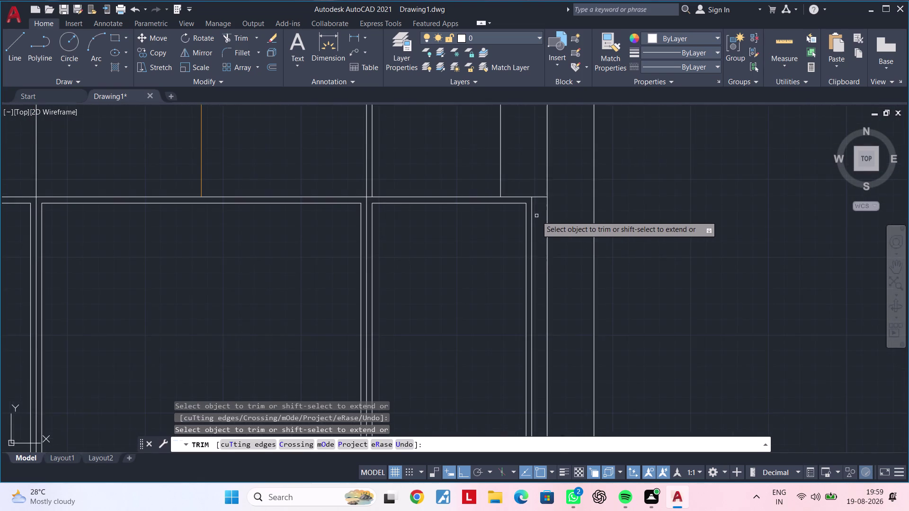
Trim the overhanging line ends at the first base corner.
middle_drag(536, 222, 541, 135)
scroll(down, 3)
middle_drag(524, 263, 527, 156)
middle_drag(518, 278, 521, 151)
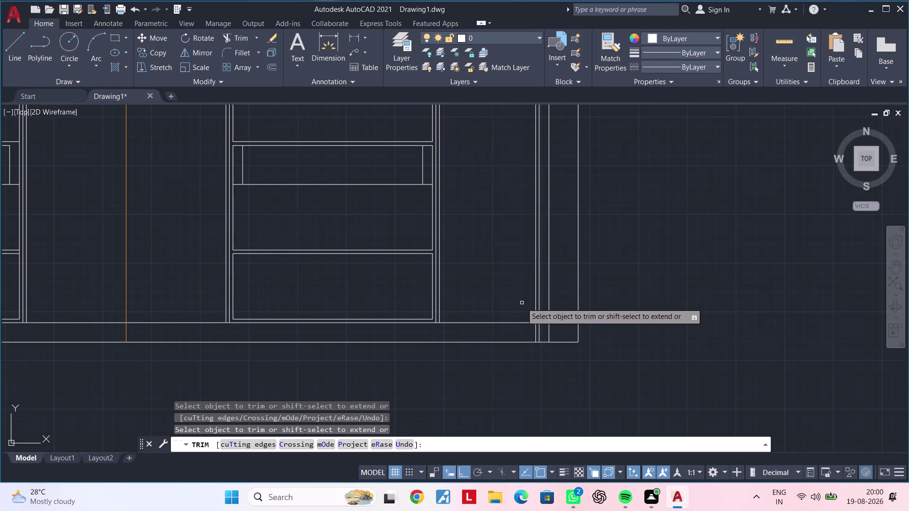
scroll(up, 3)
drag(525, 339, 559, 339)
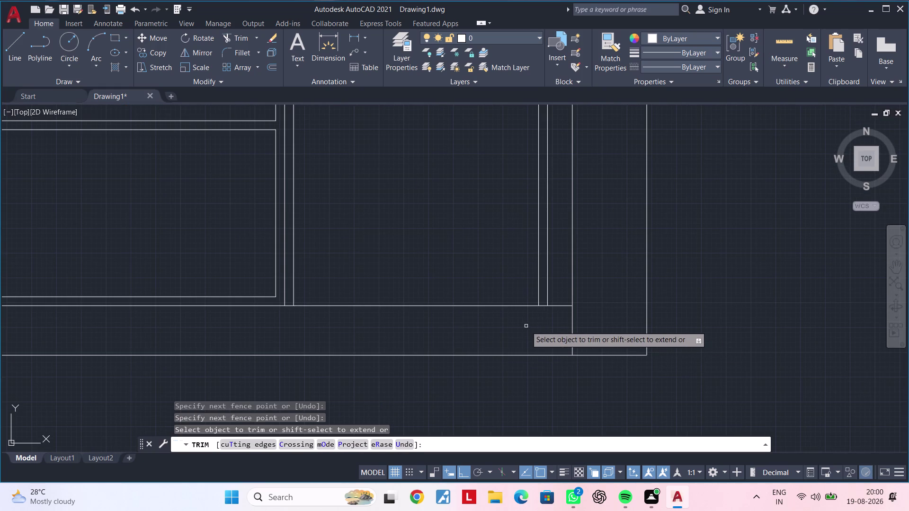
middle_drag(526, 327, 577, 350)
key(Escape)
key(Escape)
key(Escape)
key(Escape)
key(Escape)
key(Escape)
key(Escape)
key(Escape)
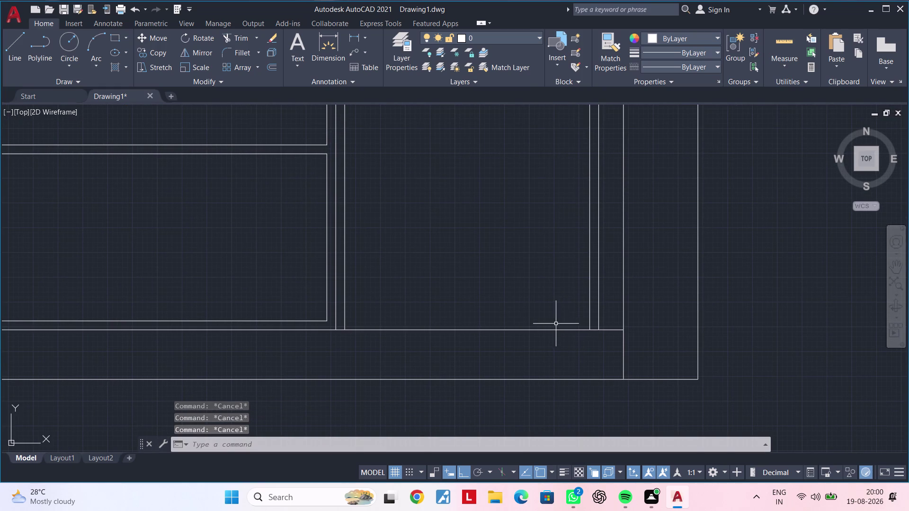
middle_drag(530, 314, 565, 293)
key(Escape)
key(Escape)
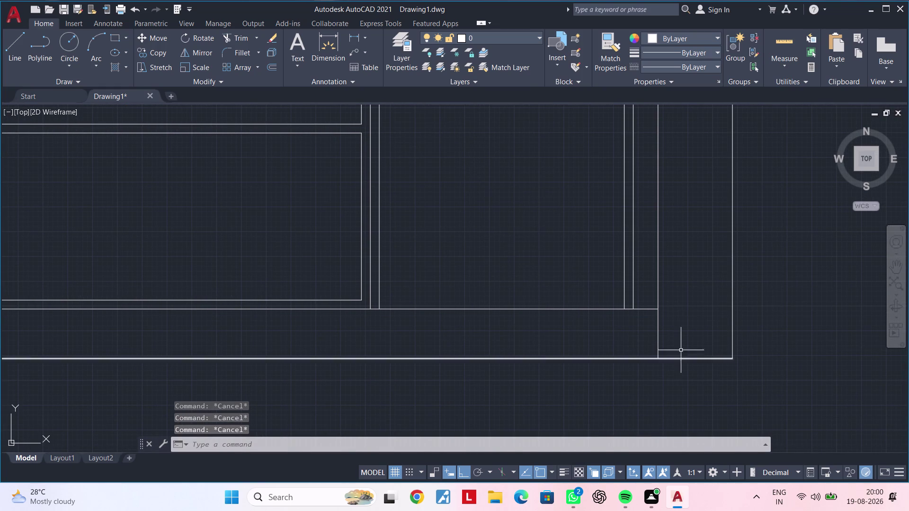
key(Escape)
key(Escape)
Extend the vertical inner panel line down to the base boundary.
text(ex)
key(space)
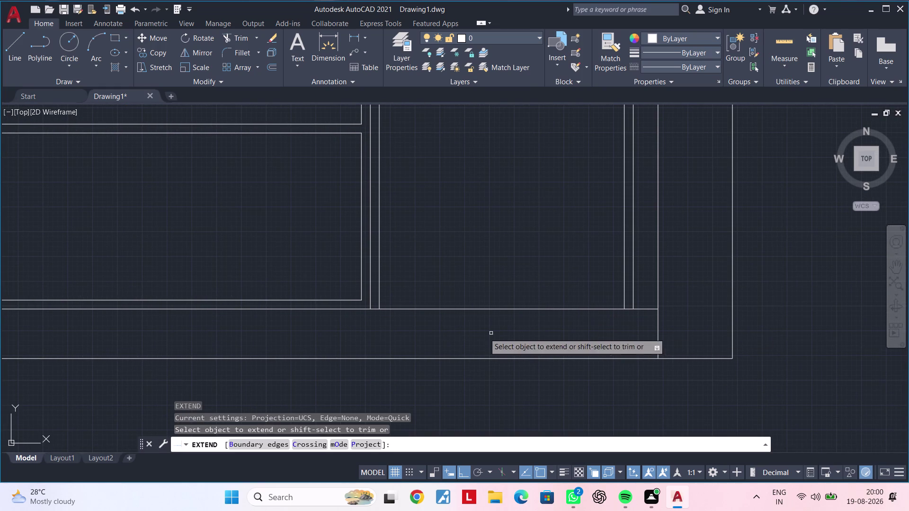
key(Escape)
key(Escape)
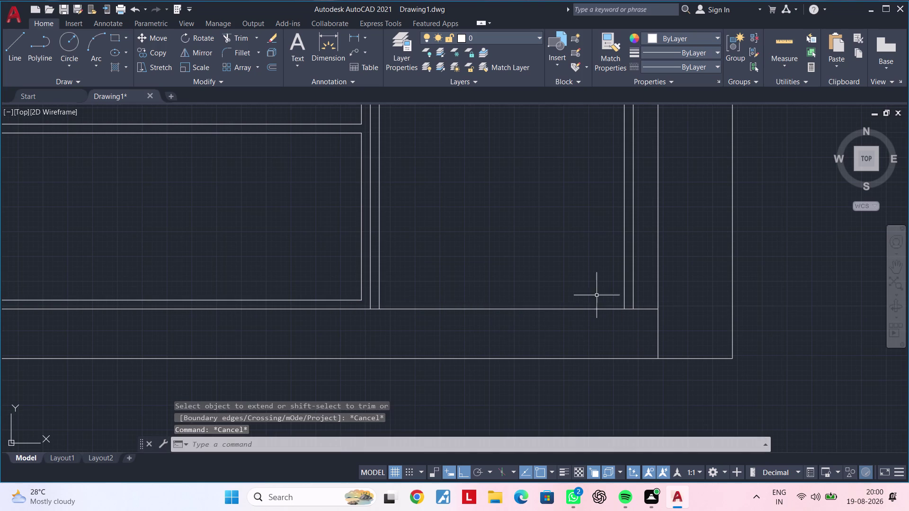
click(632, 294)
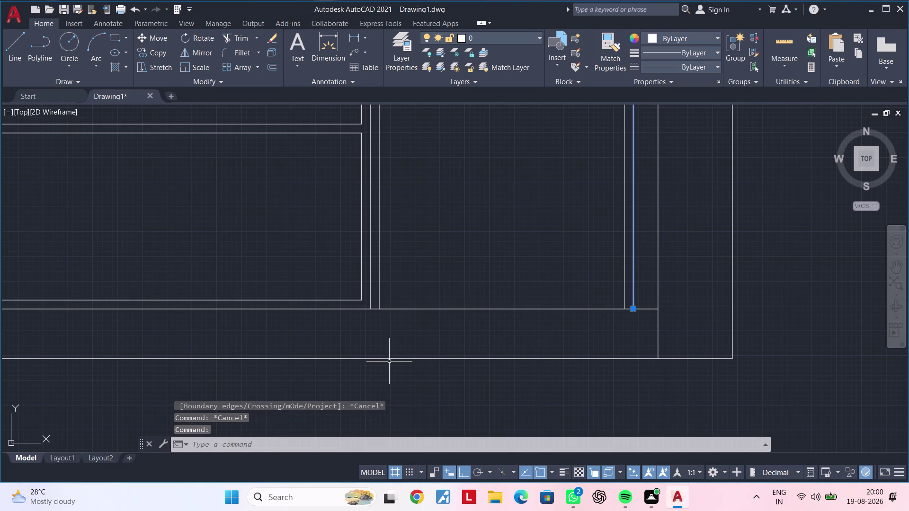
text(ex)
key(space)
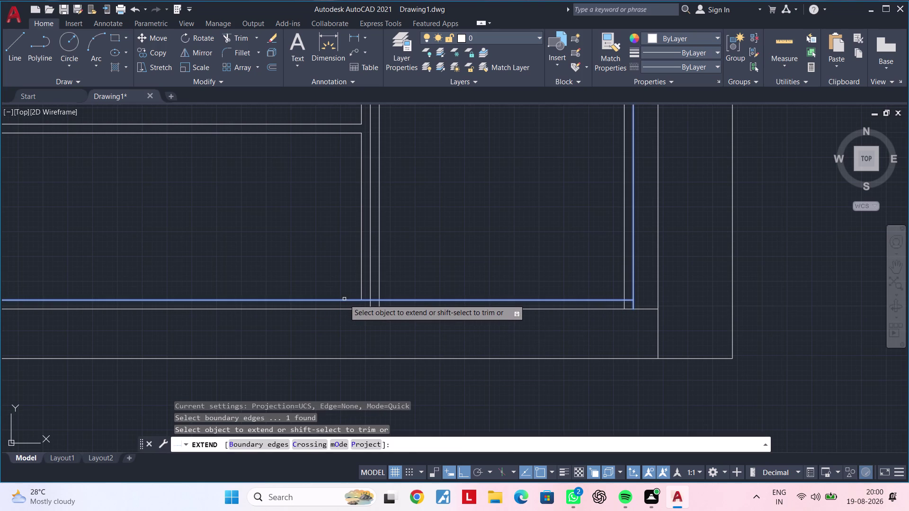
click(344, 299)
key(Escape)
key(Escape)
key(Escape)
Trim the leftover base segments and small overhangs at the bottom corners.
text(t)
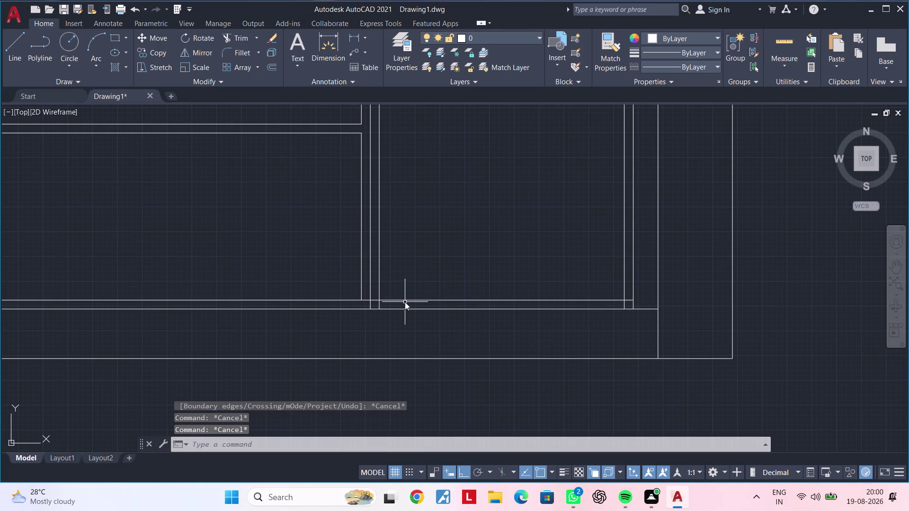
text(r)
key(space)
scroll(up, 3)
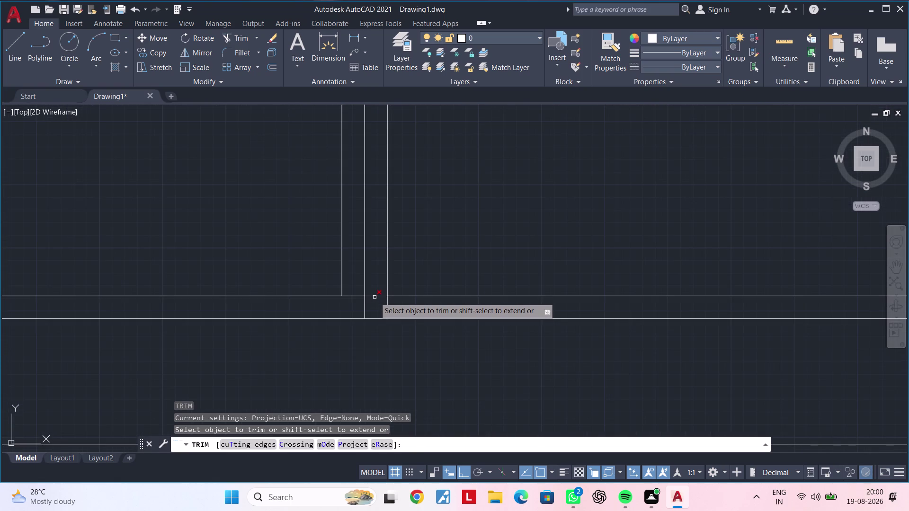
click(375, 297)
scroll(down, 3)
scroll(down, 3)
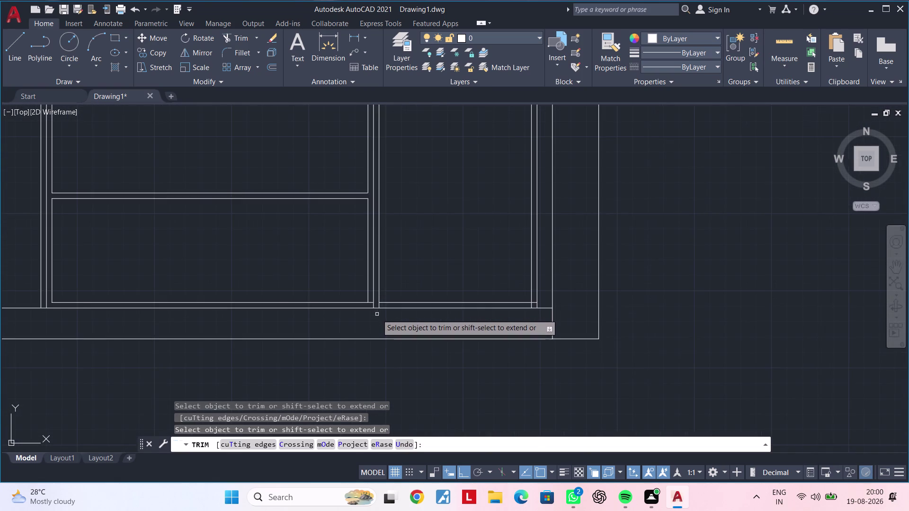
scroll(up, 3)
click(358, 286)
scroll(down, 3)
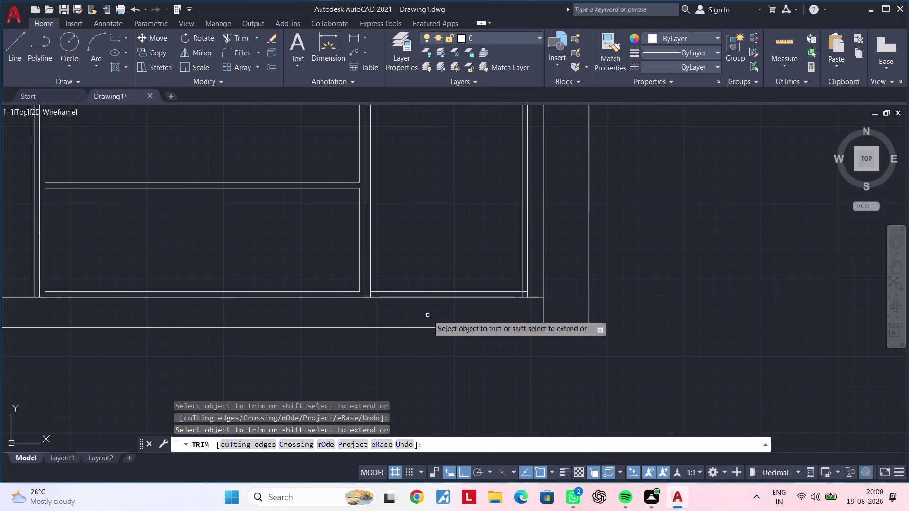
middle_drag(427, 316, 433, 356)
scroll(up, 3)
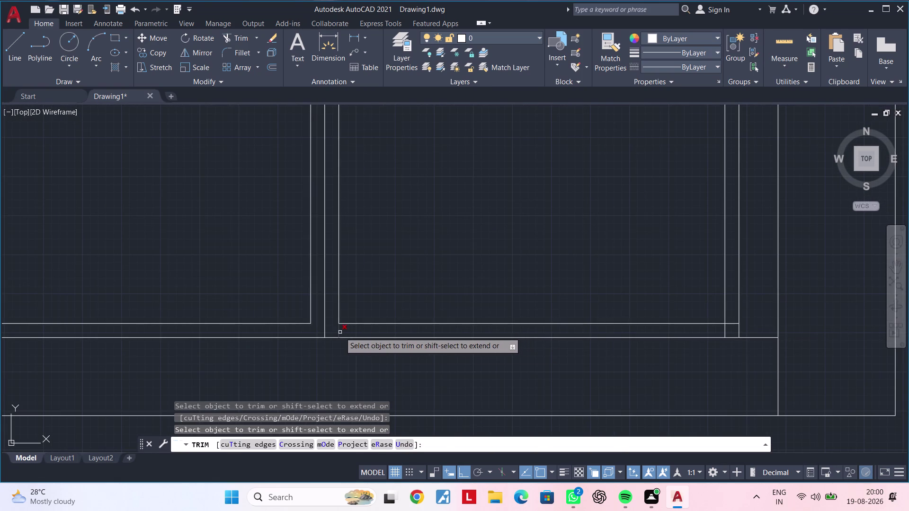
click(340, 332)
middle_drag(467, 329, 367, 330)
scroll(up, 3)
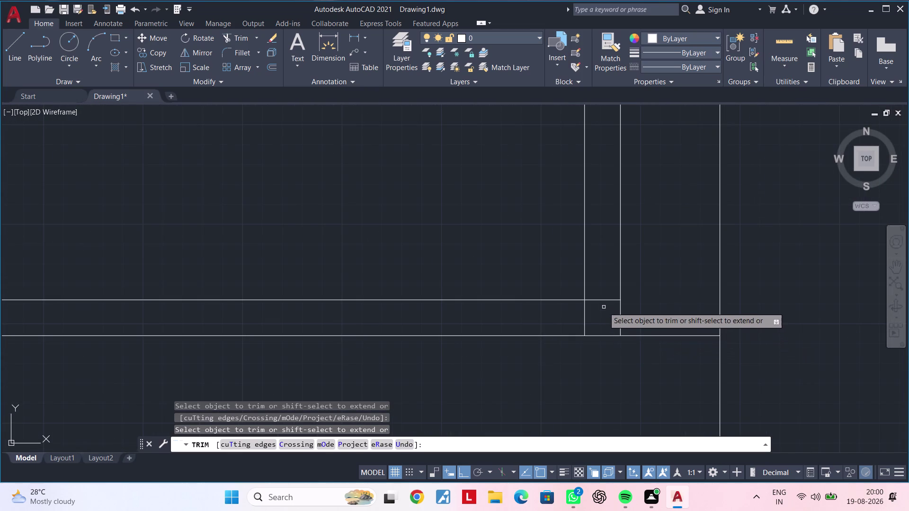
click(603, 301)
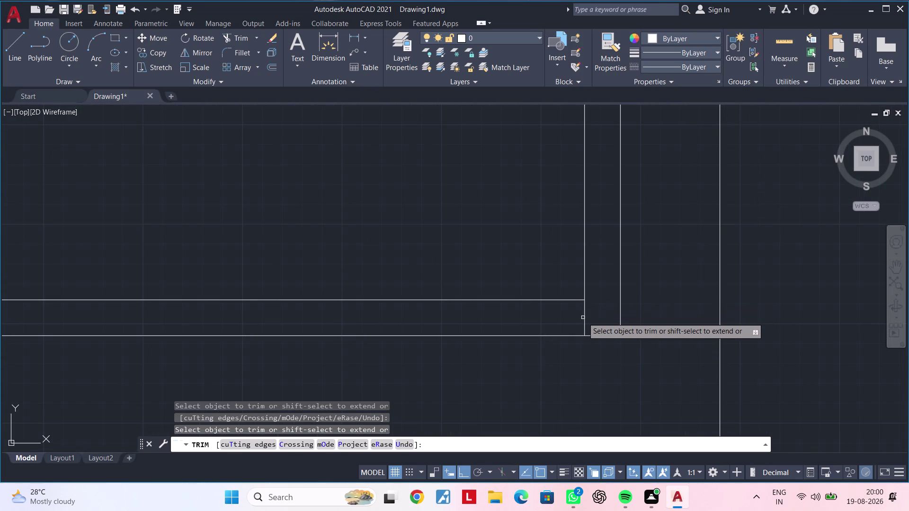
click(583, 318)
click(592, 317)
scroll(down, 3)
scroll(down, 3)
Pan along the cleaned wardrobe base and end the trim command.
middle_drag(475, 293, 551, 288)
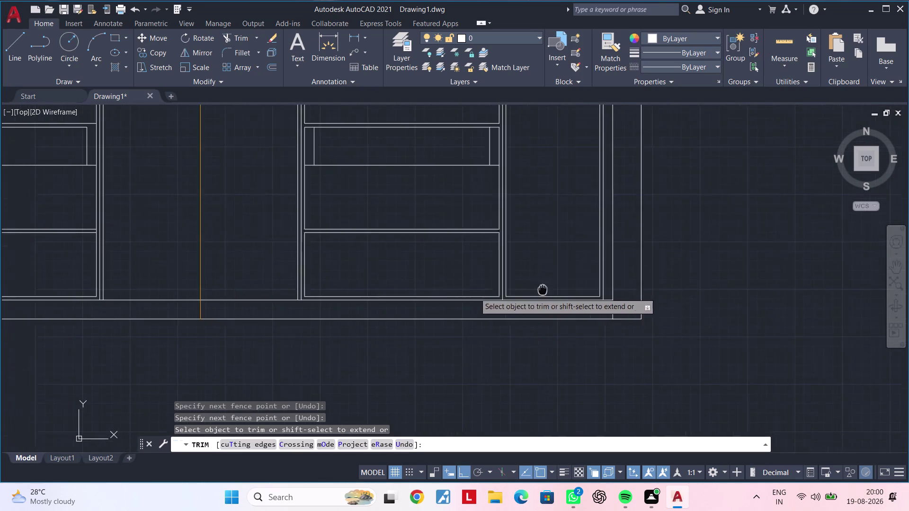
middle_drag(551, 289, 674, 283)
middle_drag(362, 311, 602, 300)
middle_drag(502, 307, 497, 310)
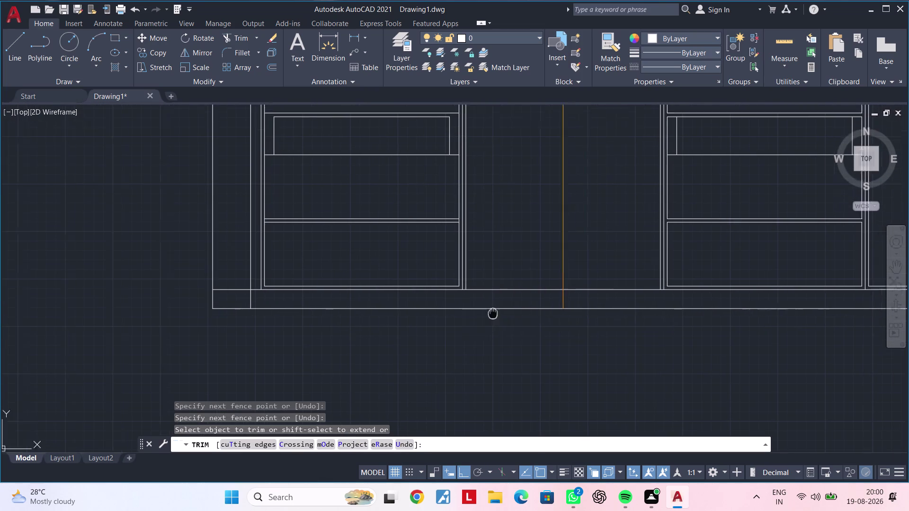
middle_drag(497, 310, 453, 341)
middle_drag(540, 340, 212, 345)
middle_drag(212, 345, 463, 346)
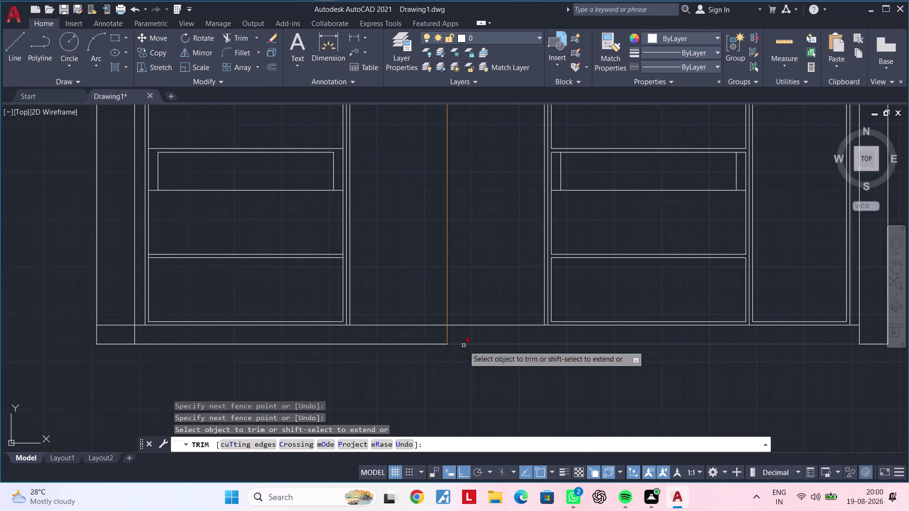
key(Escape)
key(Escape)
middle_drag(366, 334, 413, 337)
scroll(down, 3)
middle_drag(414, 337, 268, 381)
key(Escape)
middle_drag(271, 369, 285, 368)
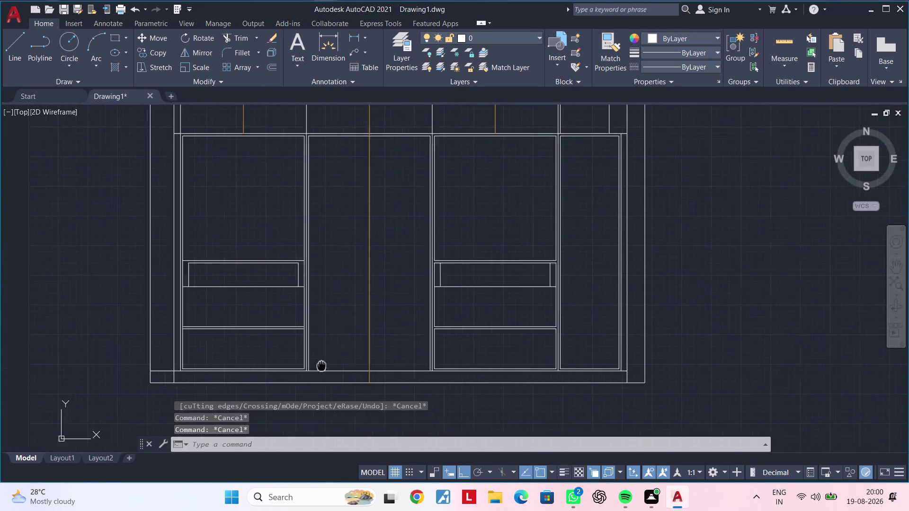
middle_drag(285, 367, 423, 359)
key(Escape)
Start a linear dimension and pick the top of the middle wardrobe section.
middle_drag(426, 347, 424, 370)
key(Escape)
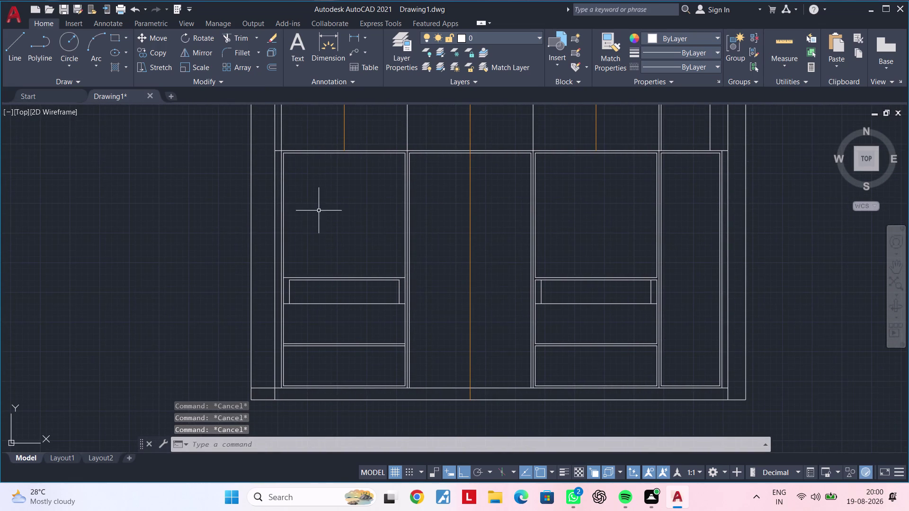
middle_drag(320, 212, 230, 274)
scroll(down, 3)
middle_drag(279, 236, 289, 229)
scroll(up, 3)
middle_drag(231, 239, 265, 227)
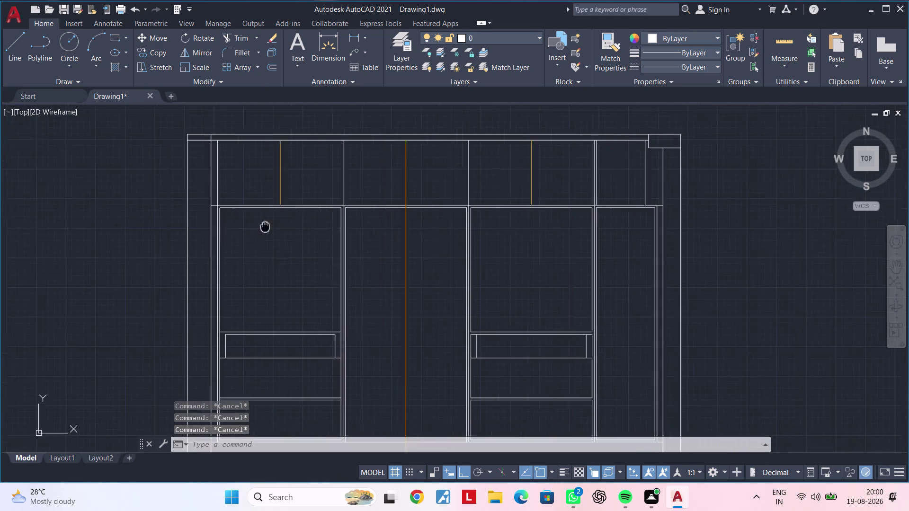
middle_drag(265, 227, 320, 208)
scroll(up, 3)
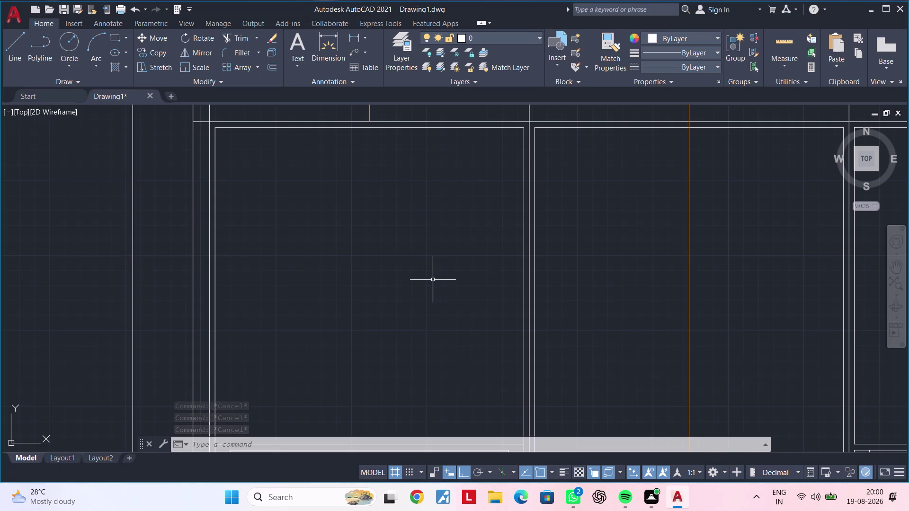
middle_drag(410, 287, 444, 222)
scroll(down, 3)
middle_drag(452, 238, 378, 281)
key(Escape)
key(Escape)
key(Escape)
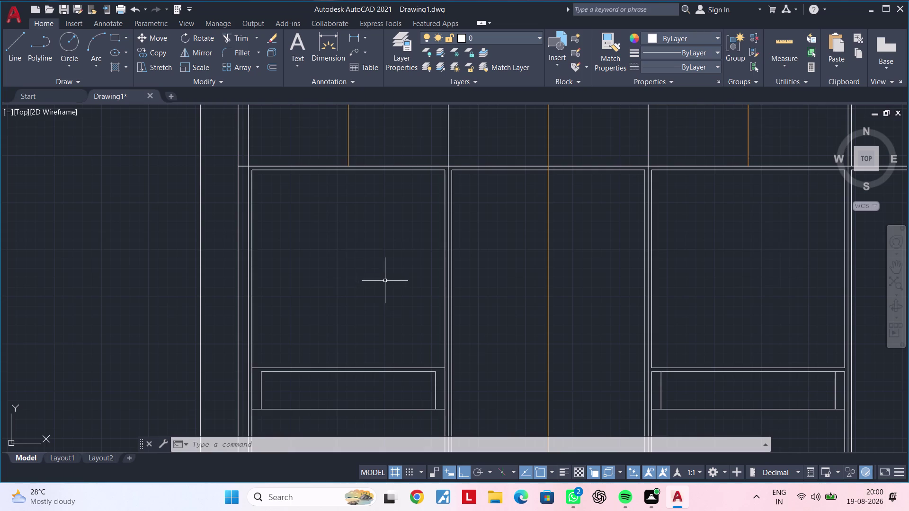
scroll(down, 3)
middle_drag(530, 323, 513, 314)
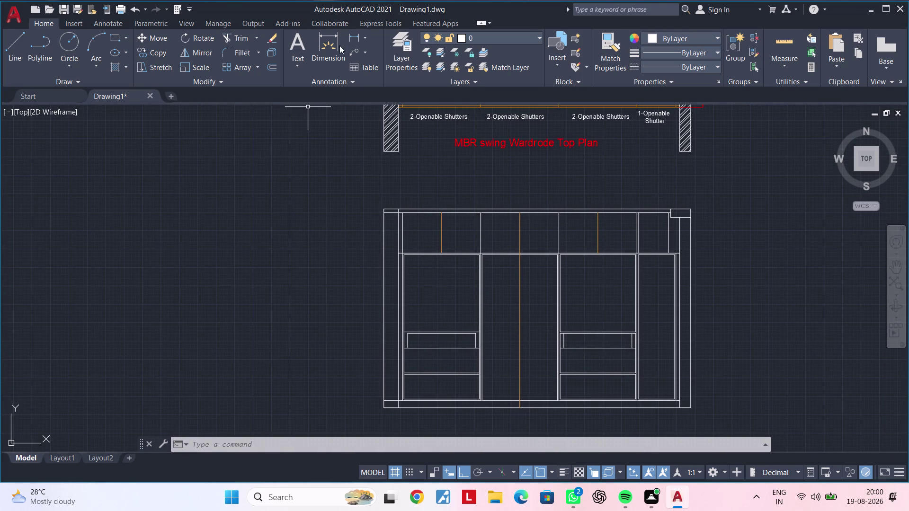
click(350, 38)
scroll(up, 3)
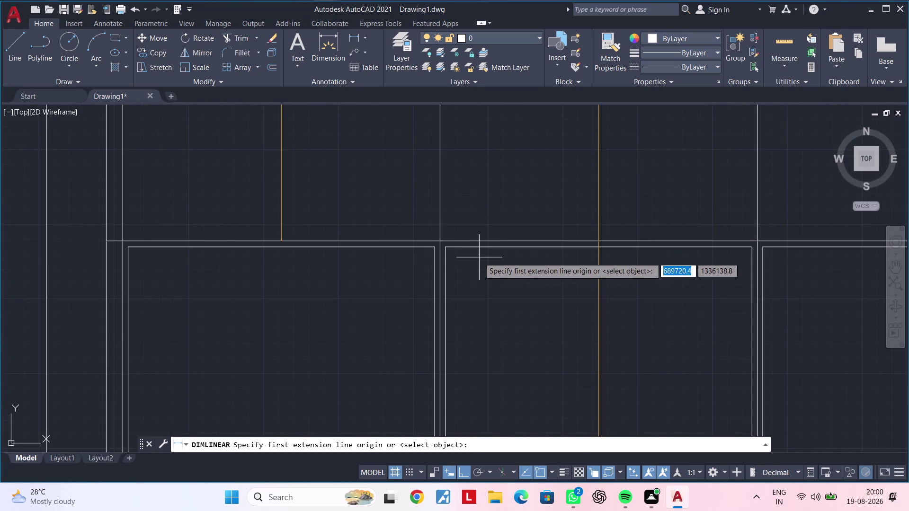
scroll(up, 3)
click(434, 241)
Pick the section's bottom and place the 1980 vertical dimension line.
scroll(down, 3)
middle_drag(462, 329, 466, 147)
scroll(down, 3)
middle_drag(510, 315, 502, 155)
scroll(up, 3)
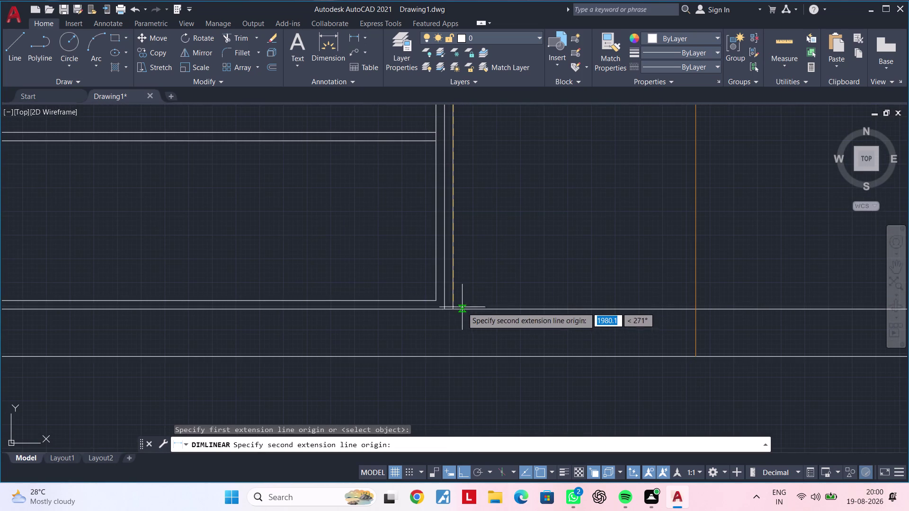
click(454, 310)
scroll(down, 3)
middle_drag(529, 282, 511, 361)
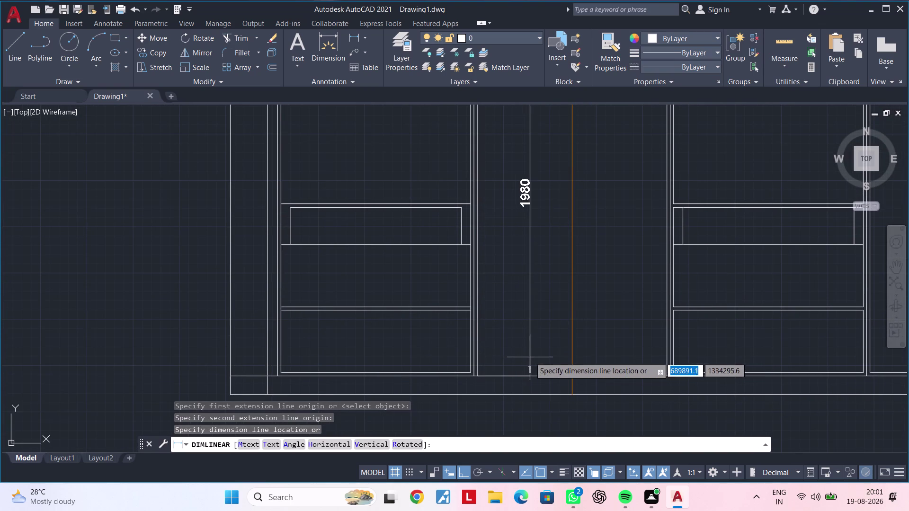
click(531, 357)
key(Escape)
key(Escape)
key(Escape)
key(Escape)
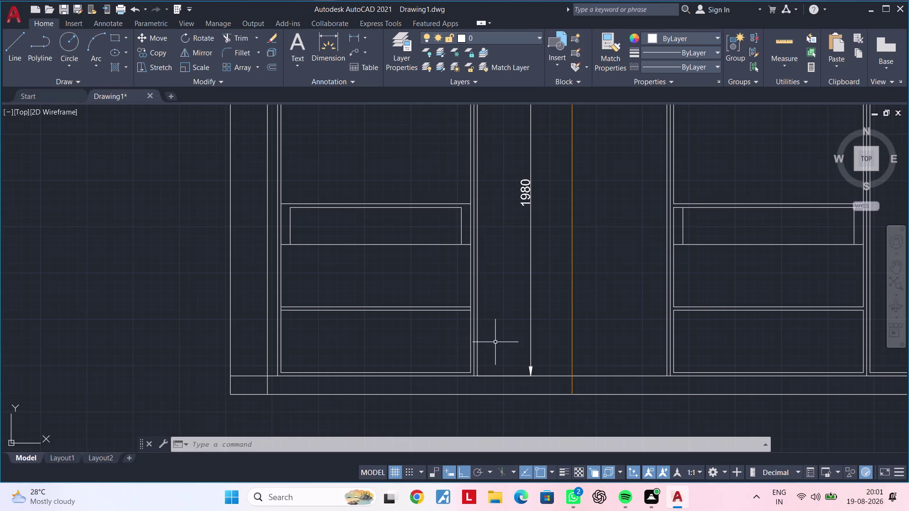
middle_drag(646, 243, 606, 413)
middle_drag(583, 345, 575, 372)
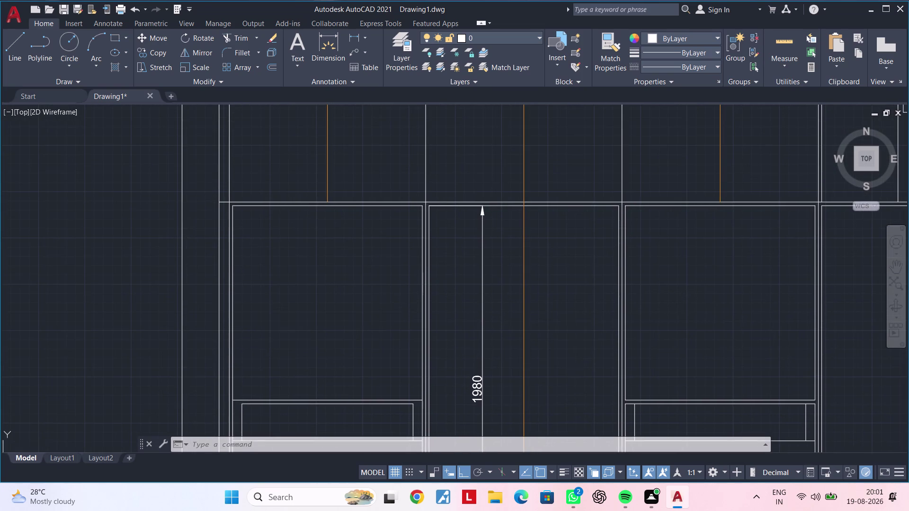
Offset the middle section's top line by 495 three times to create shelf lines.
key(Escape)
key(Escape)
key(Escape)
text(of)
key(space)
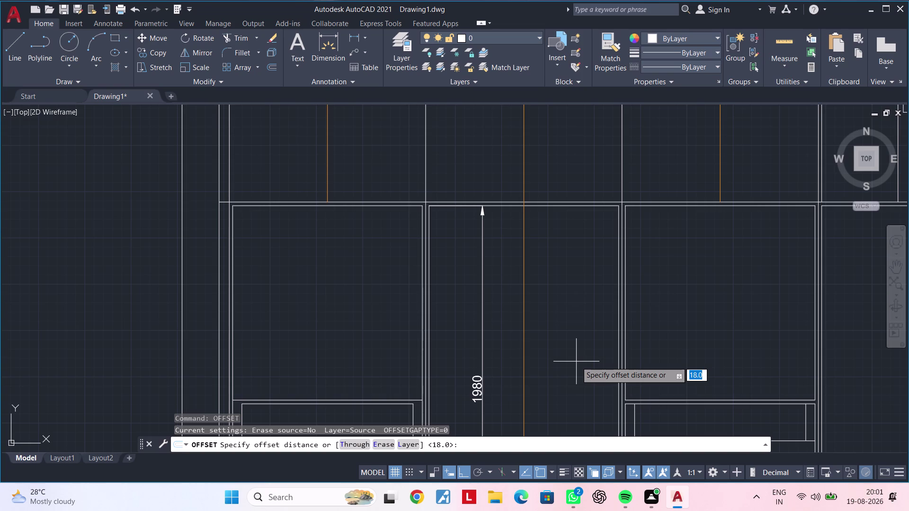
text(4)
text(95)
key(Return)
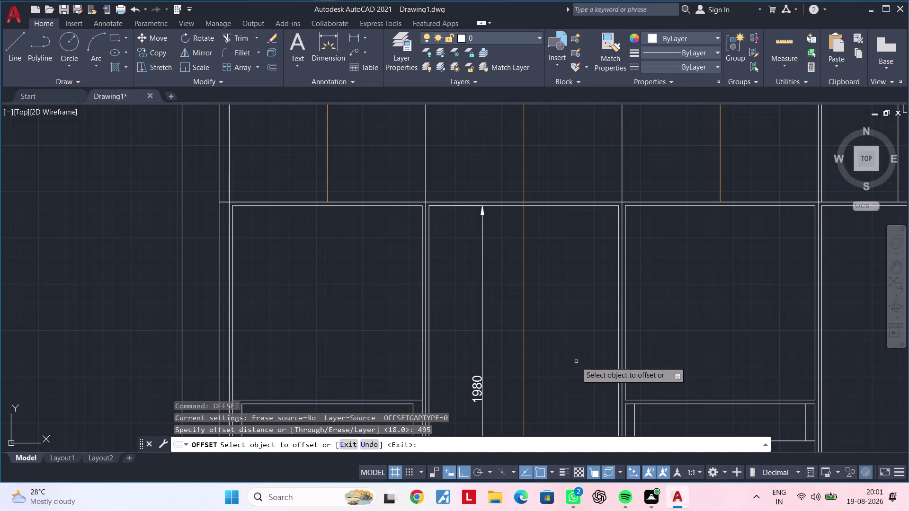
click(580, 206)
click(585, 284)
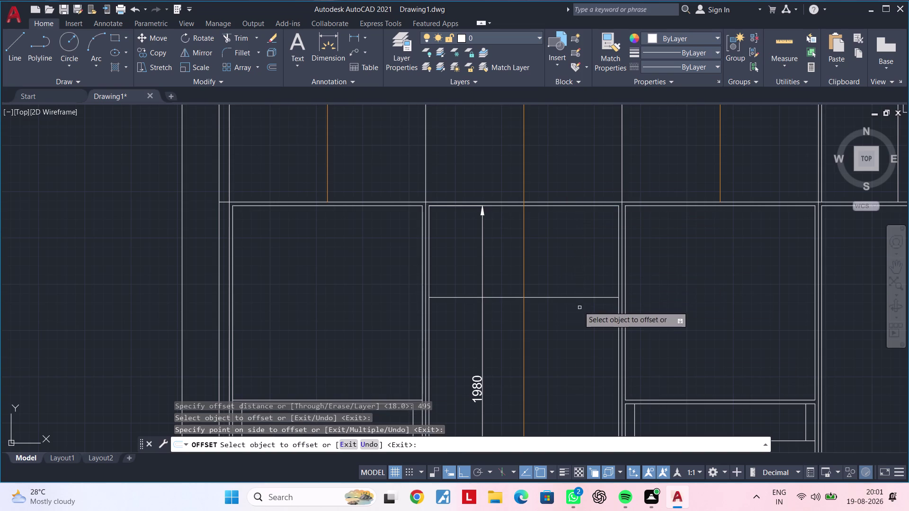
click(581, 295)
middle_drag(577, 370, 585, 278)
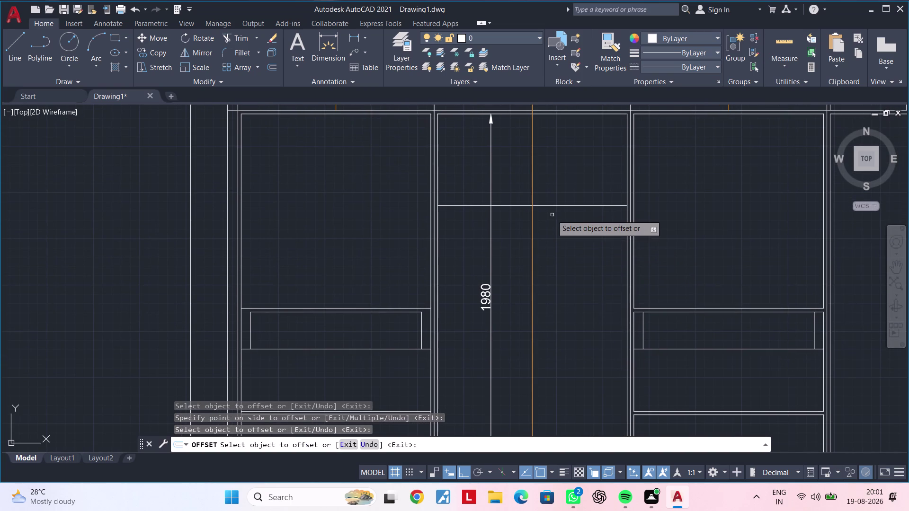
click(564, 206)
click(575, 408)
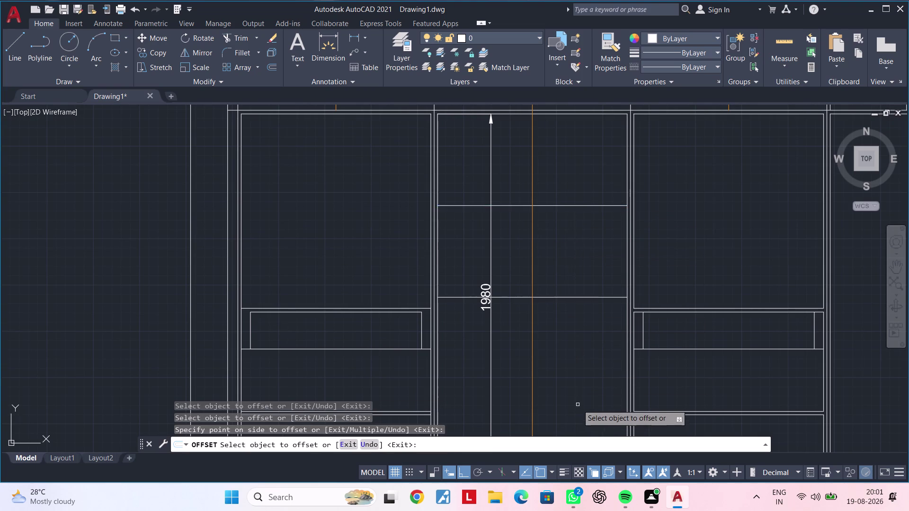
scroll(down, 3)
middle_drag(579, 389, 589, 304)
click(588, 245)
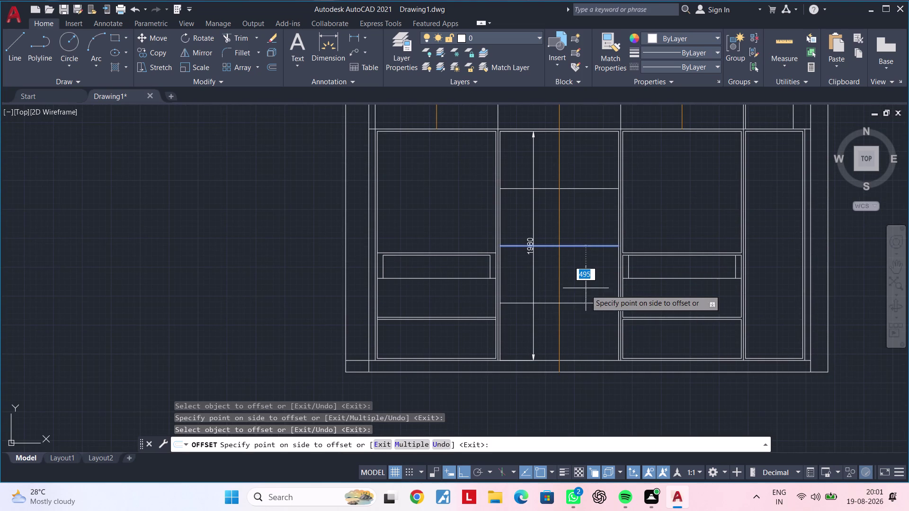
click(586, 303)
middle_drag(587, 336, 584, 364)
key(Escape)
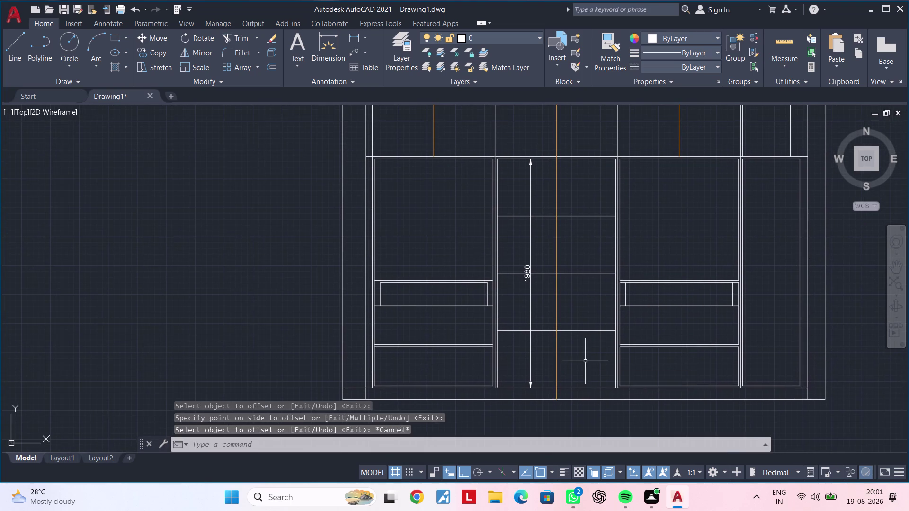
key(Escape)
Delete the 1980 height dimension from the elevation.
click(531, 312)
key(Delete)
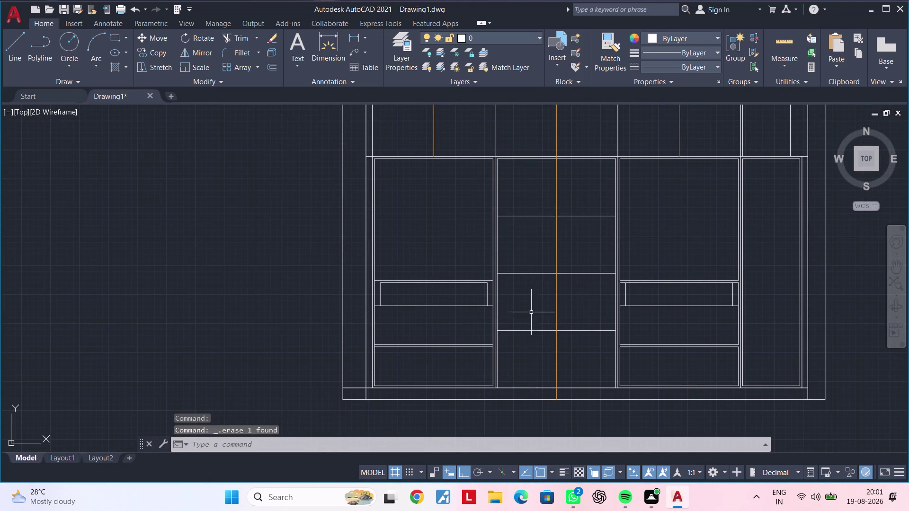
middle_drag(544, 321, 545, 383)
scroll(up, 3)
middle_drag(531, 301, 540, 346)
key(Escape)
key(Escape)
key(Escape)
key(Escape)
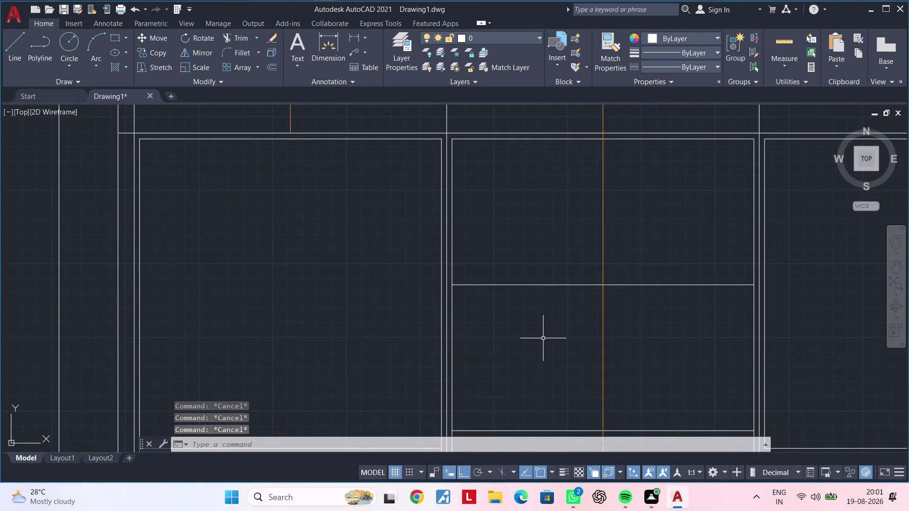
Offset the first two middle-section shelf lines by 9 to form double-line boards.
text(of)
key(space)
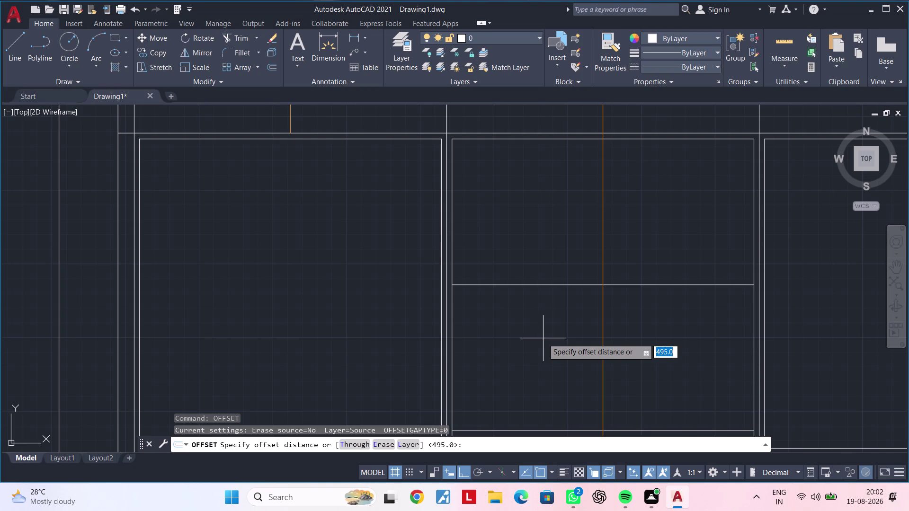
key(9)
key(Return)
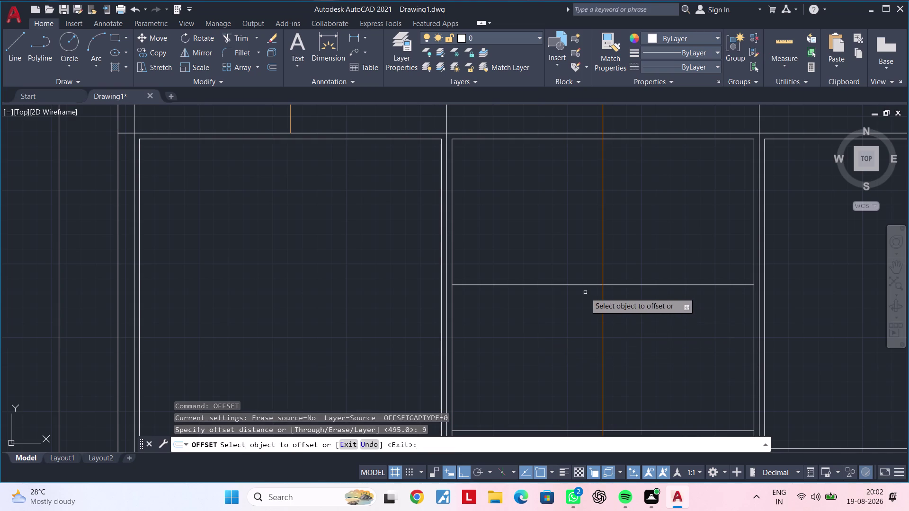
click(576, 285)
click(576, 264)
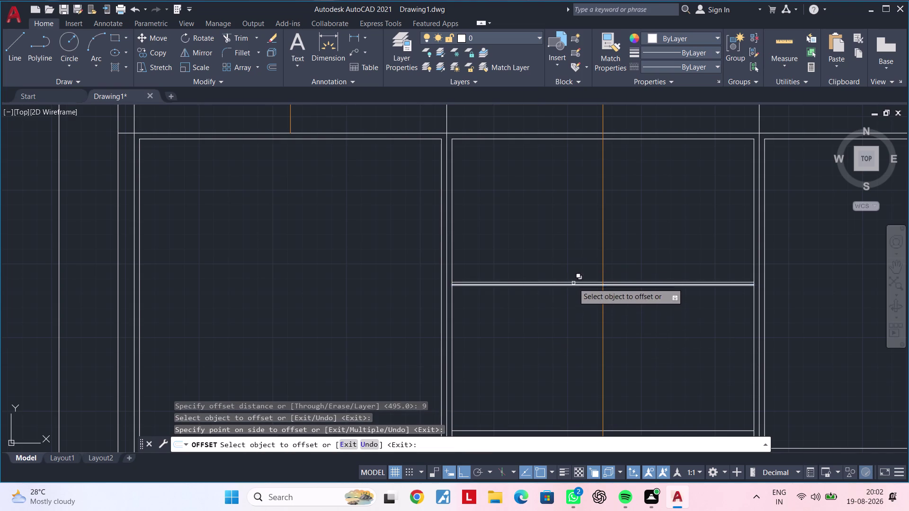
scroll(up, 3)
click(569, 296)
click(568, 328)
scroll(down, 3)
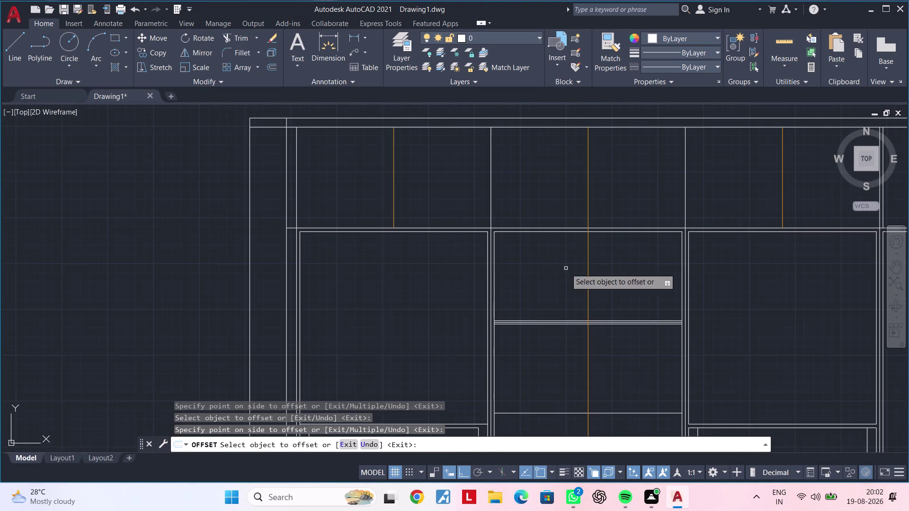
Offset the remaining lower shelf lines by 9 as well, then end the offset.
middle_drag(575, 400, 565, 288)
scroll(up, 3)
click(545, 304)
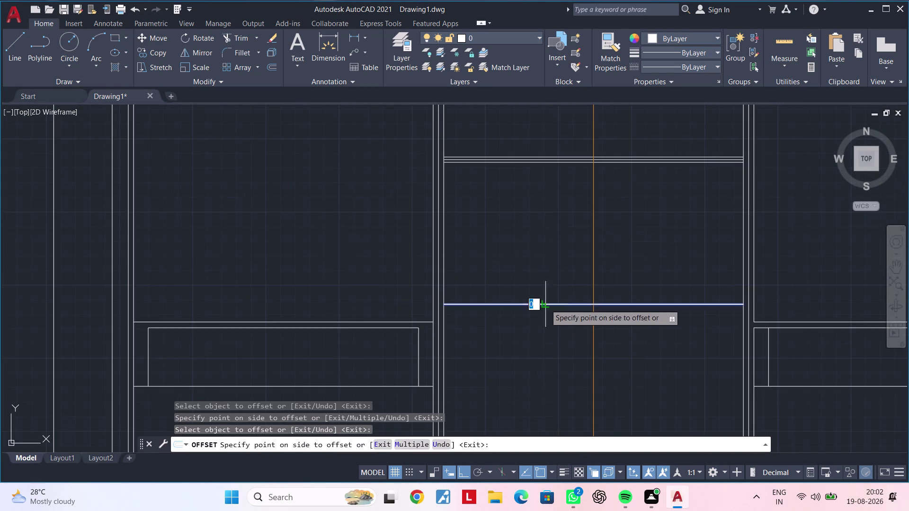
click(547, 267)
scroll(up, 3)
click(546, 304)
click(546, 325)
scroll(down, 3)
middle_drag(546, 334, 542, 233)
middle_drag(556, 331, 563, 264)
click(549, 295)
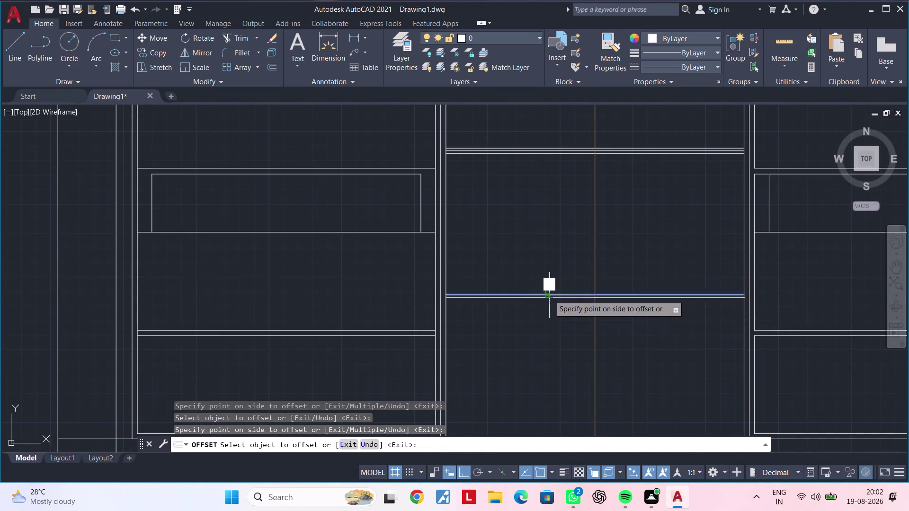
click(550, 255)
scroll(up, 3)
click(550, 293)
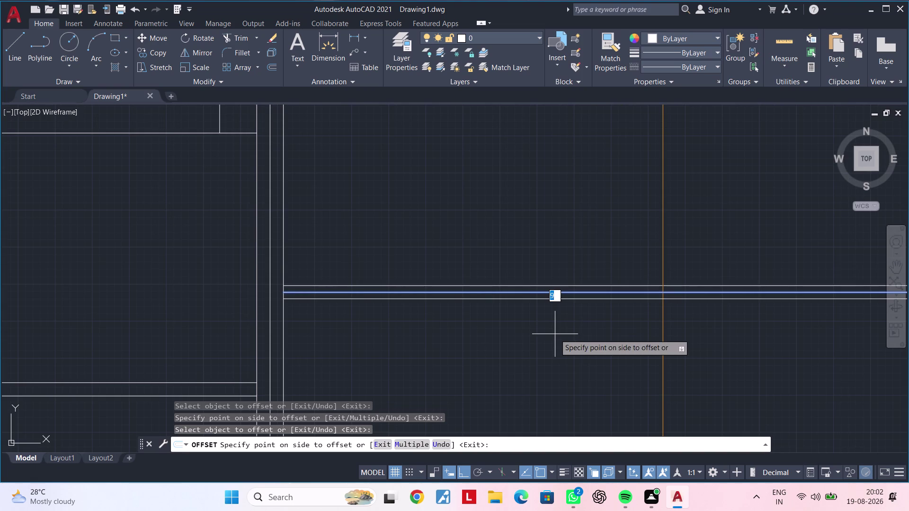
double_click(555, 334)
scroll(down, 3)
scroll(up, 3)
middle_drag(540, 332, 528, 366)
key(Escape)
key(Escape)
Erase the three leftover duplicate shelf lines and recentre the wardrobe front view.
scroll(up, 3)
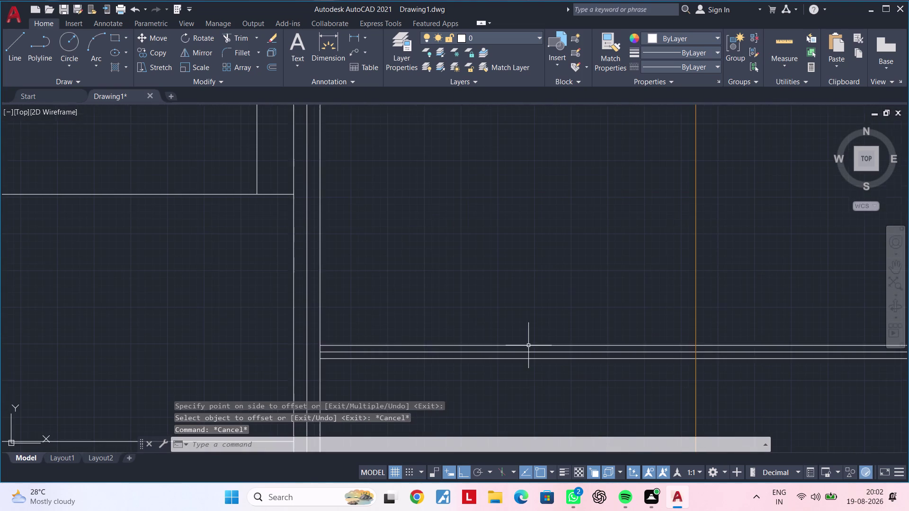
scroll(up, 3)
click(529, 352)
key(Delete)
scroll(down, 3)
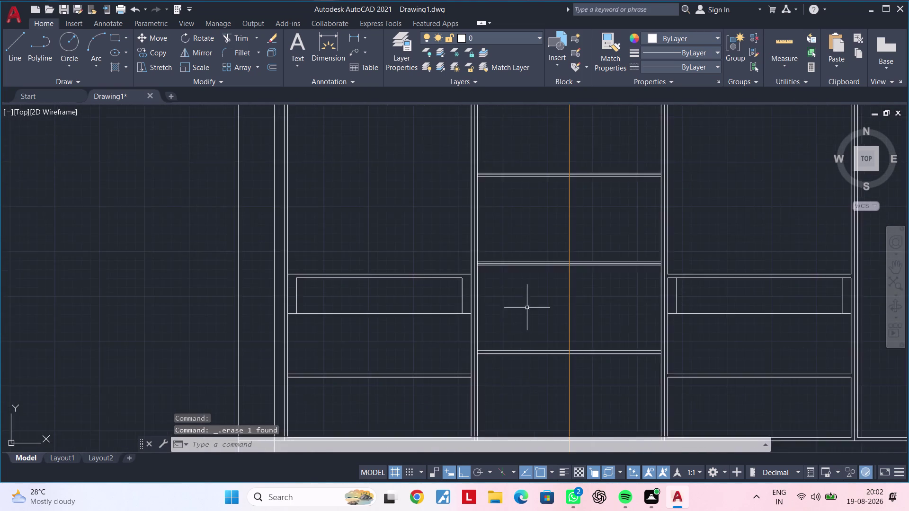
middle_drag(529, 302, 516, 403)
scroll(up, 3)
click(524, 320)
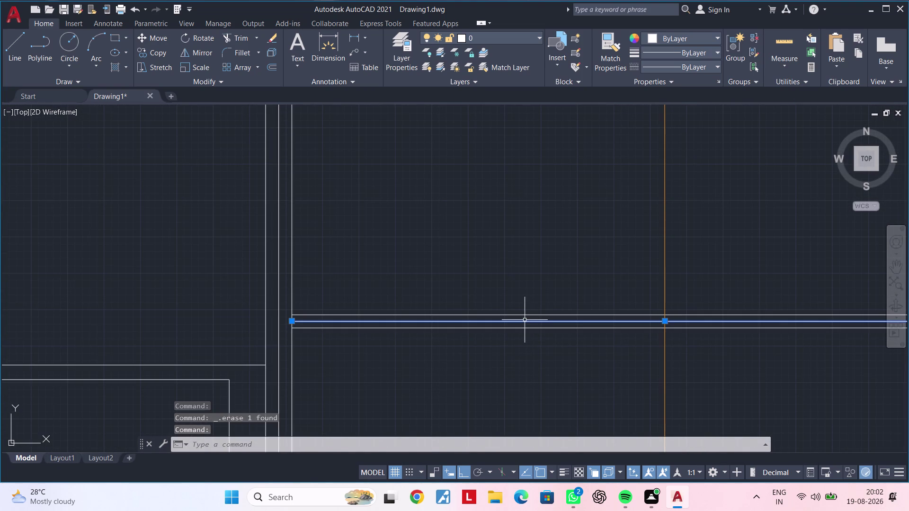
key(Delete)
scroll(down, 3)
middle_drag(522, 299, 511, 409)
scroll(up, 3)
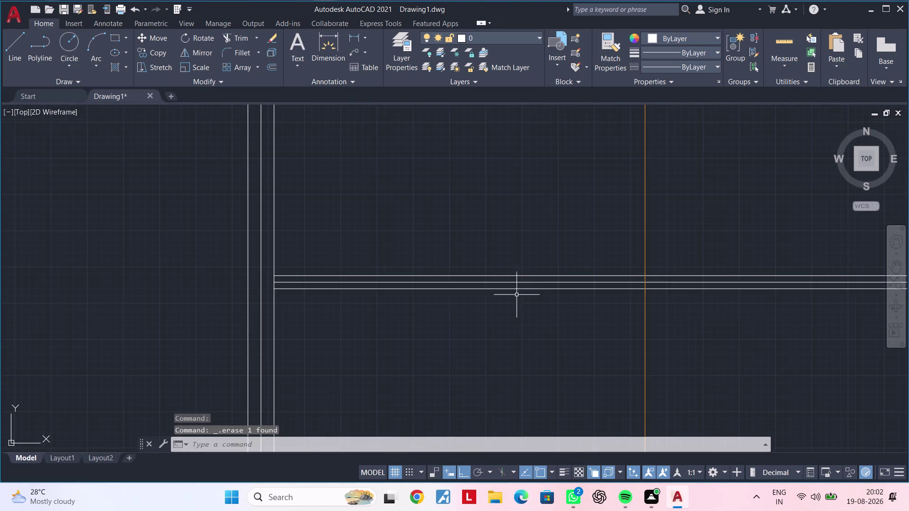
click(516, 283)
key(Delete)
scroll(down, 3)
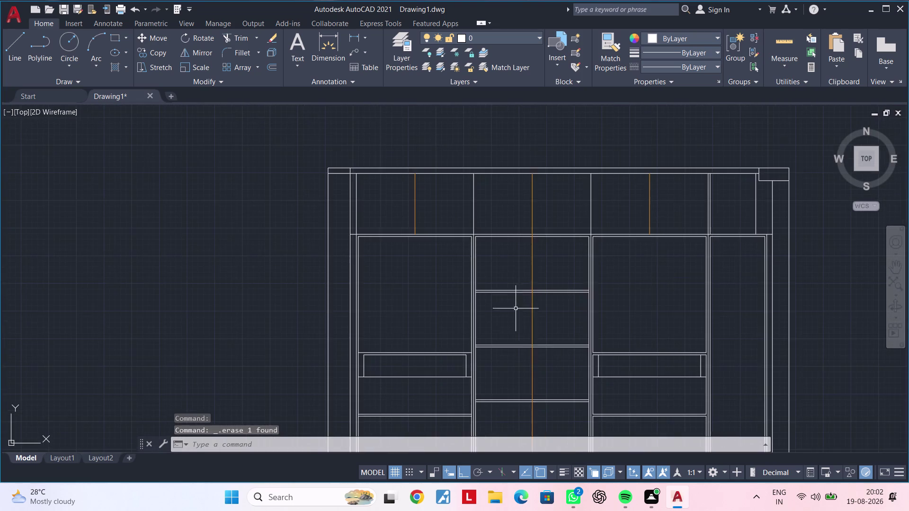
middle_drag(535, 353, 492, 317)
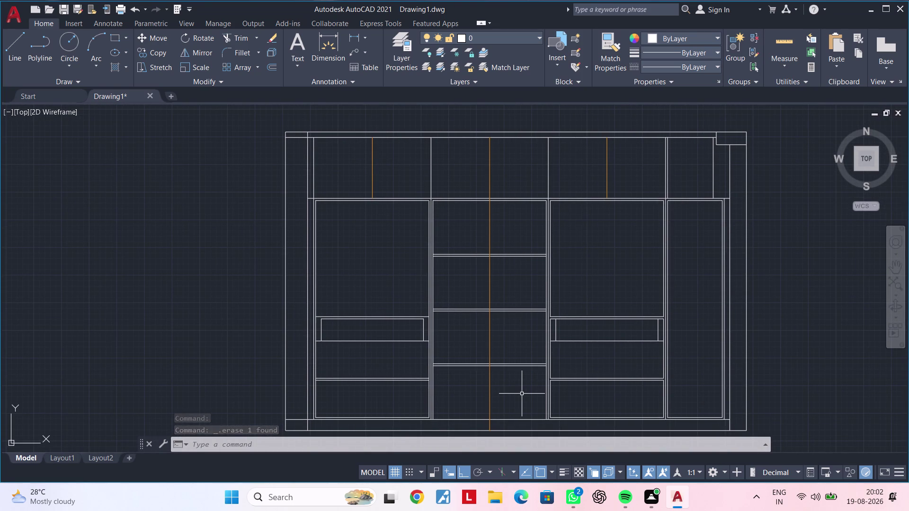
middle_drag(521, 402, 521, 326)
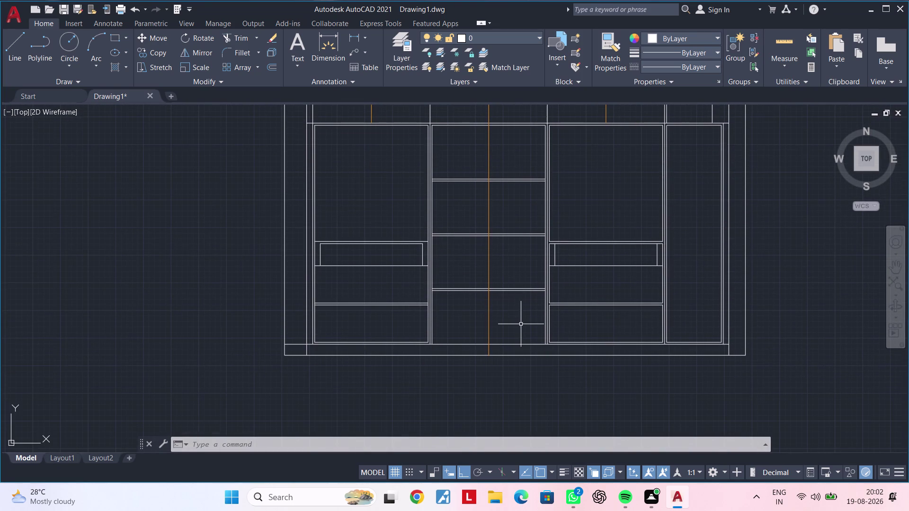
middle_drag(531, 256, 518, 276)
scroll(down, 3)
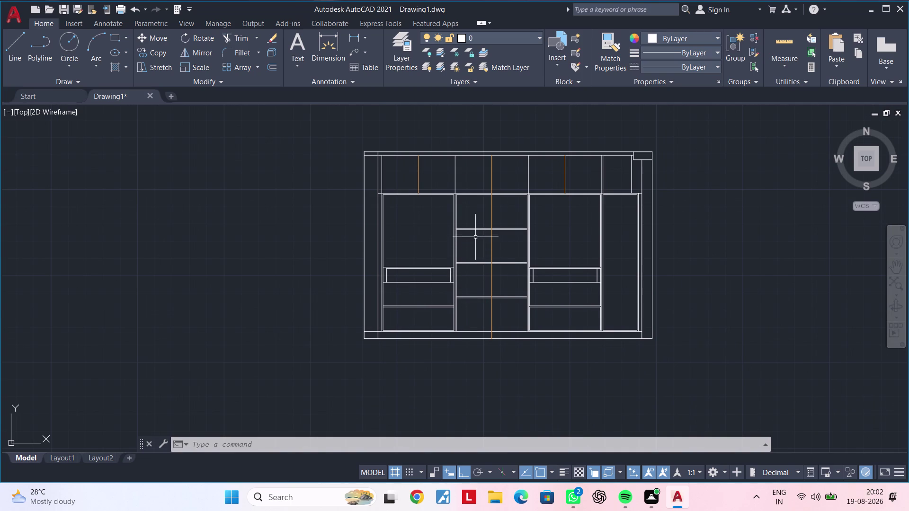
scroll(up, 3)
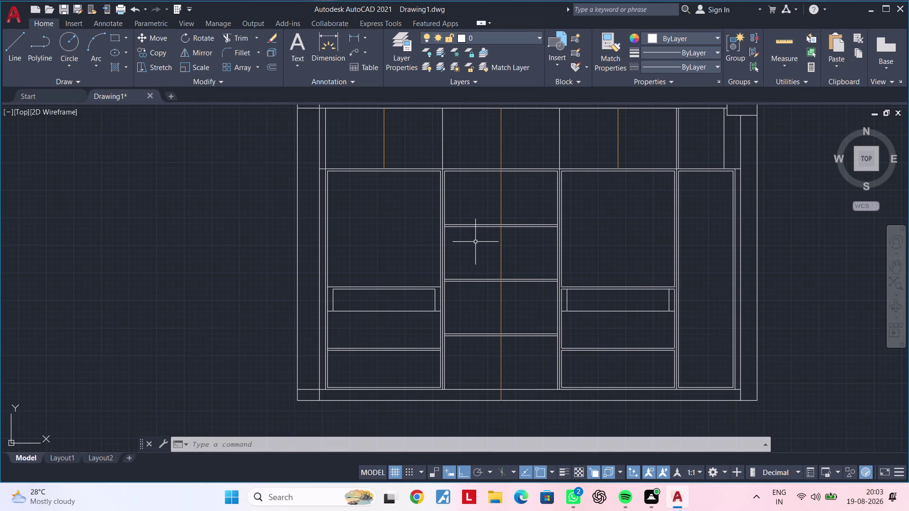
scroll(up, 3)
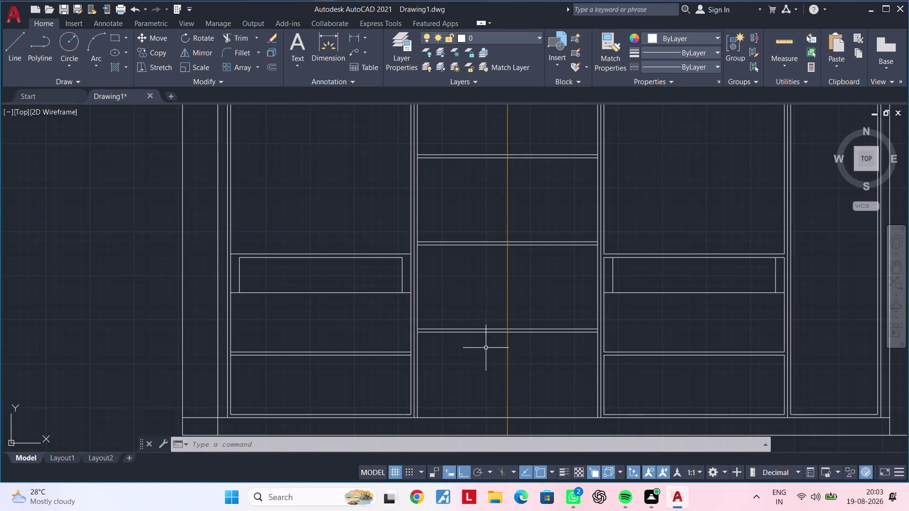
click(484, 350)
middle_drag(460, 221, 448, 336)
scroll(down, 3)
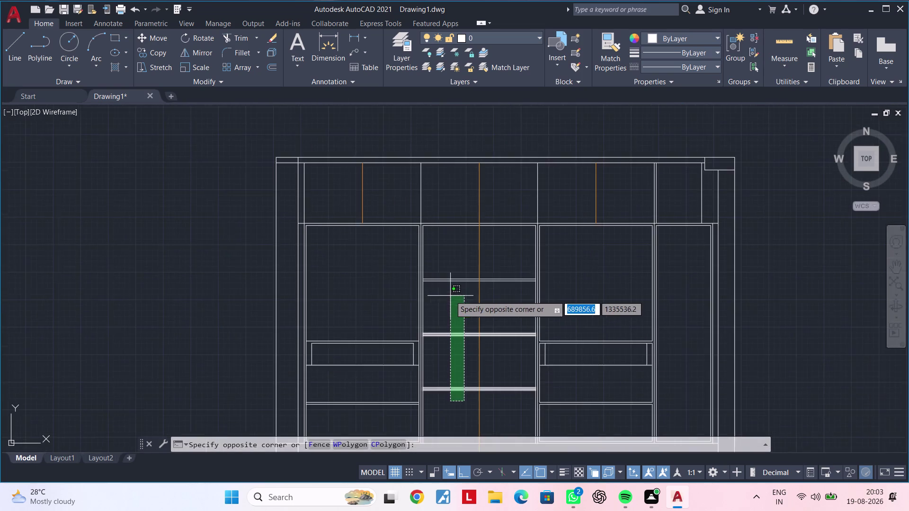
middle_drag(450, 296, 451, 259)
click(451, 237)
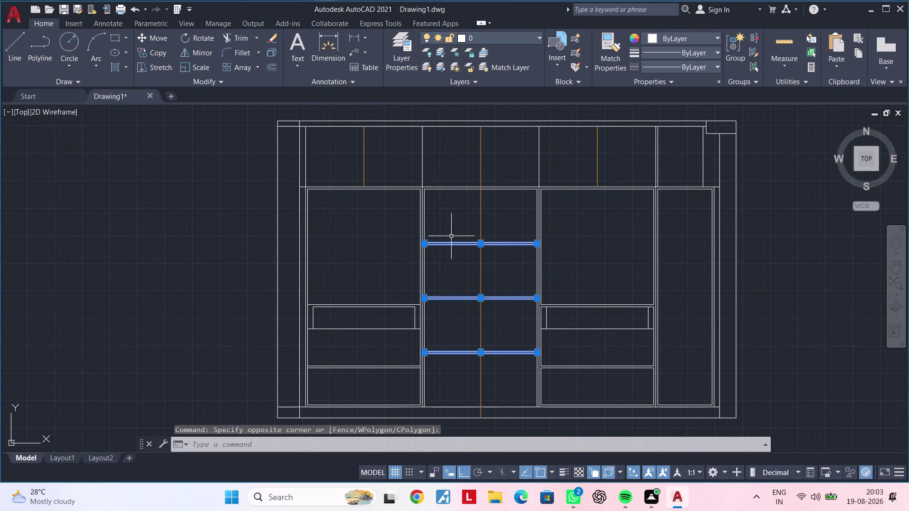
key(Delete)
middle_drag(450, 243, 479, 249)
scroll(down, 3)
scroll(up, 3)
middle_drag(473, 235, 470, 260)
key(Escape)
key(Escape)
key(Escape)
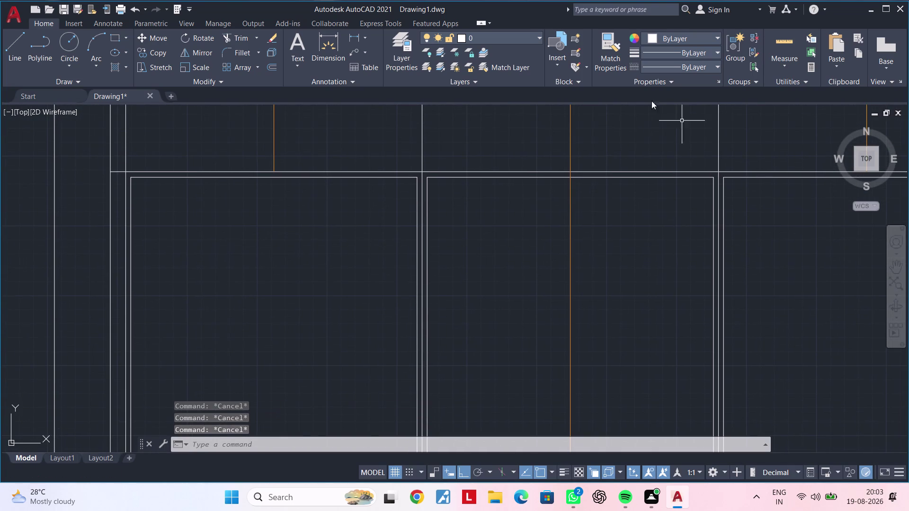
click(354, 38)
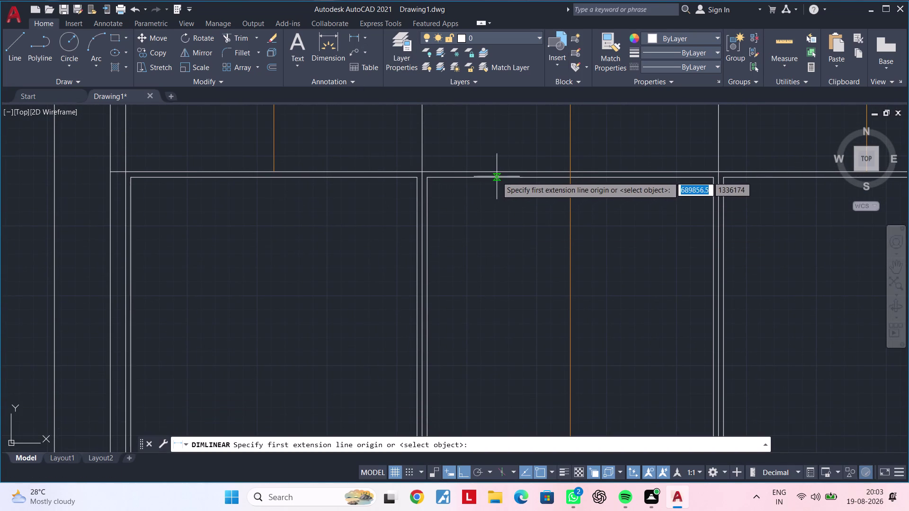
click(496, 177)
scroll(down, 3)
middle_drag(514, 291, 517, 152)
middle_drag(517, 297, 520, 197)
scroll(up, 3)
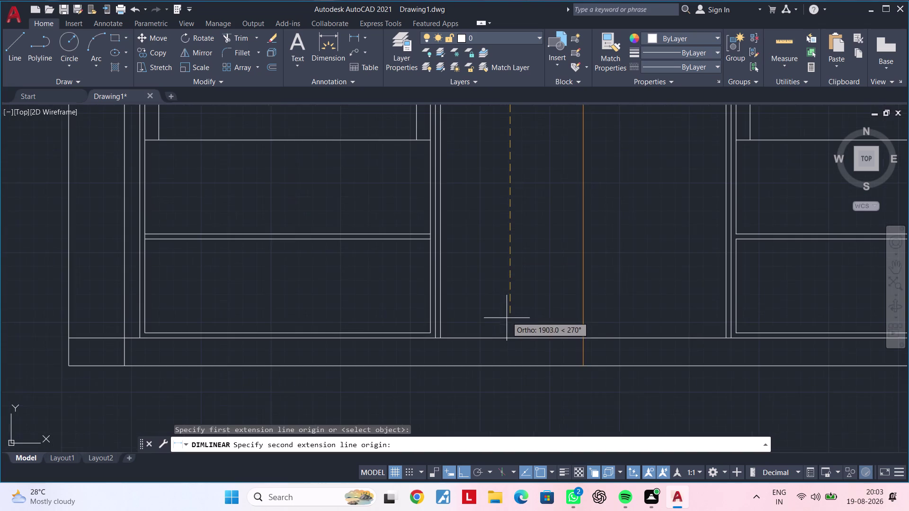
click(509, 336)
scroll(down, 3)
middle_drag(482, 331, 484, 366)
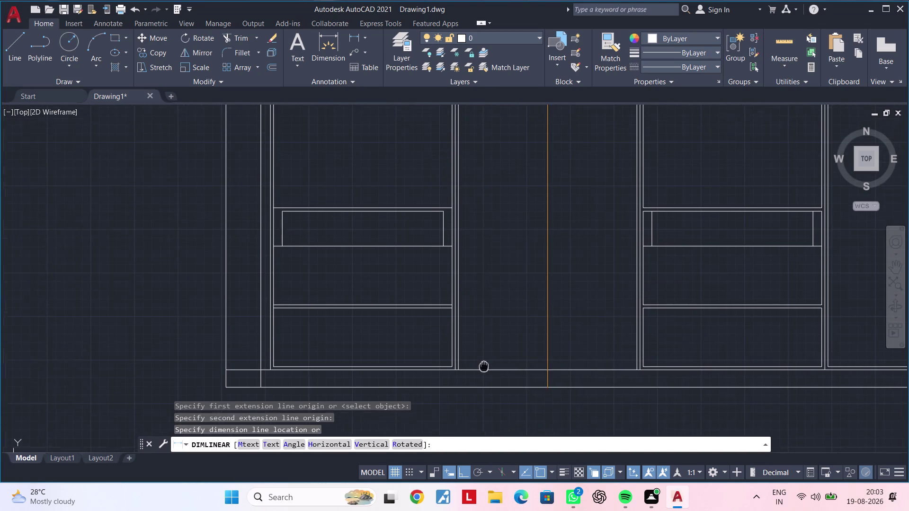
middle_drag(484, 366, 484, 367)
double_click(491, 354)
key(Escape)
key(Escape)
key(Escape)
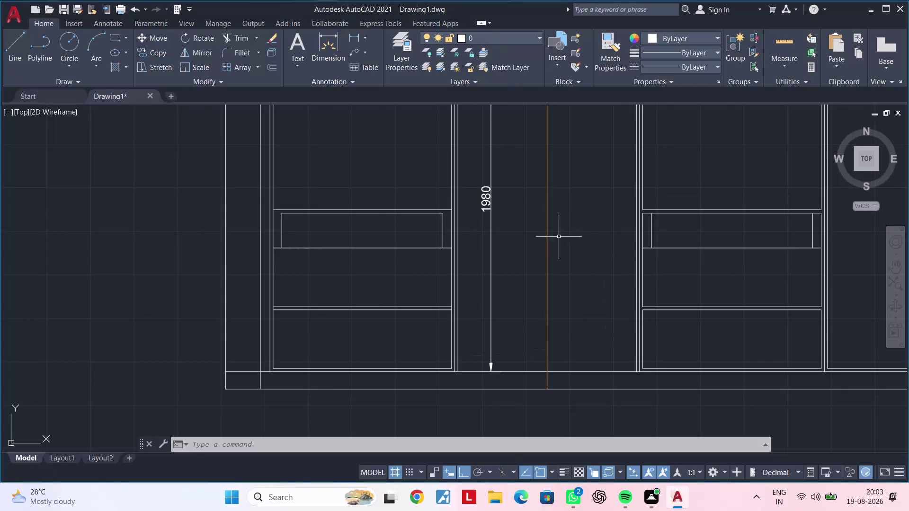
scroll(down, 3)
middle_drag(563, 232, 503, 348)
key(Escape)
Offset the central compartment's top edge 396 downward to make the first shelf line.
key(Escape)
text(o)
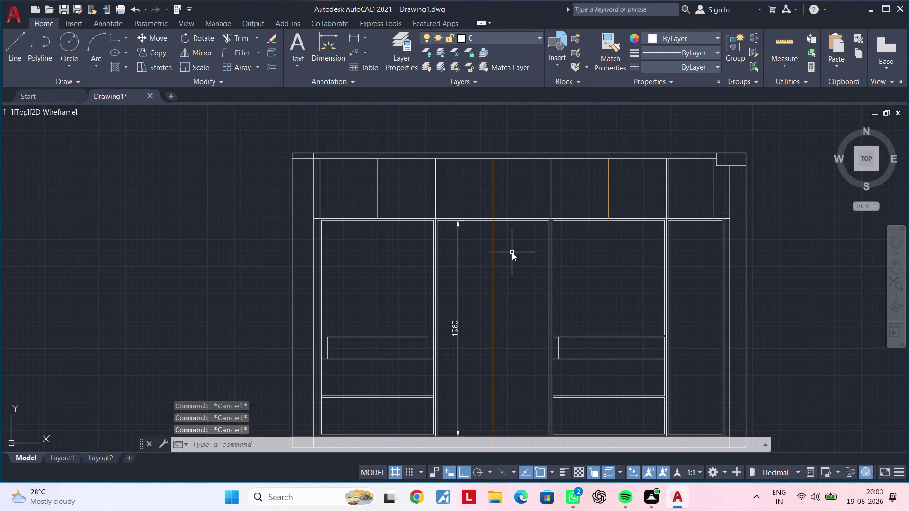
text(f)
key(space)
text(3)
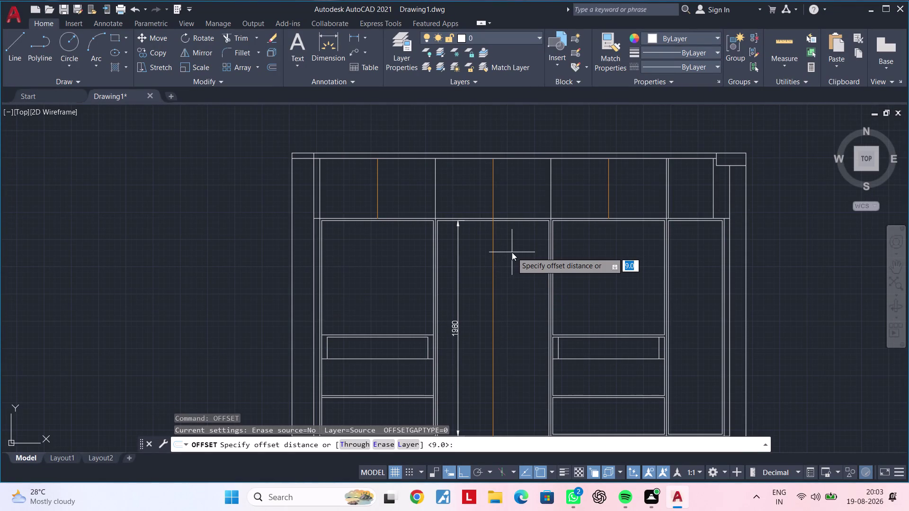
text(96)
key(space)
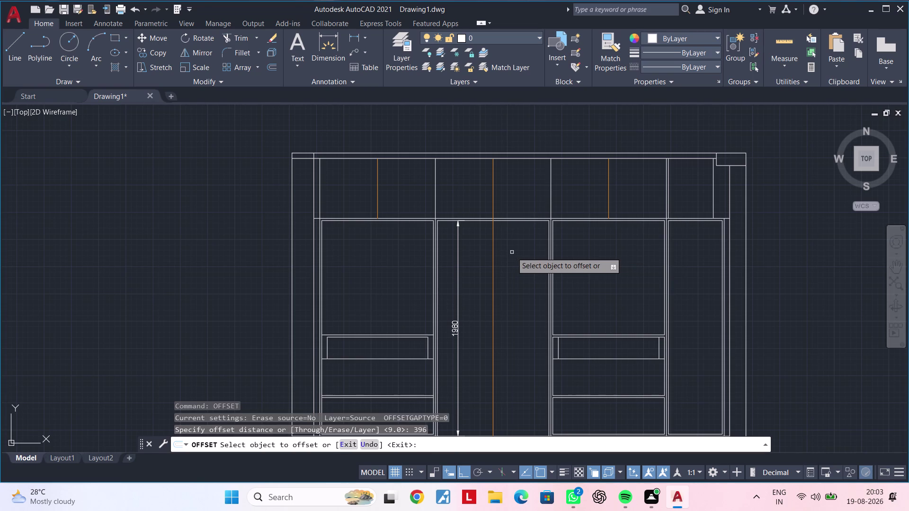
scroll(up, 3)
click(521, 216)
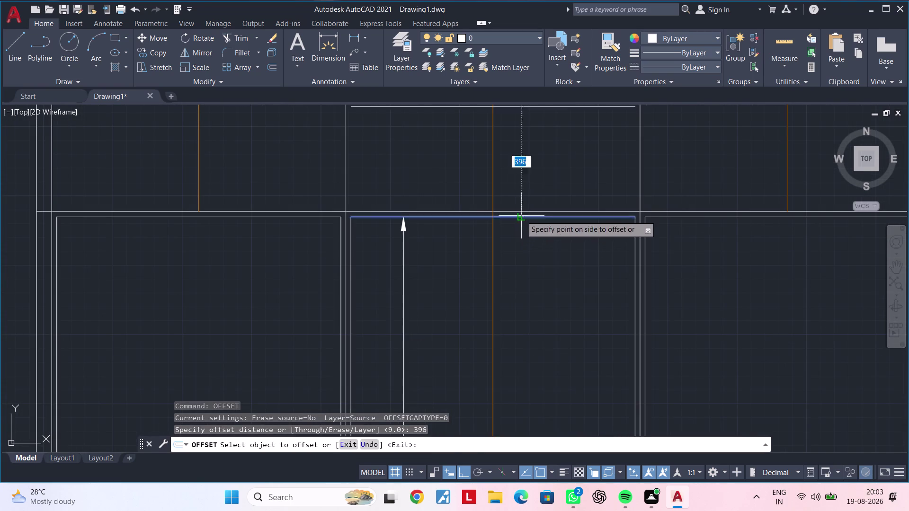
click(545, 363)
scroll(down, 3)
middle_drag(544, 364, 544, 307)
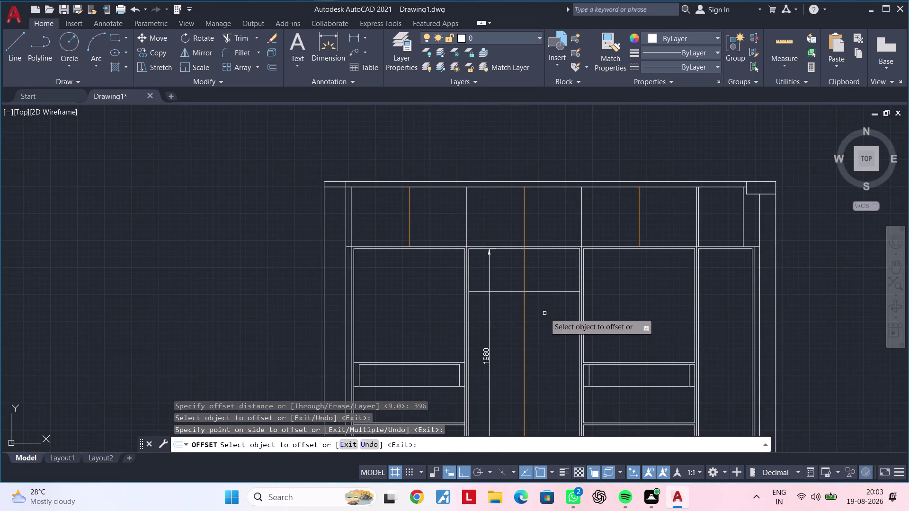
middle_drag(545, 313, 532, 255)
Offset each newest shelf line another 396 down to add three more shelves.
double_click(534, 233)
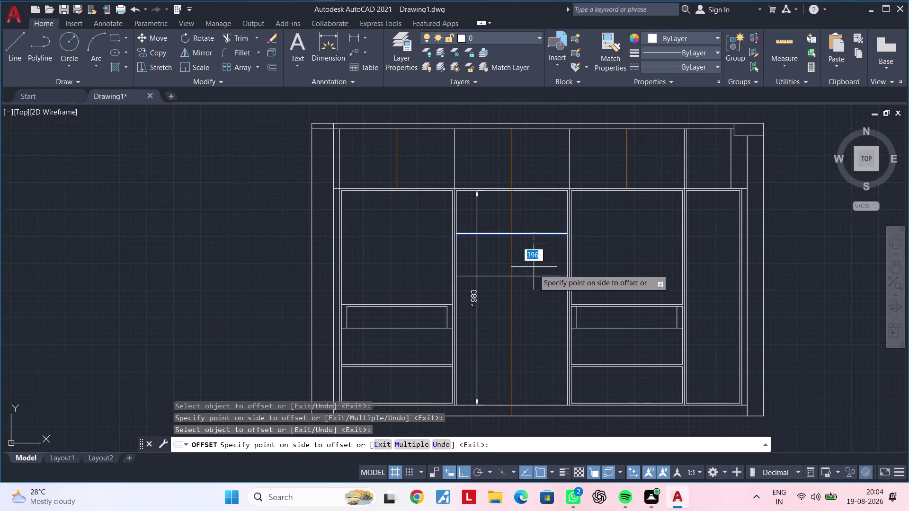
click(536, 307)
click(535, 275)
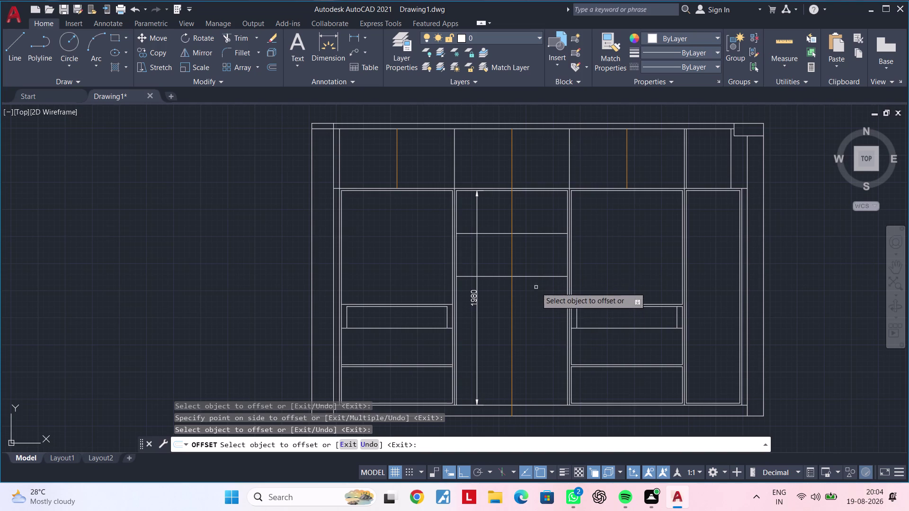
click(536, 275)
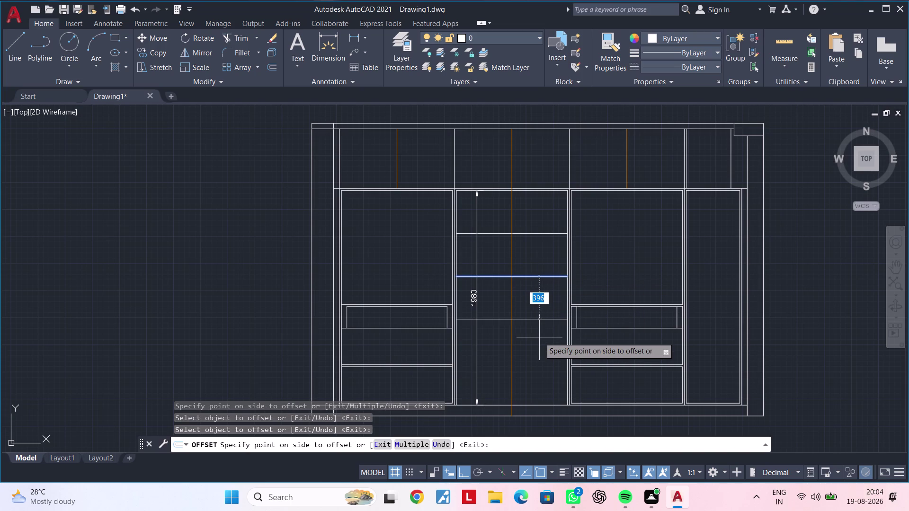
click(539, 337)
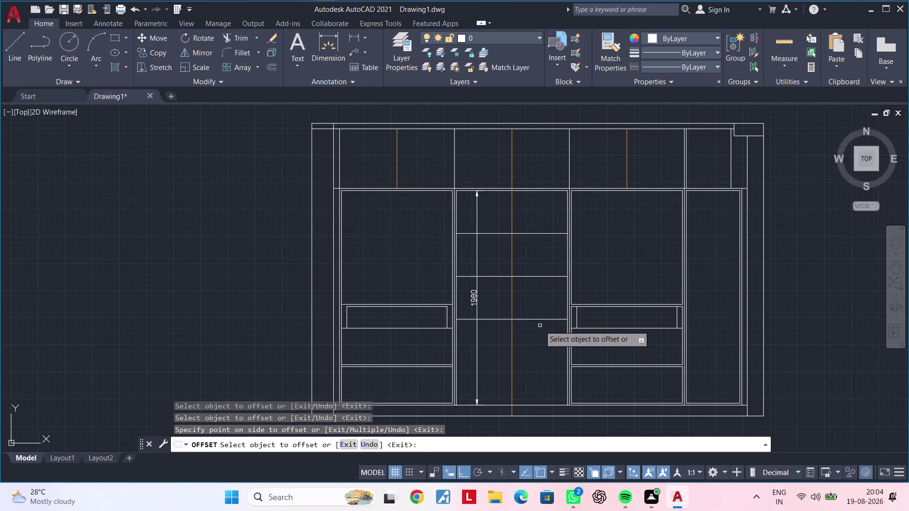
click(540, 321)
click(543, 371)
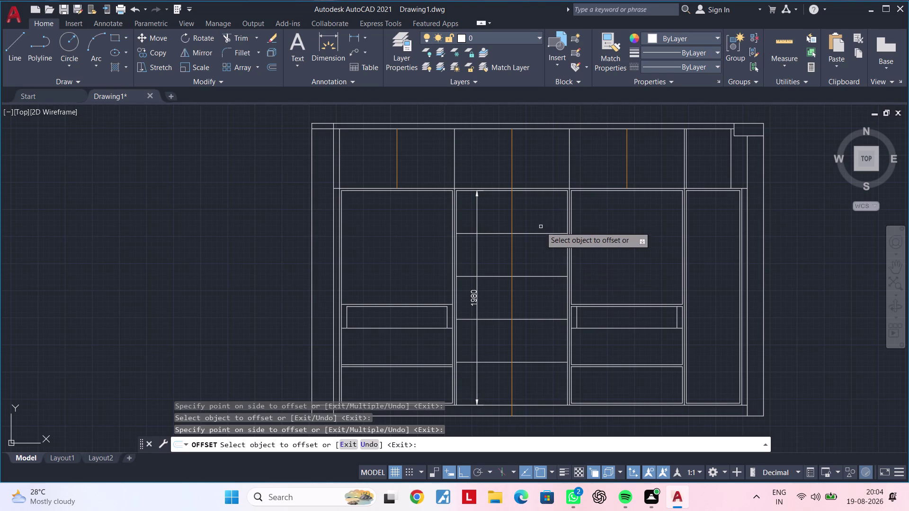
key(Escape)
key(Escape)
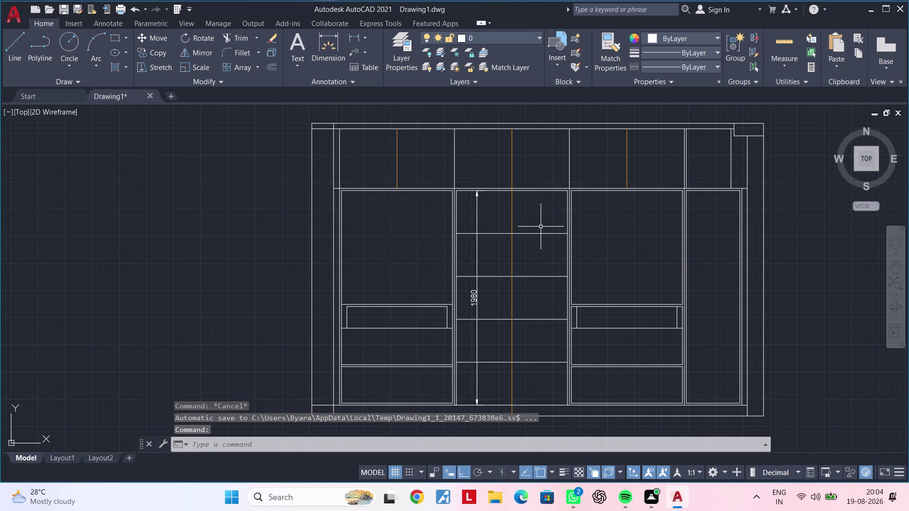
key(Escape)
key(Escape)
scroll(up, 3)
middle_drag(546, 236, 507, 278)
Offset the upper central shelf line by 9 to give it thickness.
key(Escape)
key(Escape)
text(of)
key(space)
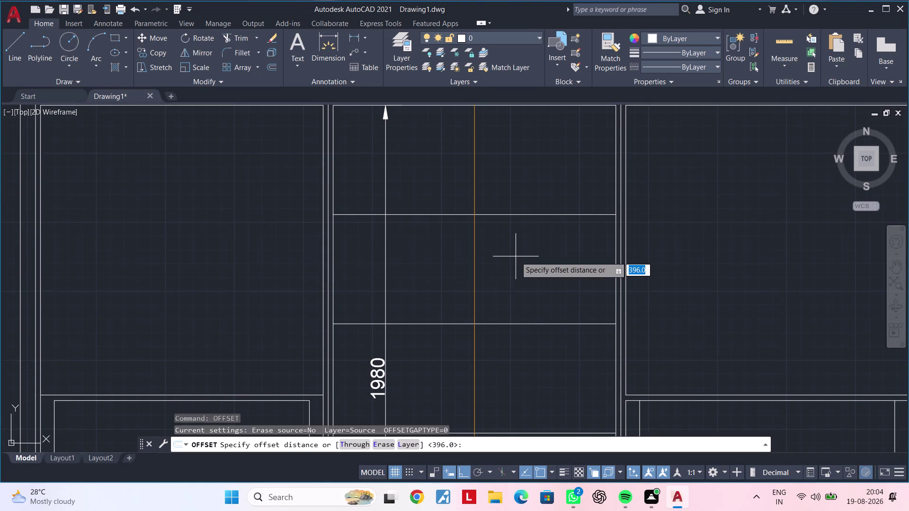
key(9)
key(Return)
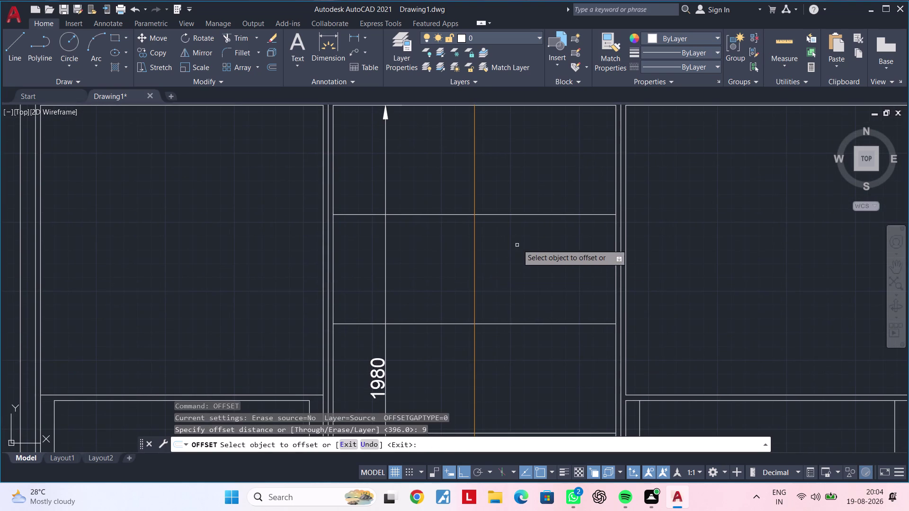
click(520, 214)
click(523, 182)
click(527, 215)
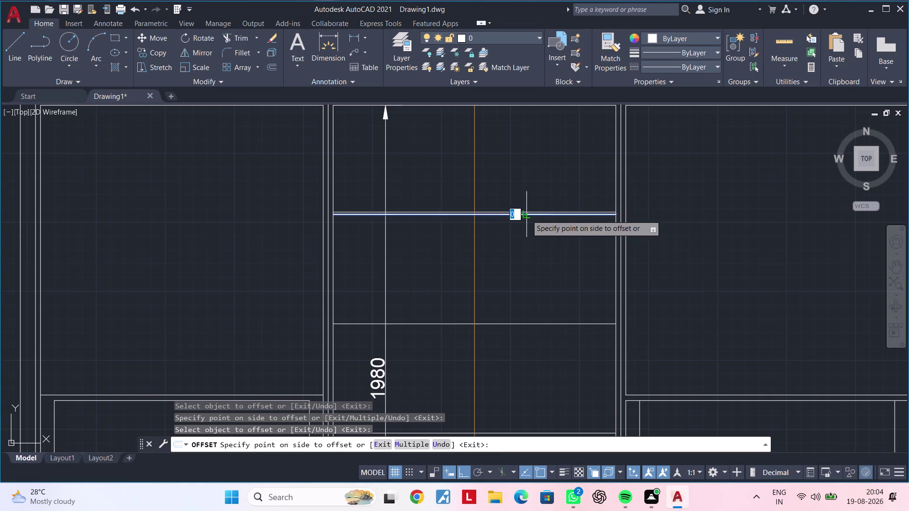
click(526, 231)
click(526, 324)
double_click(527, 299)
scroll(up, 3)
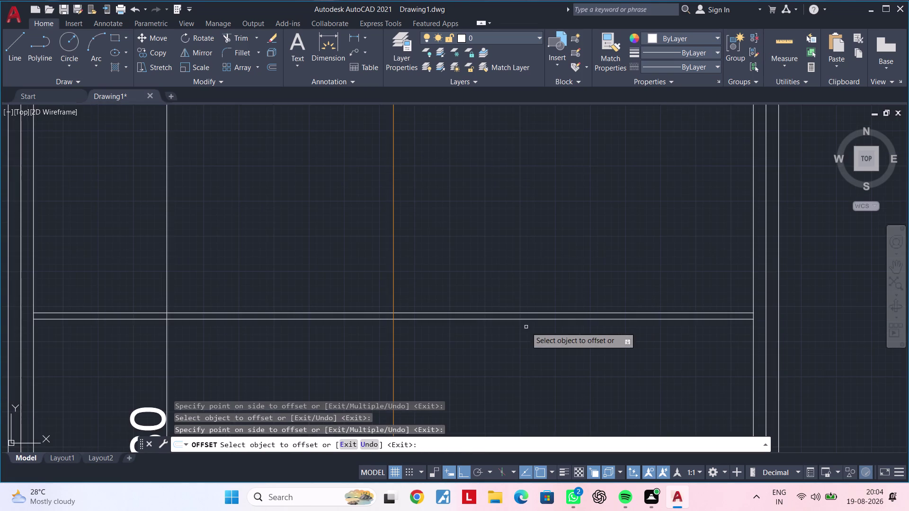
click(531, 318)
click(532, 349)
scroll(down, 3)
middle_drag(535, 360, 537, 207)
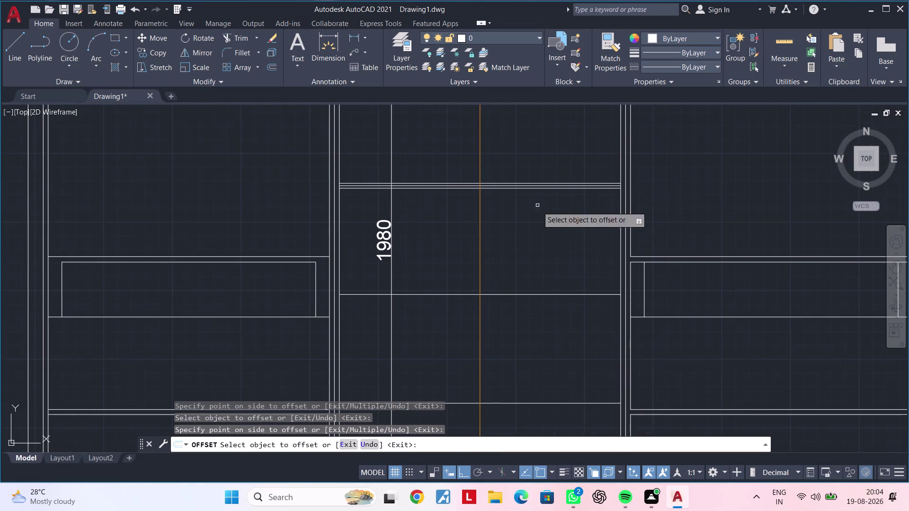
Offset the next three shelf lines by 9 each to form double-line boards.
click(550, 292)
click(550, 295)
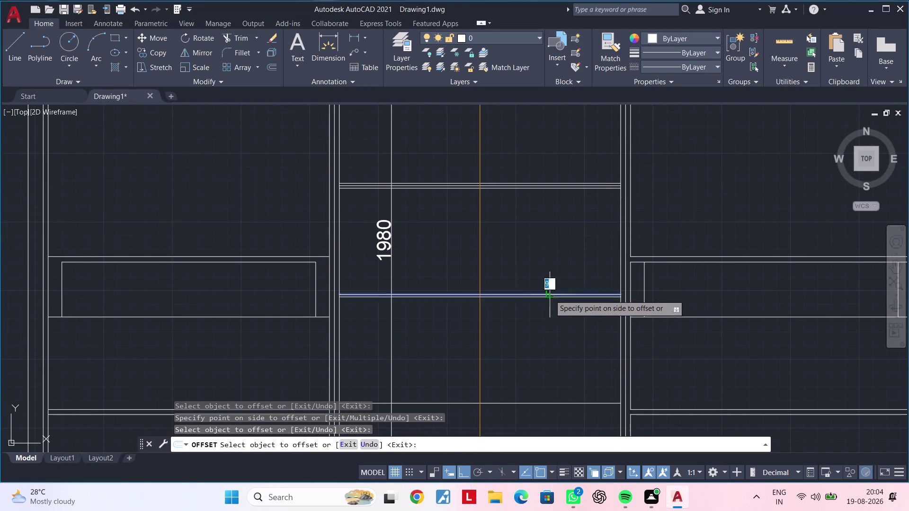
click(551, 271)
scroll(up, 3)
drag(553, 295, 553, 303)
click(554, 321)
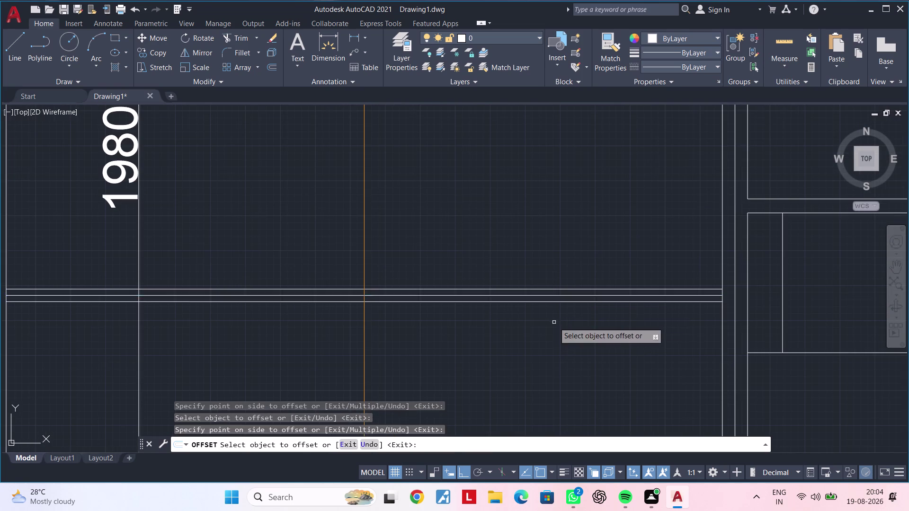
scroll(down, 3)
middle_drag(554, 317, 554, 203)
click(550, 310)
click(550, 285)
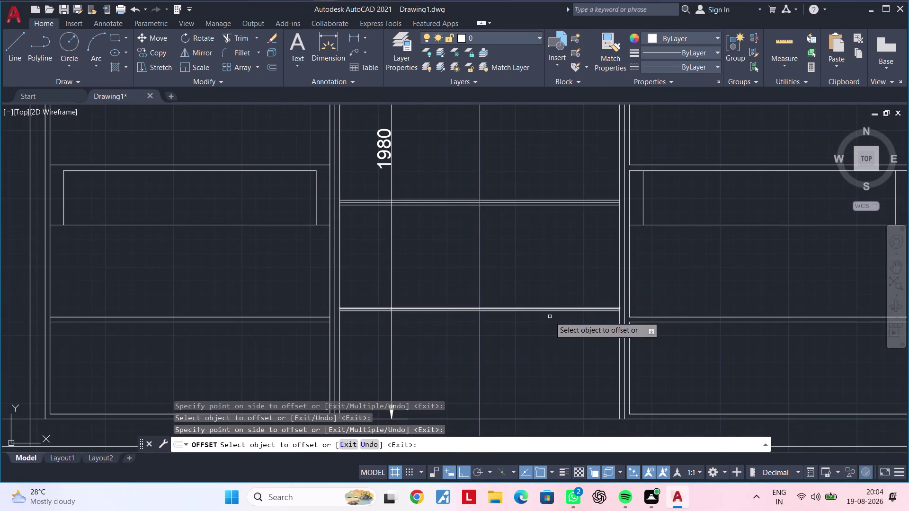
scroll(up, 3)
click(555, 299)
click(556, 327)
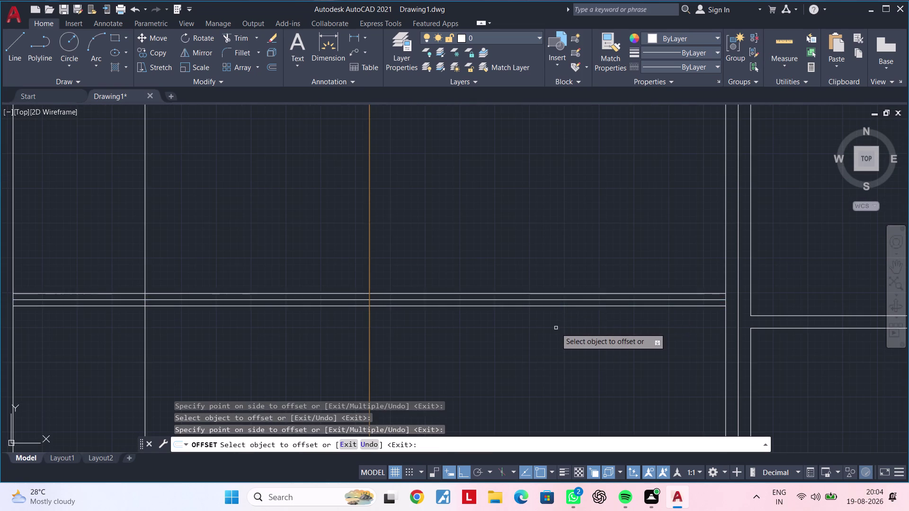
scroll(down, 3)
middle_drag(558, 339, 554, 370)
End the offset and erase the extra duplicate shelf line.
key(Escape)
key(Escape)
key(Escape)
key(Escape)
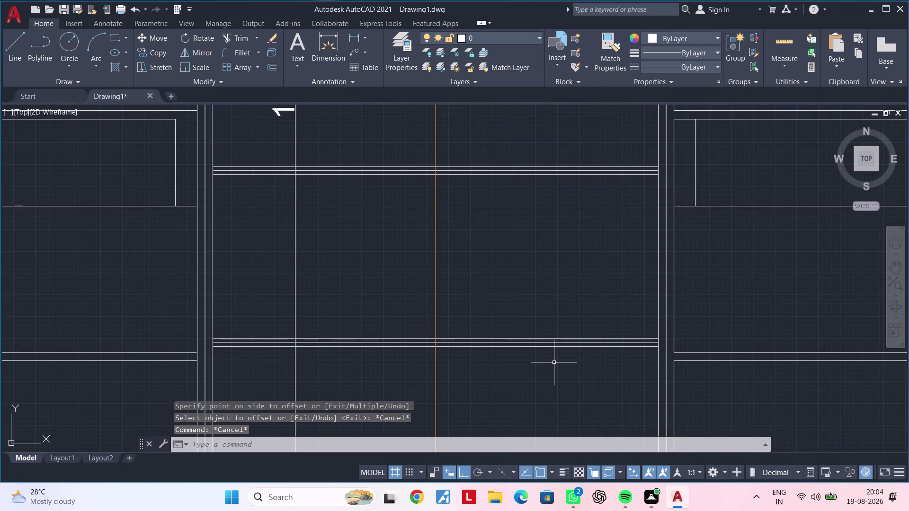
middle_drag(547, 367, 534, 375)
scroll(up, 3)
click(549, 322)
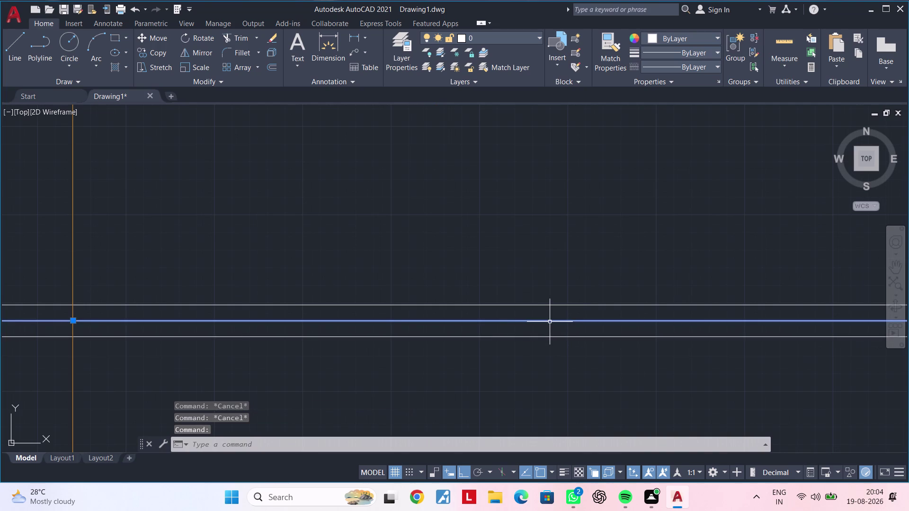
key(Delete)
Erase two more stray lines along the shelves.
scroll(down, 3)
middle_drag(528, 249, 533, 418)
scroll(up, 3)
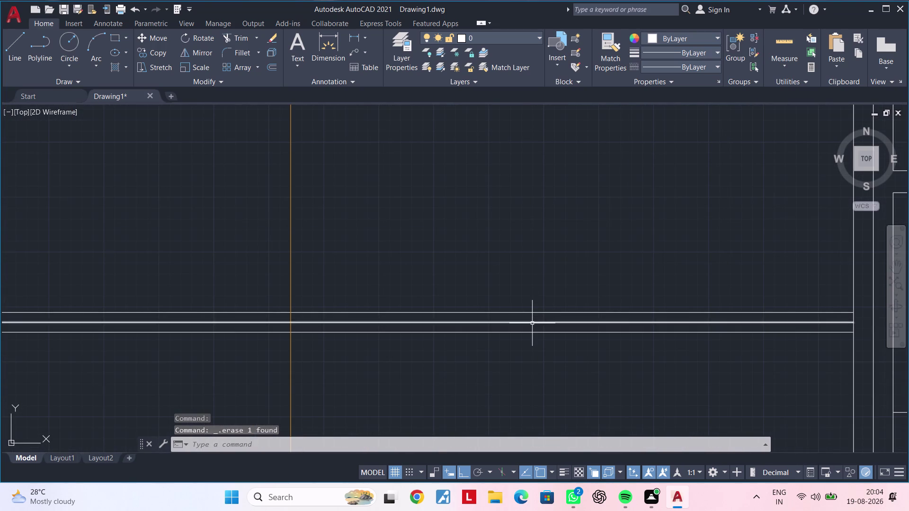
click(532, 324)
key(Delete)
scroll(down, 3)
middle_drag(521, 267, 532, 385)
scroll(up, 3)
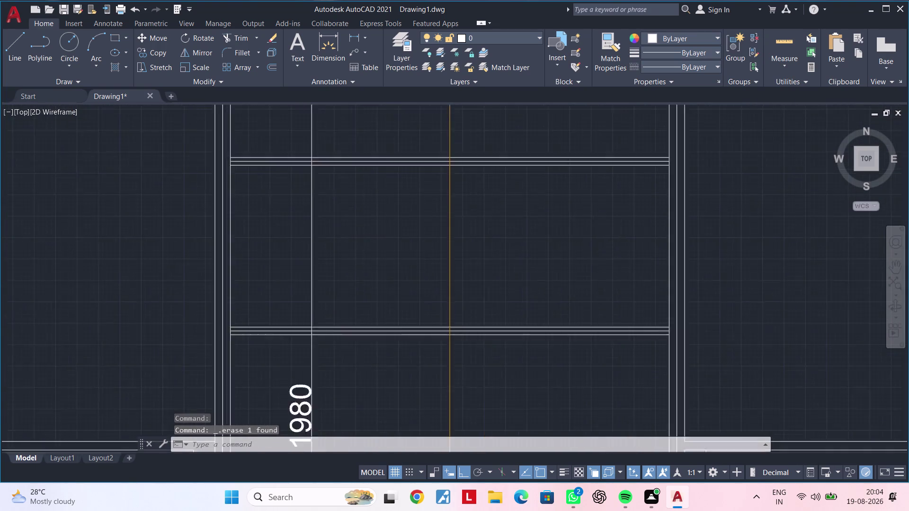
click(545, 325)
key(Delete)
scroll(down, 3)
Delete another unwanted line on a shelf.
middle_drag(529, 276, 536, 366)
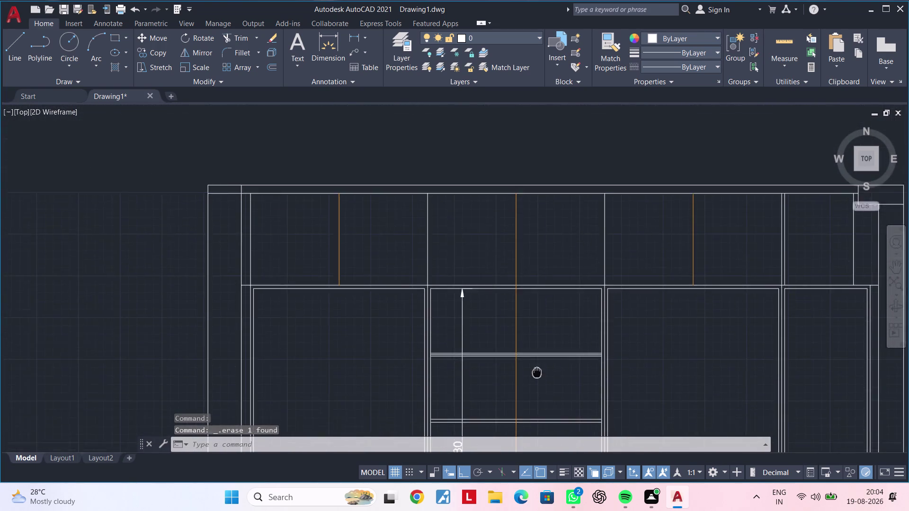
middle_drag(536, 365, 537, 375)
scroll(up, 3)
click(559, 302)
click(559, 299)
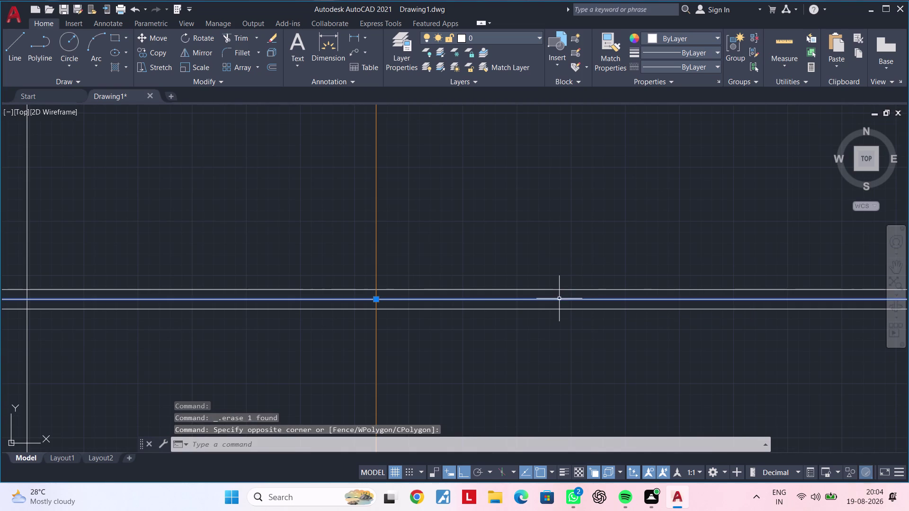
key(Delete)
scroll(down, 3)
middle_drag(591, 346, 474, 279)
Clear leftover commands and return the view to the central compartment.
key(Escape)
key(Escape)
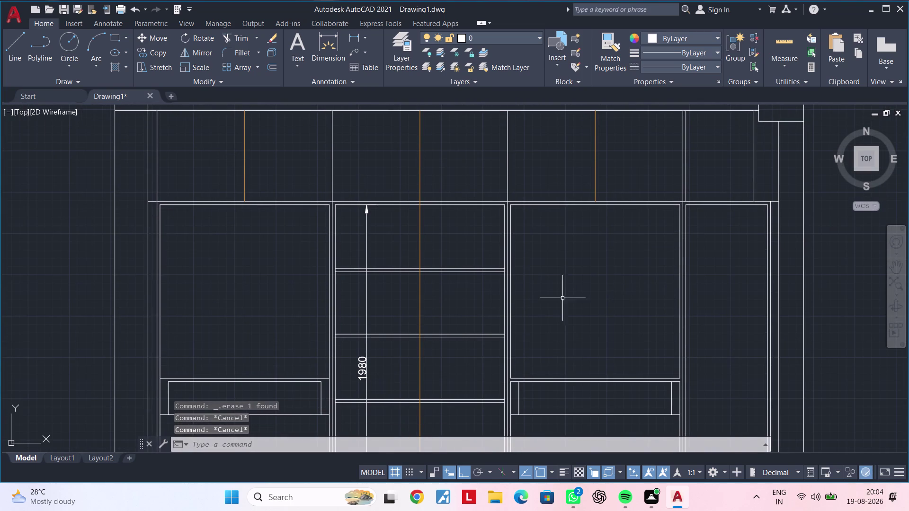
key(Escape)
key(Escape)
middle_drag(719, 279, 643, 271)
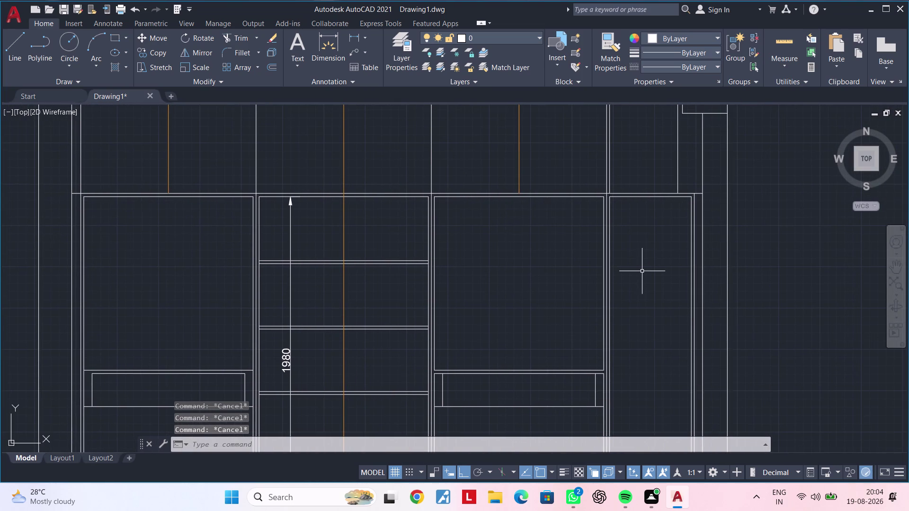
key(Escape)
key(Escape)
scroll(up, 3)
click(691, 251)
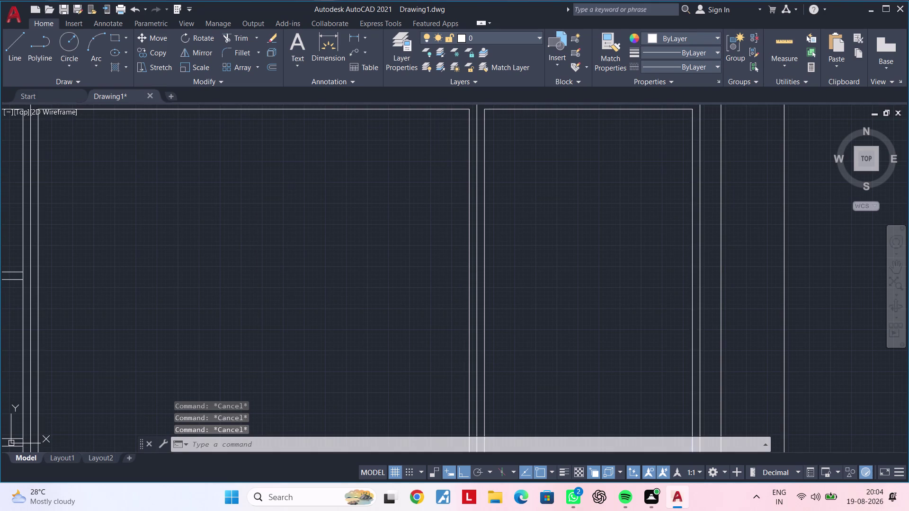
scroll(down, 3)
middle_drag(643, 266, 697, 252)
Start EXTEND (ex) and select shelf edges in the central bay.
scroll(up, 3)
middle_drag(514, 268, 704, 252)
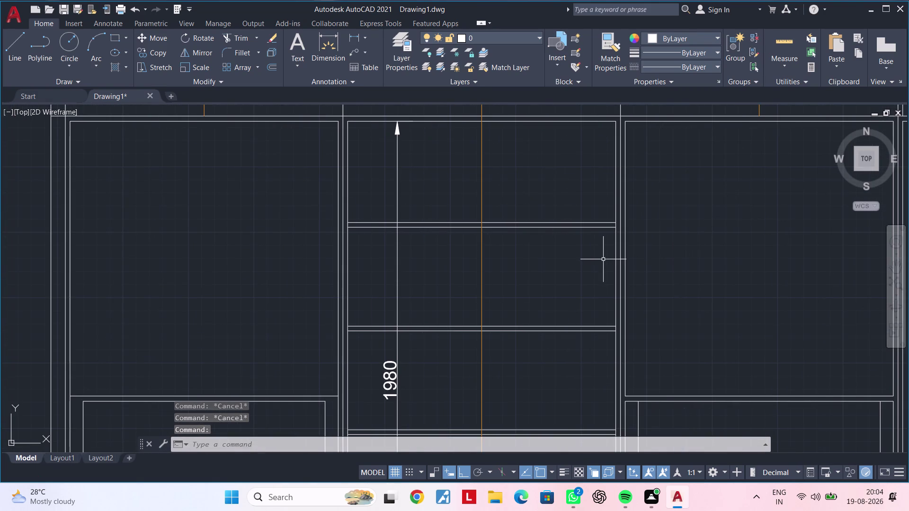
key(e)
key(x)
key(space)
drag(553, 203, 552, 225)
drag(550, 247, 549, 260)
click(550, 260)
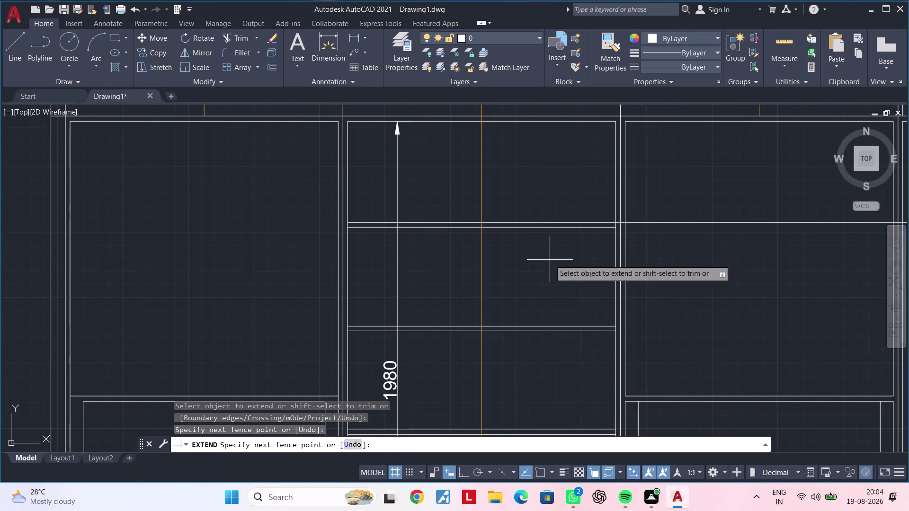
drag(560, 238, 575, 203)
drag(566, 241, 578, 206)
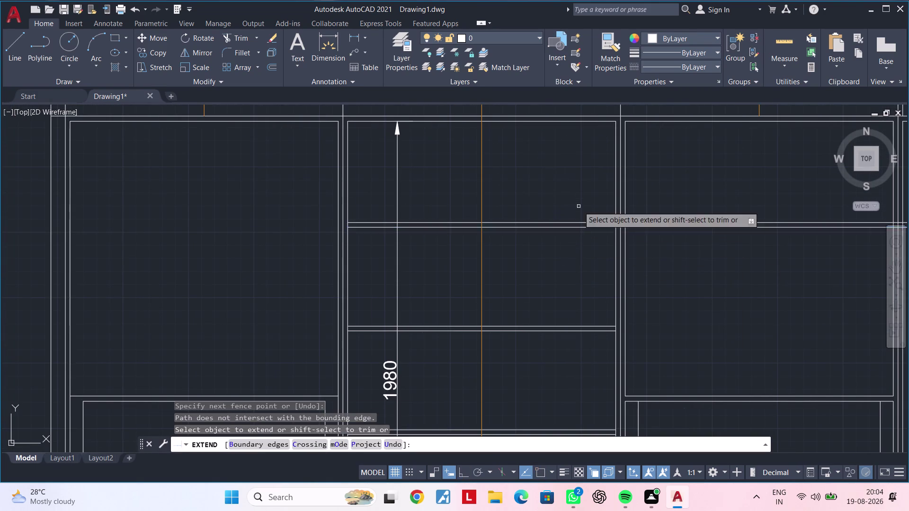
Pick further shelf lines while panning down toward the lower shelves.
scroll(down, 3)
middle_drag(572, 288, 553, 218)
drag(547, 260, 547, 223)
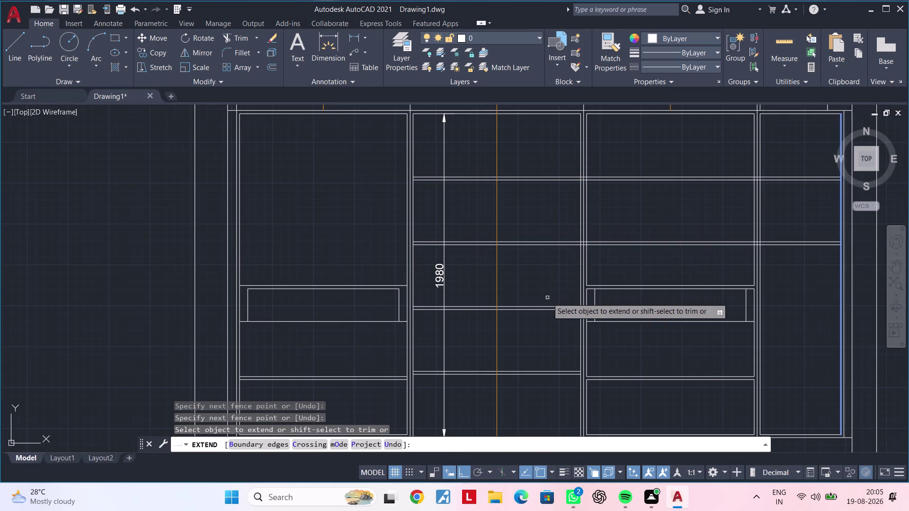
middle_drag(546, 292, 544, 250)
click(539, 285)
click(543, 251)
middle_drag(543, 308, 543, 258)
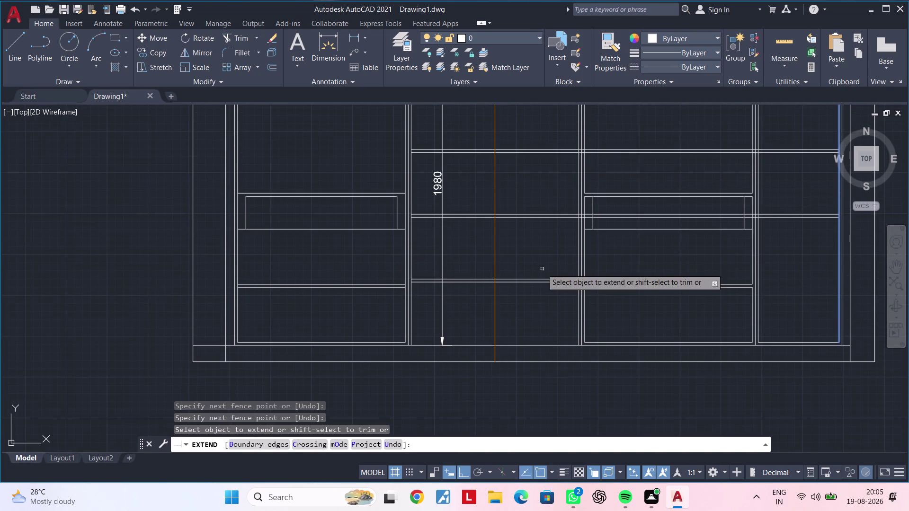
drag(538, 299, 541, 282)
Draw a fence across the shelf line to extend it, then end Extend.
click(542, 249)
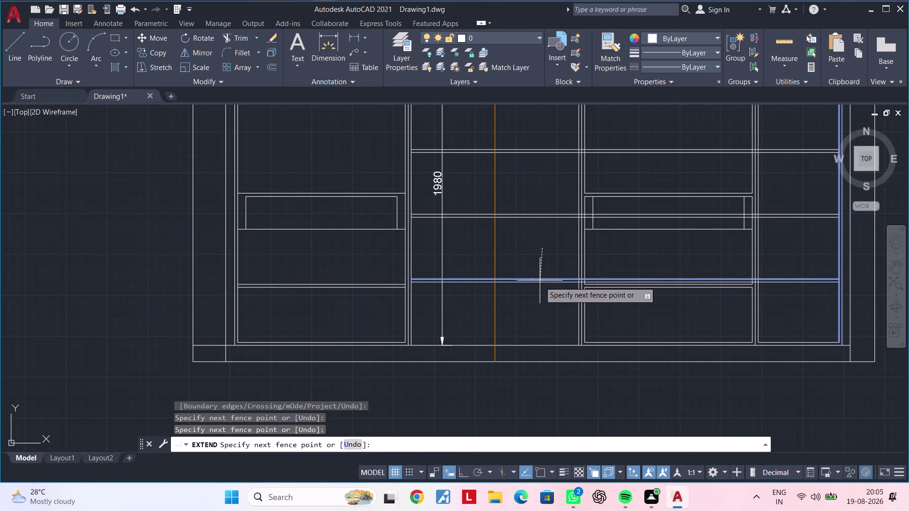
scroll(up, 3)
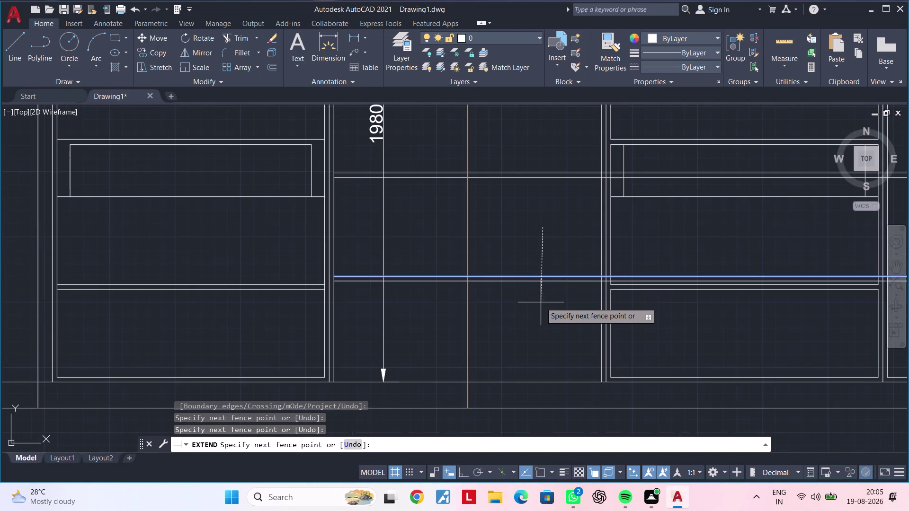
click(541, 303)
scroll(down, 3)
middle_drag(553, 310, 464, 310)
key(Escape)
key(Escape)
Zoom in on a partition junction and cancel leftover commands.
middle_drag(625, 318, 586, 327)
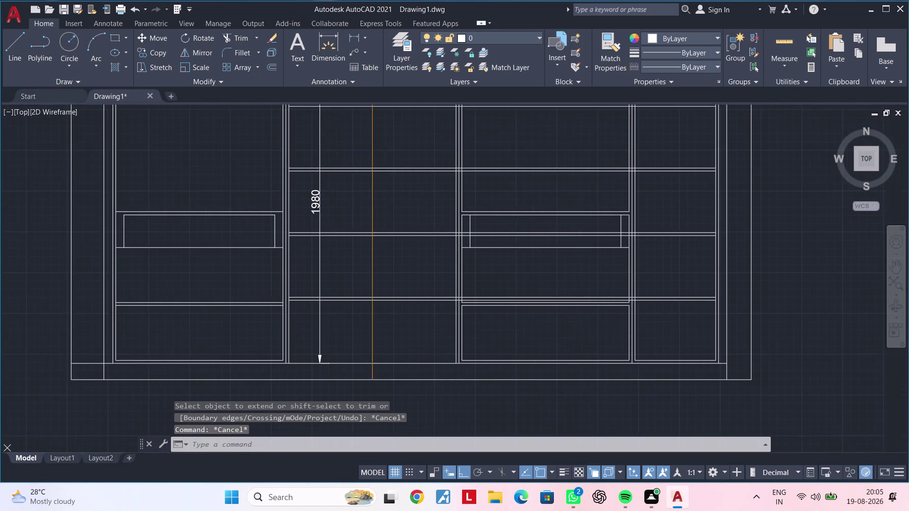
scroll(up, 3)
scroll(up, 3)
middle_drag(618, 311, 643, 298)
scroll(up, 3)
middle_drag(639, 315, 644, 299)
key(Escape)
key(Escape)
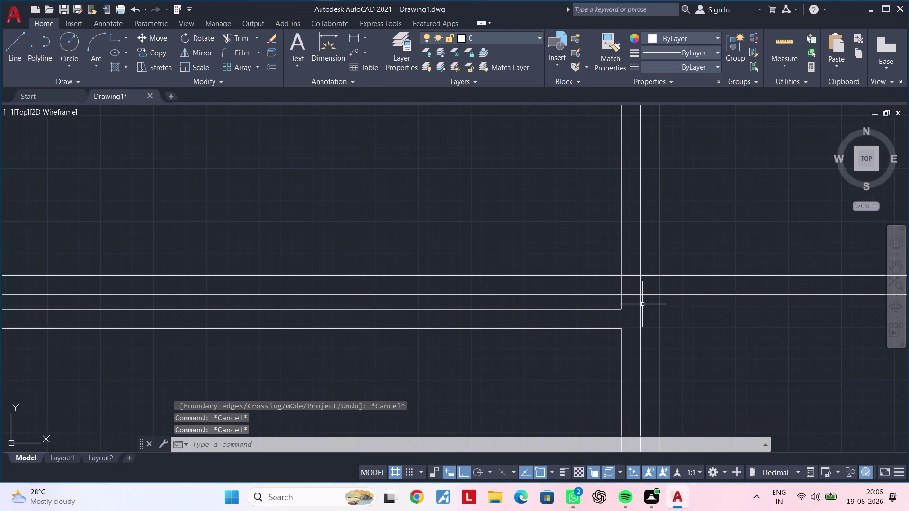
Start TRIM and cut the shelf lines crossing the first partition junction.
text(tr)
key(space)
scroll(up, 3)
drag(652, 304, 653, 297)
click(647, 216)
scroll(down, 3)
scroll(down, 3)
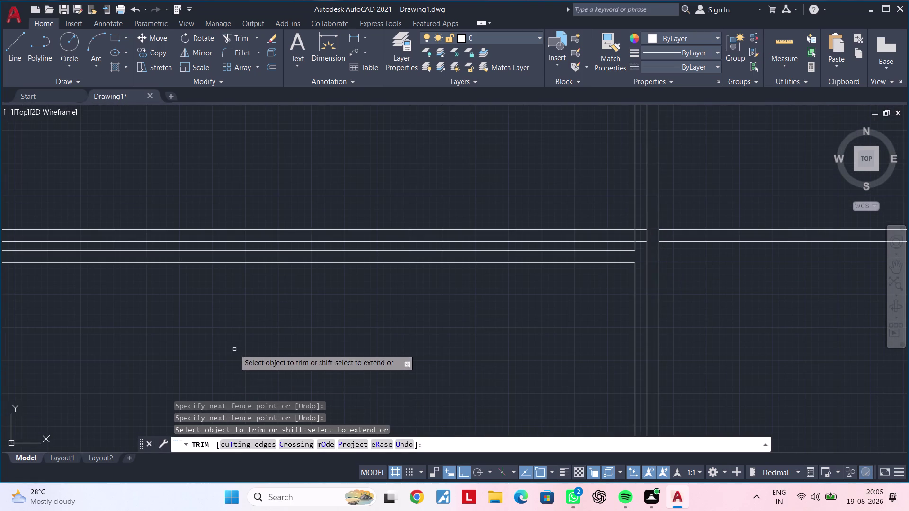
middle_drag(218, 347, 543, 340)
middle_drag(423, 341, 493, 354)
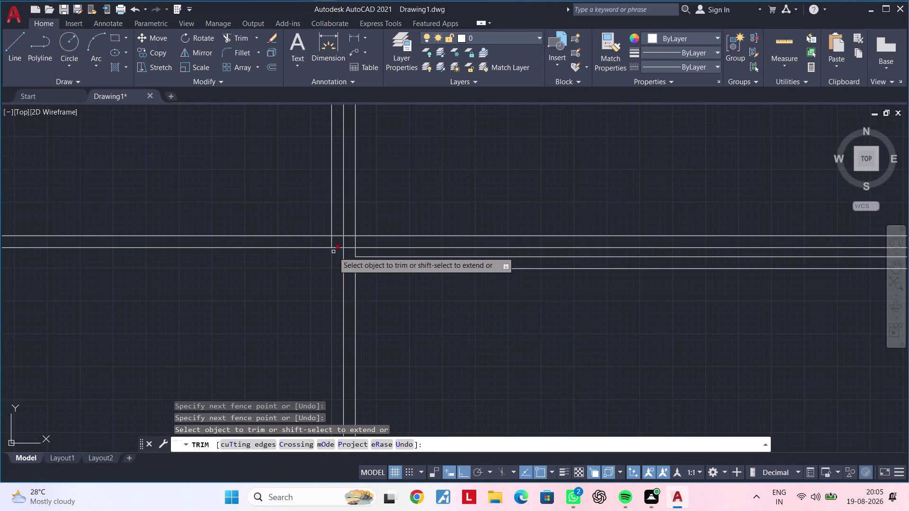
scroll(up, 3)
click(339, 259)
click(343, 201)
Trim away the shelf segment lying inside the next partition.
scroll(down, 3)
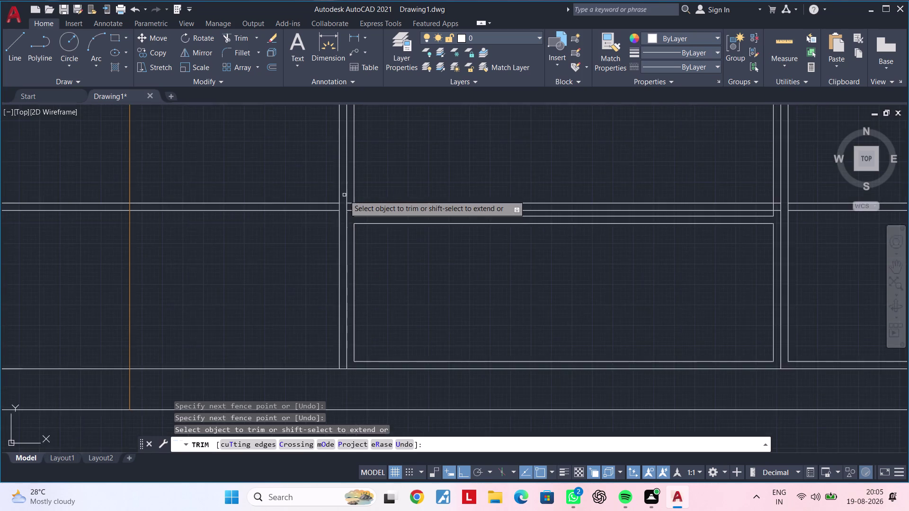
middle_drag(345, 195, 339, 361)
middle_drag(325, 255, 333, 337)
scroll(up, 3)
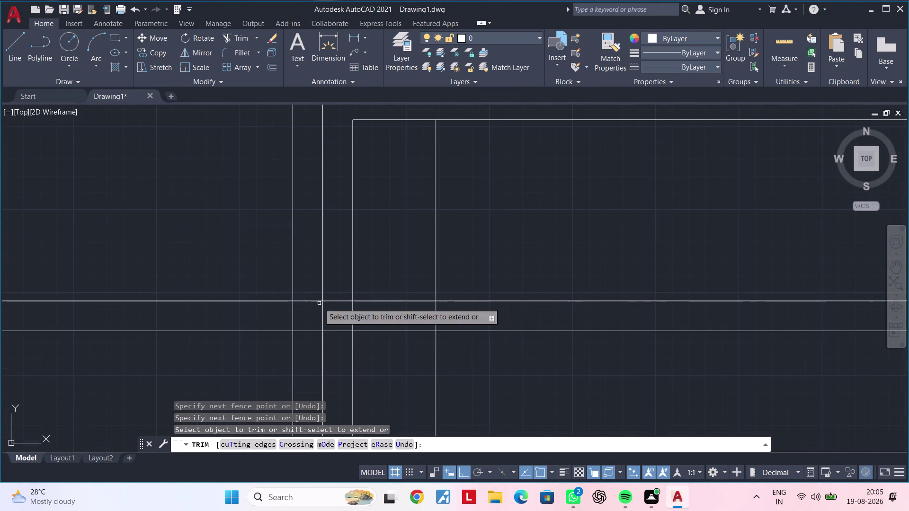
drag(310, 347, 309, 334)
click(304, 273)
drag(303, 303, 301, 312)
drag(301, 322, 302, 329)
double_click(302, 331)
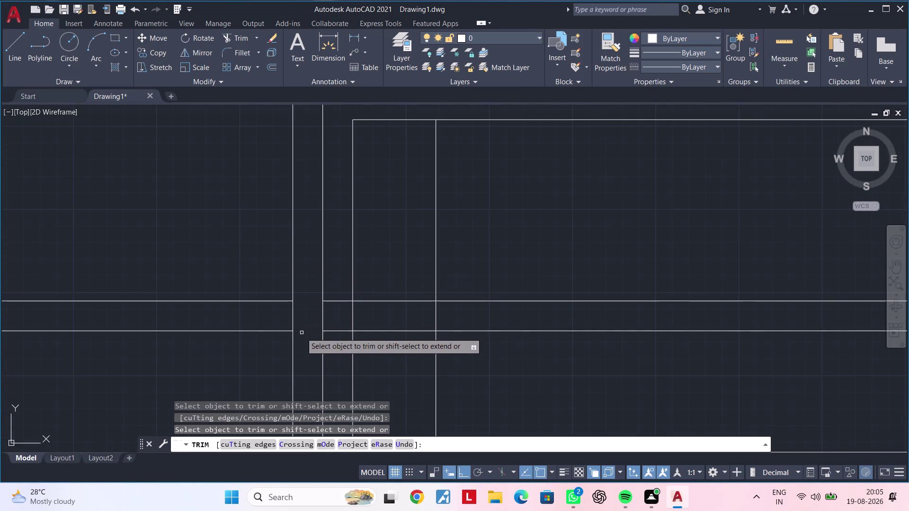
Fence-trim the group of lines crossing the following partition.
scroll(down, 3)
middle_drag(322, 282, 314, 438)
scroll(up, 3)
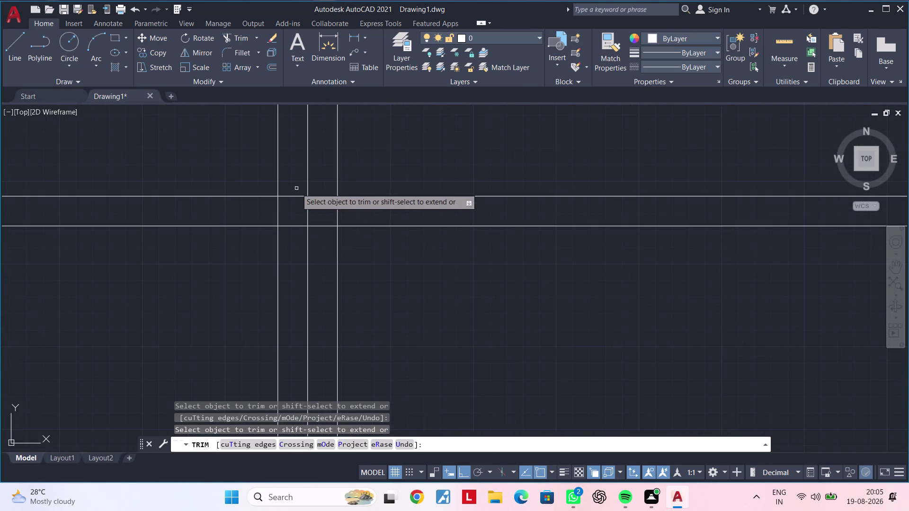
drag(296, 188, 295, 211)
drag(294, 219, 293, 232)
click(294, 232)
scroll(down, 3)
middle_drag(300, 212, 300, 372)
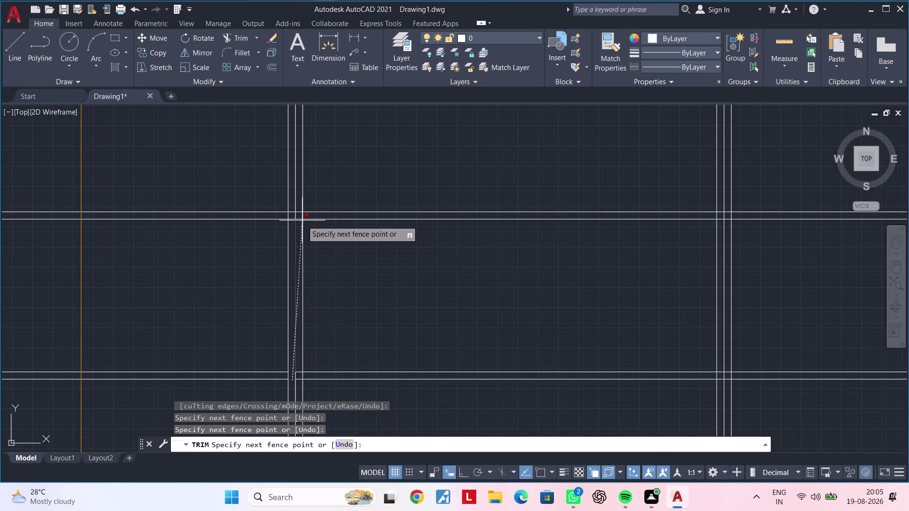
scroll(up, 3)
click(291, 181)
scroll(down, 3)
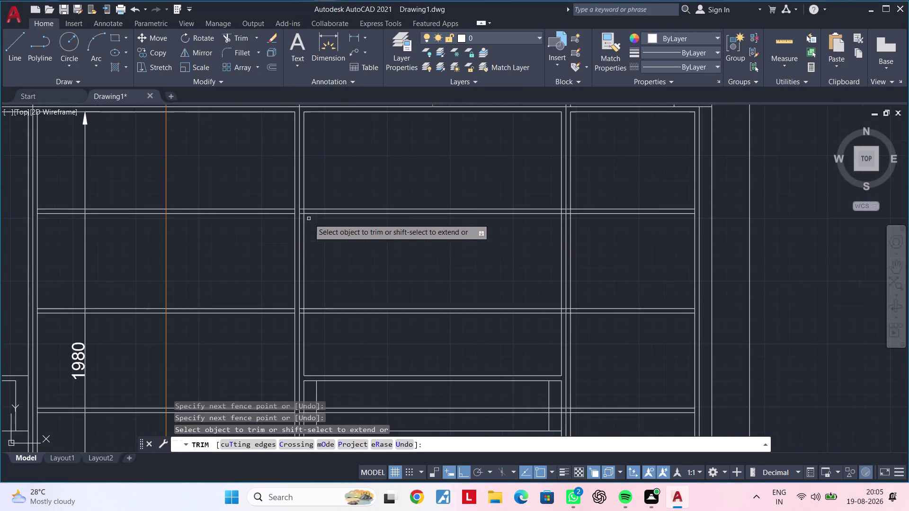
scroll(down, 3)
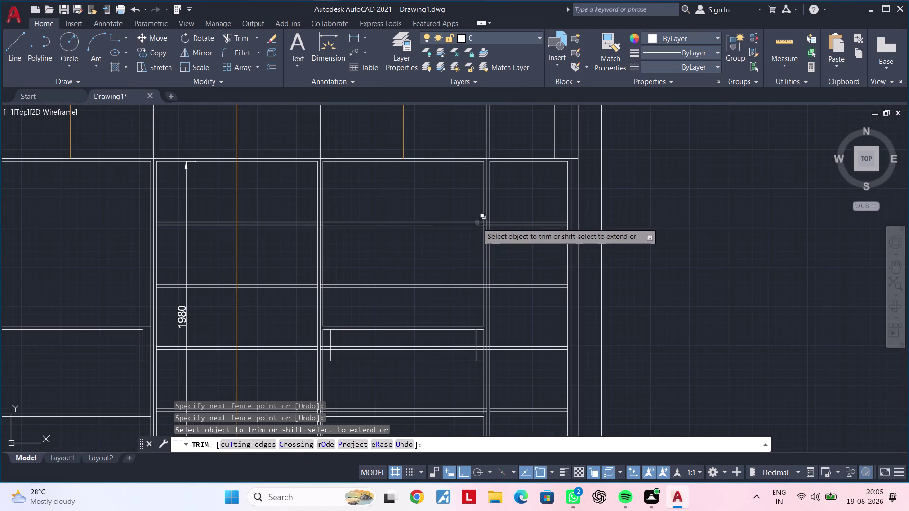
scroll(up, 3)
scroll(up, 3)
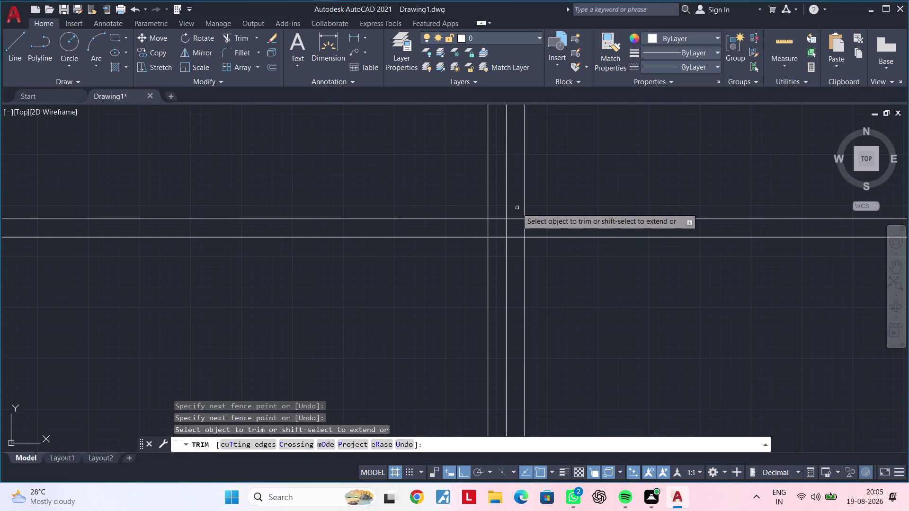
Trim the shelf lines crossing the partitions on the right side.
click(517, 208)
click(514, 247)
scroll(down, 3)
middle_drag(529, 304, 509, 134)
scroll(up, 3)
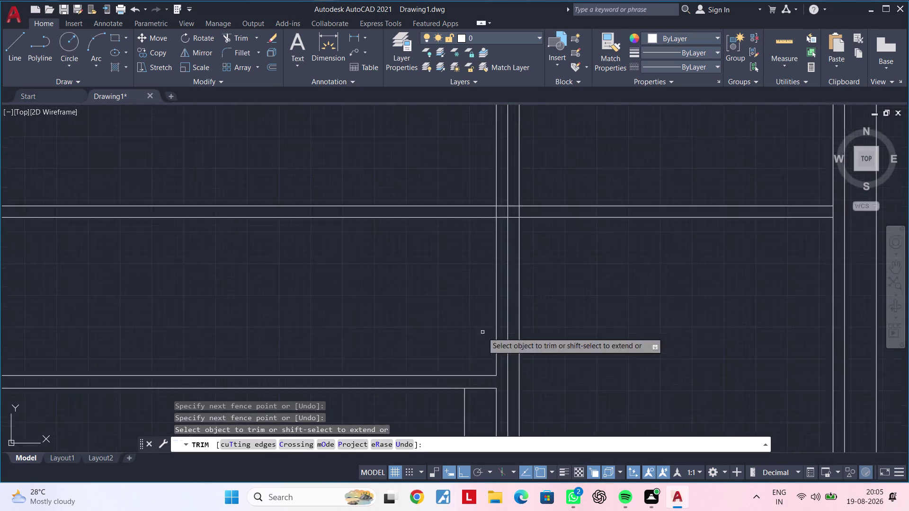
scroll(up, 3)
middle_drag(572, 199, 542, 358)
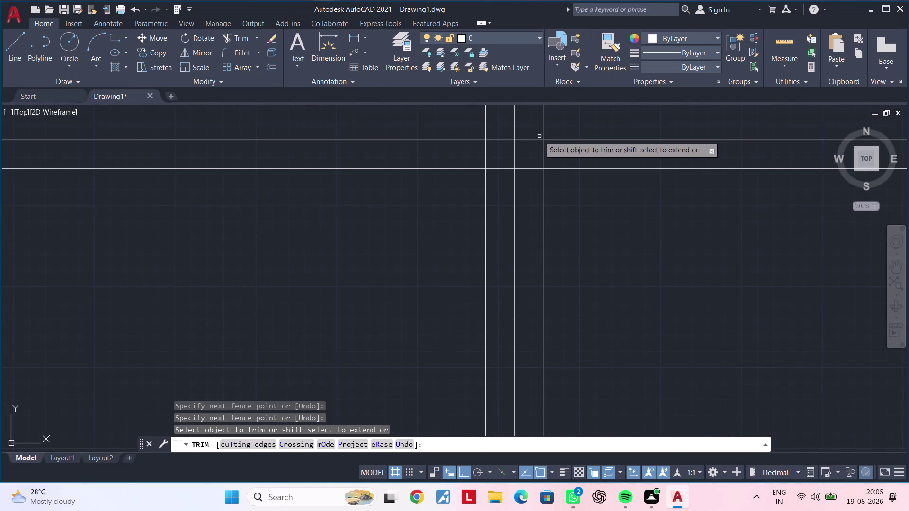
click(534, 131)
click(532, 178)
Trim the last remaining crossing segment and exit the trim command.
scroll(down, 3)
middle_drag(553, 250, 527, 101)
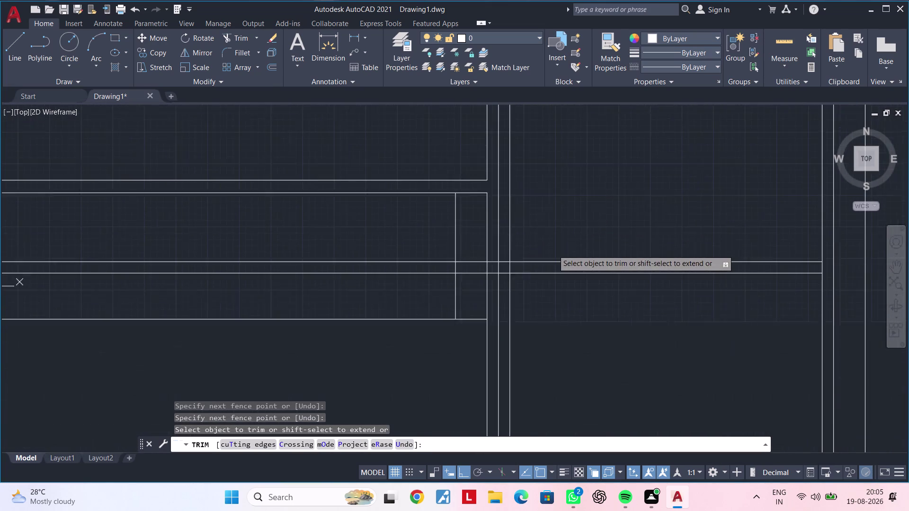
middle_drag(526, 100, 527, 58)
scroll(up, 3)
scroll(up, 3)
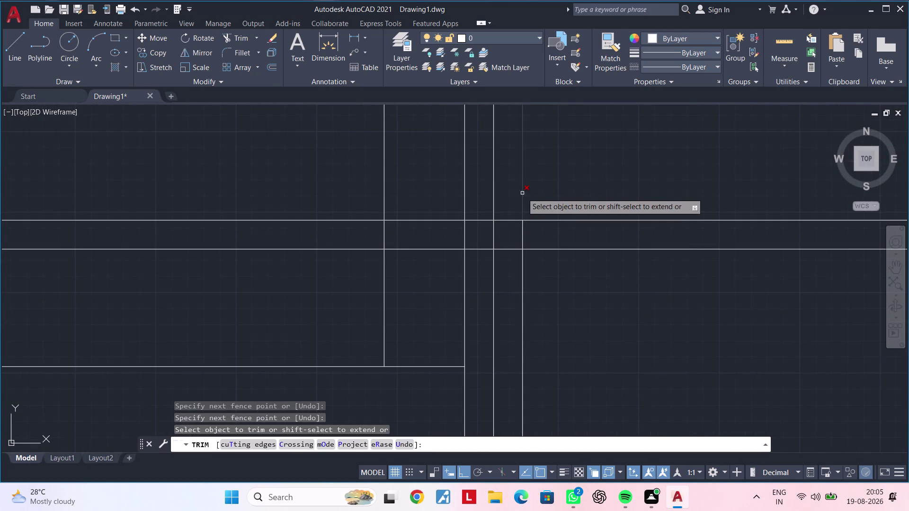
drag(512, 202, 513, 206)
click(511, 259)
key(Escape)
scroll(down, 3)
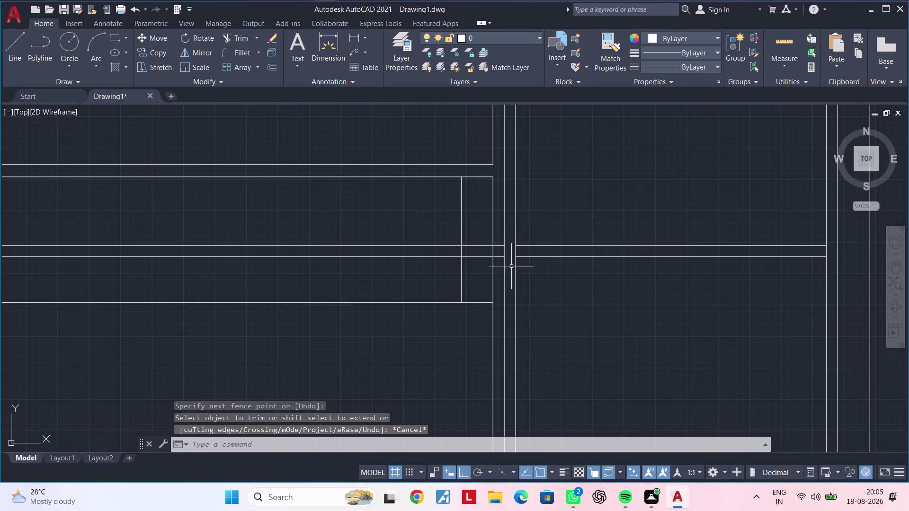
click(348, 276)
Delete the two leftover shelf lines and the next stray lines in the left bays.
click(311, 227)
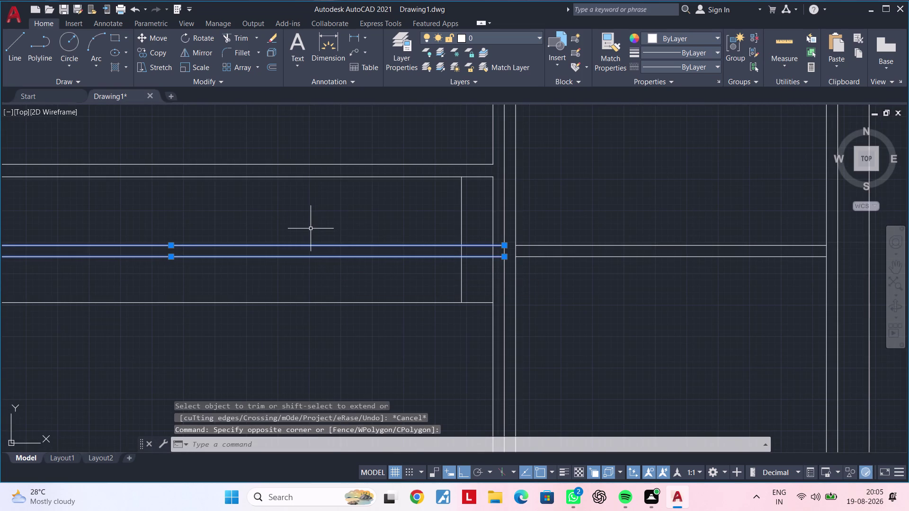
key(Delete)
scroll(down, 3)
middle_drag(316, 255, 410, 207)
scroll(up, 3)
middle_drag(188, 251, 199, 252)
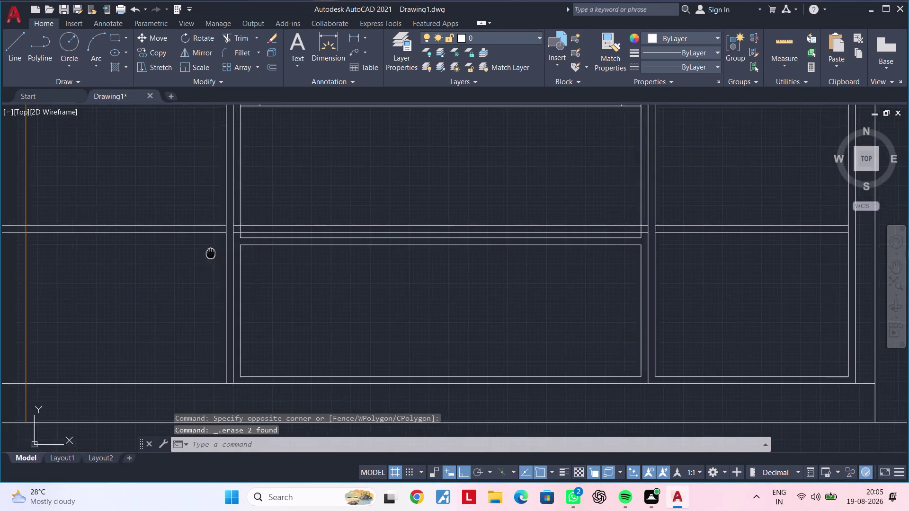
middle_drag(199, 252, 297, 263)
click(270, 277)
click(246, 224)
key(Delete)
Erase the extra shelf lines in the middle bays.
scroll(down, 3)
middle_drag(247, 224, 251, 234)
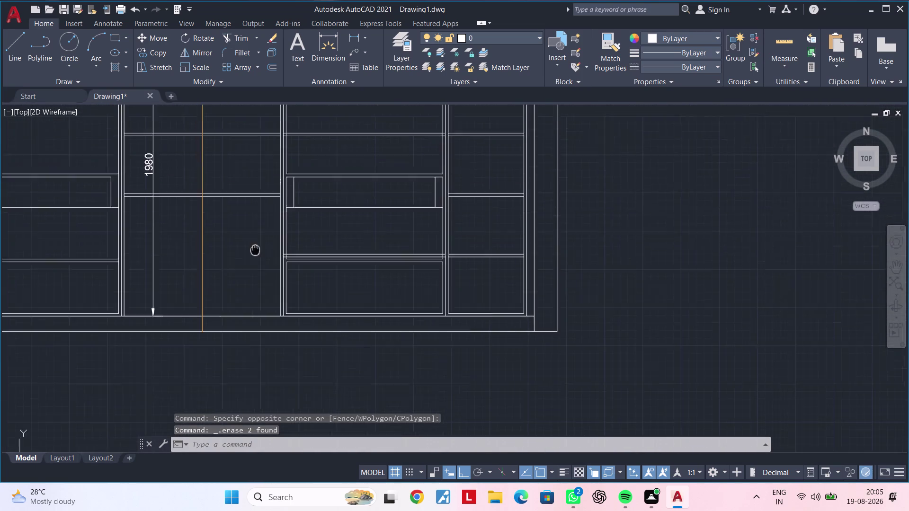
middle_drag(251, 234, 273, 309)
click(268, 275)
drag(268, 276, 265, 269)
click(242, 235)
key(Delete)
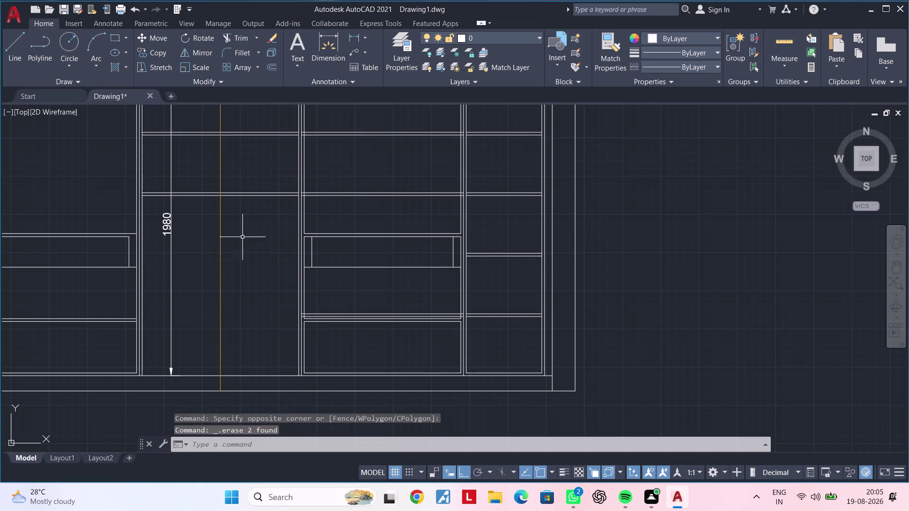
middle_drag(247, 244, 262, 305)
click(268, 296)
double_click(260, 240)
key(Delete)
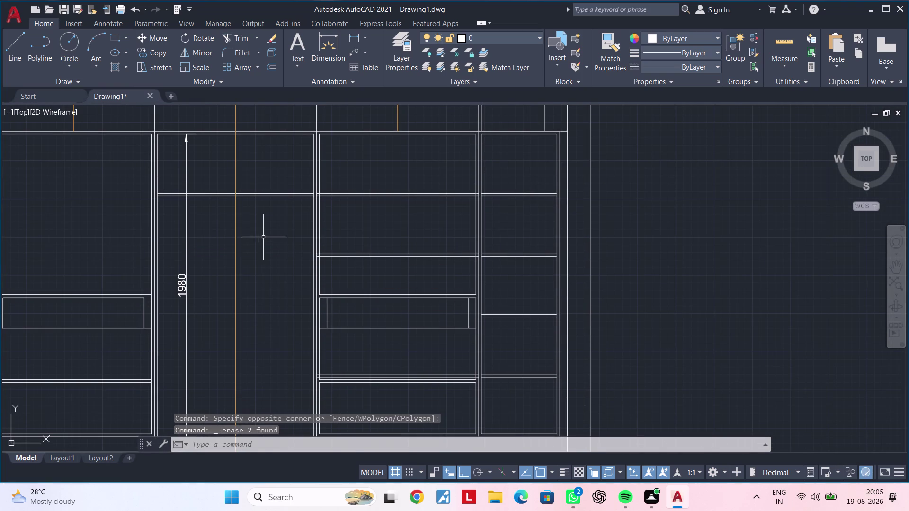
double_click(264, 231)
click(262, 186)
key(Delete)
Delete the upper shelf lines in the right-centre bay.
scroll(down, 3)
middle_drag(276, 231, 283, 228)
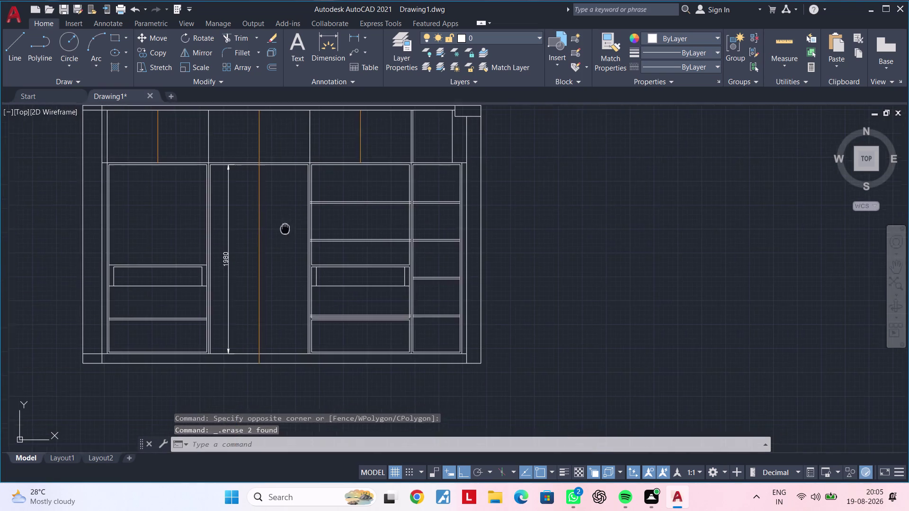
middle_drag(283, 229, 338, 232)
middle_drag(300, 246, 326, 239)
scroll(up, 3)
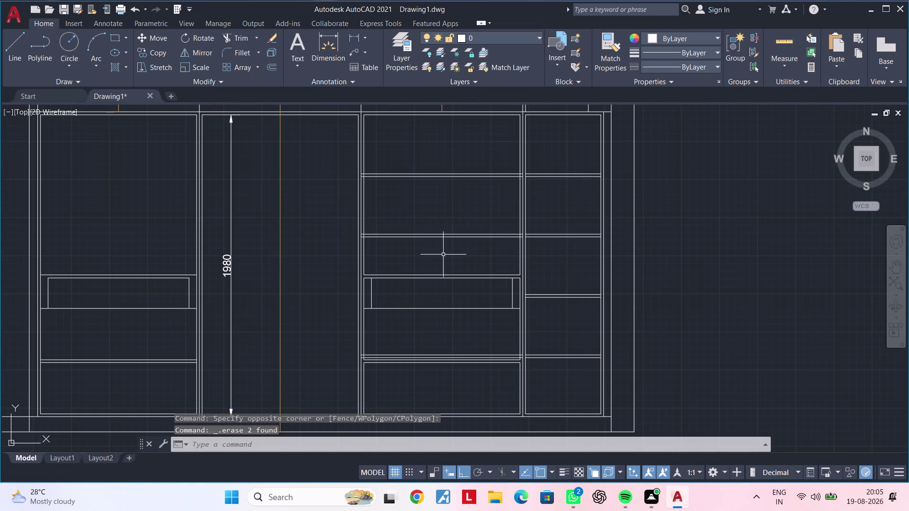
click(443, 254)
click(426, 166)
key(Delete)
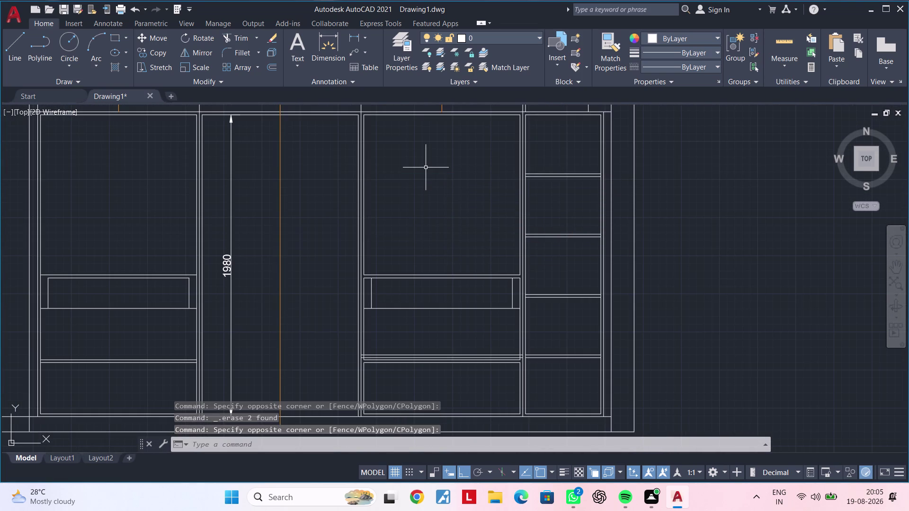
Window-select and delete the nearby stray lines.
middle_drag(449, 217, 459, 164)
scroll(up, 3)
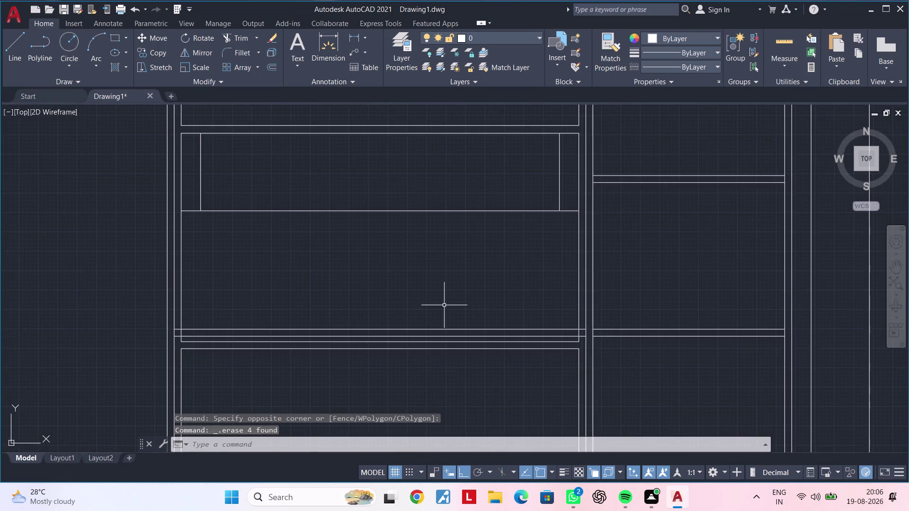
middle_drag(444, 306, 541, 256)
scroll(up, 3)
click(305, 290)
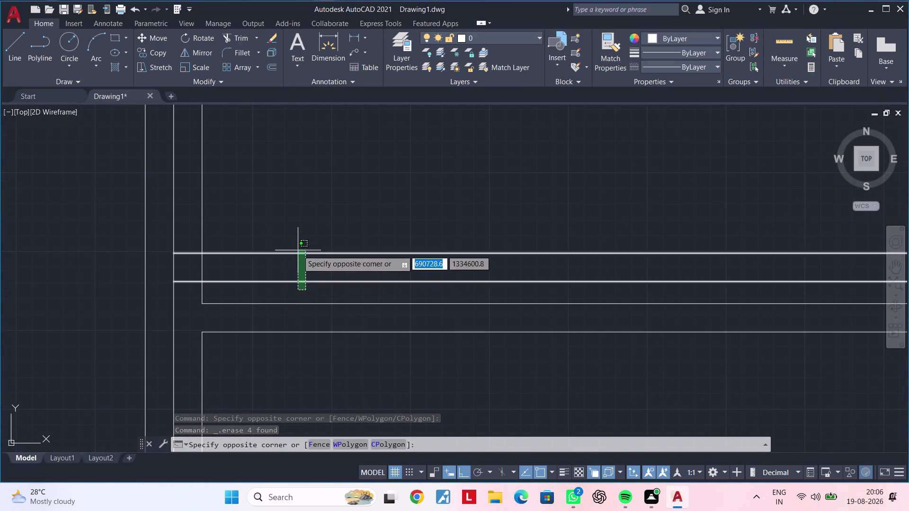
click(297, 248)
key(Delete)
Delete the leftover line in the middle compartment and clear the selection.
scroll(down, 3)
scroll(down, 3)
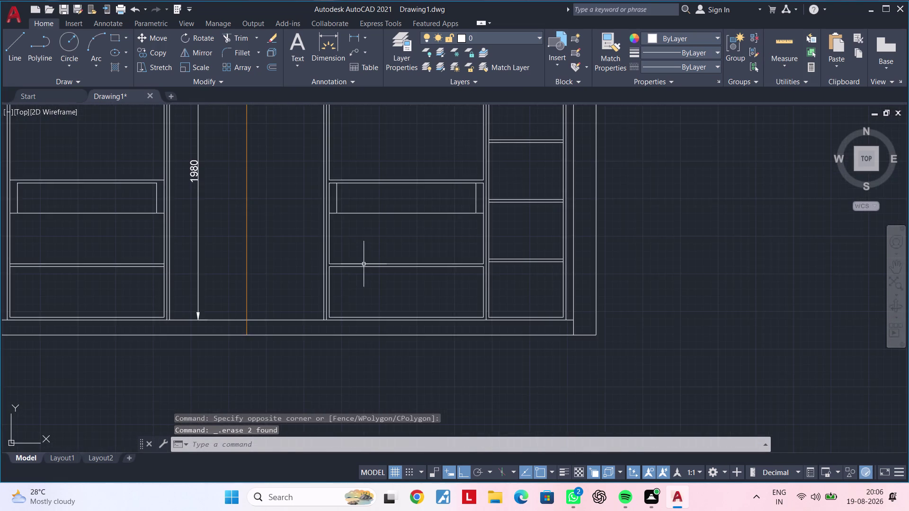
middle_drag(364, 264, 466, 316)
scroll(up, 3)
middle_drag(456, 296, 543, 294)
middle_drag(377, 295, 469, 292)
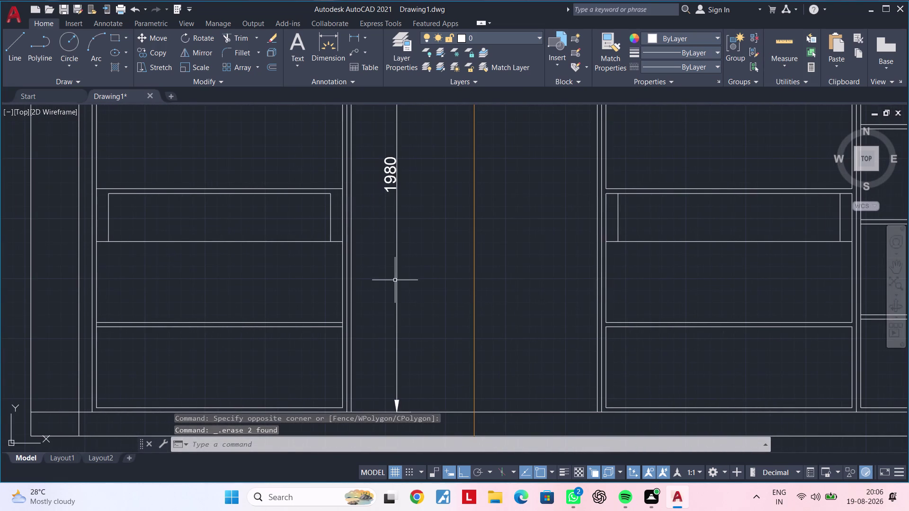
click(396, 278)
key(Delete)
scroll(down, 3)
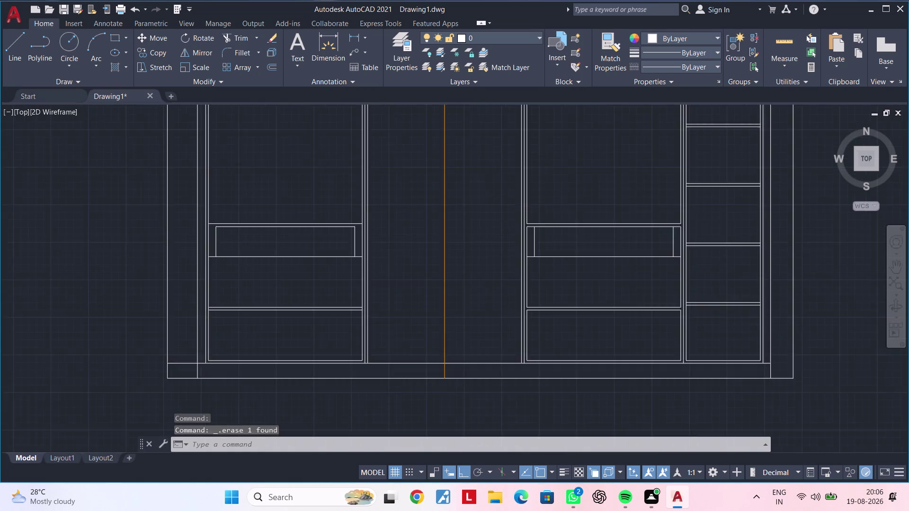
middle_drag(394, 286, 385, 360)
key(Escape)
key(Escape)
key(Escape)
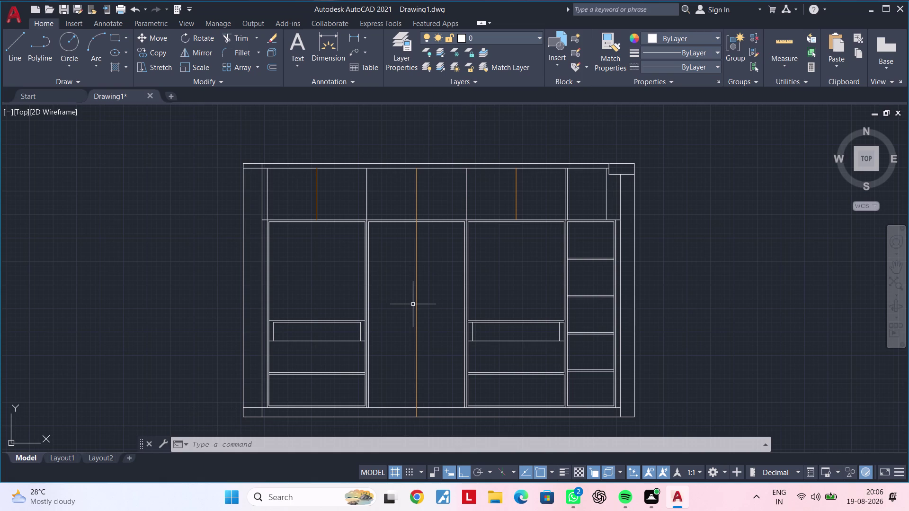
Undo the recent erases to restore the middle compartment's shelf lines.
key(ctrl+z)
key(ctrl+z)
key(ctrl+z)
key(ctrl+z)
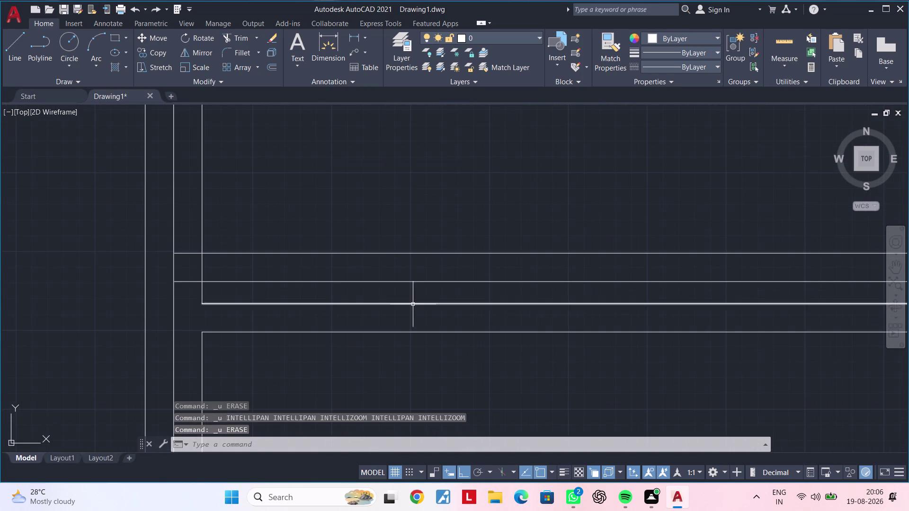
key(ctrl+z)
key(ctrl+z)
key(ctrl+z)
key(ctrl+z)
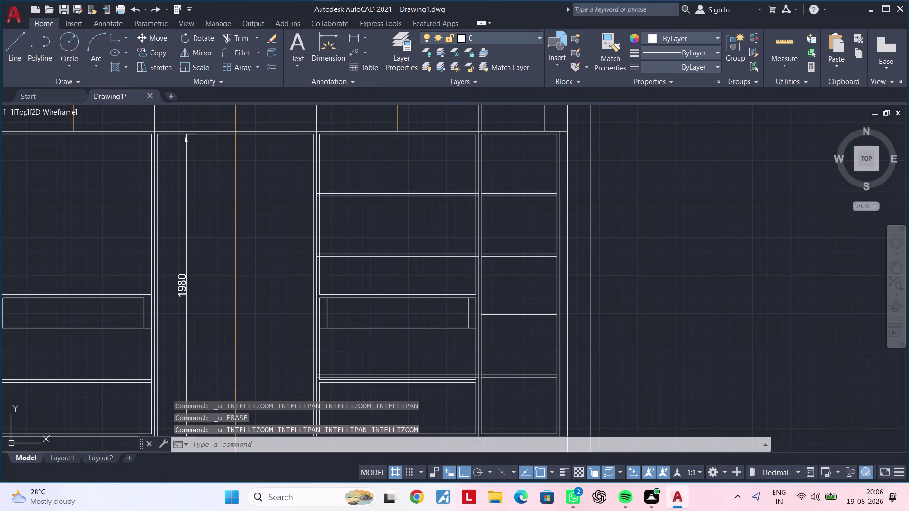
key(ctrl+z)
key(ctrl+z)
key(ctrl+z)
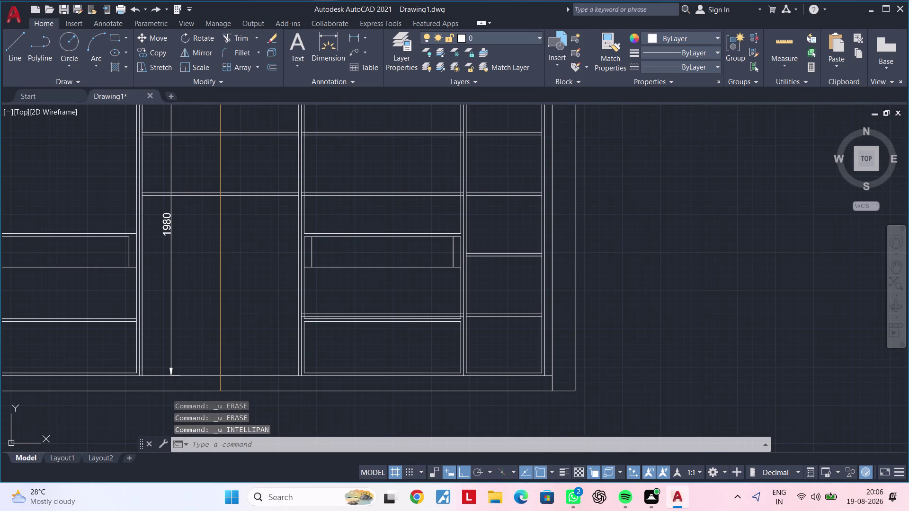
key(ctrl+z)
key(ctrl+z)
Window-select and delete the leftover lines.
scroll(down, 3)
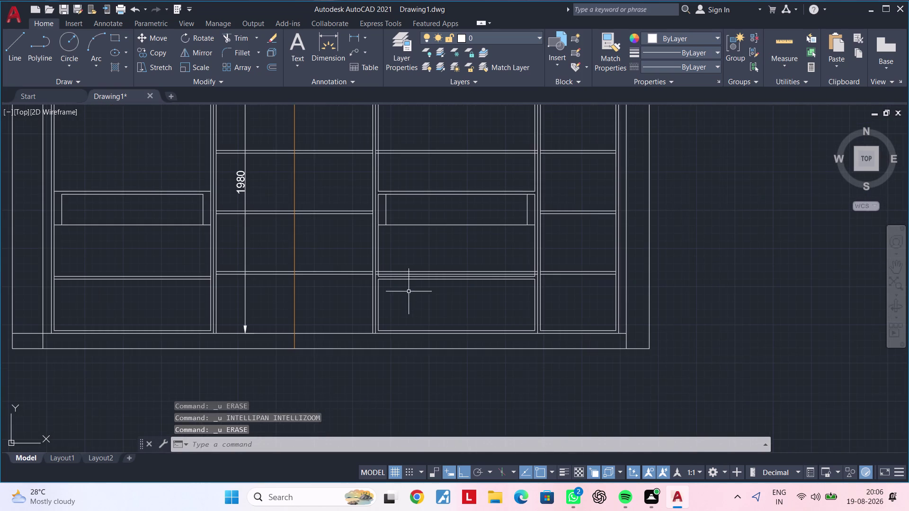
middle_drag(425, 316, 391, 339)
key(Escape)
key(Escape)
scroll(up, 3)
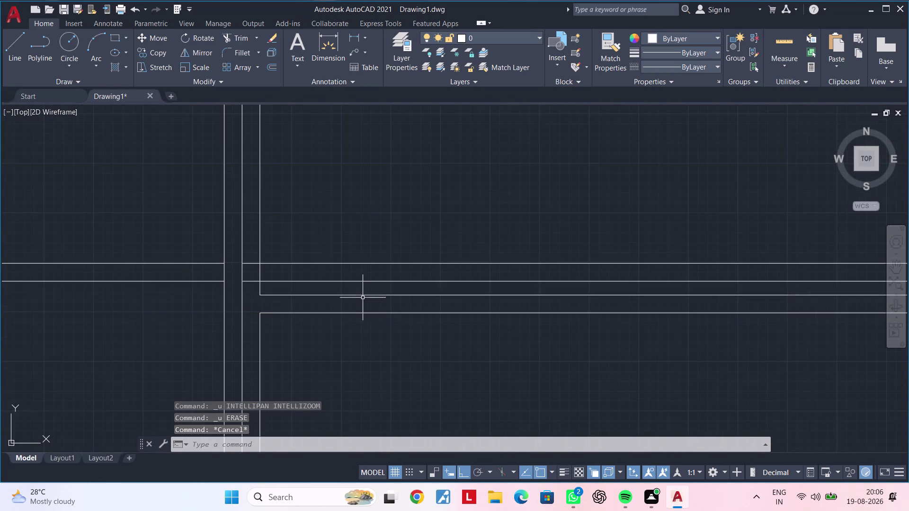
click(364, 290)
click(357, 252)
key(Delete)
Remove the doubled line in the middle compartment's shelves.
scroll(down, 3)
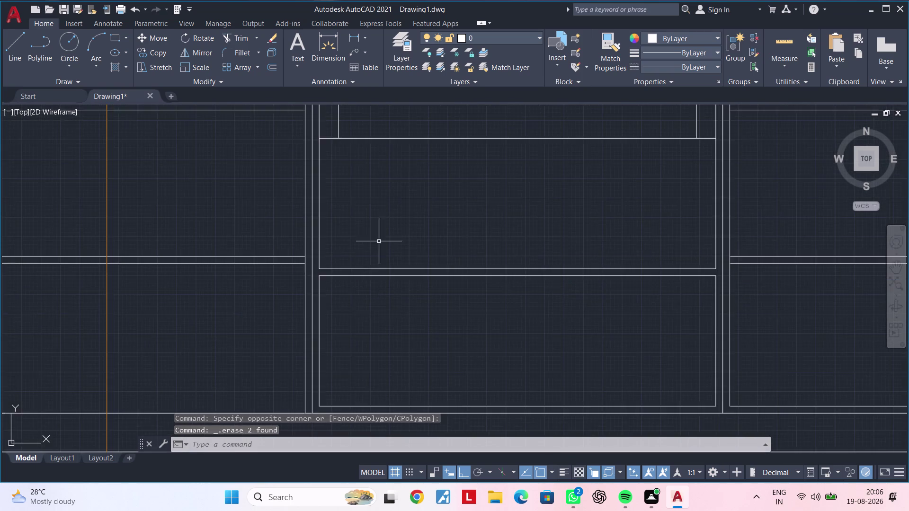
middle_drag(402, 212, 418, 442)
middle_drag(434, 268, 416, 380)
click(450, 342)
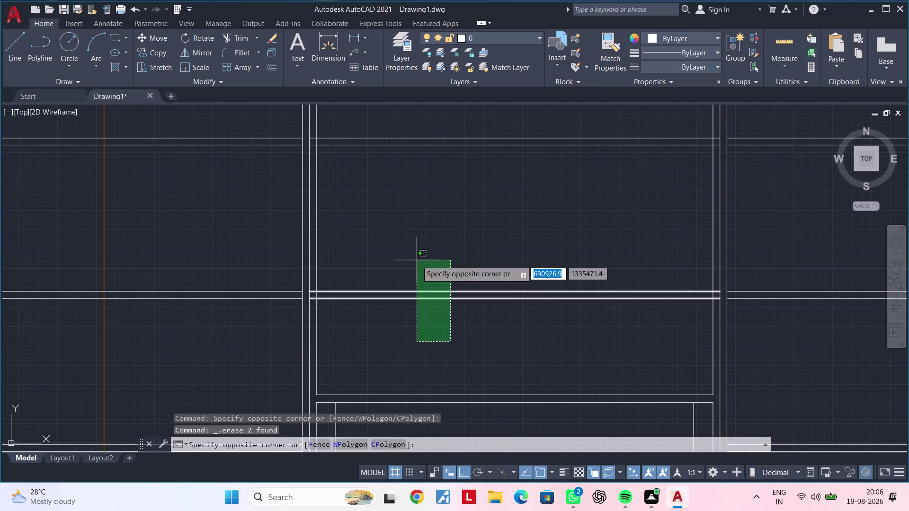
click(417, 261)
key(Delete)
Select the horizontal shelf line in the middle compartment and delete it.
scroll(down, 3)
middle_drag(417, 262, 422, 422)
scroll(up, 3)
click(463, 374)
drag(463, 374, 464, 364)
double_click(451, 261)
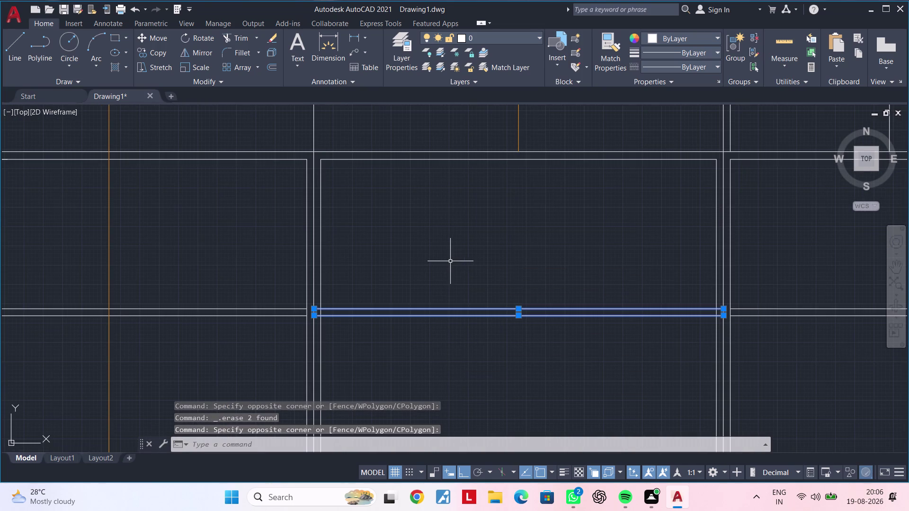
key(Delete)
Erase the 1980 dimension from the middle compartment again.
scroll(down, 3)
middle_drag(463, 247, 481, 193)
middle_drag(479, 210, 571, 181)
middle_drag(564, 208, 625, 183)
key(Escape)
key(Escape)
middle_drag(621, 214, 617, 217)
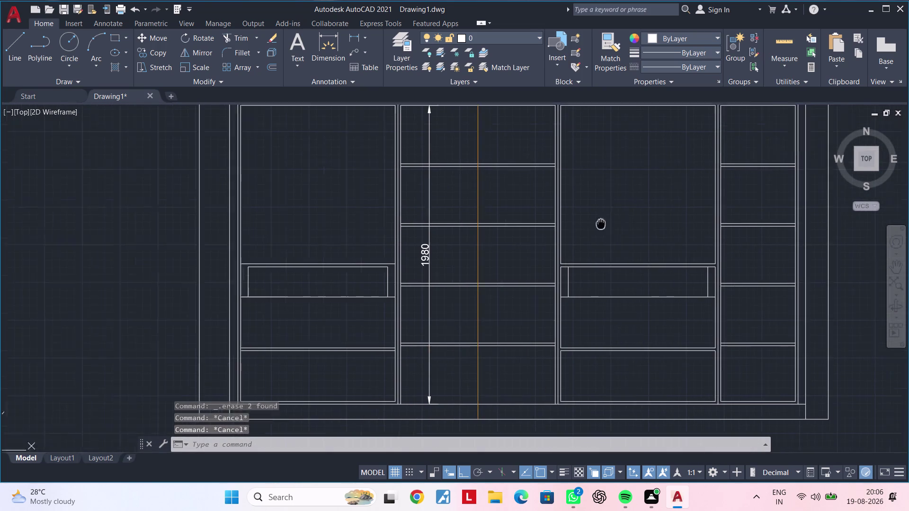
middle_drag(618, 216, 558, 233)
key(Escape)
key(Escape)
key(Escape)
key(Escape)
middle_drag(558, 239, 535, 278)
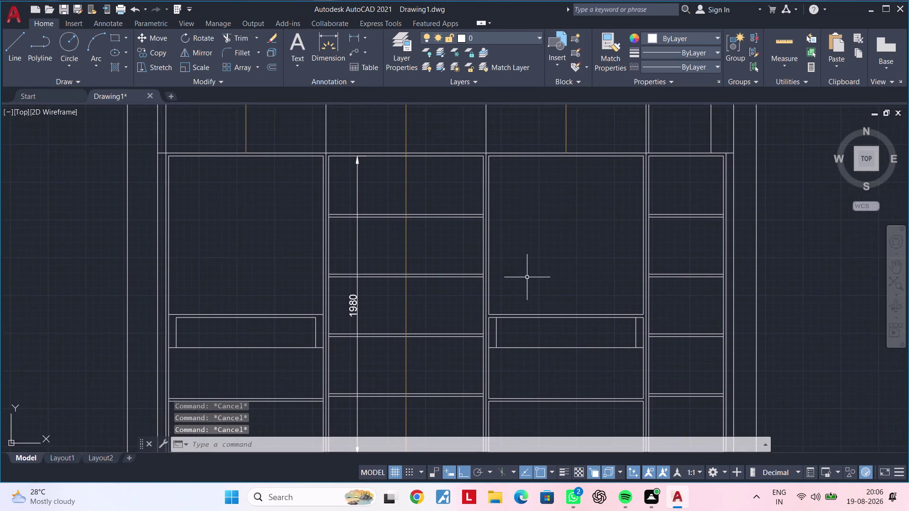
middle_drag(540, 269, 591, 253)
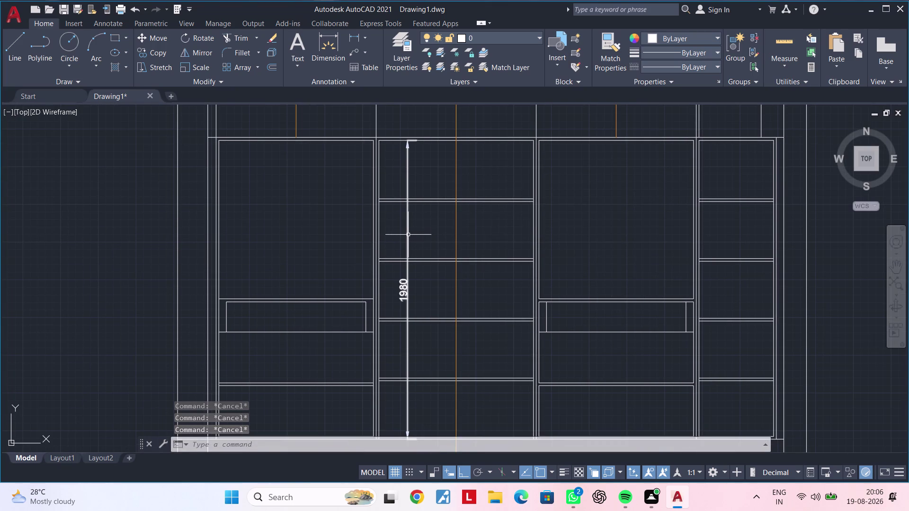
click(408, 234)
key(Delete)
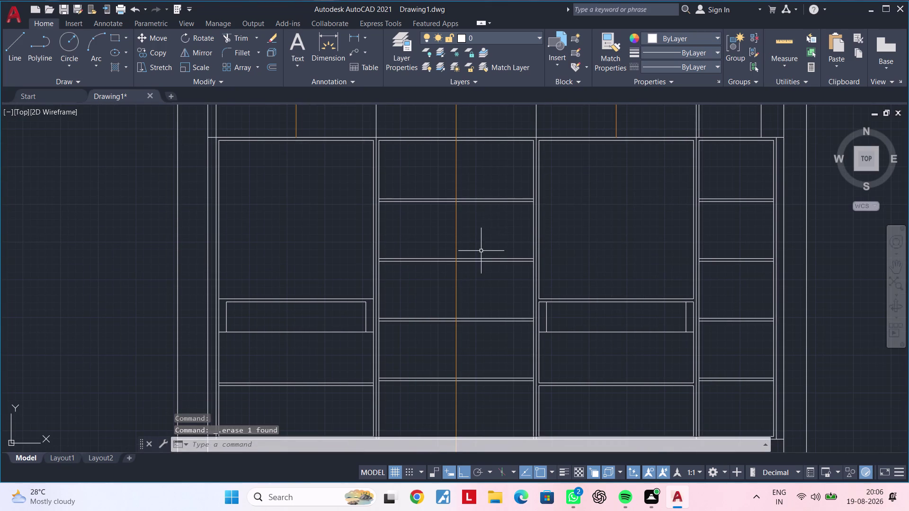
Pan the view toward the middle compartment's central vertical line.
scroll(down, 3)
middle_drag(484, 358, 488, 293)
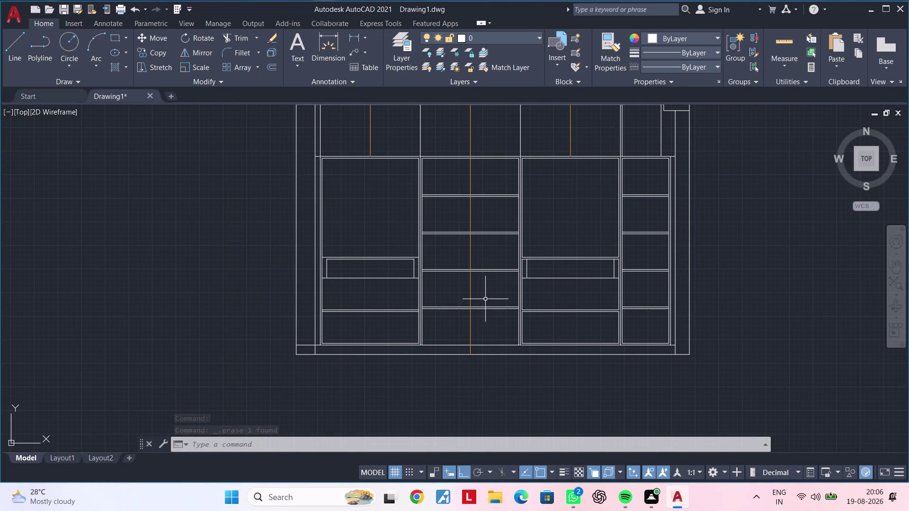
scroll(up, 3)
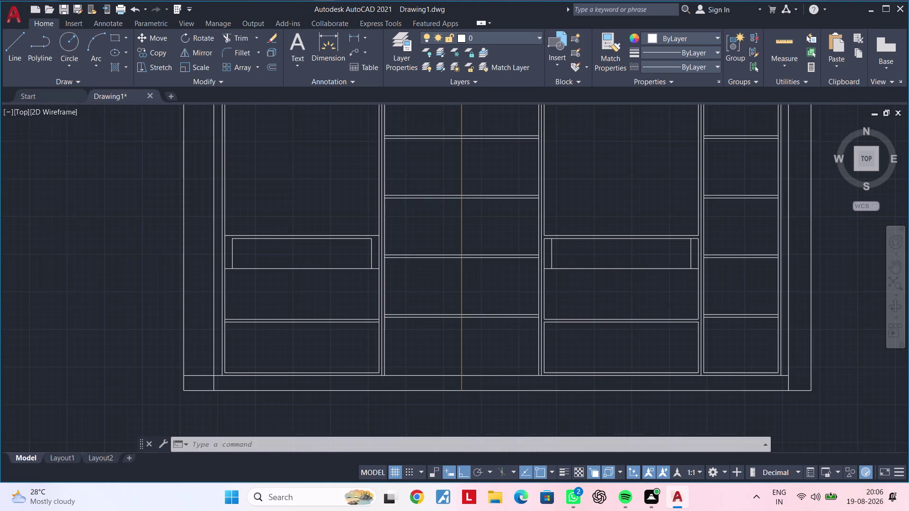
middle_drag(484, 294, 492, 319)
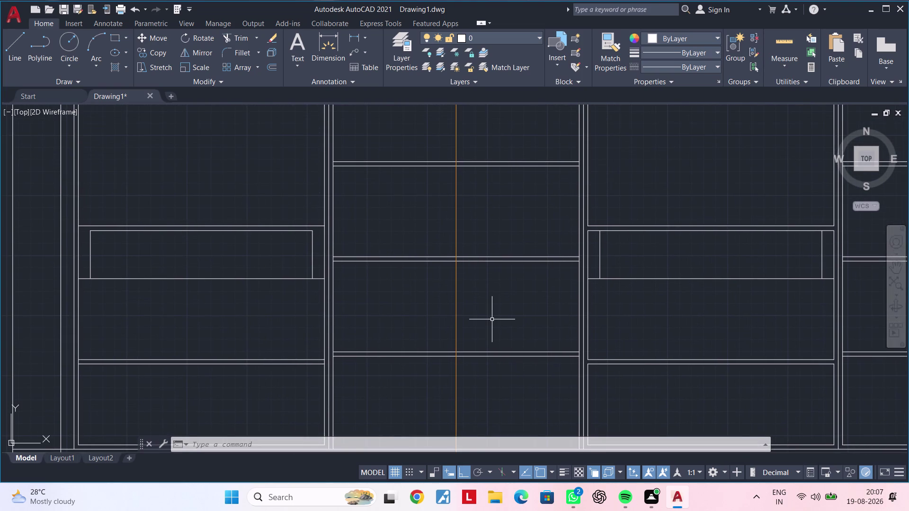
key(Escape)
key(Escape)
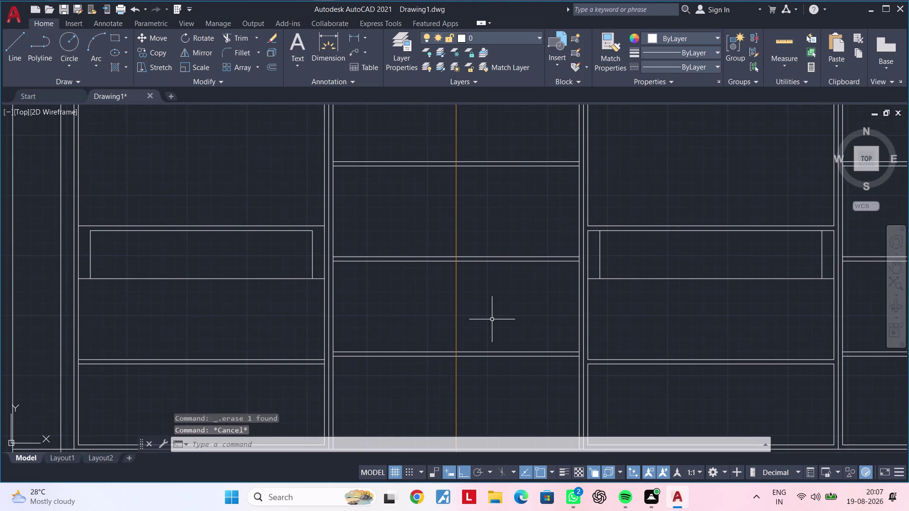
middle_drag(438, 328, 446, 412)
middle_drag(453, 308, 448, 430)
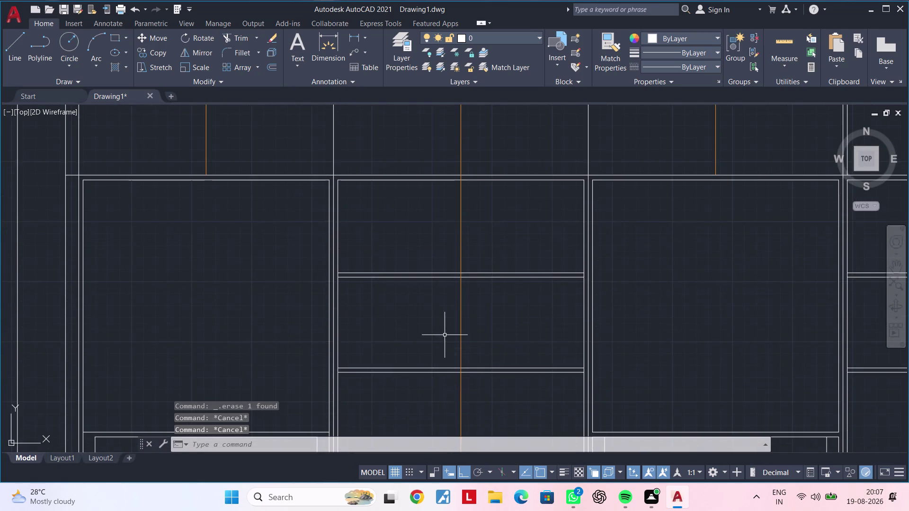
middle_drag(443, 342, 443, 394)
key(Escape)
key(Escape)
Offset the central vertical line 9 units to the left.
text(of)
key(space)
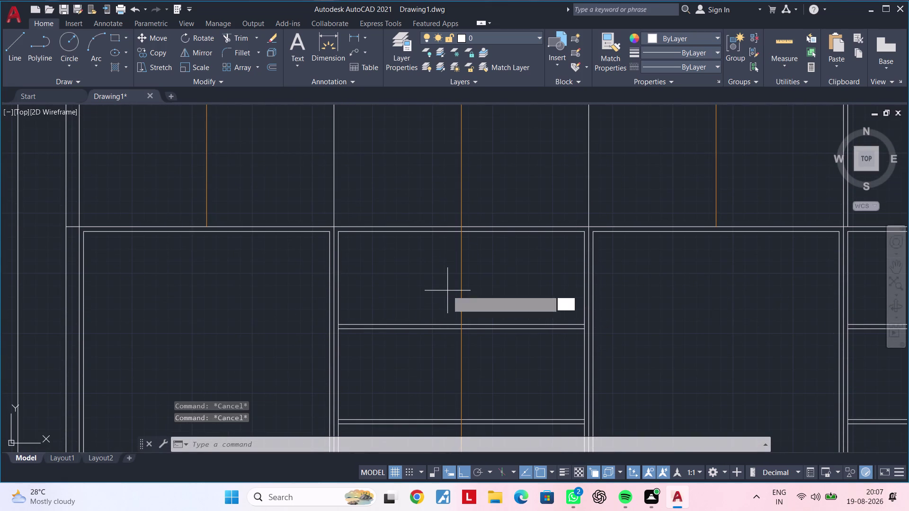
key(6)
key(Escape)
key(Escape)
key(Escape)
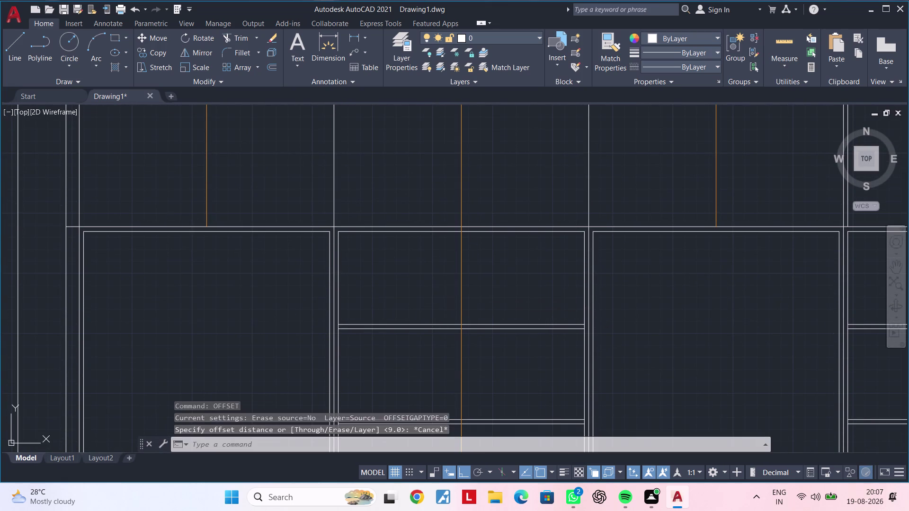
key(Escape)
text(of 9)
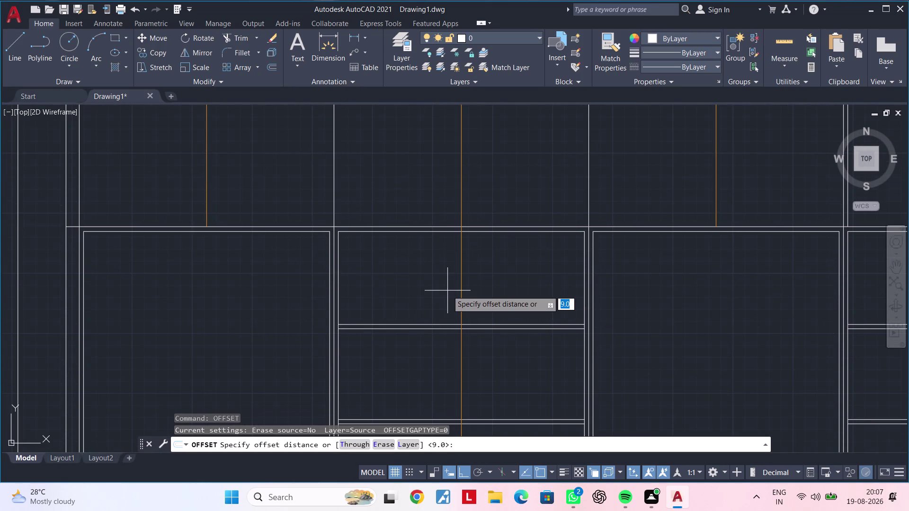
key(Return)
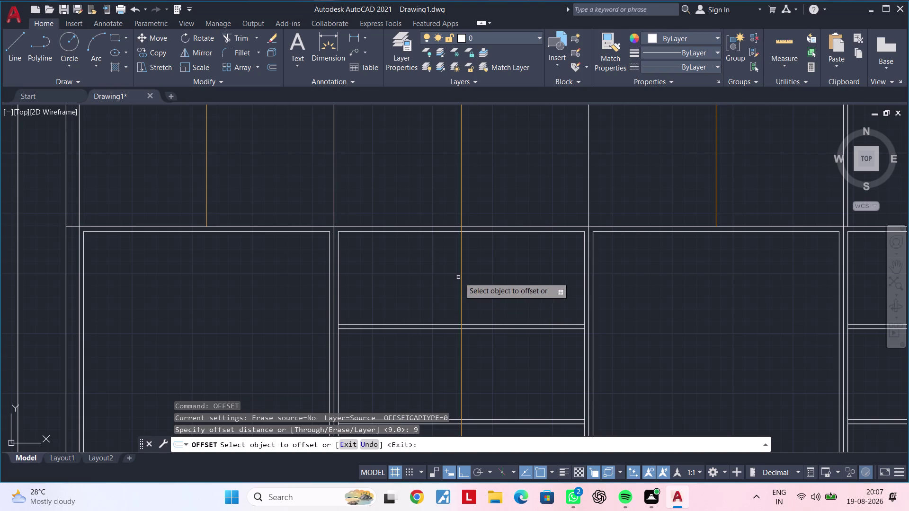
click(461, 271)
click(443, 274)
Make a second 9-unit parallel copy of a vertical line on the right.
scroll(up, 3)
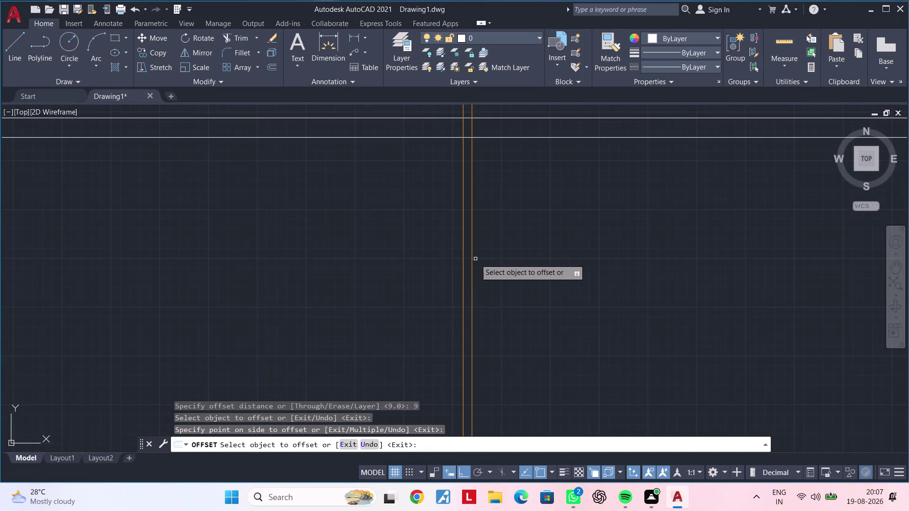
click(471, 261)
click(514, 258)
key(Escape)
key(Escape)
key(Escape)
key(Escape)
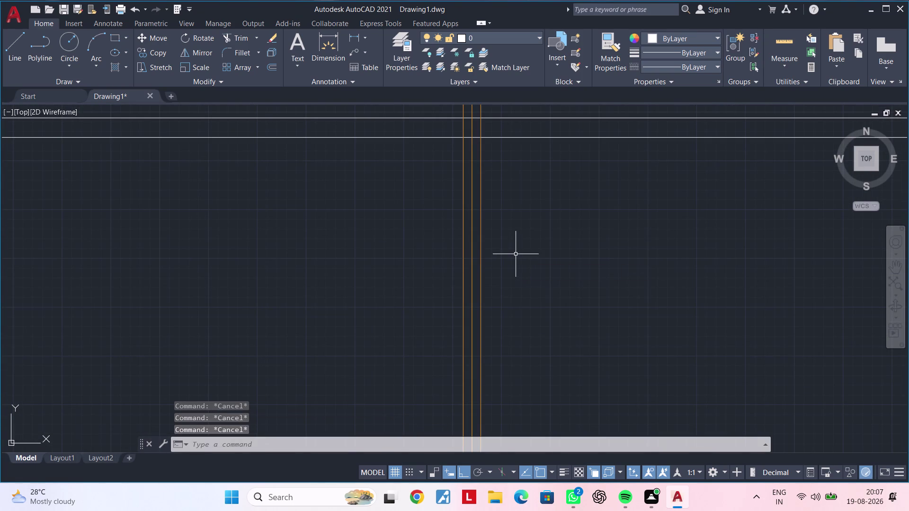
key(Escape)
middle_drag(516, 234, 514, 364)
key(Escape)
key(Escape)
Trim two rail segments at the first orange-line intersection with TR.
key(t)
key(r)
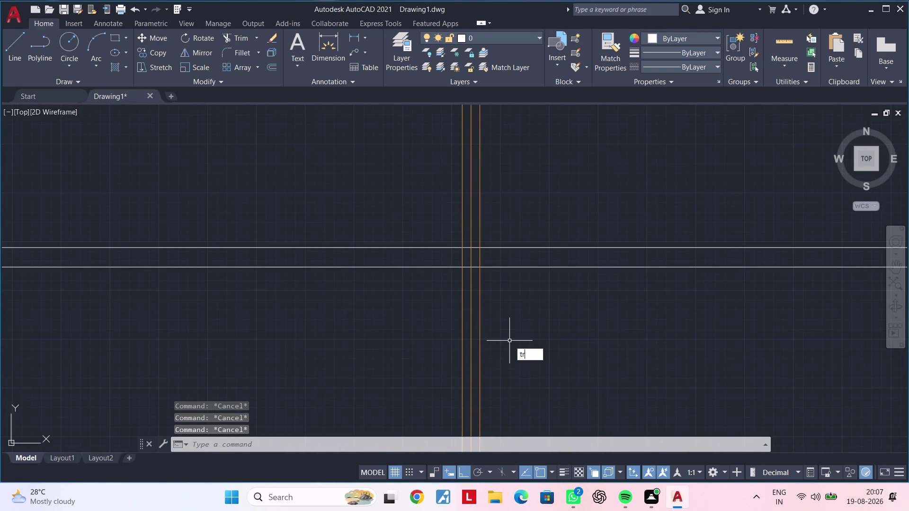
key(space)
scroll(up, 3)
click(460, 257)
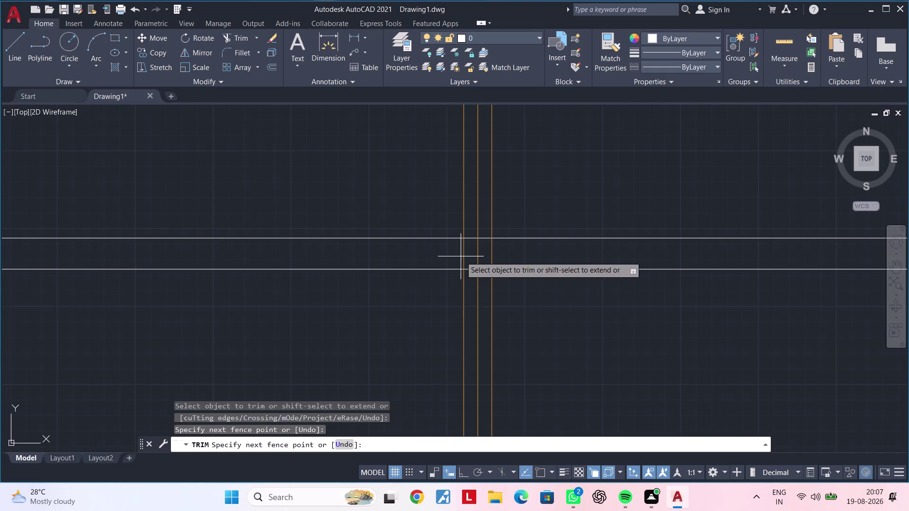
click(466, 256)
click(491, 255)
key(Escape)
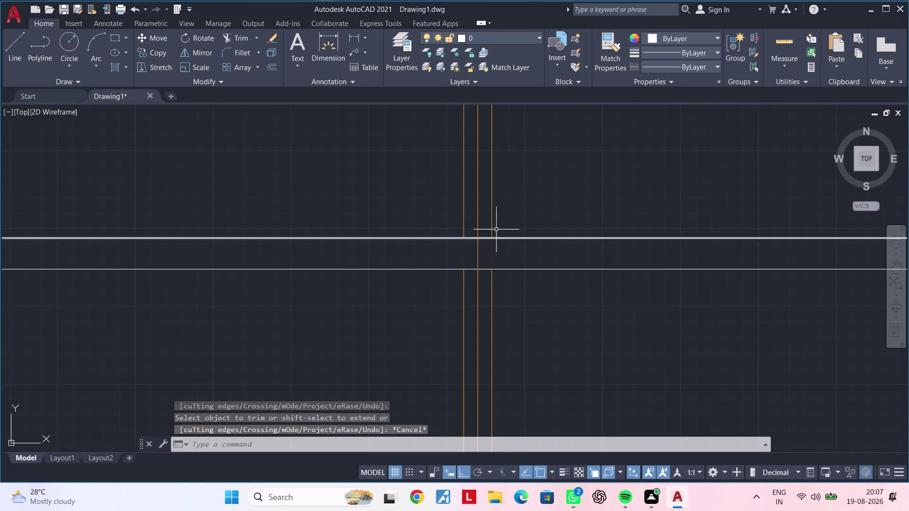
Delete the stray orange line segments near the intersection.
click(492, 215)
key(Delete)
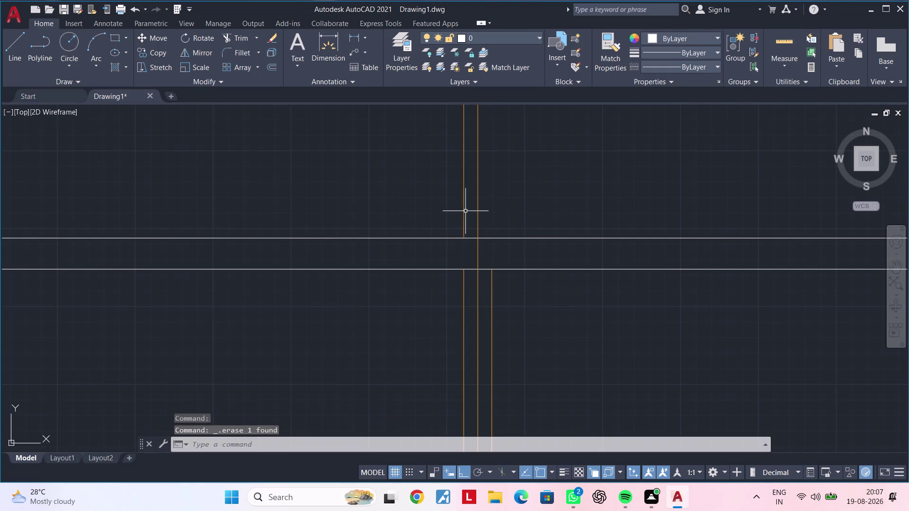
click(465, 211)
key(Delete)
Restart TRIM and cut the upper and lower rails in the first two gaps.
scroll(down, 3)
middle_drag(501, 295, 511, 168)
middle_drag(504, 283, 512, 264)
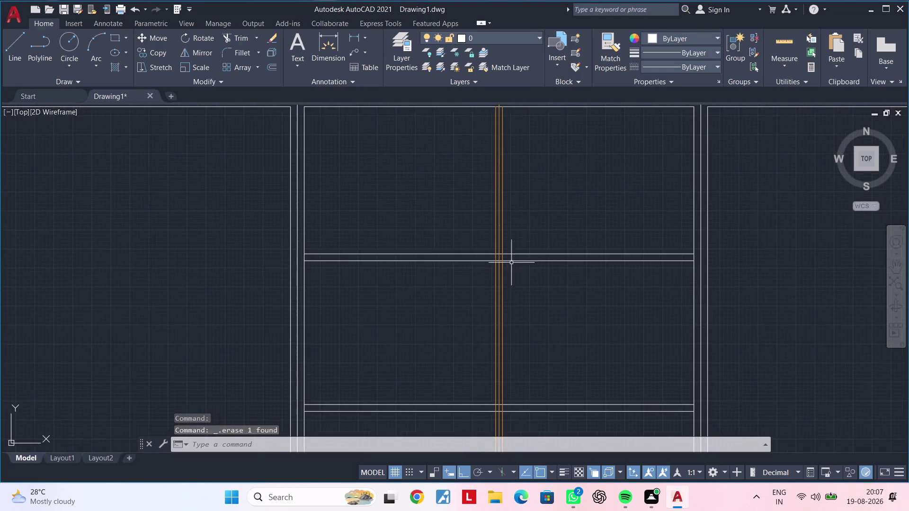
scroll(up, 3)
middle_drag(511, 271, 460, 284)
key(Escape)
key(Escape)
key(t)
key(r)
key(space)
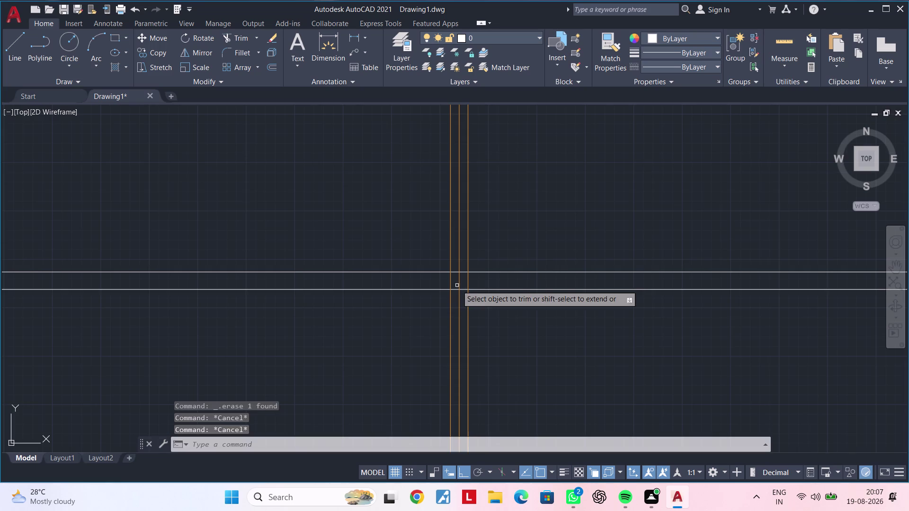
scroll(up, 3)
drag(472, 227, 465, 268)
drag(466, 269, 430, 271)
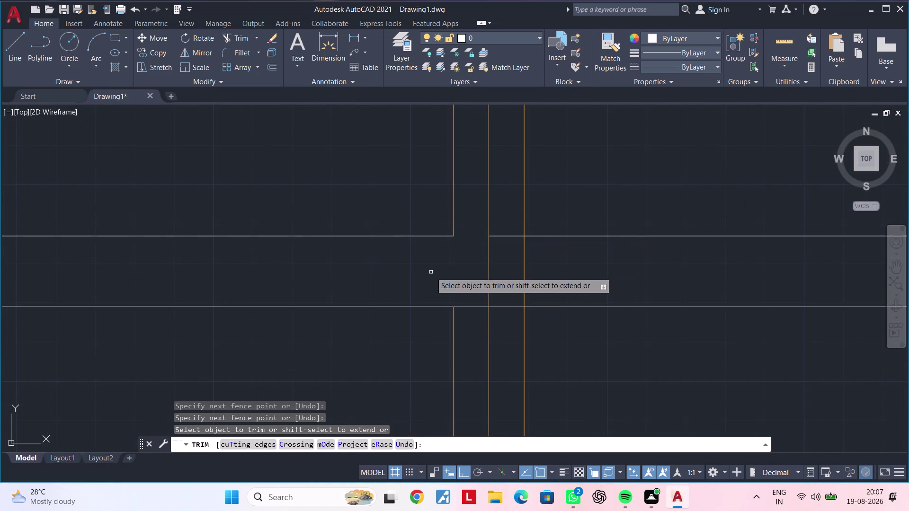
drag(509, 227, 511, 252)
drag(511, 260, 547, 271)
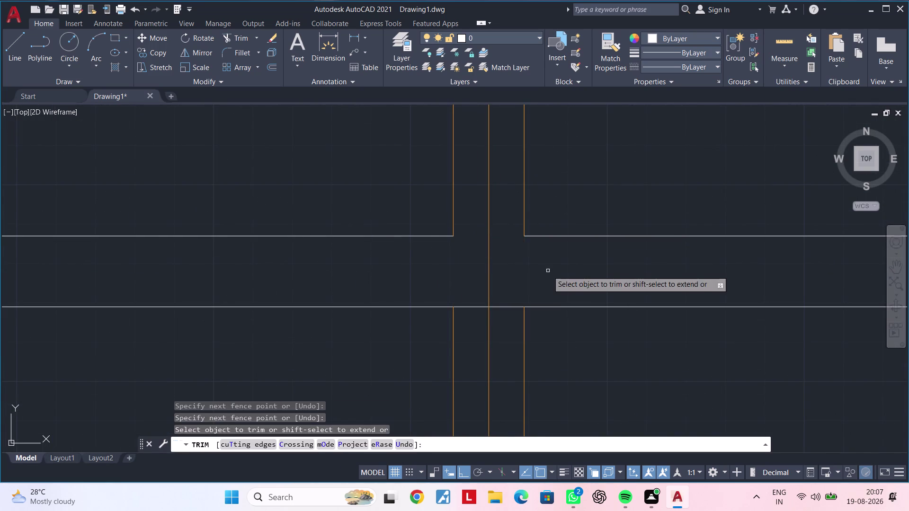
Trim leftover rail pieces and the upper and lower rails at the next intersection.
scroll(down, 3)
middle_drag(545, 284, 543, 248)
click(492, 263)
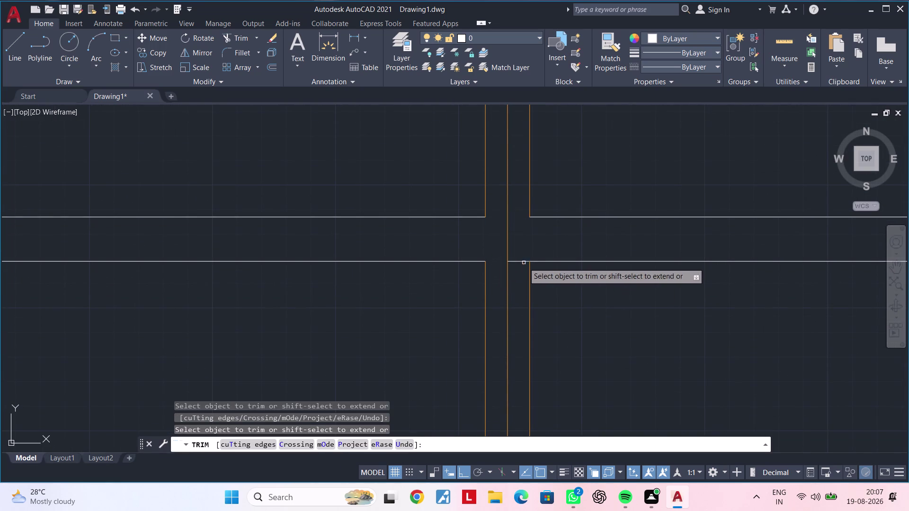
click(517, 262)
scroll(down, 3)
middle_drag(523, 313, 515, 228)
middle_drag(508, 300, 513, 232)
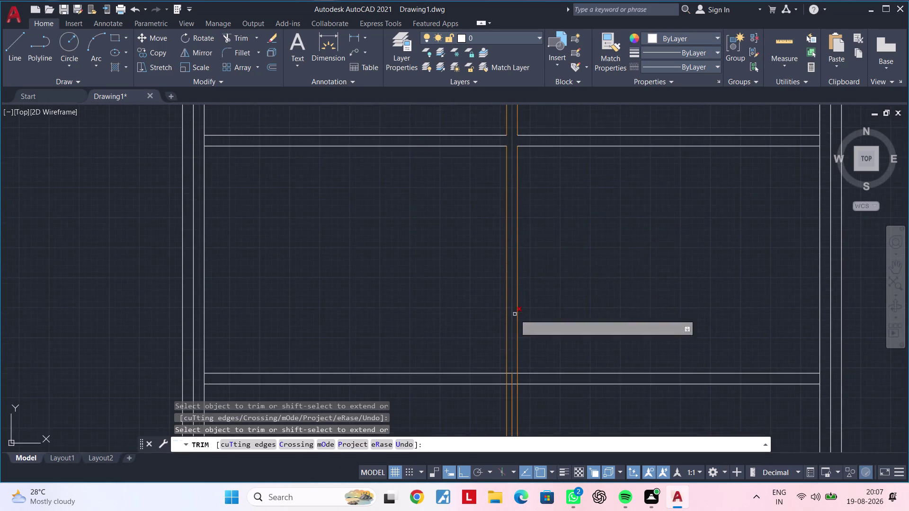
middle_drag(515, 314, 517, 248)
scroll(up, 3)
drag(507, 277, 509, 284)
scroll(up, 3)
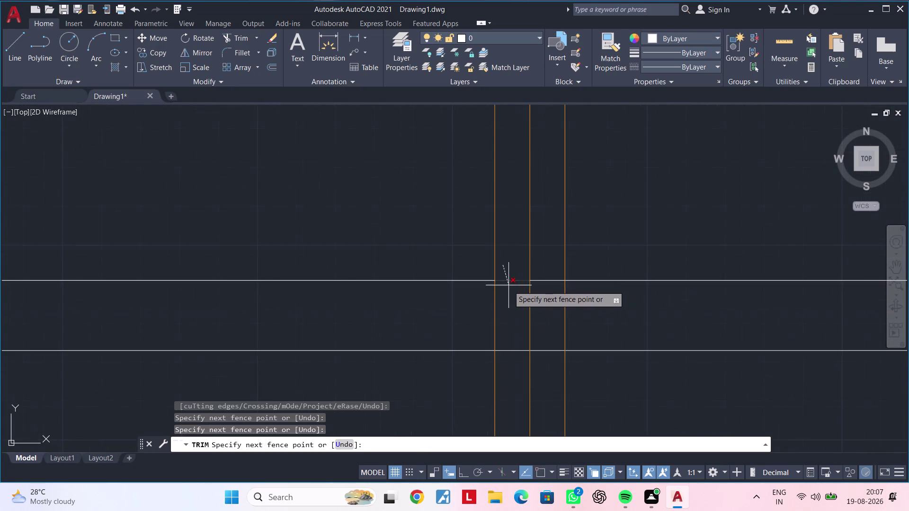
click(511, 365)
click(504, 314)
click(426, 315)
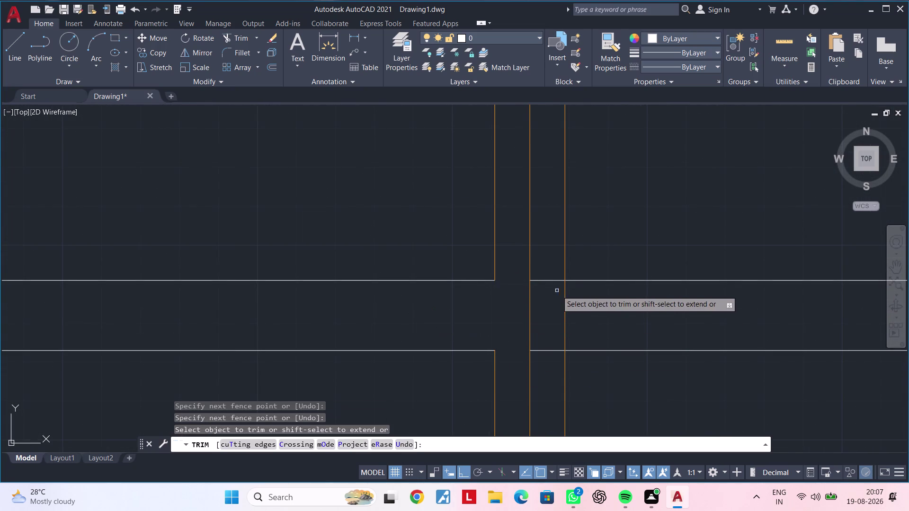
drag(551, 271, 548, 304)
click(550, 357)
click(546, 308)
drag(556, 309, 572, 309)
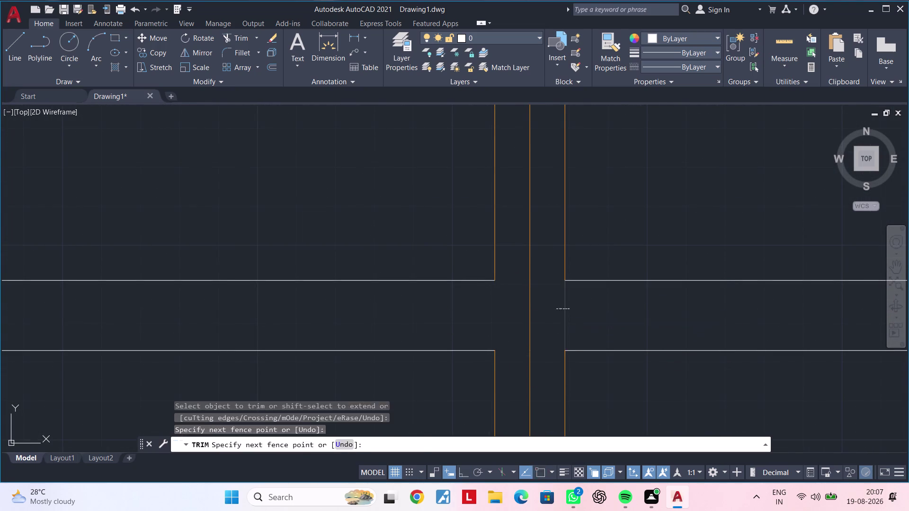
Cut the rails between the orange lines at the following intersection.
scroll(down, 3)
middle_drag(639, 390, 595, 226)
middle_drag(571, 338, 581, 194)
middle_drag(589, 287, 602, 189)
scroll(up, 3)
drag(542, 243, 541, 248)
click(540, 298)
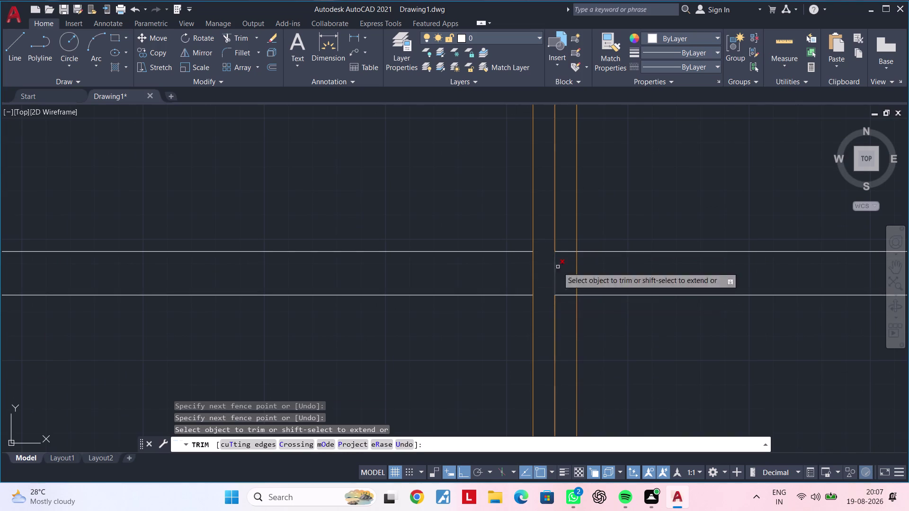
click(568, 239)
click(568, 304)
drag(572, 276, 578, 275)
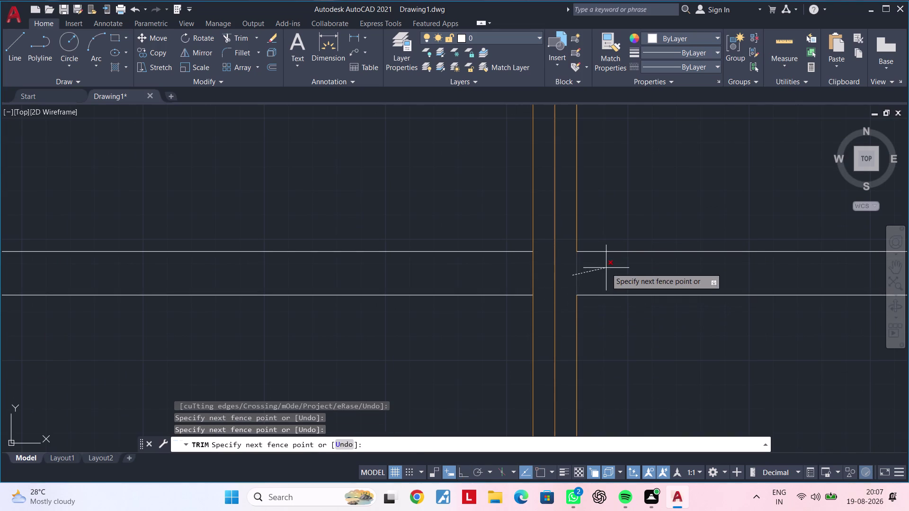
click(606, 268)
click(536, 274)
click(498, 275)
Trim the upper and lower rails in the gaps at another intersection.
scroll(down, 3)
middle_drag(504, 280, 533, 188)
scroll(down, 3)
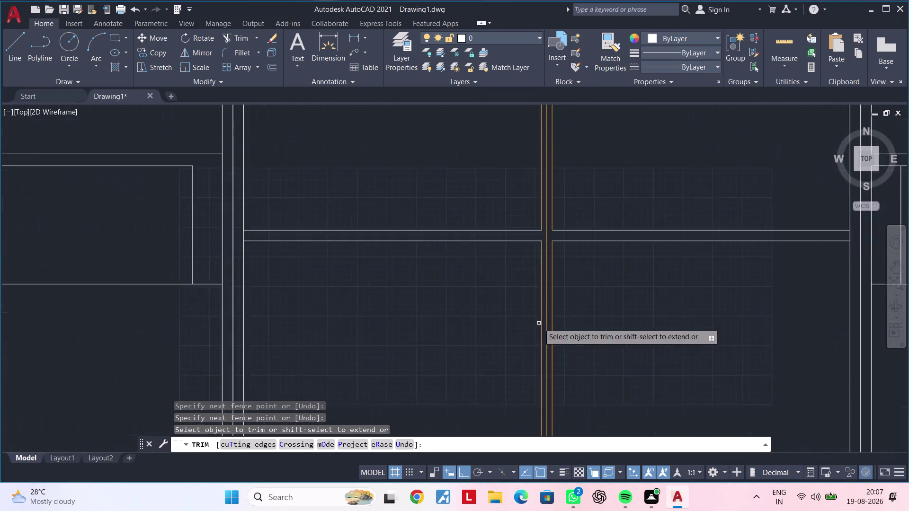
scroll(down, 3)
middle_drag(536, 264, 535, 223)
middle_drag(532, 370, 540, 273)
scroll(up, 3)
scroll(up, 3)
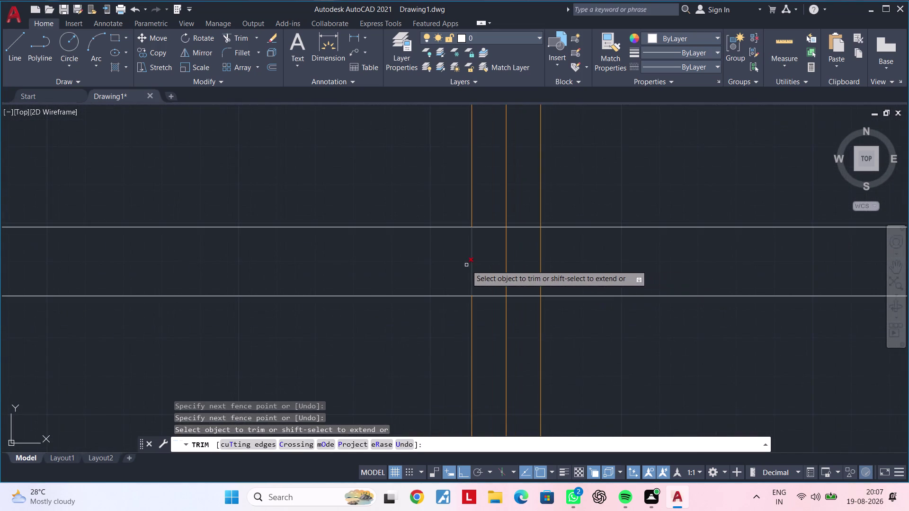
drag(465, 265, 481, 265)
drag(530, 262, 570, 261)
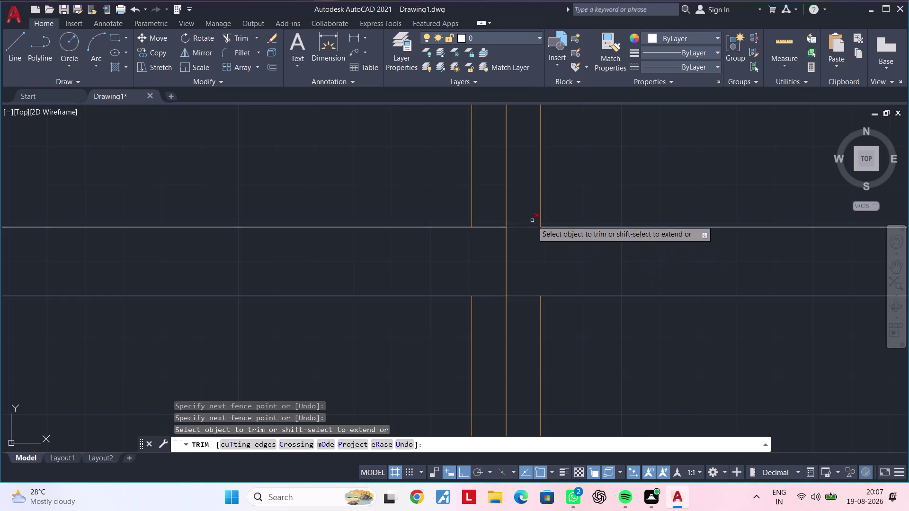
drag(528, 214, 528, 224)
drag(526, 306, 525, 220)
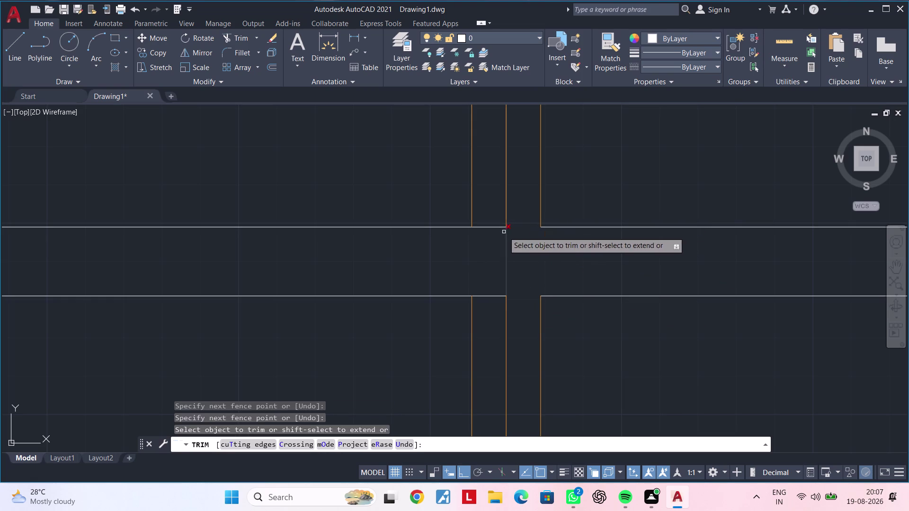
drag(487, 218, 487, 244)
drag(485, 297, 486, 306)
Trim the remaining rails crossing the orange lines, then view the whole wardrobe front.
scroll(down, 3)
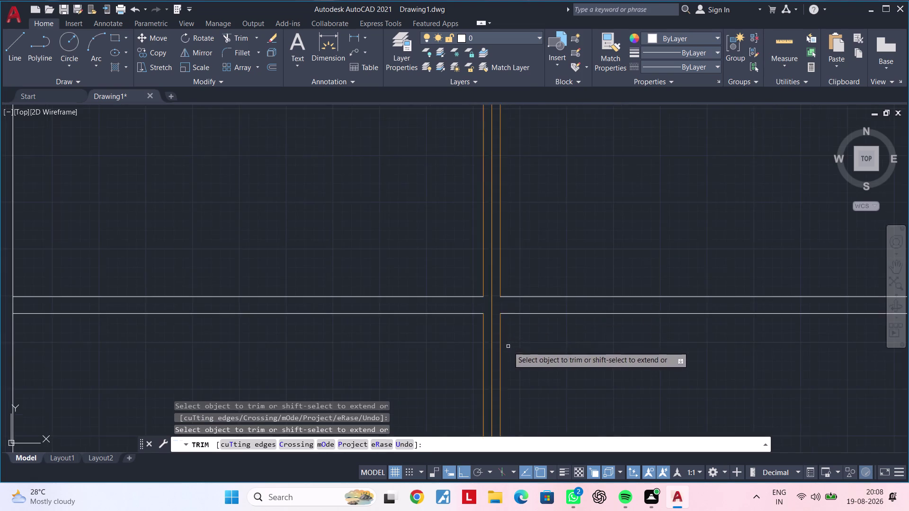
scroll(down, 3)
middle_drag(540, 363, 537, 151)
scroll(up, 3)
middle_drag(525, 233, 529, 268)
drag(558, 252, 532, 256)
drag(470, 259, 487, 254)
click(520, 250)
drag(526, 250, 531, 250)
drag(494, 254, 480, 252)
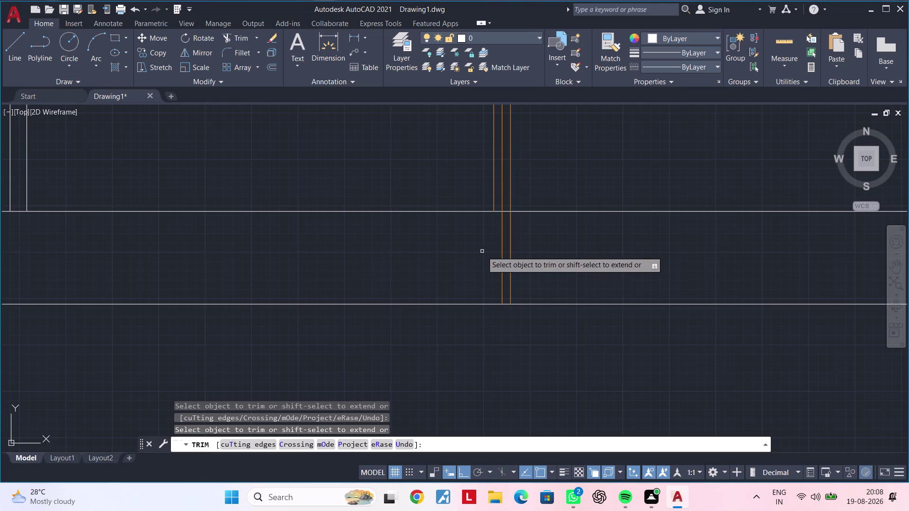
drag(481, 252, 484, 251)
drag(499, 246, 525, 244)
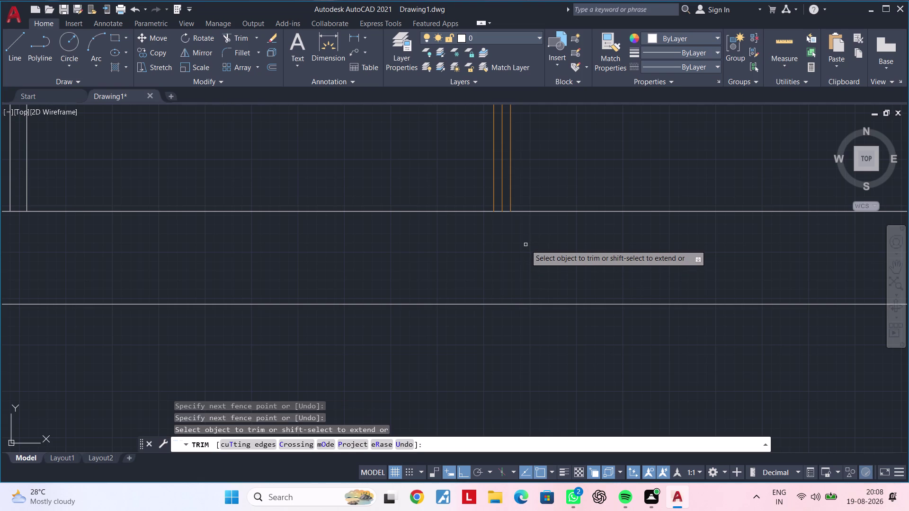
scroll(down, 3)
middle_drag(475, 248, 443, 270)
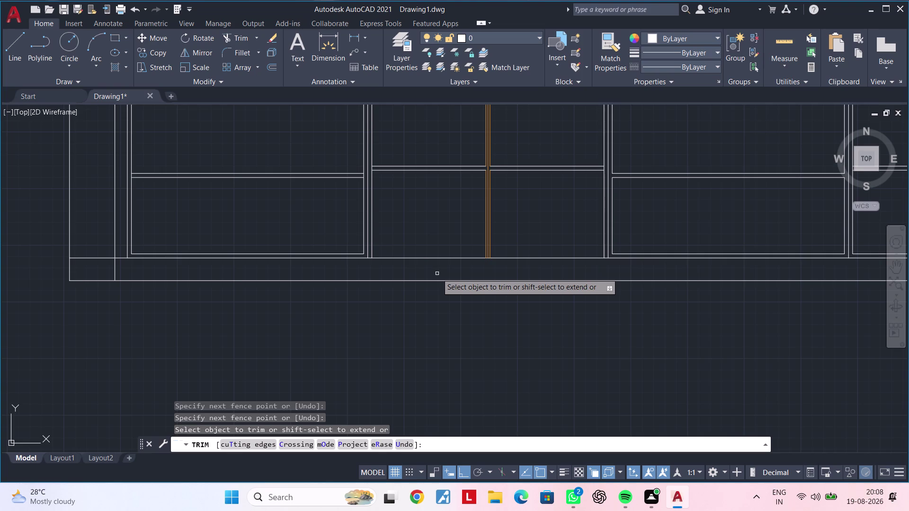
middle_drag(392, 266, 364, 274)
Cancel the previous trim and select a vertical panel edge line.
key(Escape)
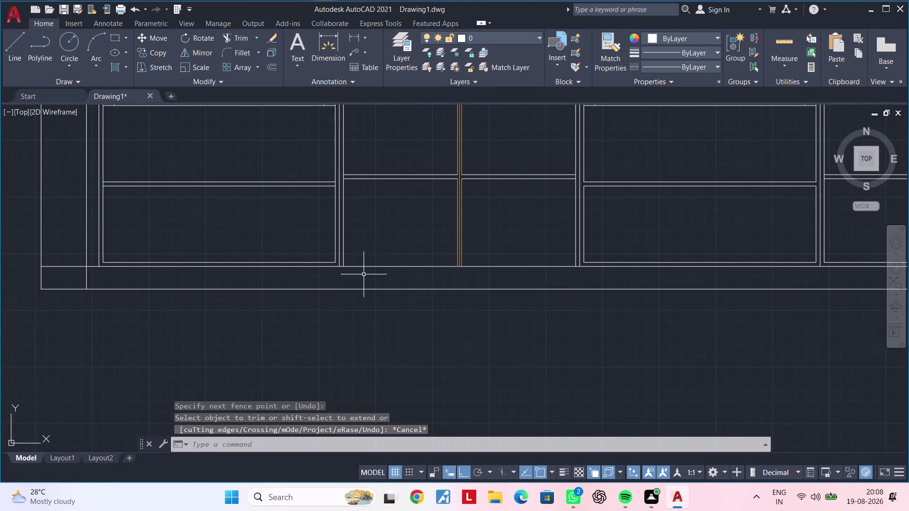
key(Escape)
key(Escape)
middle_drag(353, 273, 390, 254)
key(Escape)
key(Escape)
scroll(up, 3)
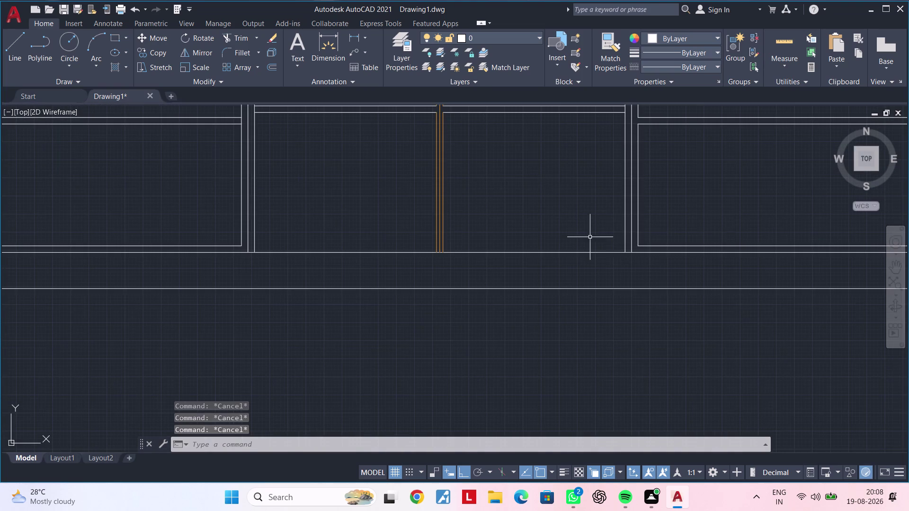
click(624, 240)
middle_drag(490, 244, 495, 242)
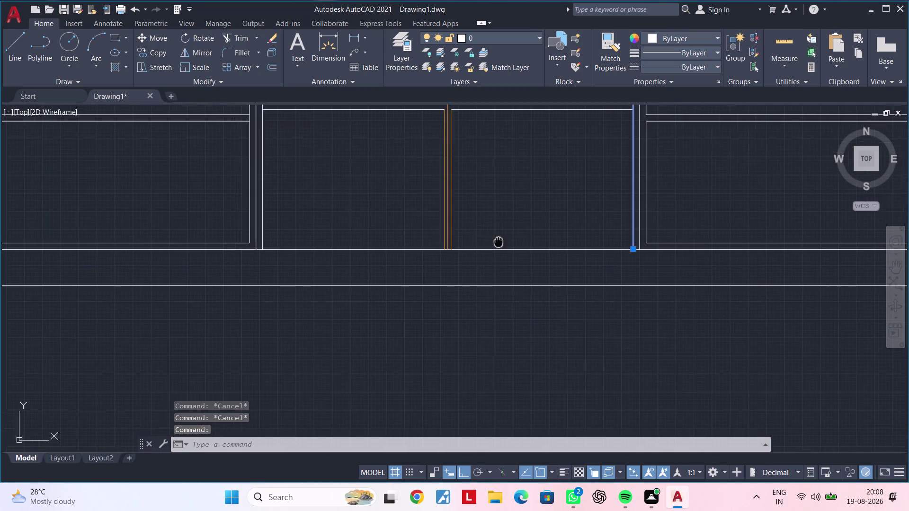
middle_drag(495, 242, 527, 234)
Attempt to extend a line with EX, then cancel the command.
text(ex)
key(space)
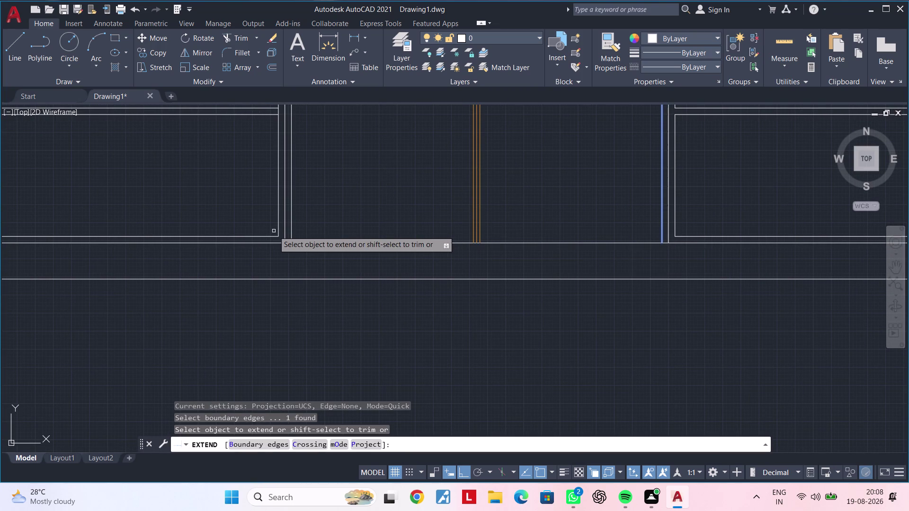
click(272, 235)
key(Escape)
key(Escape)
key(Escape)
key(Escape)
key(Escape)
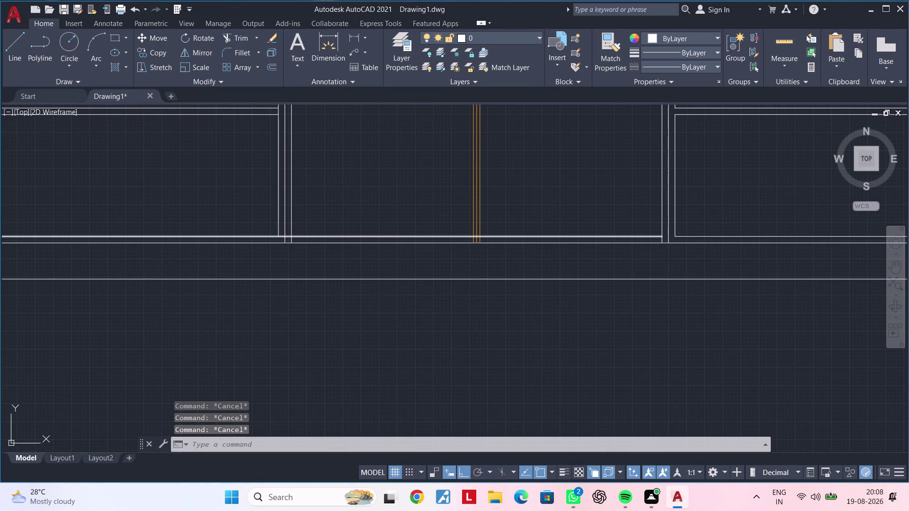
key(Escape)
Trim the rail ends at the panel corner and the adjacent joint.
text(tr)
key(space)
scroll(up, 3)
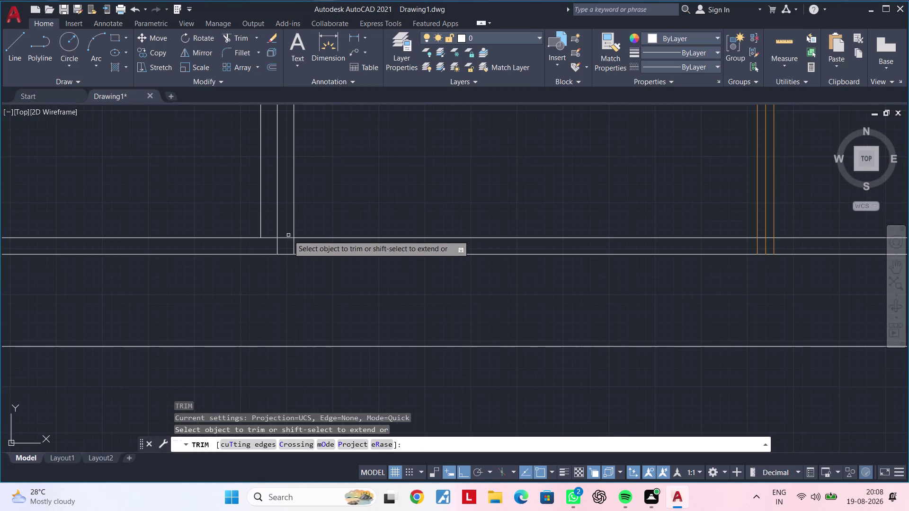
click(287, 237)
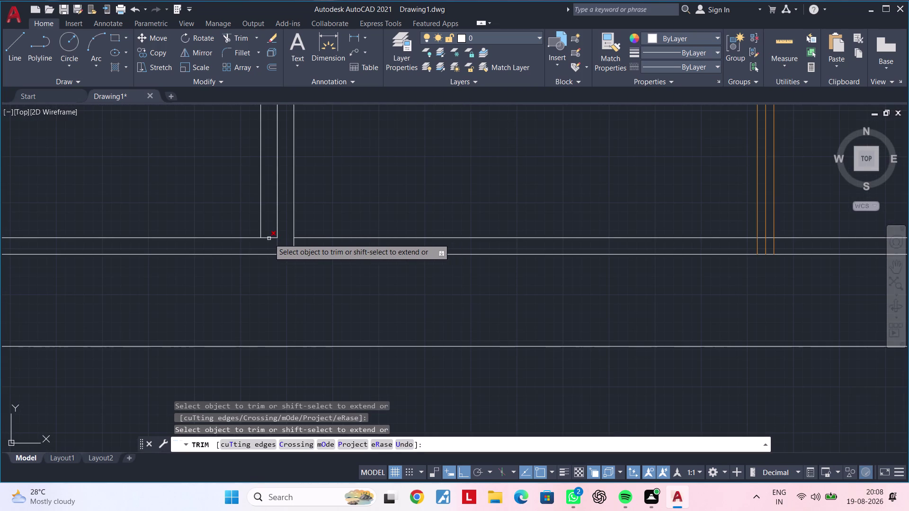
click(269, 239)
scroll(down, 3)
middle_drag(363, 246, 336, 251)
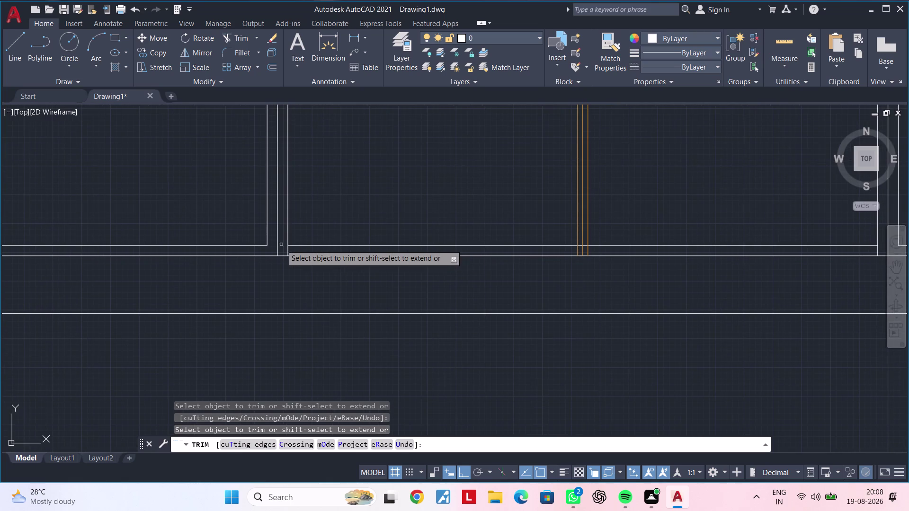
scroll(up, 3)
click(287, 249)
Trim the overhanging line ends near the orange lines along the top junctions.
middle_drag(457, 257, 251, 260)
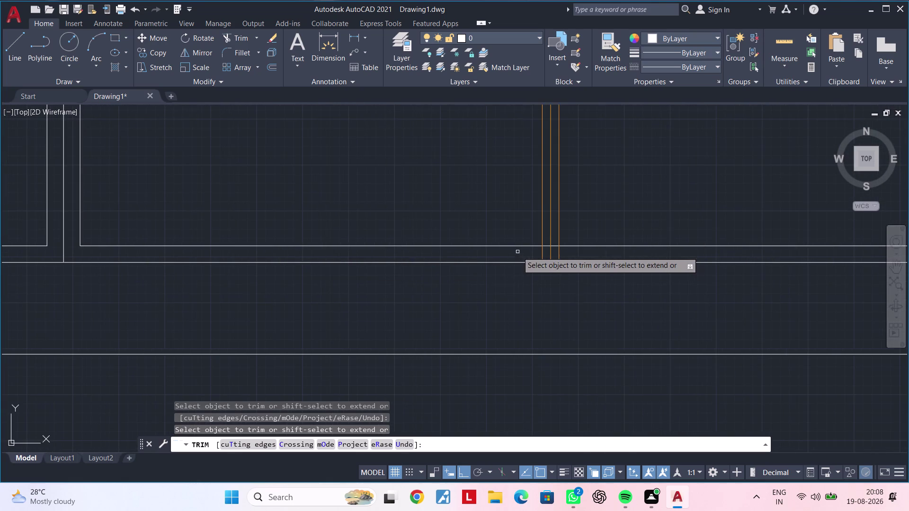
scroll(up, 3)
click(559, 253)
click(572, 234)
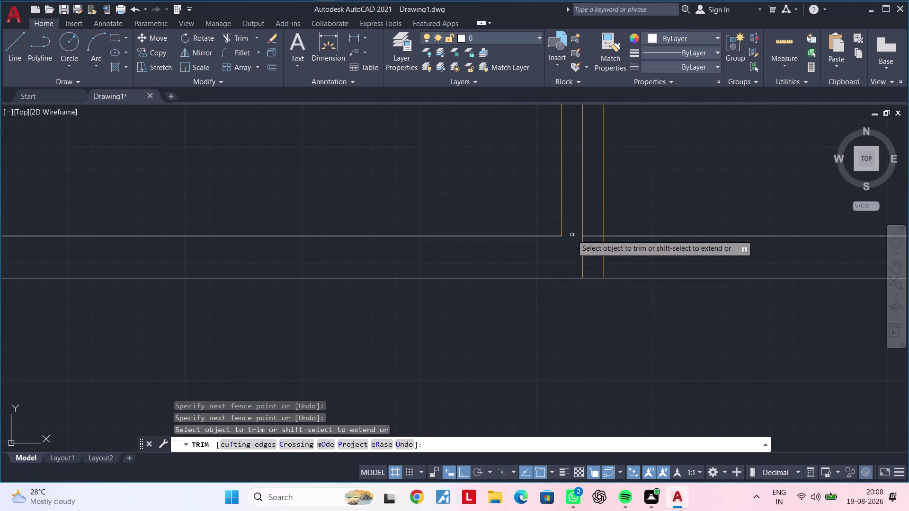
click(591, 234)
drag(605, 255, 614, 254)
scroll(down, 3)
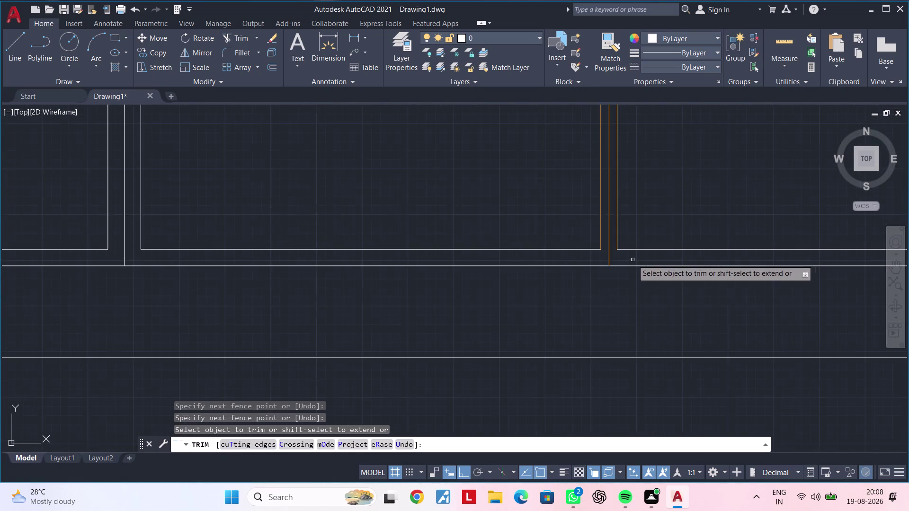
middle_drag(638, 261, 459, 267)
scroll(down, 3)
middle_drag(551, 272, 440, 276)
scroll(up, 3)
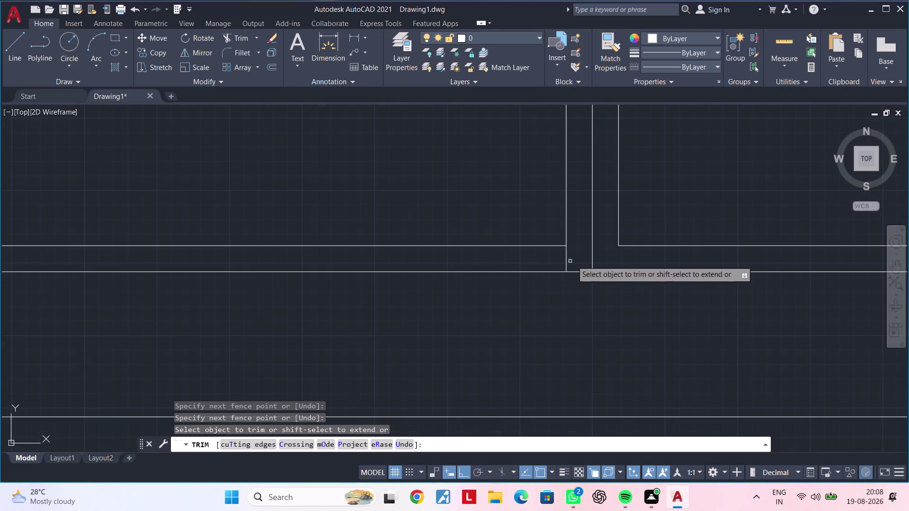
click(566, 260)
Pan the internal elevation back into view and exit TRIM.
scroll(down, 3)
scroll(down, 3)
middle_drag(497, 238, 507, 263)
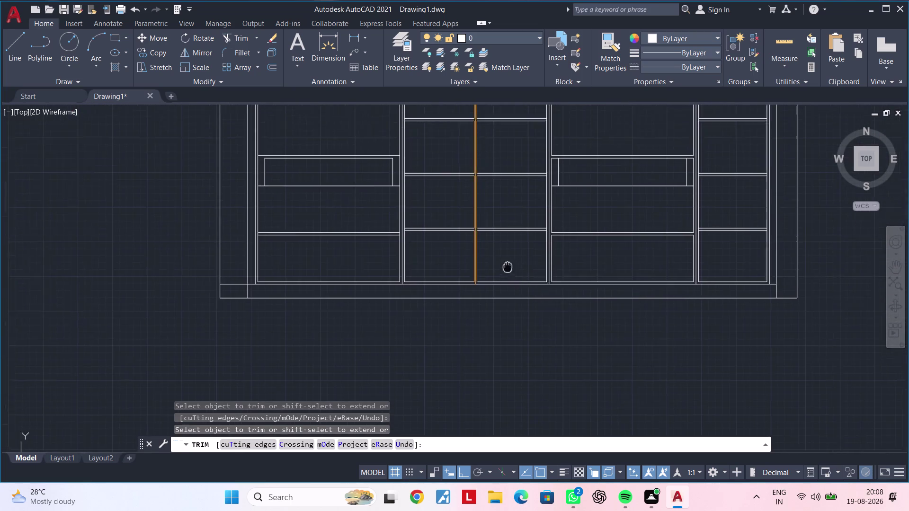
middle_drag(507, 263, 512, 302)
key(Escape)
key(Escape)
middle_drag(478, 291, 547, 291)
key(Escape)
middle_drag(510, 284, 494, 307)
key(Escape)
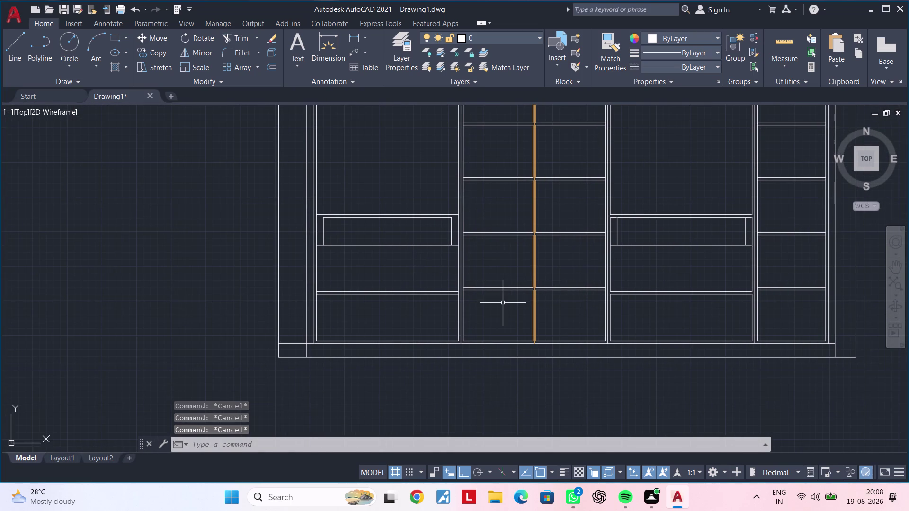
key(Escape)
key(Escape)
key(Escape)
key(Escape)
key(Escape)
scroll(down, 3)
middle_drag(497, 366, 496, 375)
scroll(up, 3)
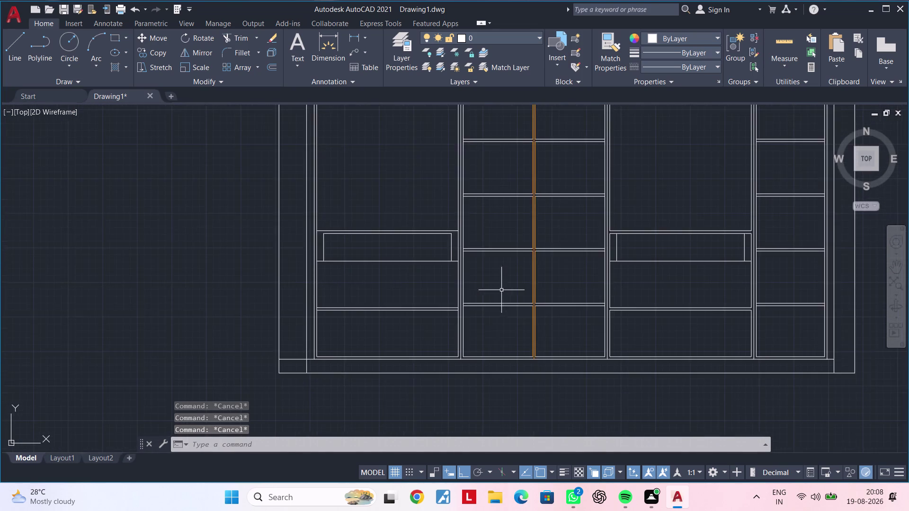
middle_drag(499, 296, 545, 330)
key(Escape)
key(Escape)
key(Escape)
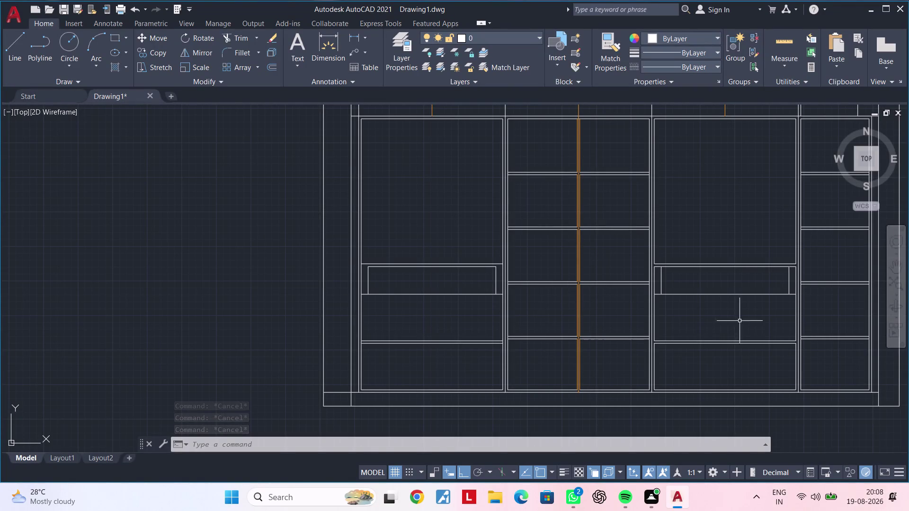
scroll(down, 3)
middle_drag(723, 233, 552, 321)
middle_drag(543, 311, 588, 302)
scroll(up, 3)
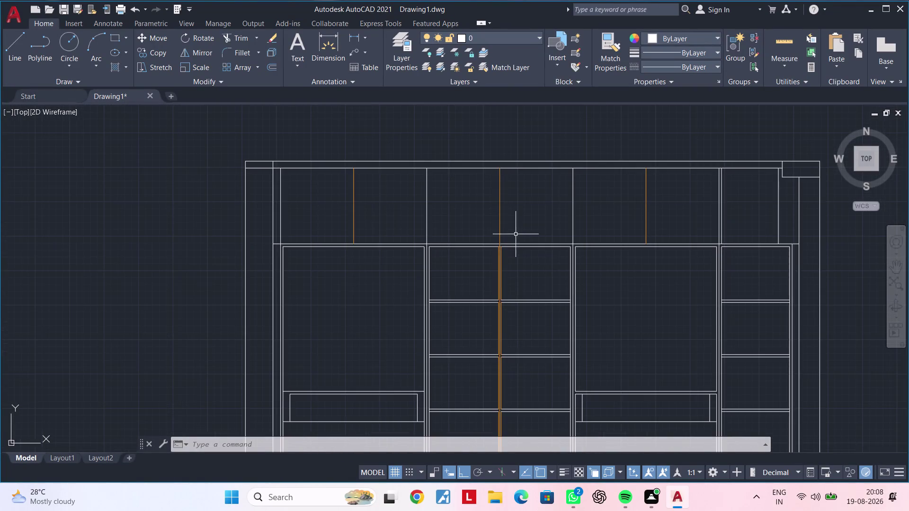
scroll(up, 3)
middle_drag(527, 233, 561, 227)
key(Escape)
key(Escape)
key(Escape)
key(Escape)
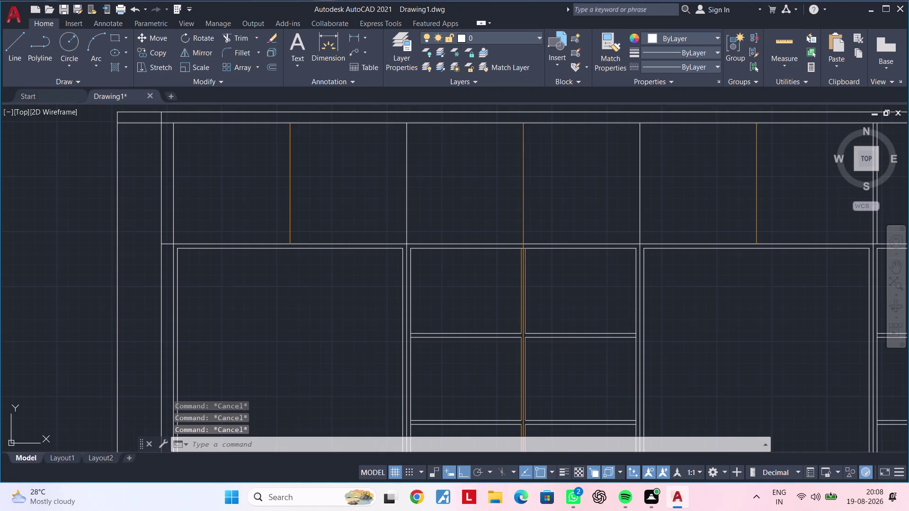
key(Escape)
key(Escape)
scroll(down, 3)
middle_drag(562, 231, 506, 424)
middle_drag(516, 354, 517, 482)
middle_drag(510, 282, 511, 455)
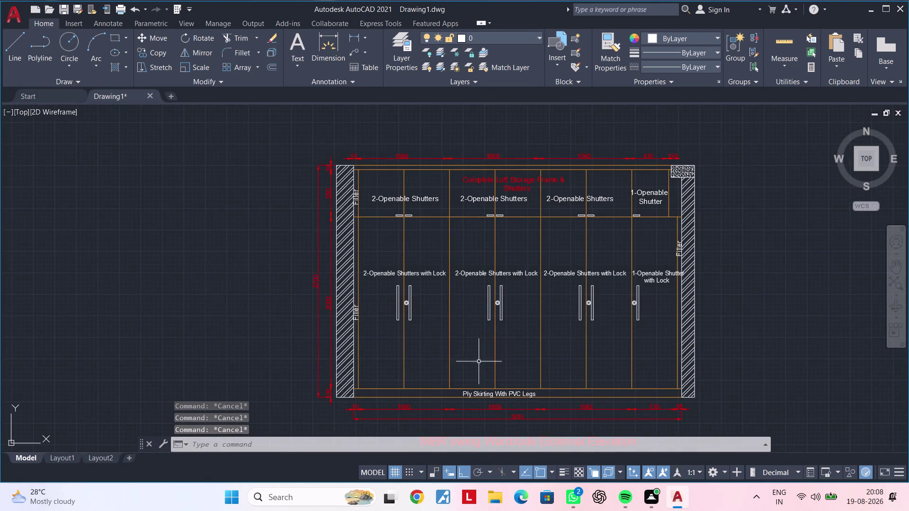
middle_drag(438, 206, 442, 267)
scroll(up, 3)
Select the two small rectangle markers and start copying them (CO) from a base point.
click(359, 258)
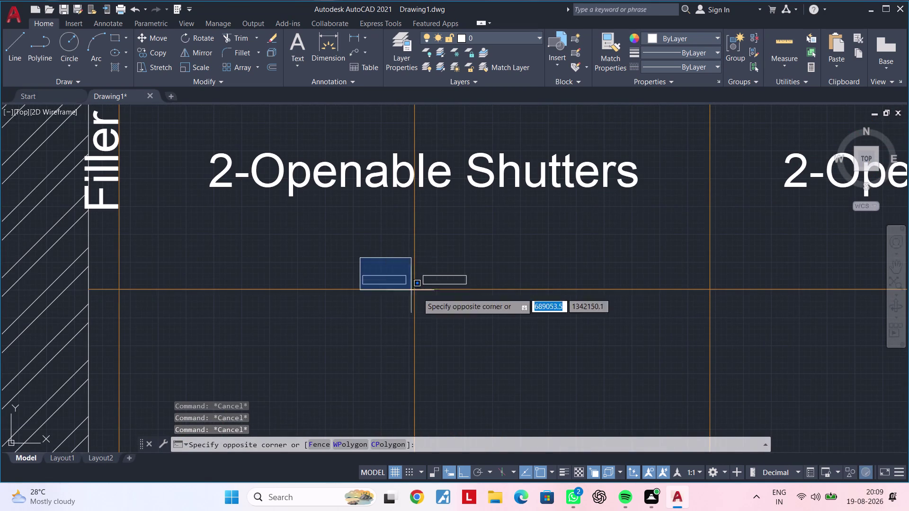
click(482, 307)
key(c)
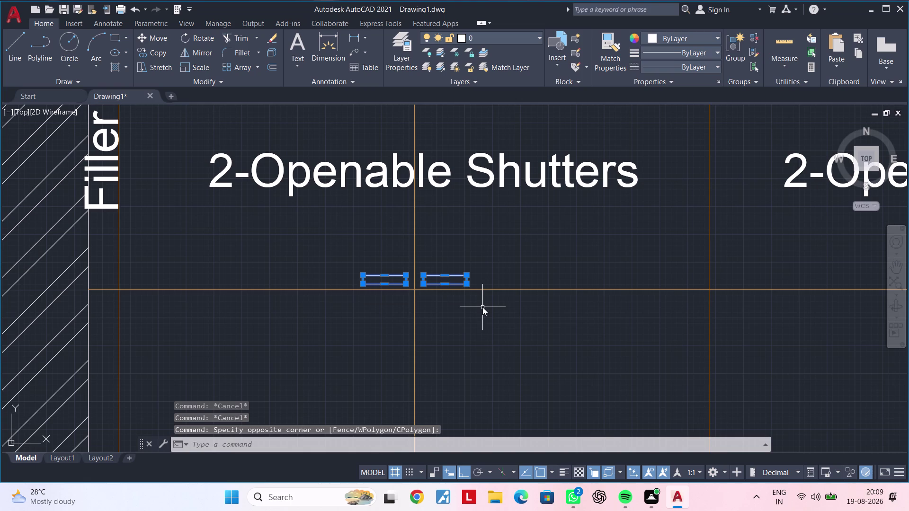
key(o)
key(space)
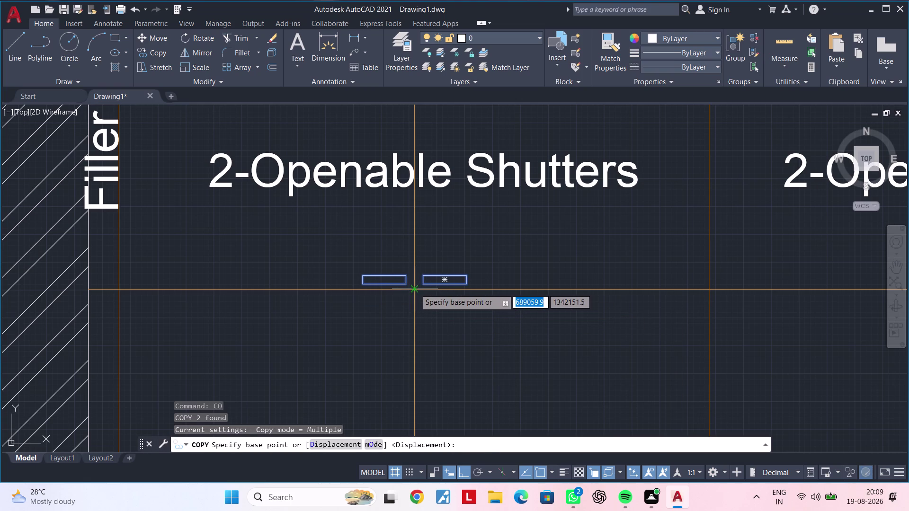
click(415, 289)
Place marker copies at the first three shutter joints along the internal elevation's top edge.
scroll(down, 3)
middle_drag(425, 308, 448, 172)
scroll(down, 3)
middle_drag(458, 364, 464, 139)
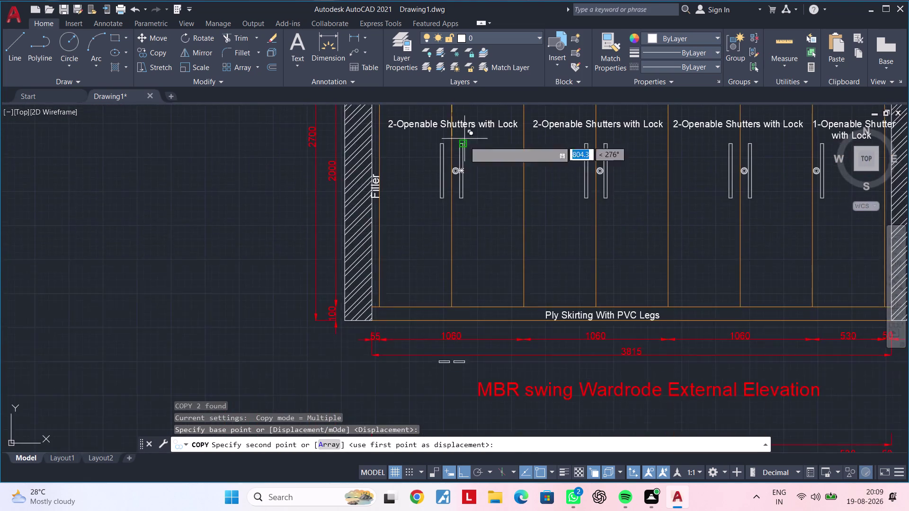
scroll(down, 3)
middle_drag(465, 312, 474, 112)
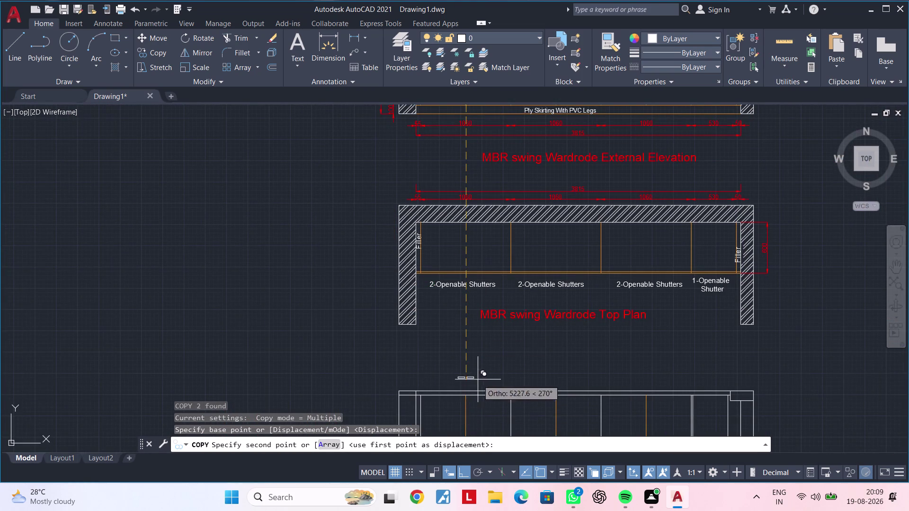
middle_drag(477, 344, 475, 196)
scroll(up, 3)
scroll(up, 3)
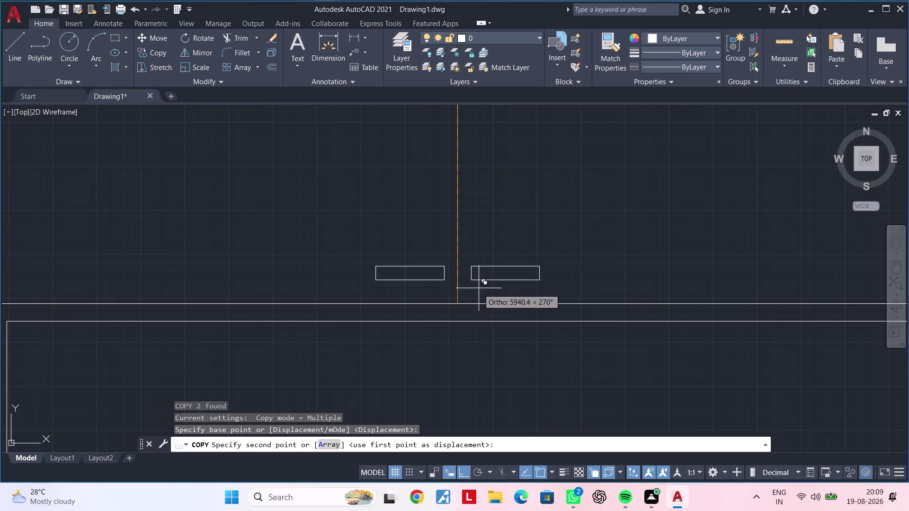
click(459, 307)
scroll(down, 3)
middle_drag(645, 305, 401, 286)
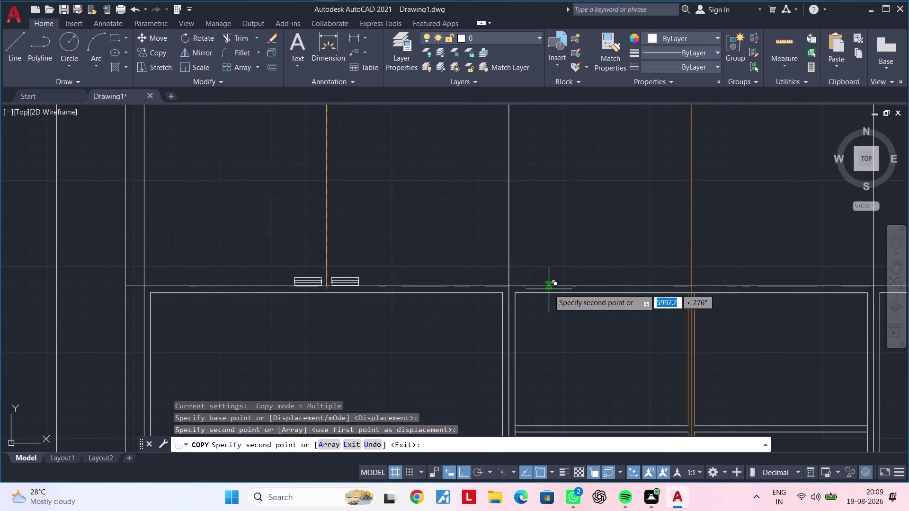
middle_drag(667, 289, 496, 285)
scroll(up, 3)
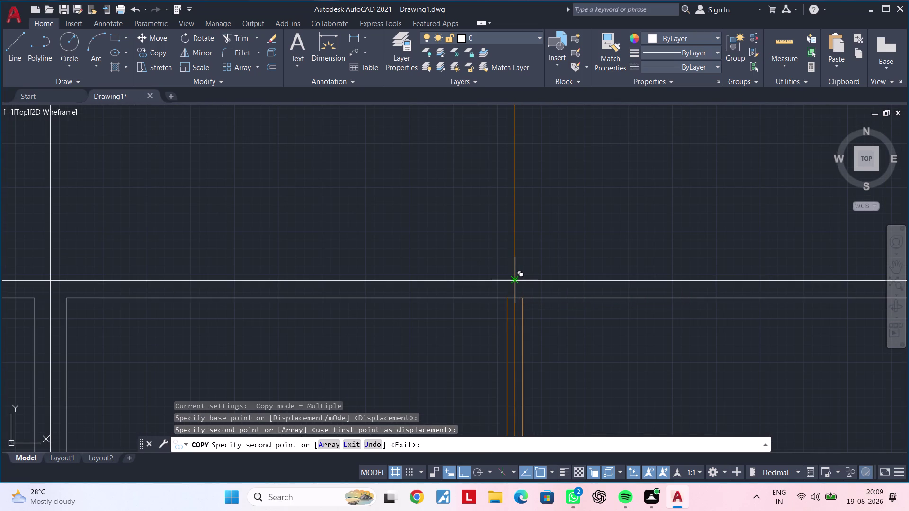
click(517, 279)
middle_drag(694, 283, 280, 283)
click(567, 280)
Place marker copies at the remaining shutter joints and end the copy command.
middle_drag(683, 280, 170, 284)
scroll(down, 3)
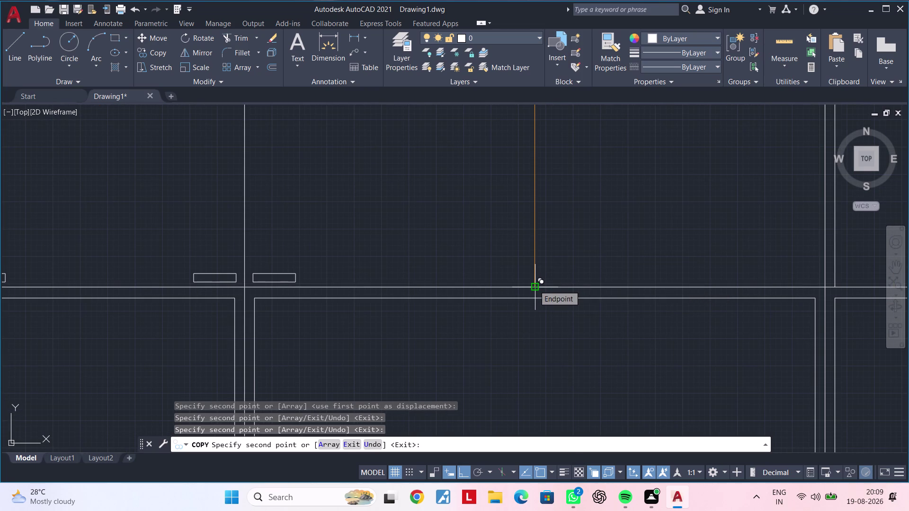
scroll(down, 3)
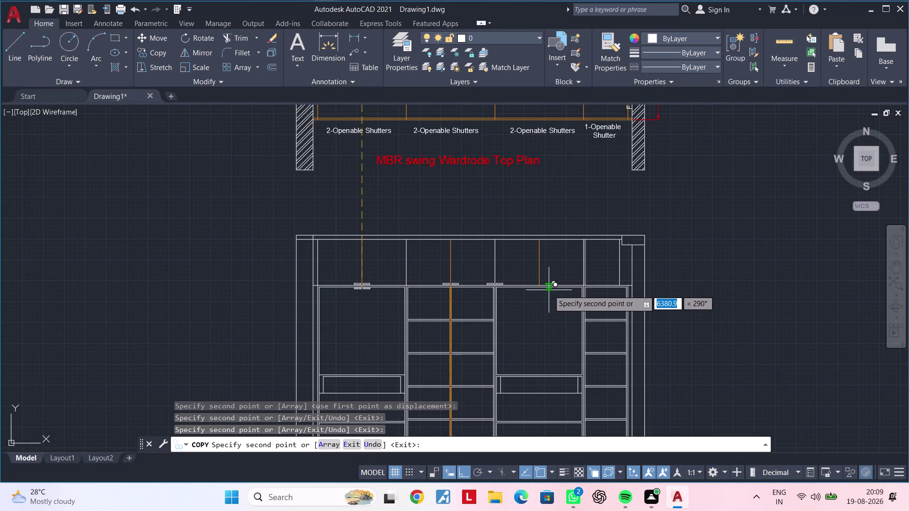
scroll(up, 3)
click(506, 273)
middle_drag(611, 271, 367, 282)
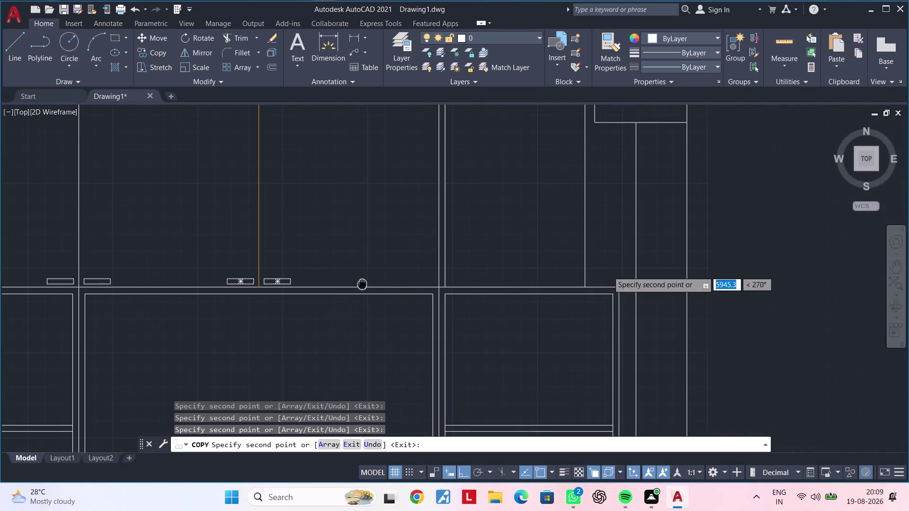
middle_drag(366, 282, 362, 283)
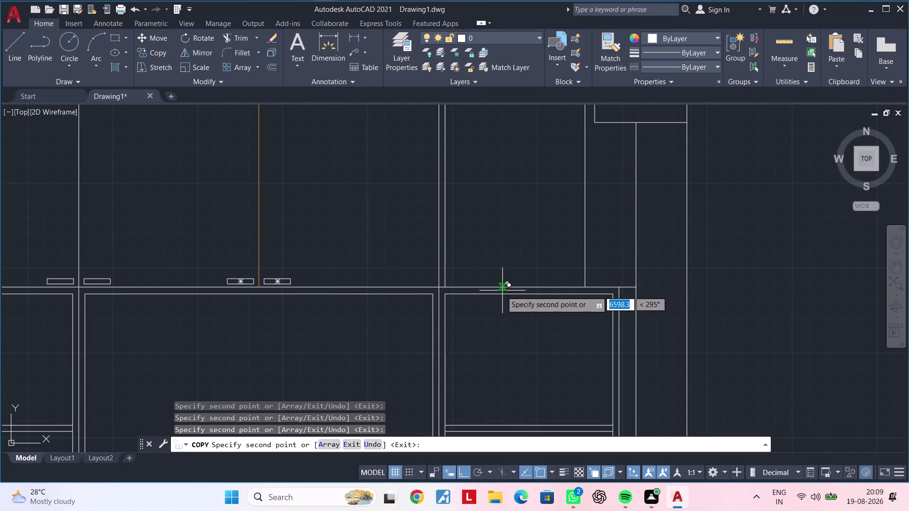
scroll(up, 3)
scroll(up, 3)
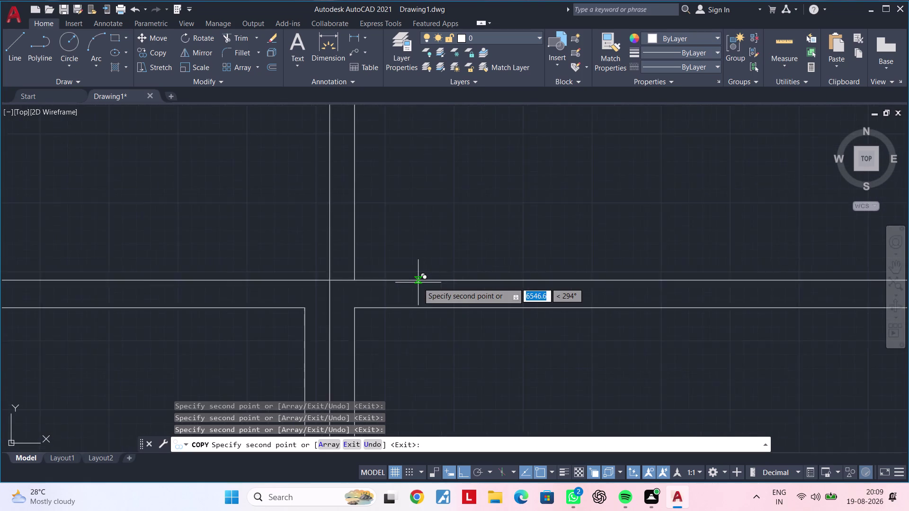
scroll(up, 3)
click(279, 280)
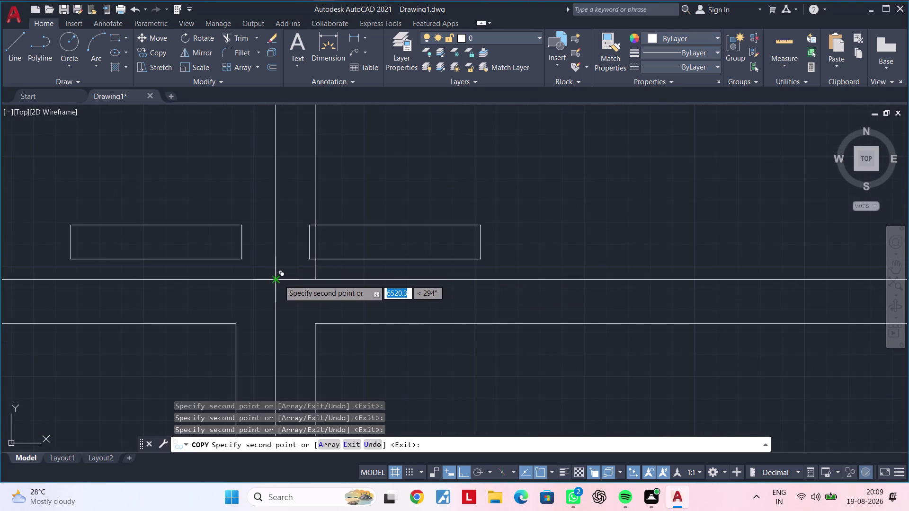
key(grave)
key(grave)
key(grave)
key(Escape)
key(Escape)
key(Escape)
middle_drag(292, 270, 357, 268)
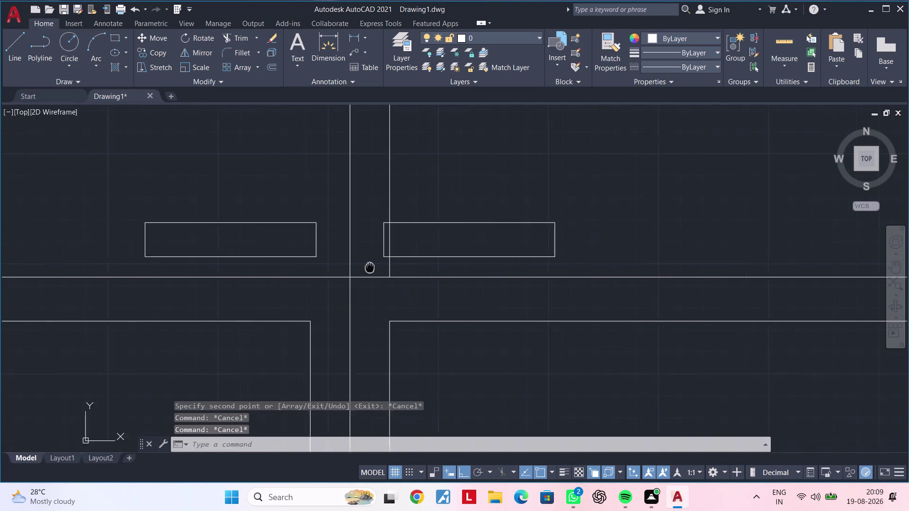
Erase the surplus left rectangle copy and the stray vertical line.
middle_drag(357, 268, 374, 268)
key(Escape)
click(343, 262)
click(254, 229)
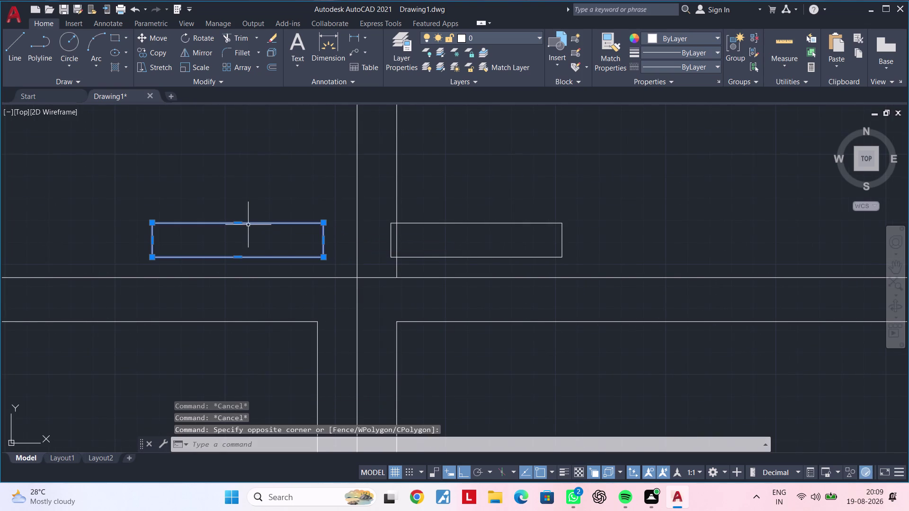
key(Delete)
click(396, 176)
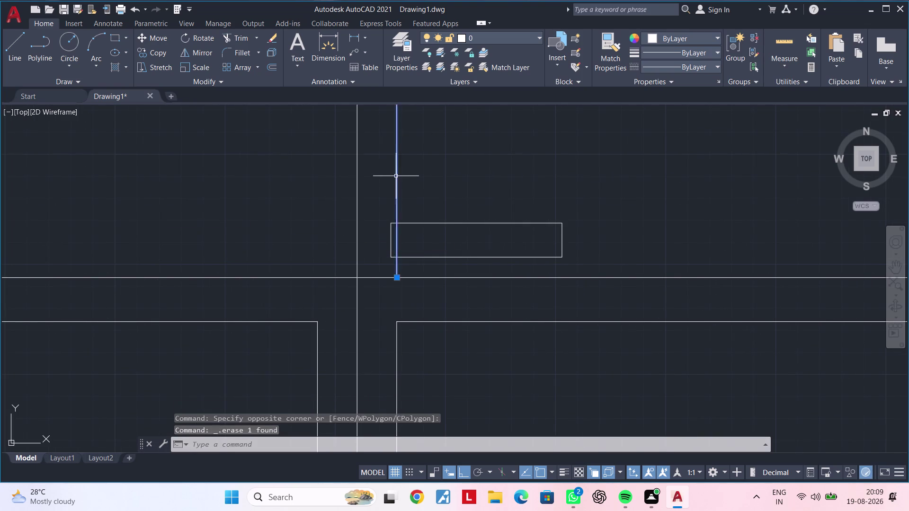
key(Delete)
Window-select and delete the duplicate rectangles along the top edge, then review the internal elevation.
scroll(down, 3)
middle_drag(351, 209, 605, 246)
middle_drag(430, 260, 581, 261)
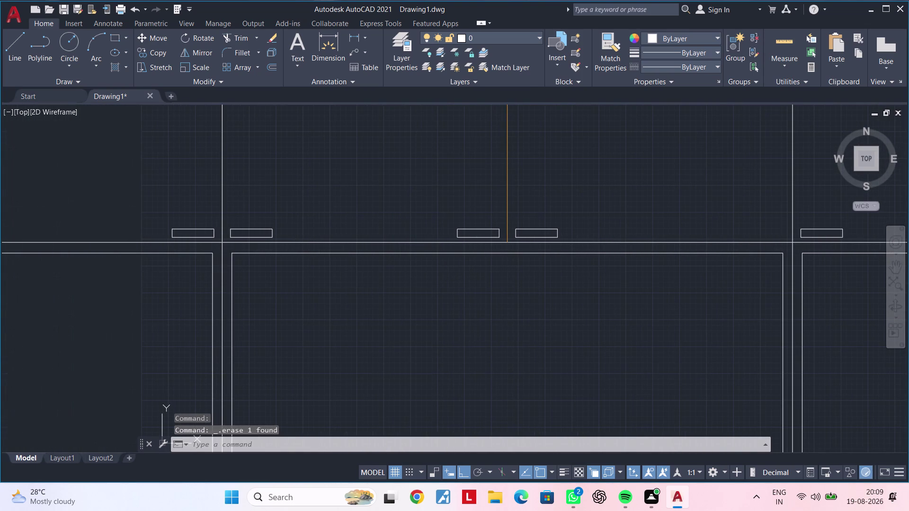
middle_drag(521, 261, 670, 261)
middle_drag(489, 264, 566, 263)
click(394, 217)
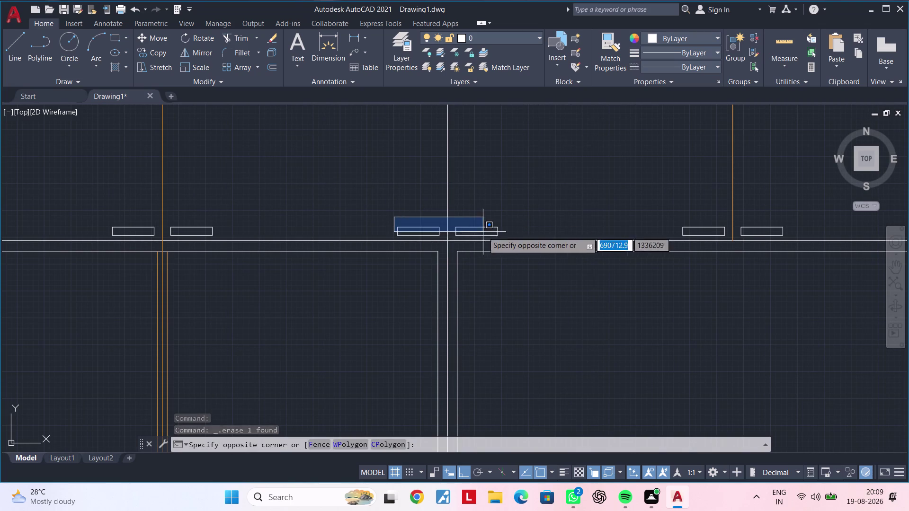
click(508, 240)
key(Delete)
scroll(down, 3)
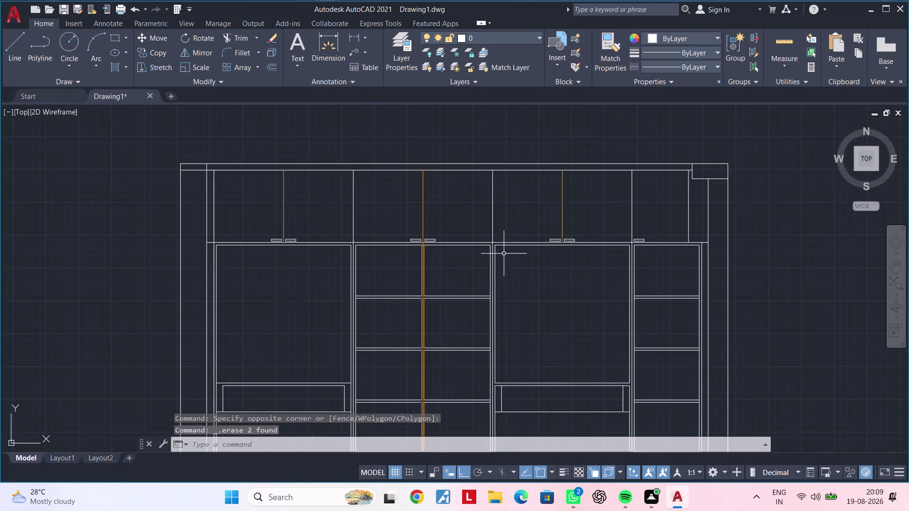
middle_drag(500, 259, 460, 261)
key(Escape)
key(Escape)
middle_drag(511, 293, 557, 244)
key(Escape)
key(Escape)
key(Escape)
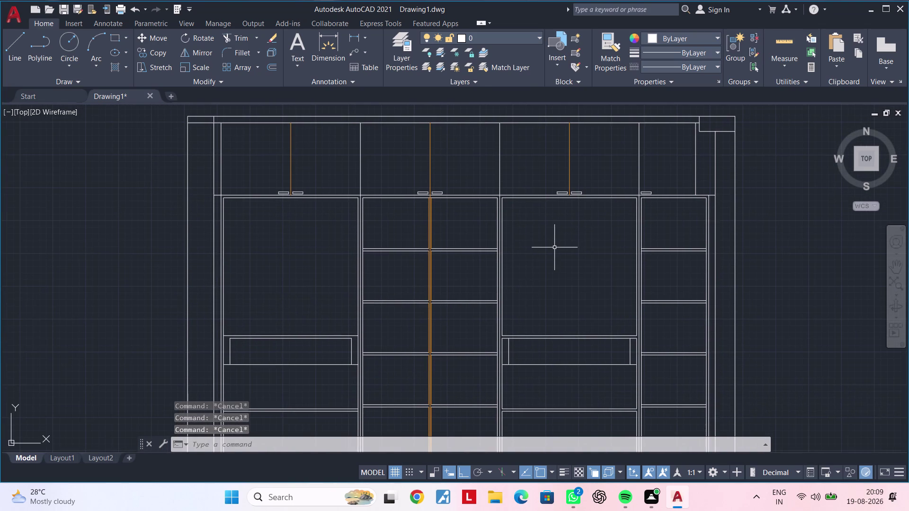
scroll(down, 3)
middle_drag(525, 267, 553, 247)
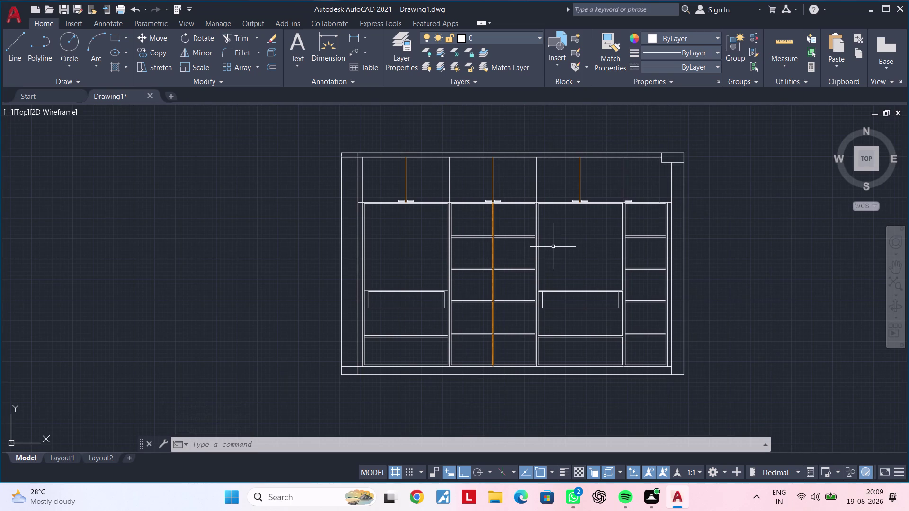
Pan and zoom over the lower wardrobe drawing to the frame's top left corner.
key(Escape)
key(Escape)
key(Escape)
key(Escape)
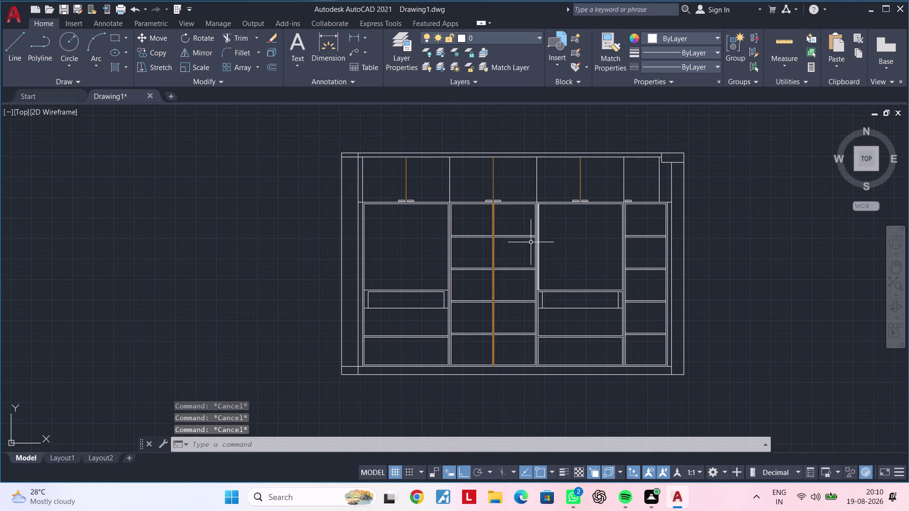
key(Escape)
key(Escape)
key(Escape)
middle_drag(407, 227, 433, 227)
middle_drag(432, 246, 433, 195)
key(Escape)
key(Escape)
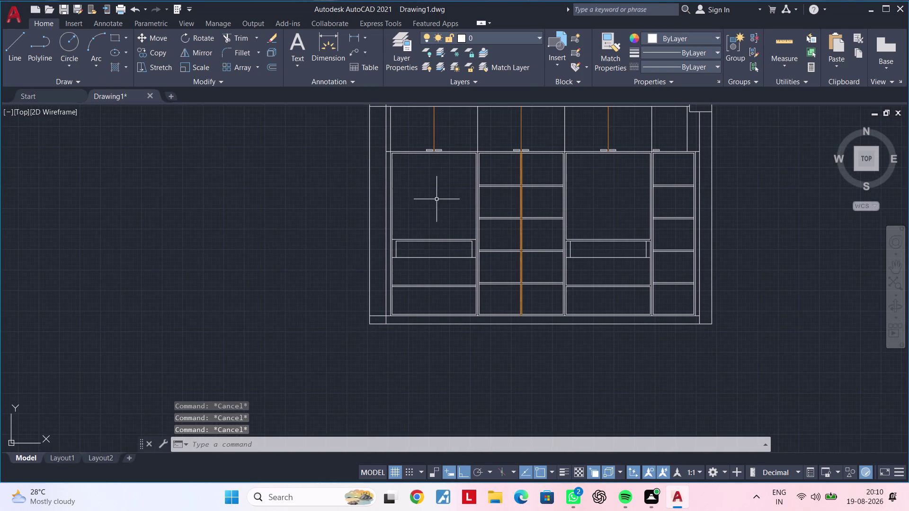
middle_drag(436, 224, 429, 299)
scroll(down, 3)
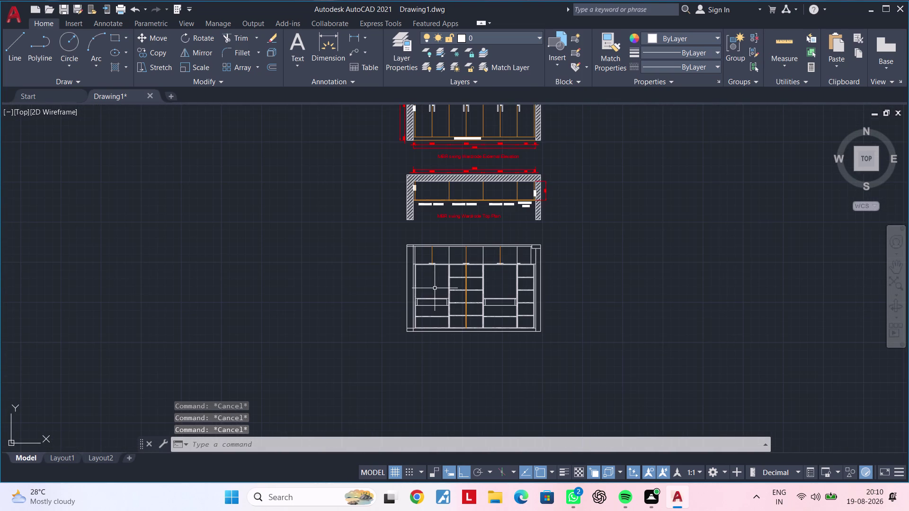
scroll(up, 3)
middle_drag(434, 291, 422, 329)
scroll(up, 3)
middle_drag(426, 315, 419, 354)
scroll(up, 3)
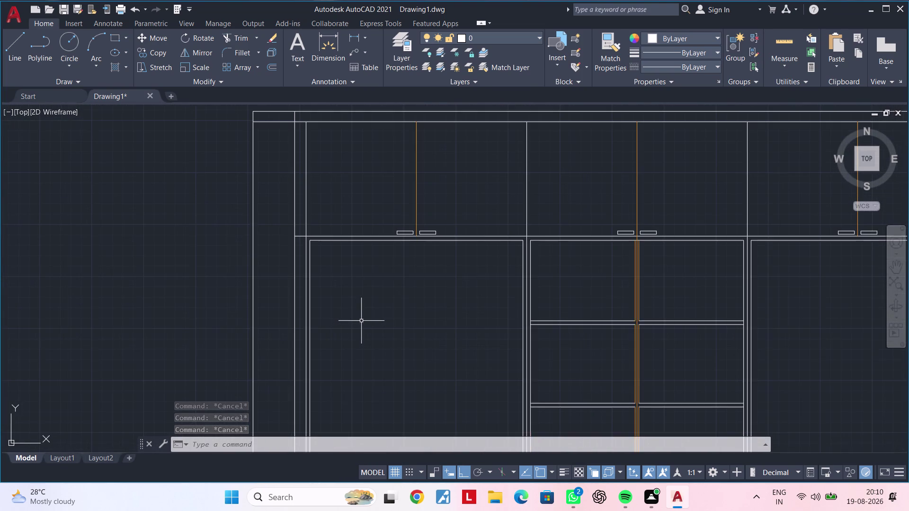
middle_drag(366, 315, 359, 357)
key(Escape)
key(Escape)
key(Escape)
key(Escape)
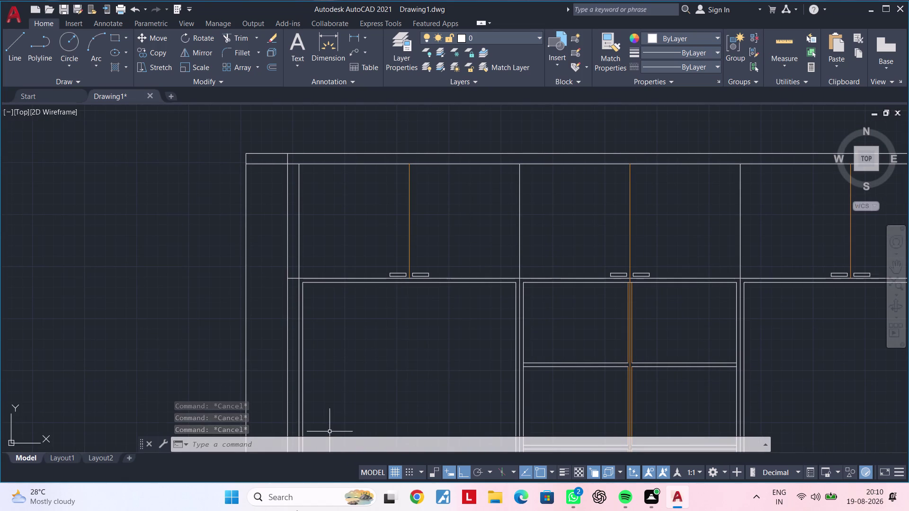
key(Escape)
key(Escape)
key(Escape)
key(Escape)
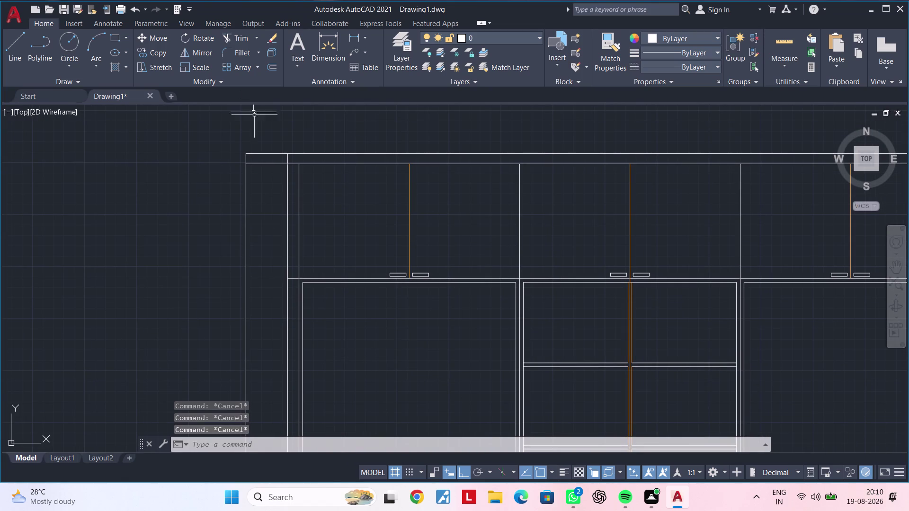
scroll(up, 3)
middle_drag(266, 178, 243, 241)
Cancel pending commands and start the Trim command with TR.
key(Escape)
key(Escape)
key(t)
key(r)
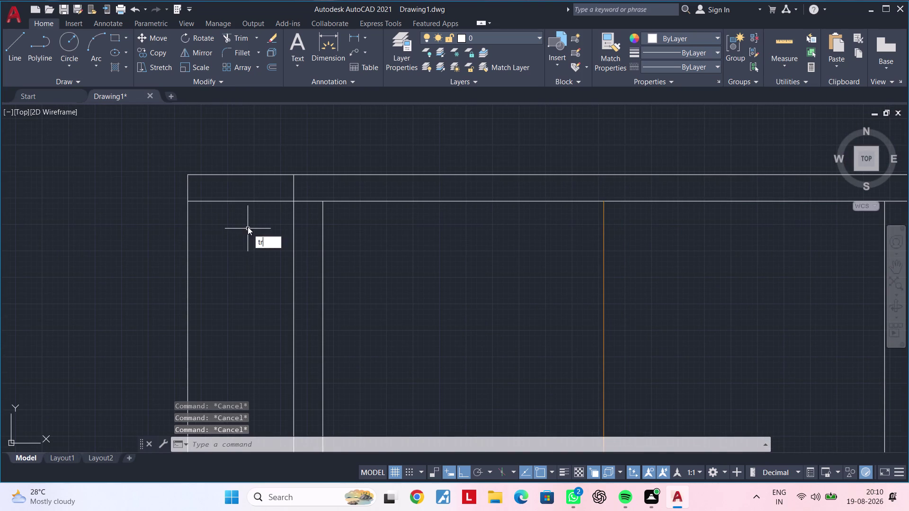
key(space)
click(247, 202)
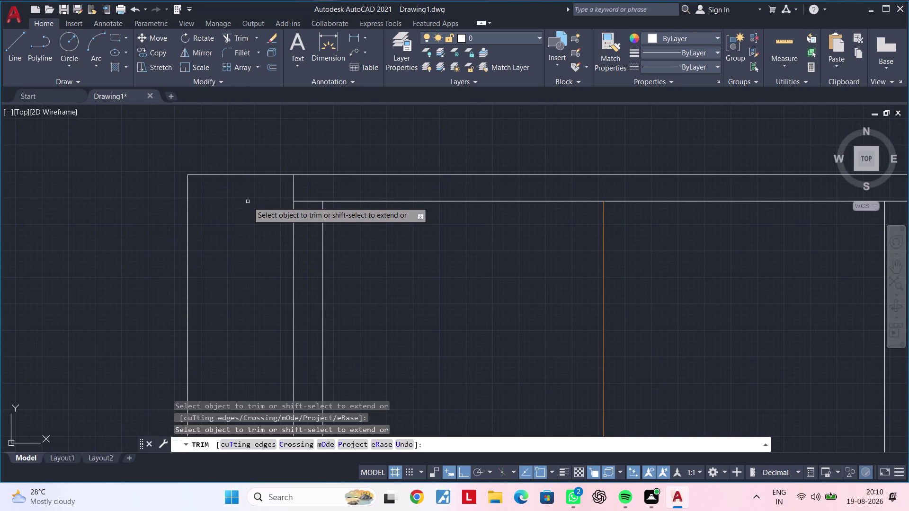
scroll(down, 3)
middle_drag(250, 215, 237, 185)
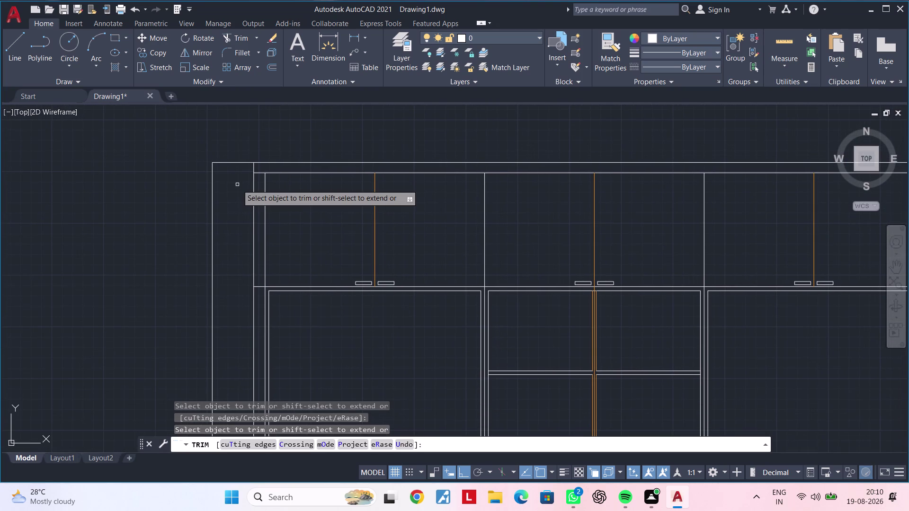
scroll(down, 3)
middle_drag(237, 187, 249, 134)
scroll(up, 3)
middle_drag(255, 328, 282, 246)
scroll(up, 3)
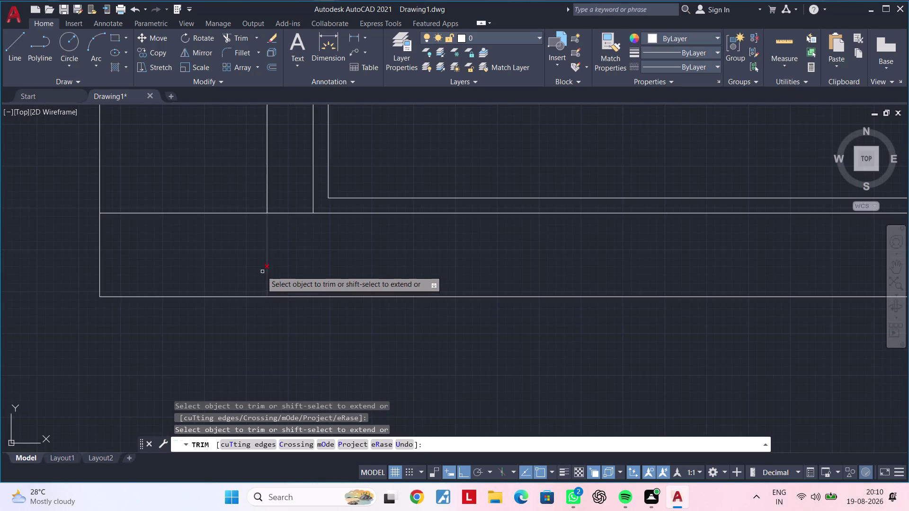
click(228, 212)
scroll(down, 3)
scroll(down, 3)
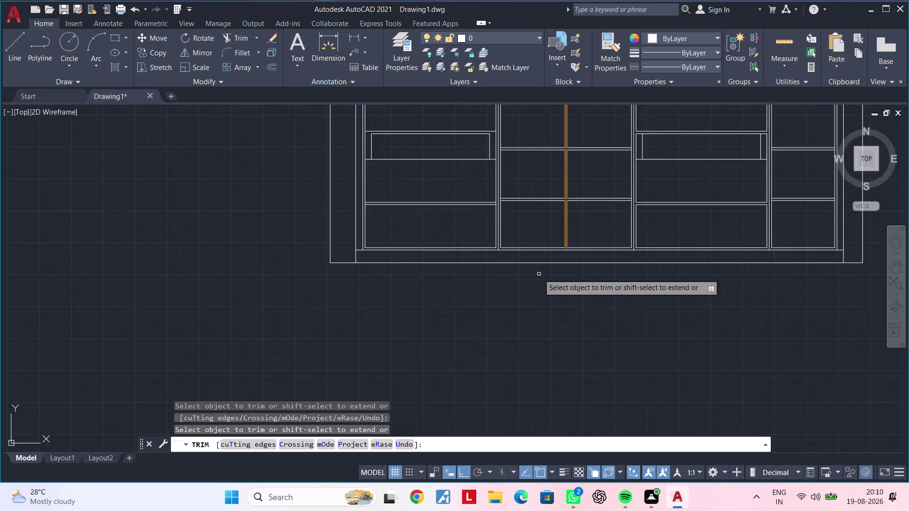
scroll(down, 3)
middle_drag(629, 289, 277, 290)
scroll(up, 3)
scroll(down, 3)
middle_drag(419, 269, 417, 352)
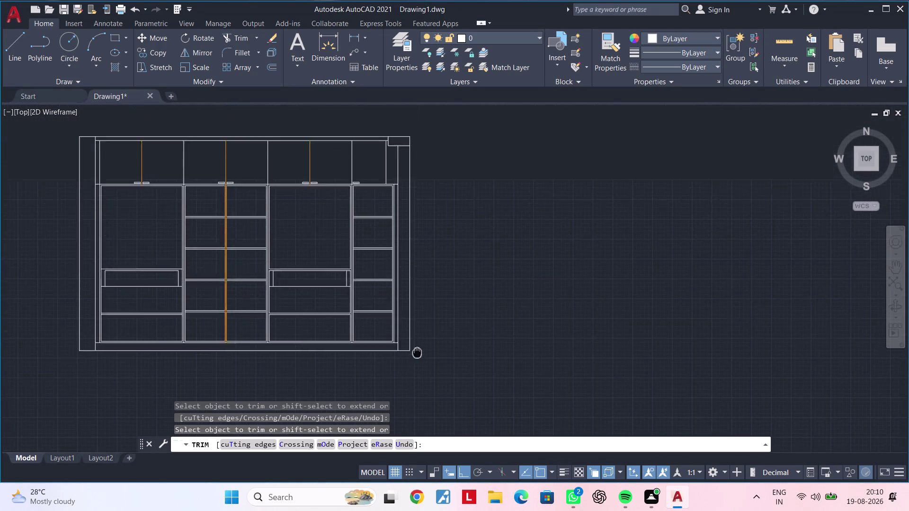
middle_drag(417, 352, 417, 371)
scroll(up, 3)
middle_drag(401, 172, 529, 176)
key(Escape)
key(Escape)
middle_click(471, 193)
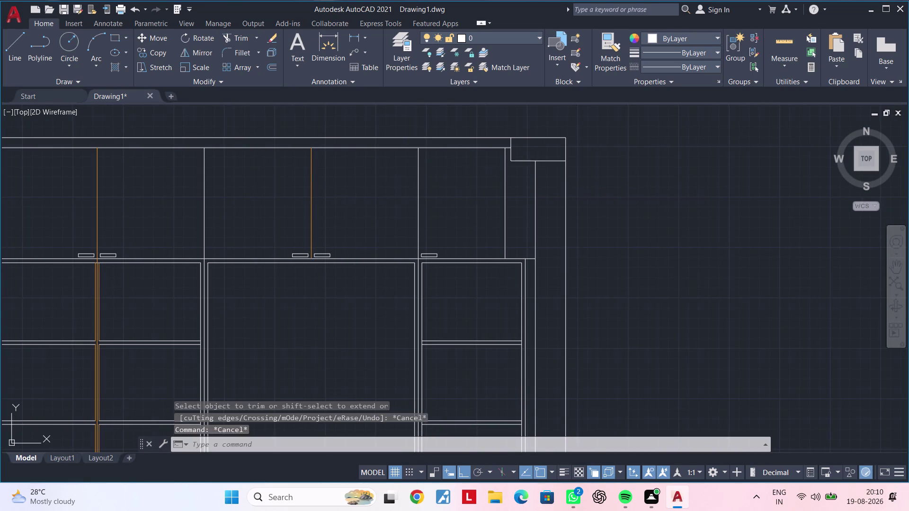
key(Escape)
key(Escape)
scroll(down, 3)
middle_drag(352, 201, 442, 184)
middle_drag(409, 231, 478, 214)
scroll(up, 3)
middle_drag(519, 213, 385, 242)
scroll(up, 3)
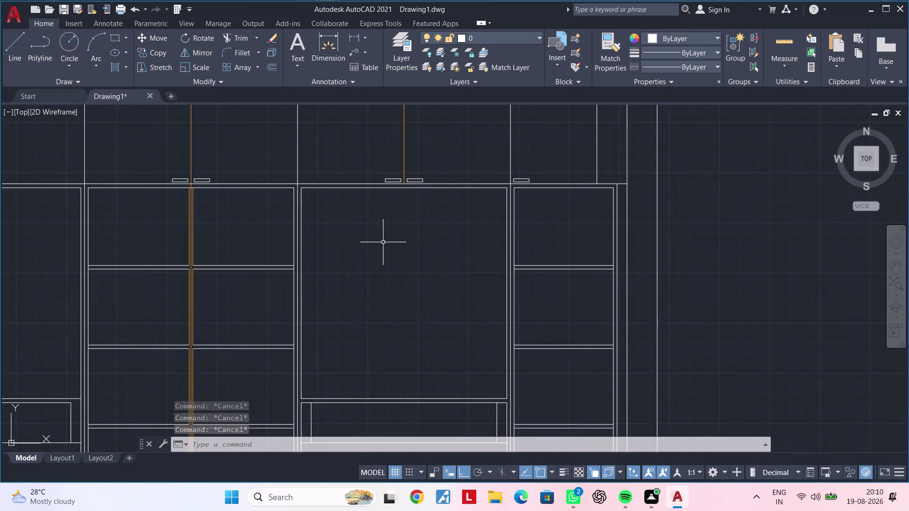
scroll(down, 3)
middle_drag(394, 240, 501, 229)
middle_drag(465, 229, 525, 221)
middle_drag(474, 226, 552, 202)
key(Escape)
key(Escape)
key(Escape)
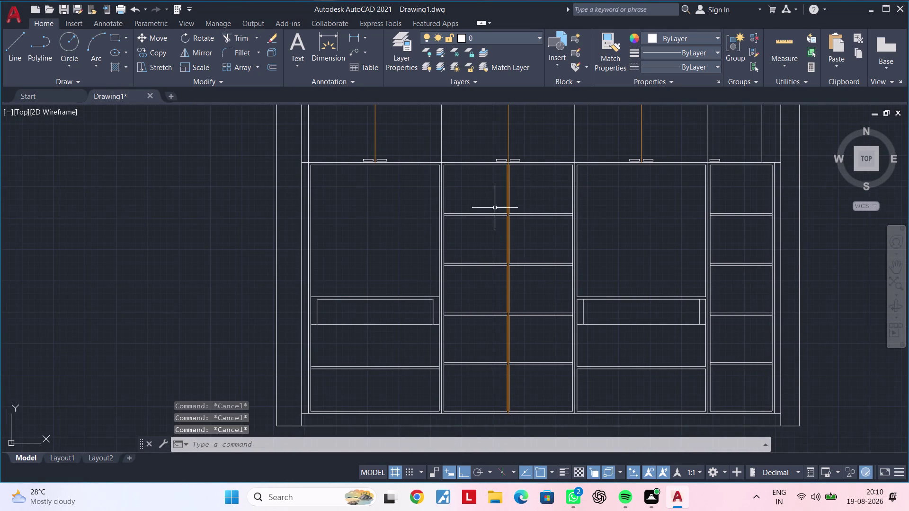
middle_drag(384, 213, 416, 209)
key(Escape)
key(Escape)
key(Escape)
key(Escape)
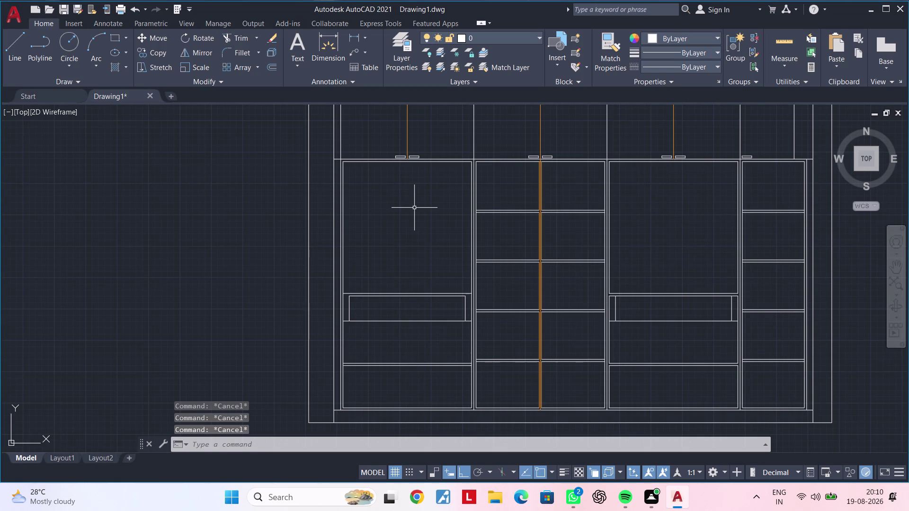
scroll(down, 3)
middle_drag(419, 214, 420, 387)
middle_drag(416, 309, 403, 417)
scroll(up, 3)
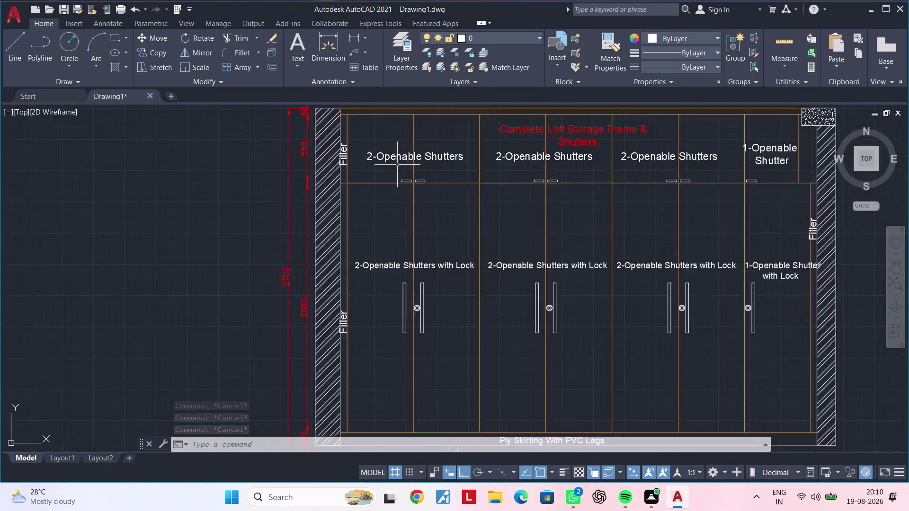
Select the '2-Openable Shutters' label and start copying it (CO) from a base point.
scroll(up, 3)
click(398, 154)
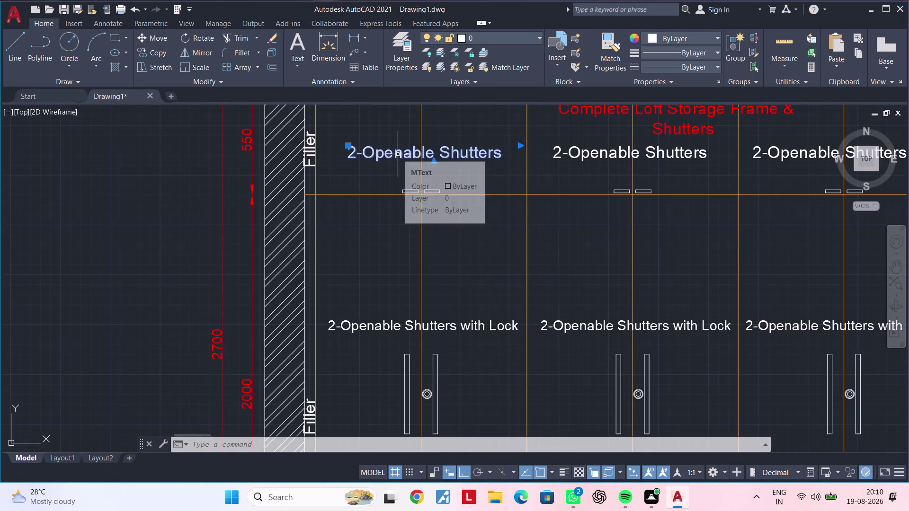
key(c)
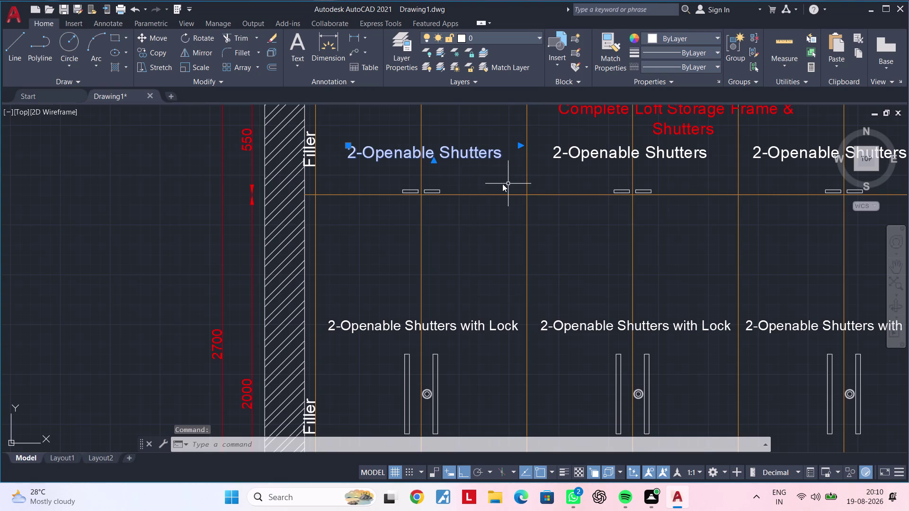
key(o)
key(space)
click(419, 151)
Place label copies in the first and second loft compartments, then end copying.
scroll(down, 3)
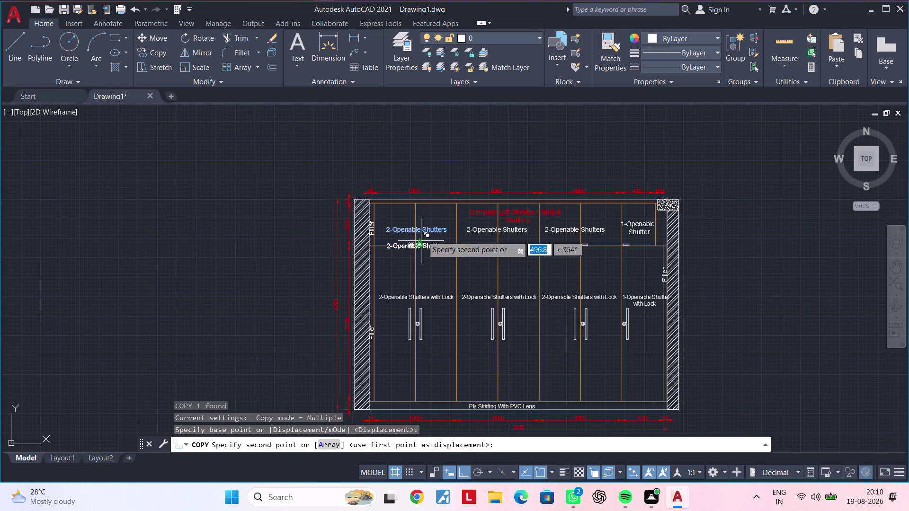
middle_drag(413, 285, 409, 143)
scroll(down, 3)
middle_drag(411, 303, 411, 204)
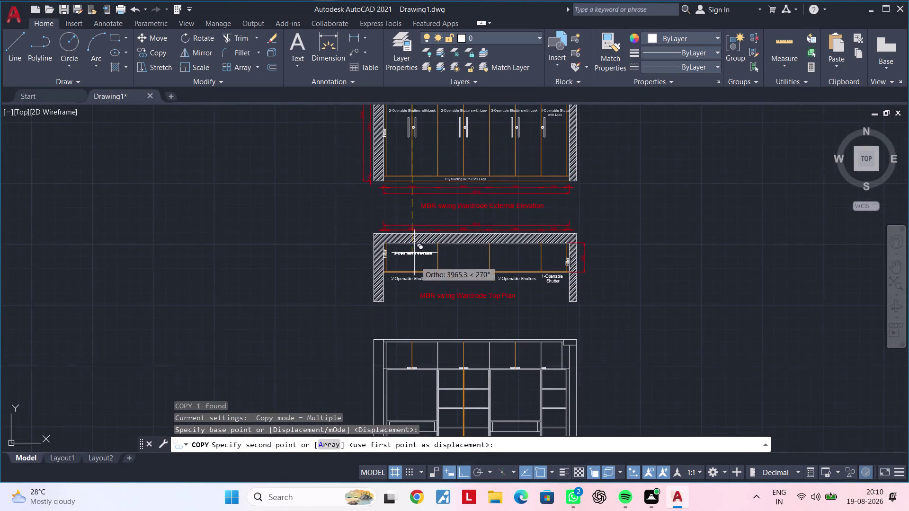
middle_drag(415, 279, 414, 145)
scroll(up, 3)
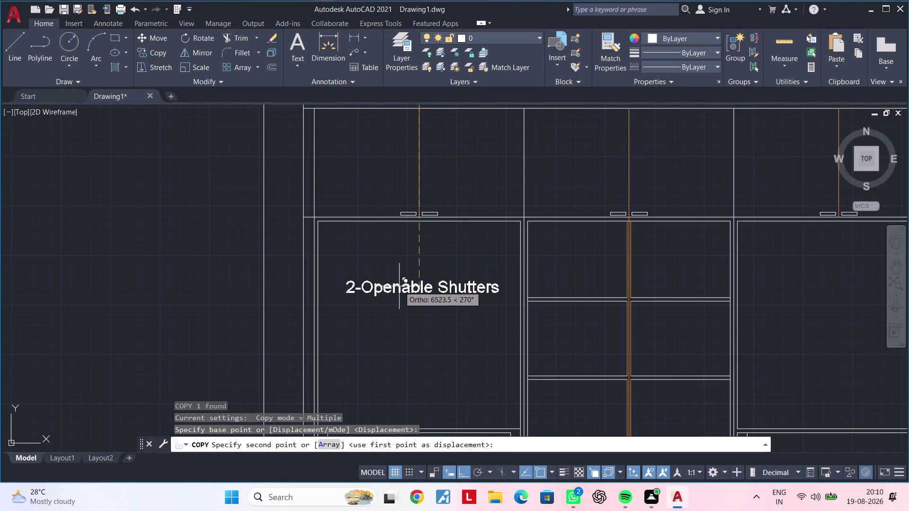
click(422, 165)
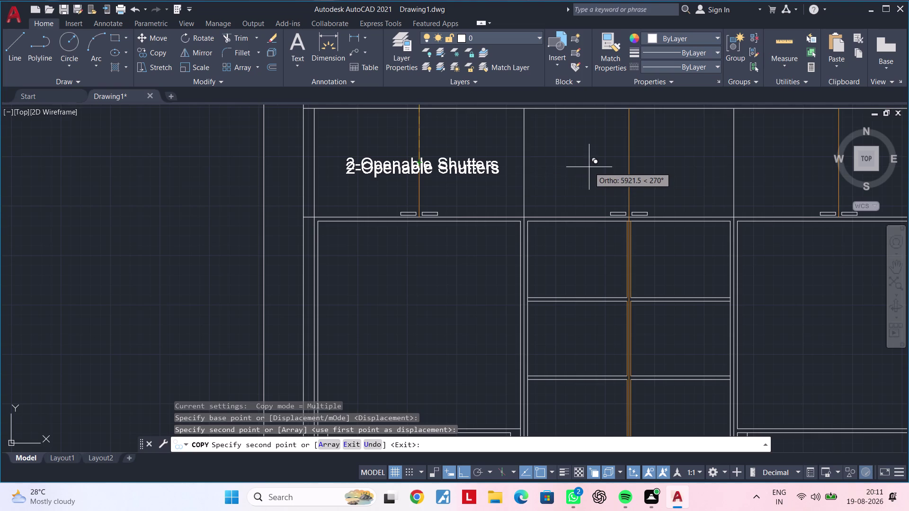
middle_drag(637, 178, 525, 199)
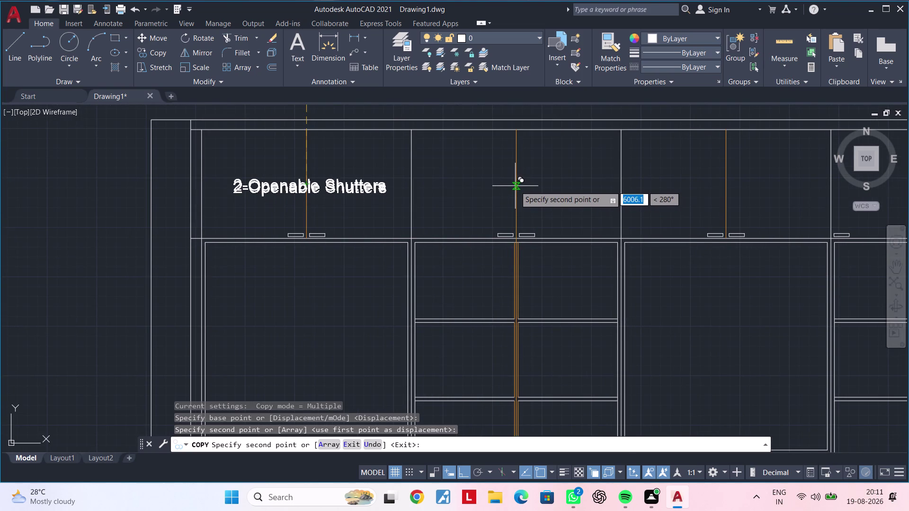
click(463, 467)
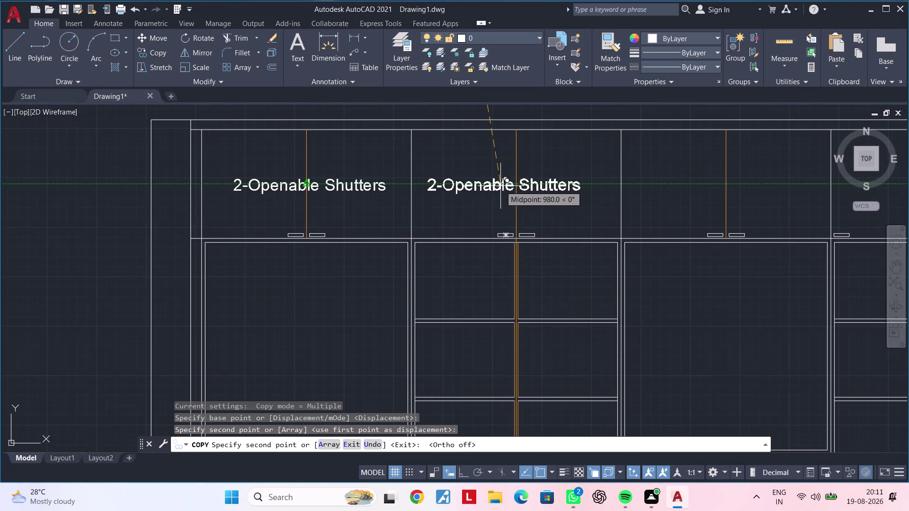
click(501, 186)
middle_drag(599, 193, 433, 198)
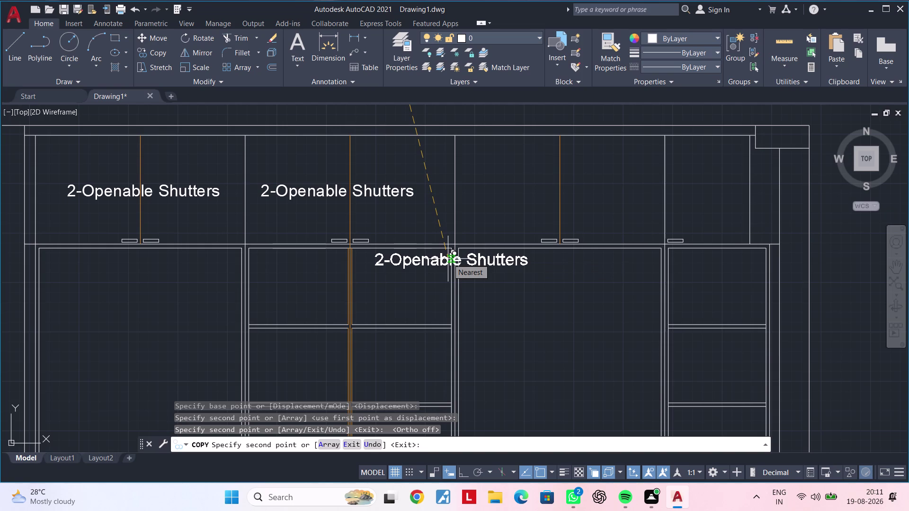
key(Escape)
scroll(down, 3)
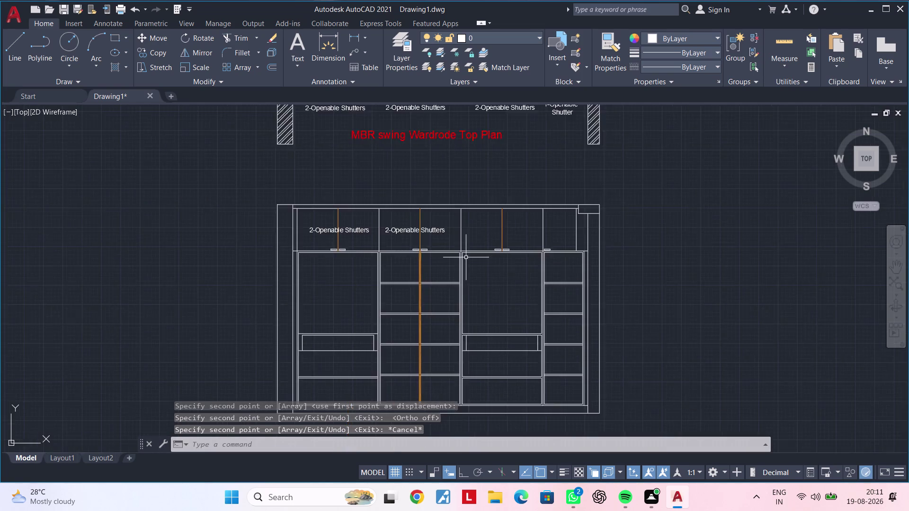
Start copying the 1-Openable Shutter label from the upper plan's loft bay with CO.
scroll(down, 3)
middle_drag(477, 239, 452, 364)
middle_drag(476, 180, 443, 311)
scroll(up, 3)
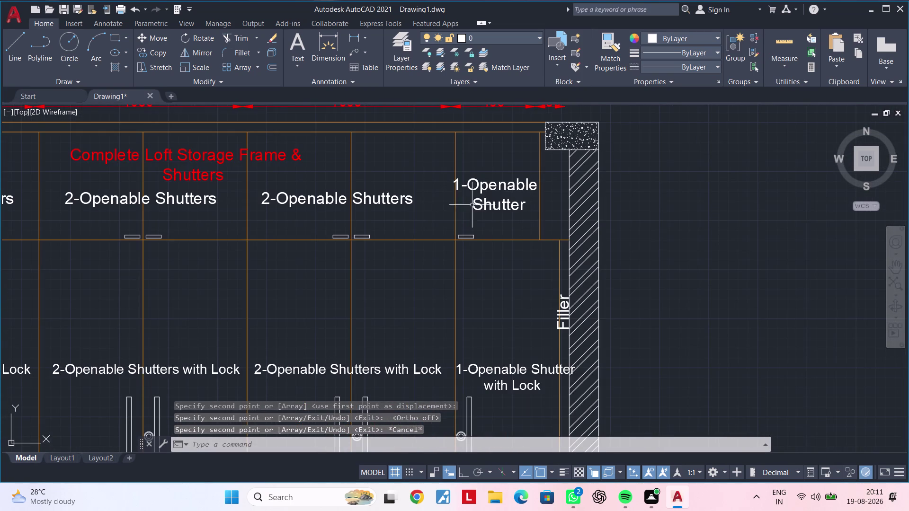
click(491, 184)
key(c)
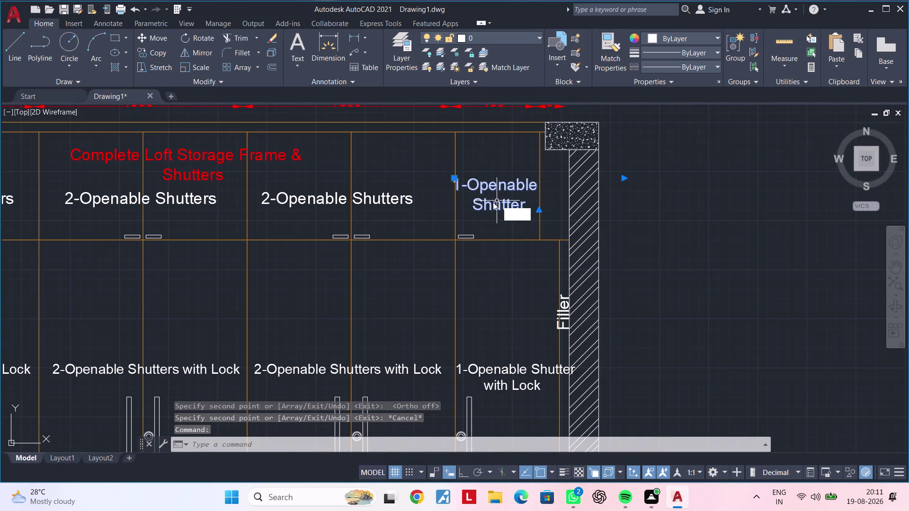
key(o)
key(space)
drag(488, 190, 491, 198)
Place the copied label in the narrow last bay of the new top plan.
scroll(down, 3)
middle_drag(475, 321, 484, 159)
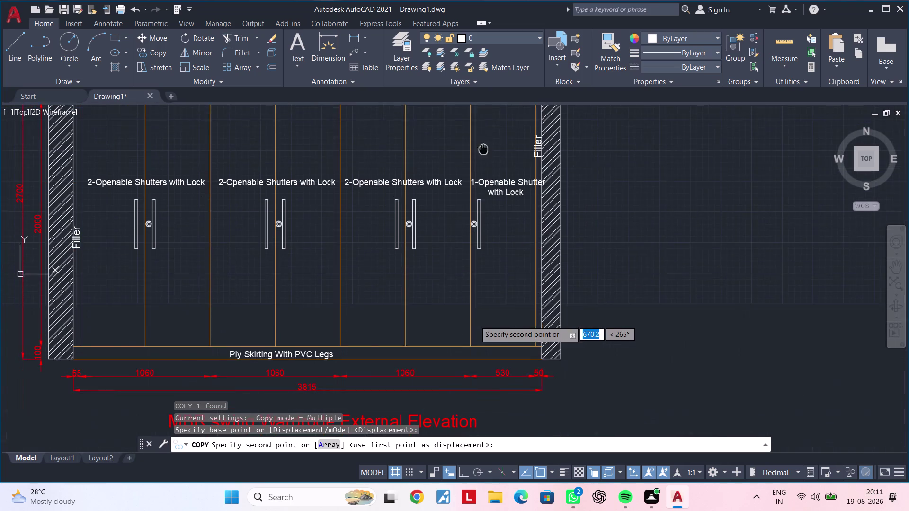
middle_drag(484, 159, 483, 149)
scroll(down, 3)
middle_drag(485, 329, 494, 103)
middle_drag(509, 318, 515, 189)
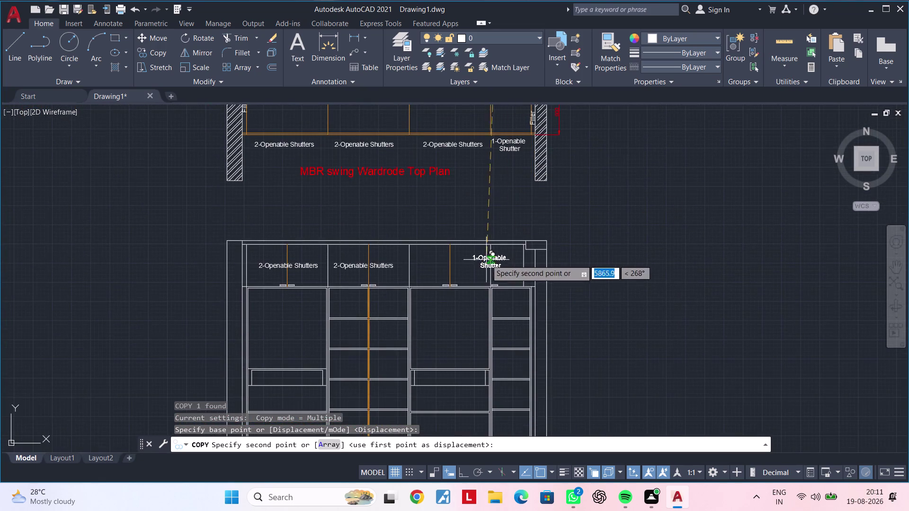
scroll(up, 3)
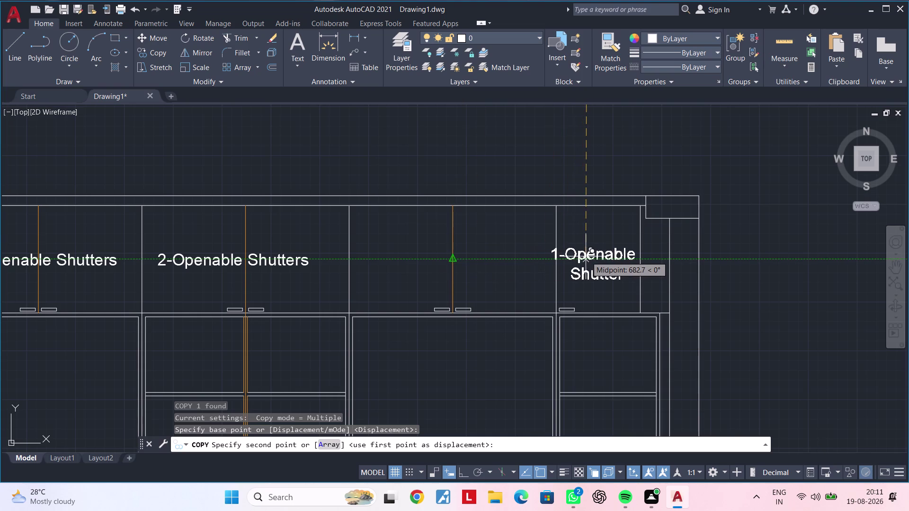
scroll(up, 3)
click(593, 256)
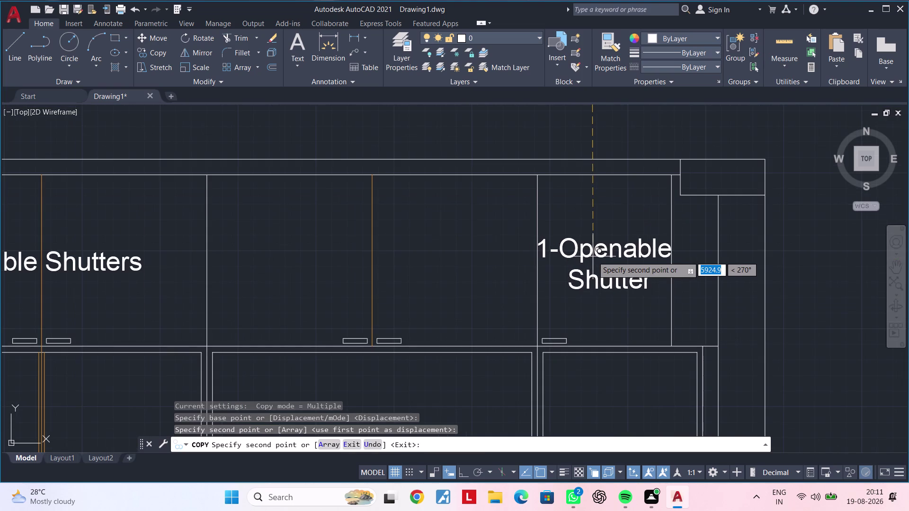
middle_drag(570, 258, 680, 247)
key(Escape)
middle_drag(508, 250, 644, 243)
key(Escape)
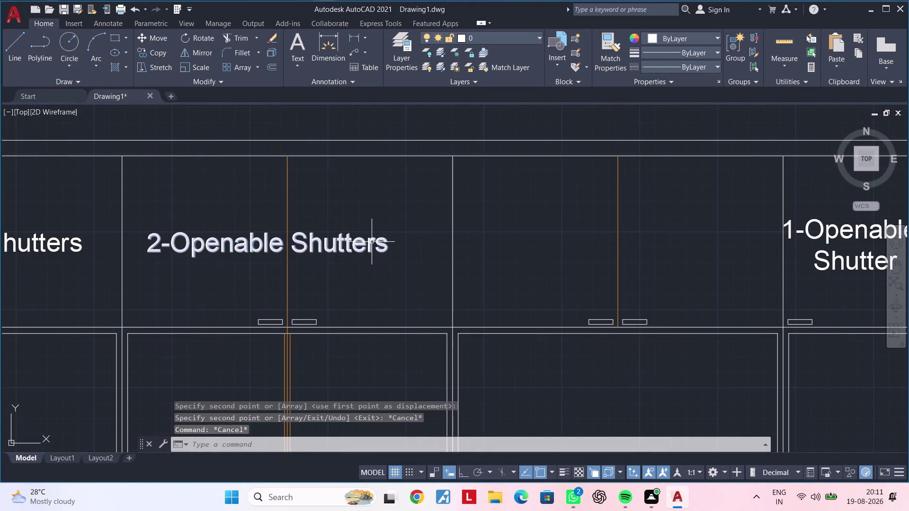
Copy the 2-Openable Shutters label into the next wide bay.
click(371, 242)
key(c)
key(o)
key(space)
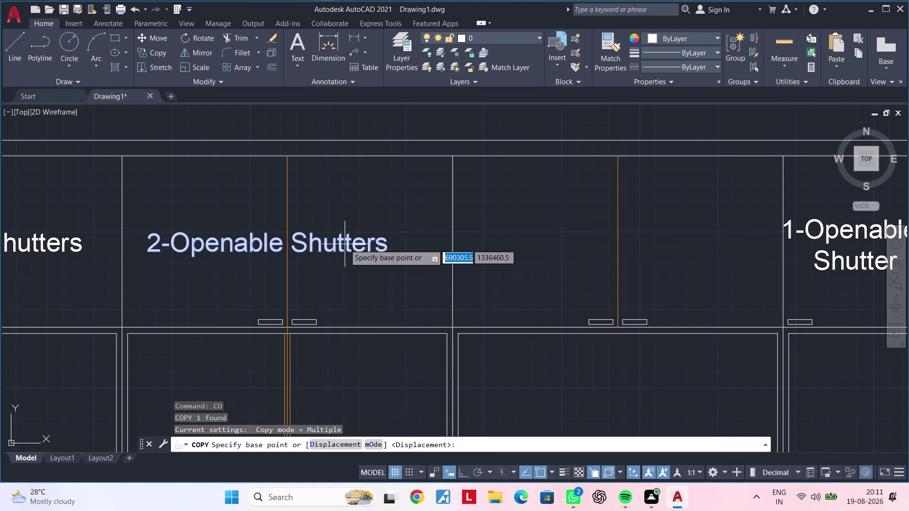
drag(345, 244, 353, 246)
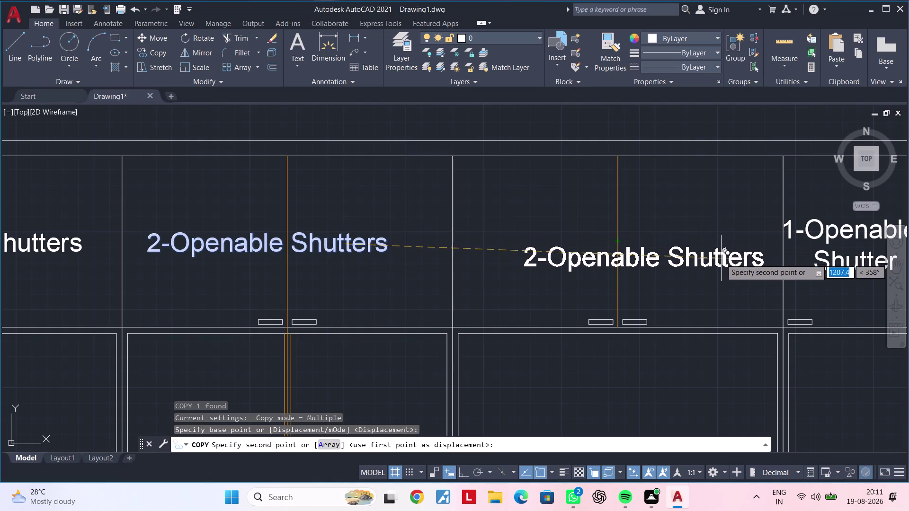
click(721, 273)
scroll(down, 3)
middle_drag(622, 269, 624, 268)
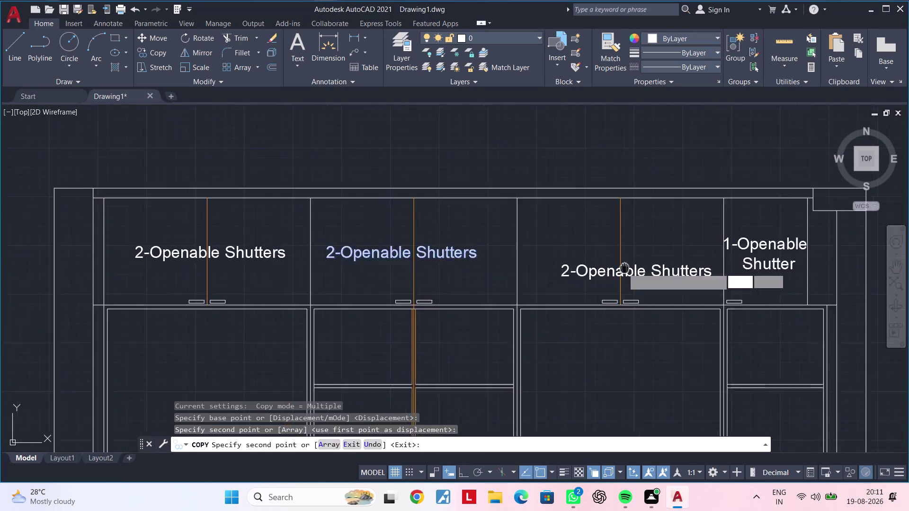
middle_drag(624, 268, 807, 245)
key(Escape)
key(Escape)
Move the middle 2-Openable Shutters label lower, level with its neighbours.
click(616, 229)
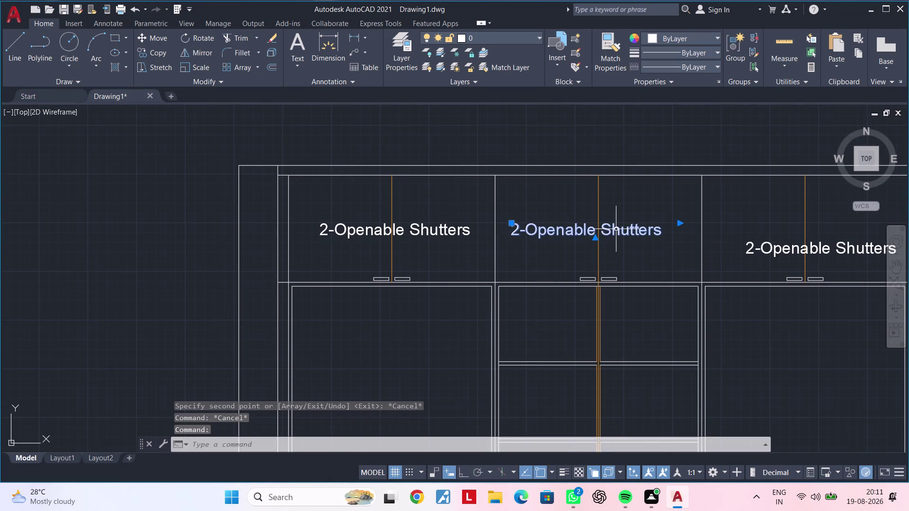
key(m)
key(space)
click(596, 226)
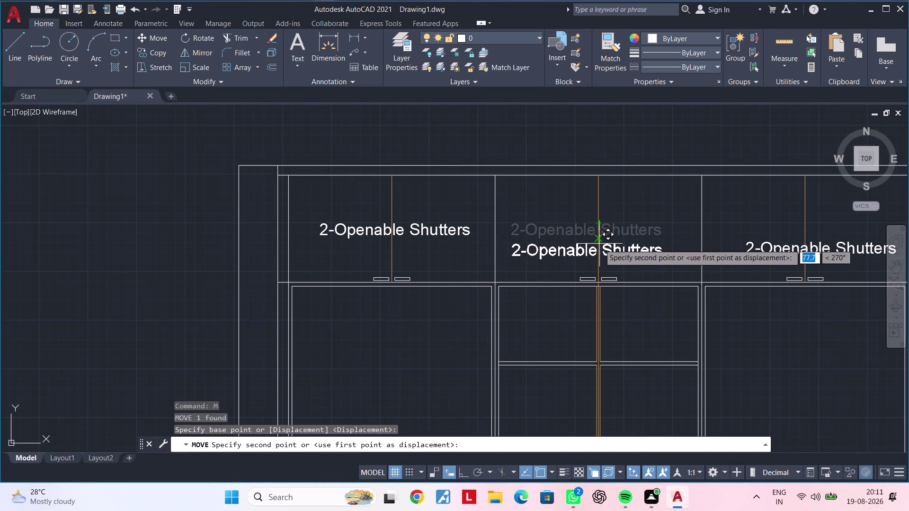
click(600, 245)
Lower the leftmost 2-Openable Shutters label to line up with the others.
middle_drag(579, 242, 675, 241)
click(524, 228)
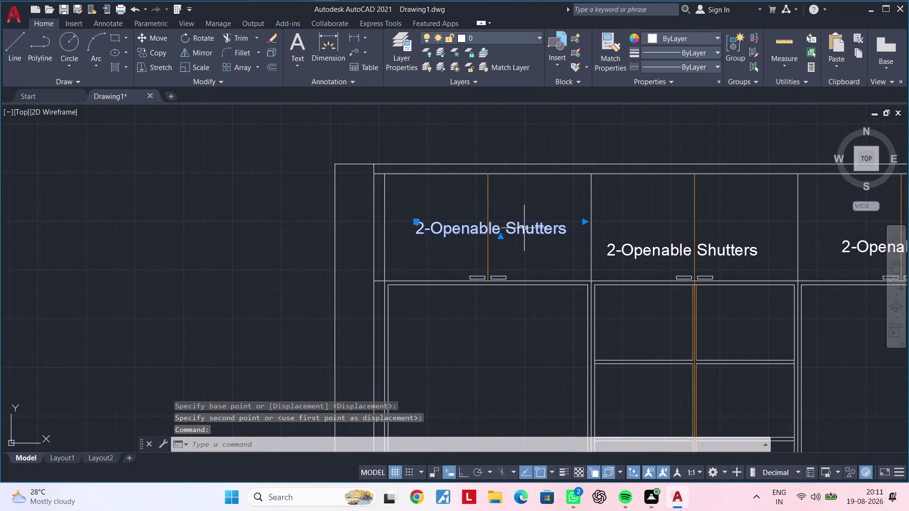
text(m)
key(space)
click(491, 228)
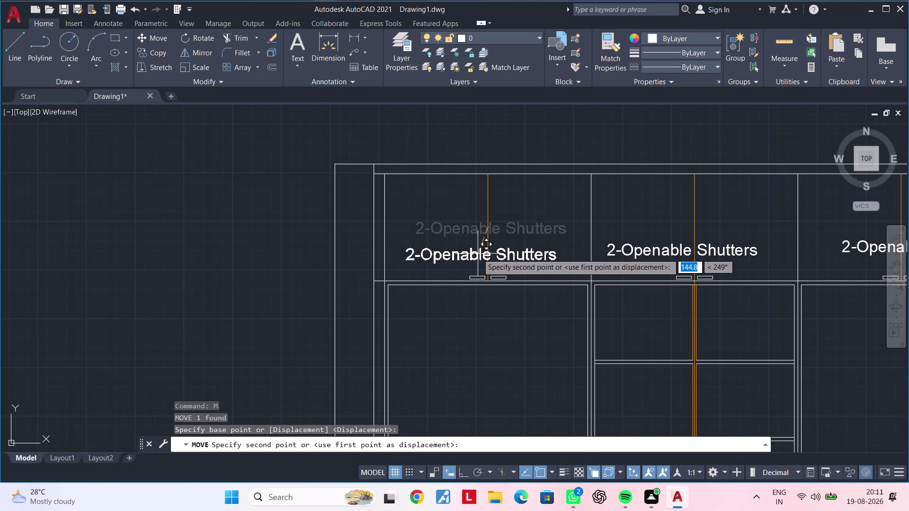
click(471, 254)
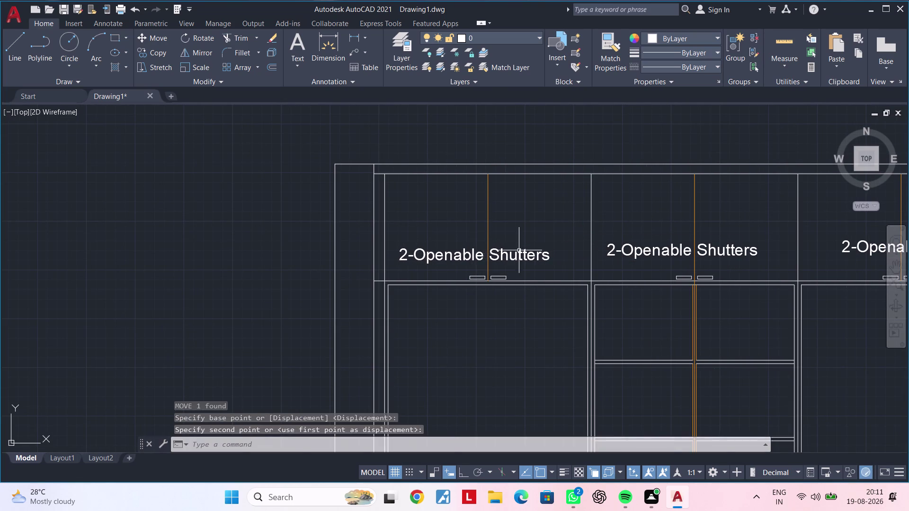
scroll(down, 3)
middle_drag(556, 247, 514, 260)
key(Escape)
key(Escape)
key(Escape)
key(Escape)
key(Escape)
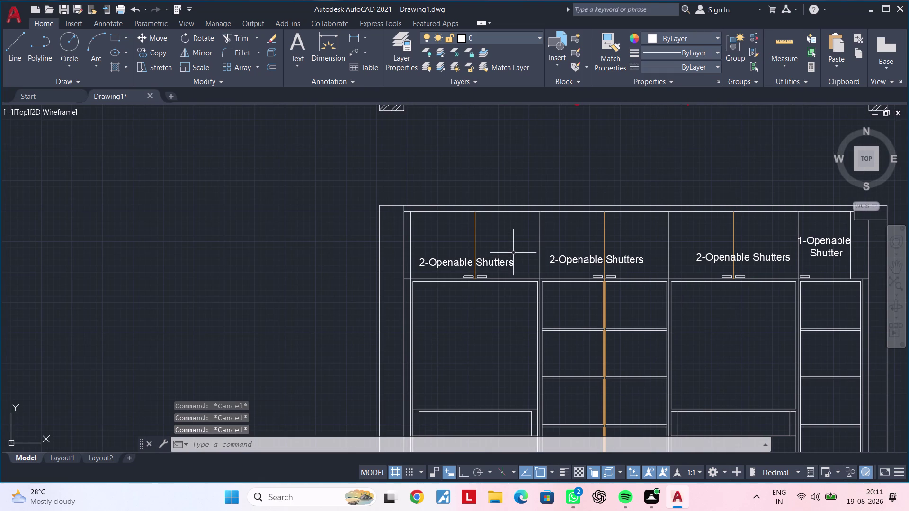
scroll(down, 3)
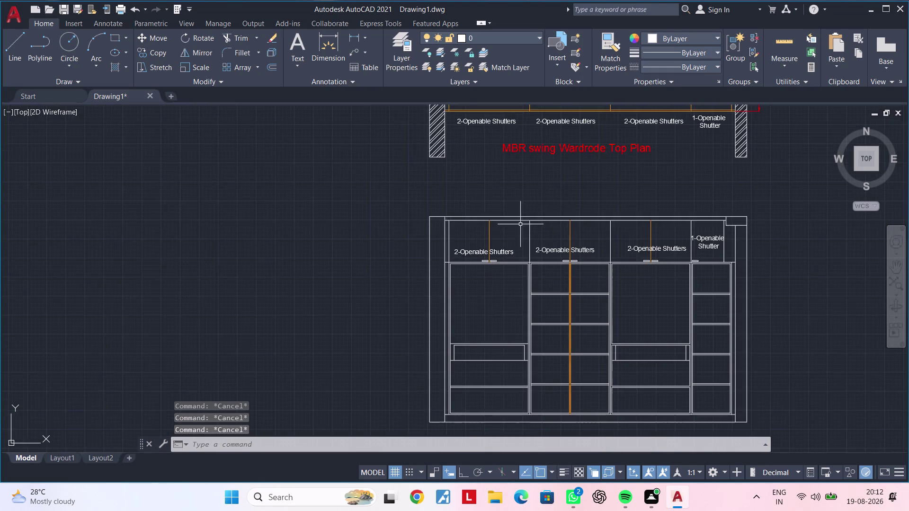
Start copying the Complete Loft Storage Frame & Shutters note from the front elevation.
middle_drag(553, 220, 493, 429)
middle_drag(514, 327, 510, 443)
middle_drag(529, 189, 519, 301)
scroll(up, 3)
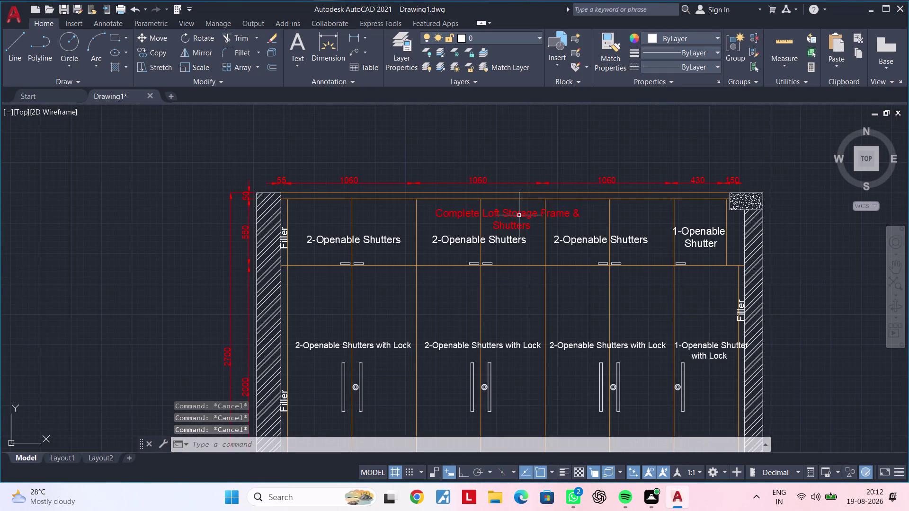
click(519, 215)
key(c)
key(o)
key(space)
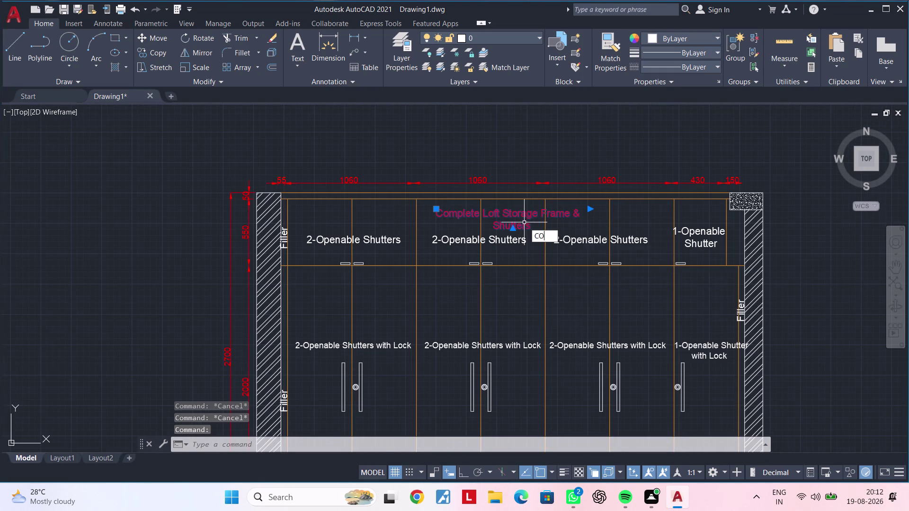
click(506, 211)
Place the note copy straight down above the top plan's middle bays.
scroll(down, 3)
middle_drag(509, 288, 491, 152)
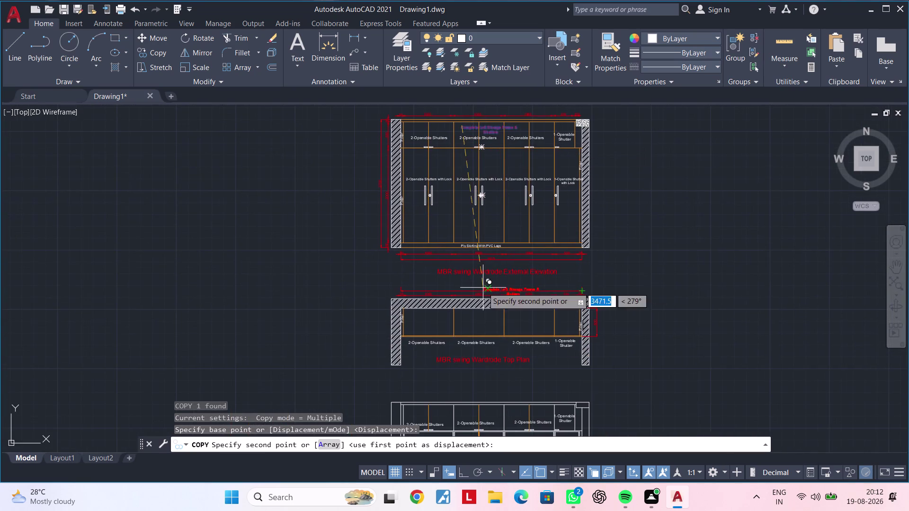
middle_drag(483, 287, 494, 211)
click(462, 468)
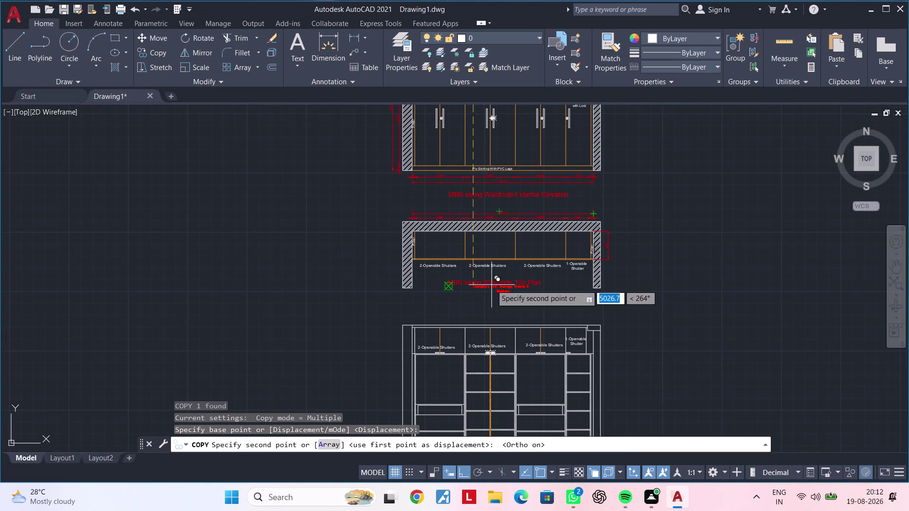
middle_drag(492, 285, 496, 195)
scroll(up, 3)
click(494, 245)
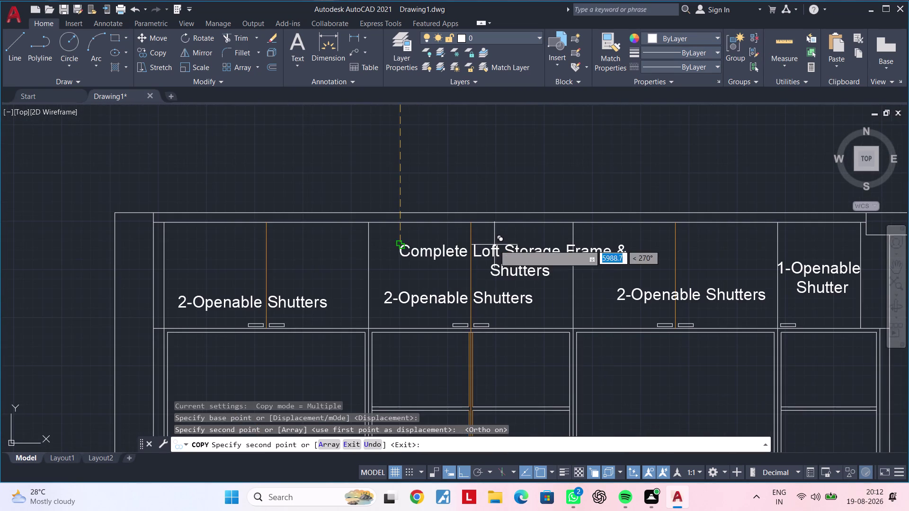
scroll(down, 3)
middle_drag(575, 258, 521, 237)
key(Escape)
key(Escape)
key(Escape)
key(Escape)
Set the copied loft storage note's colour to red.
scroll(up, 3)
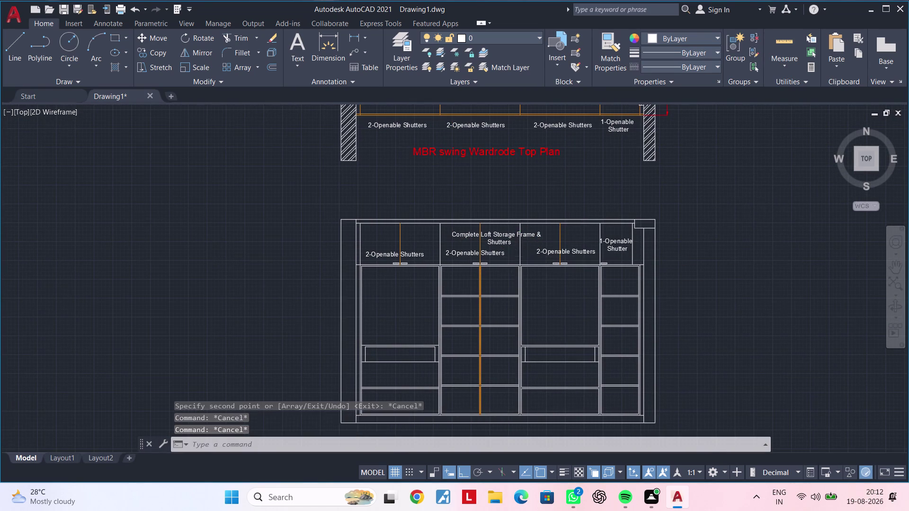
middle_drag(512, 261, 520, 303)
click(503, 281)
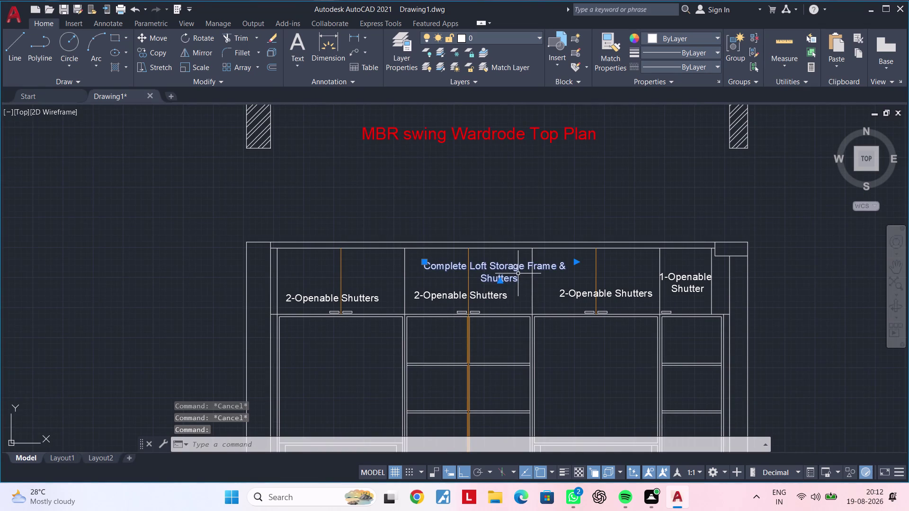
text(ma)
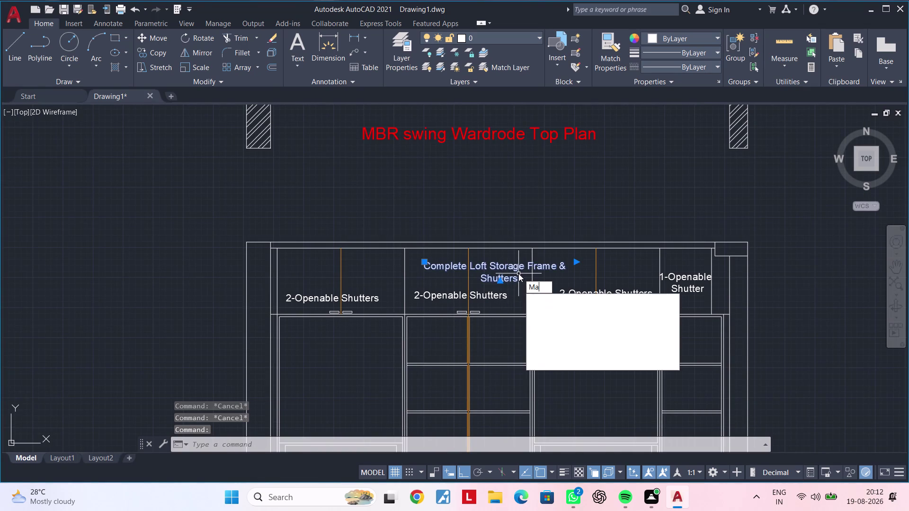
key(Escape)
key(Escape)
scroll(down, 3)
scroll(up, 3)
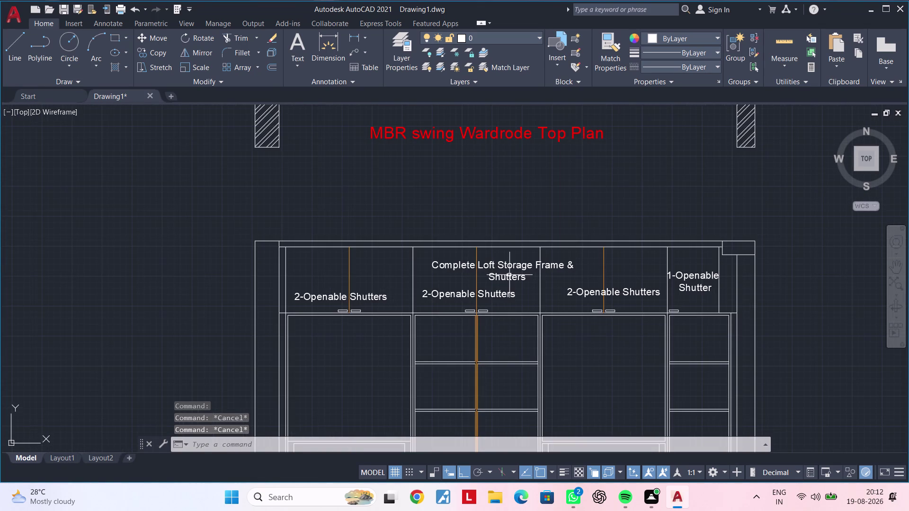
click(509, 275)
click(657, 41)
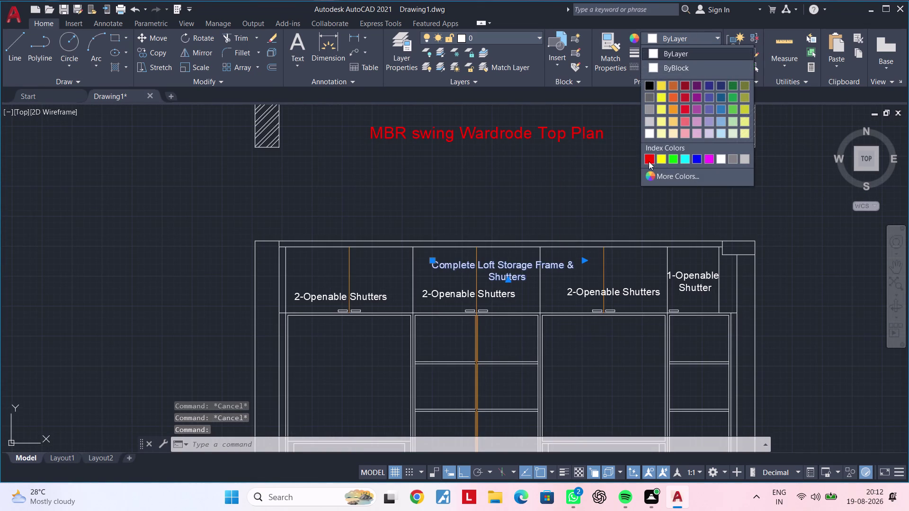
click(649, 161)
key(Escape)
Clear the selection and any leftover commands.
middle_drag(610, 224, 590, 175)
key(Escape)
scroll(down, 3)
middle_drag(574, 229, 567, 189)
key(Escape)
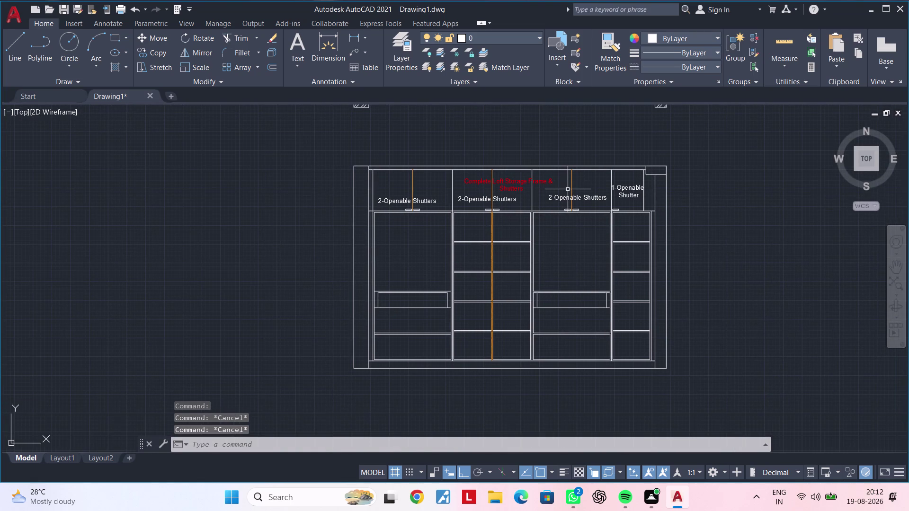
key(Escape)
key(Escape)
key(Escape)
key(Escape)
key(Escape)
key(Escape)
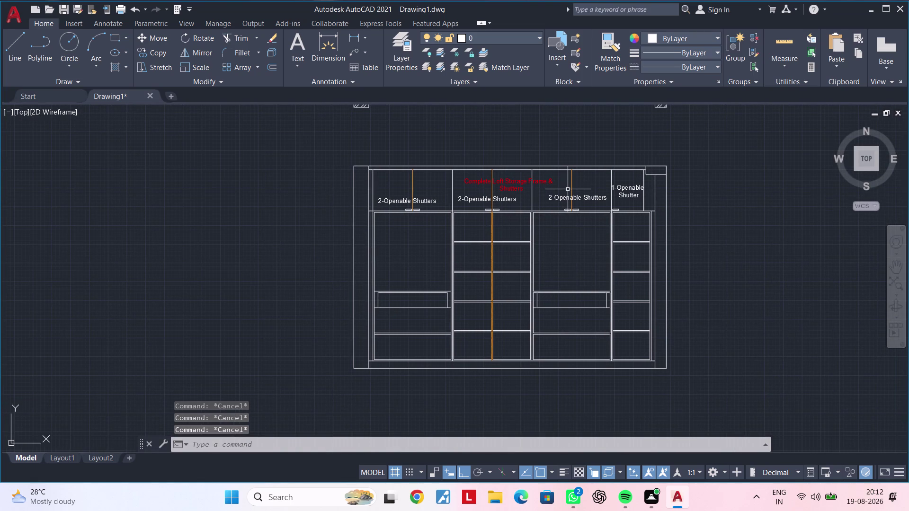
key(Escape)
key(Escape)
key(Escape)
key(Escape)
scroll(up, 3)
Return to the front elevation and select the right Filler label.
middle_drag(541, 227, 518, 402)
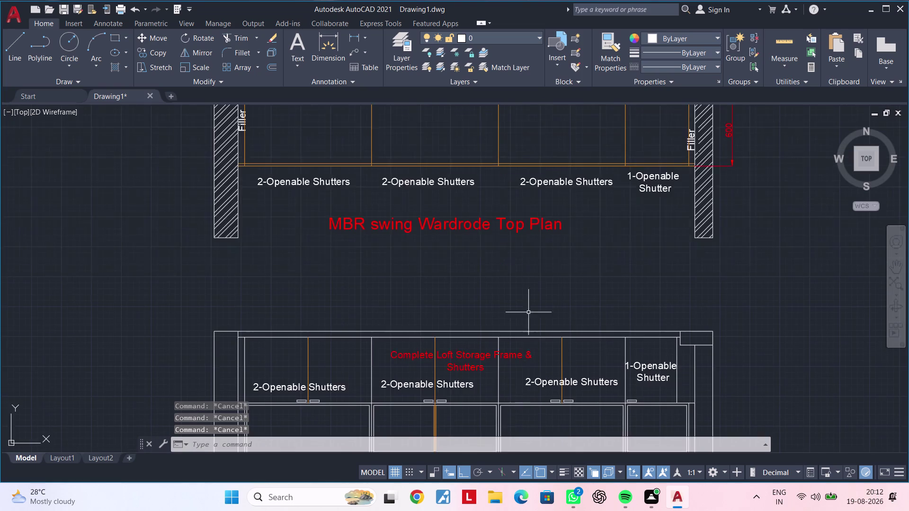
scroll(down, 3)
middle_drag(531, 307, 518, 493)
scroll(up, 3)
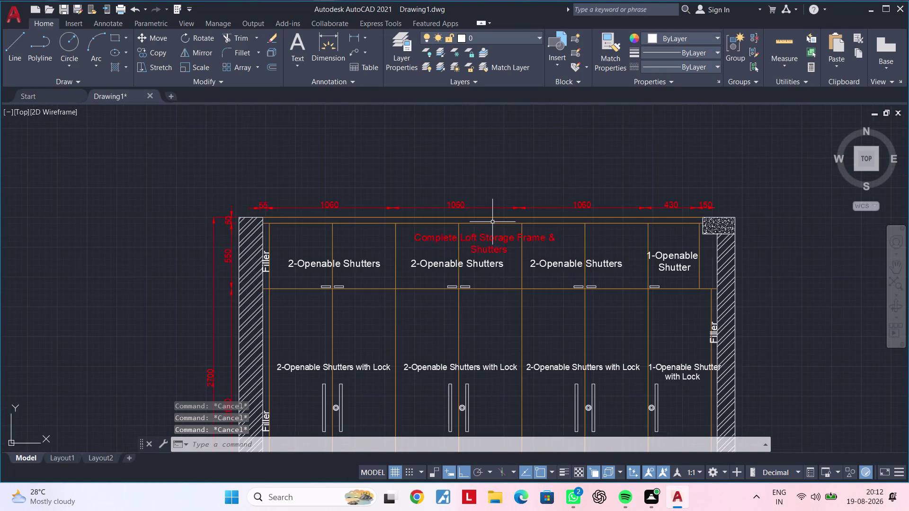
scroll(up, 3)
middle_drag(471, 233, 464, 219)
scroll(down, 3)
middle_drag(519, 258, 440, 209)
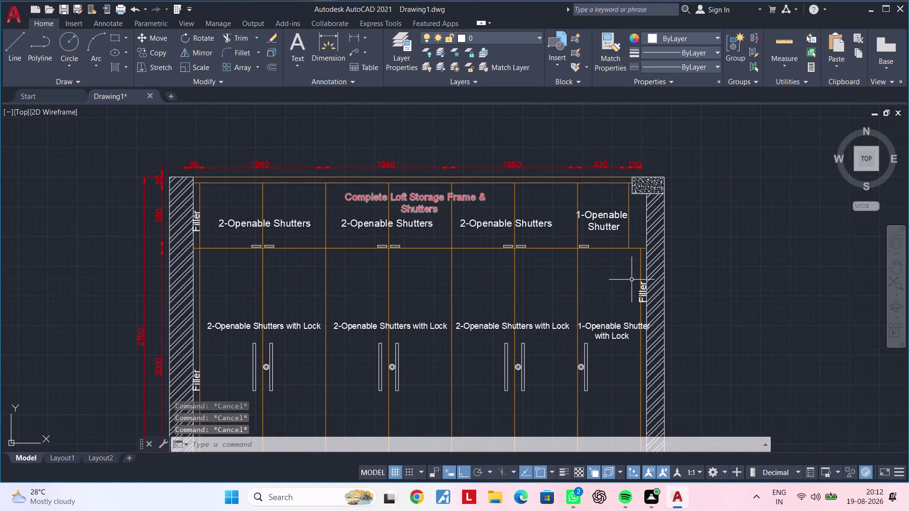
scroll(up, 3)
click(654, 316)
Copy the Filler label into the empty space on the right.
key(c)
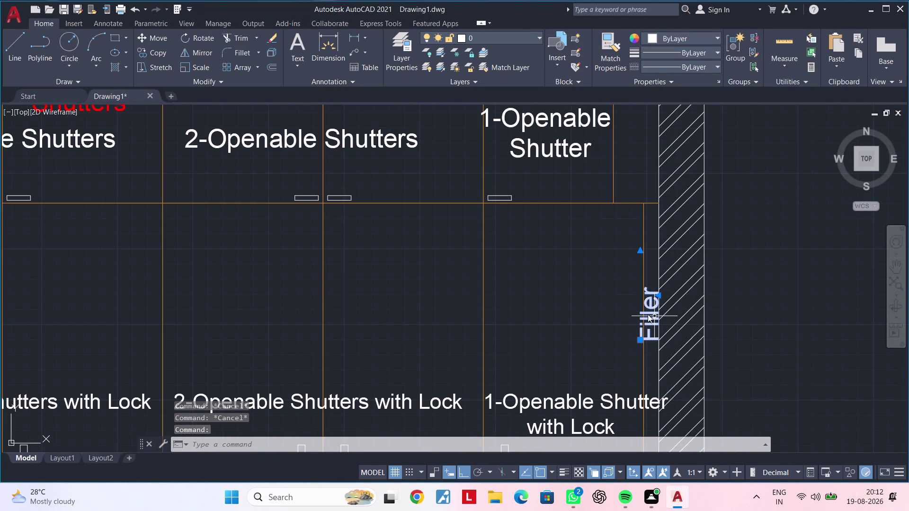
key(o)
key(space)
click(639, 316)
middle_drag(769, 285, 637, 285)
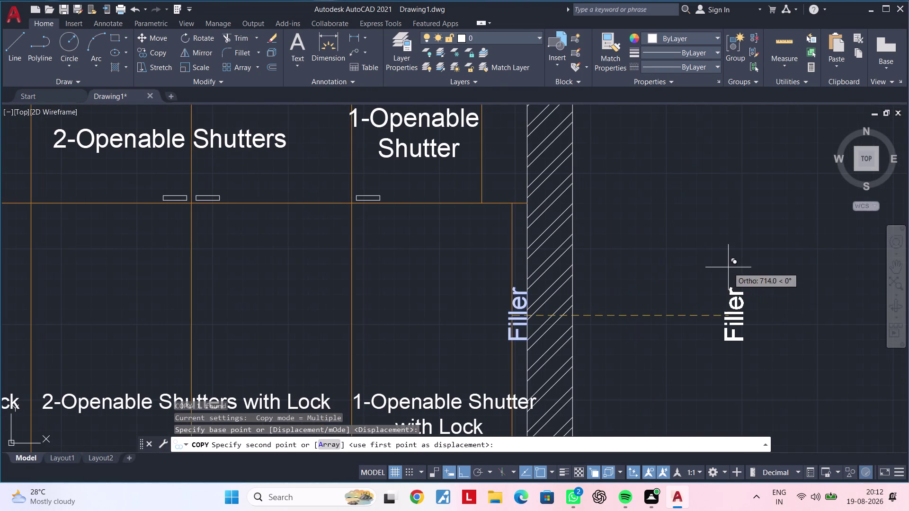
double_click(728, 268)
key(Escape)
key(Escape)
Start rotating the copied Filler label, then cancel the rotation.
click(708, 267)
click(776, 354)
key(r)
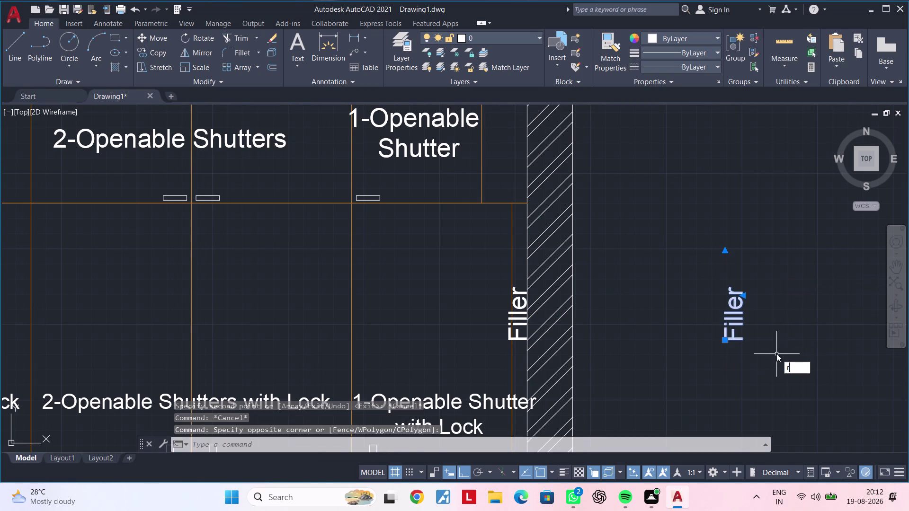
key(o)
key(space)
click(758, 361)
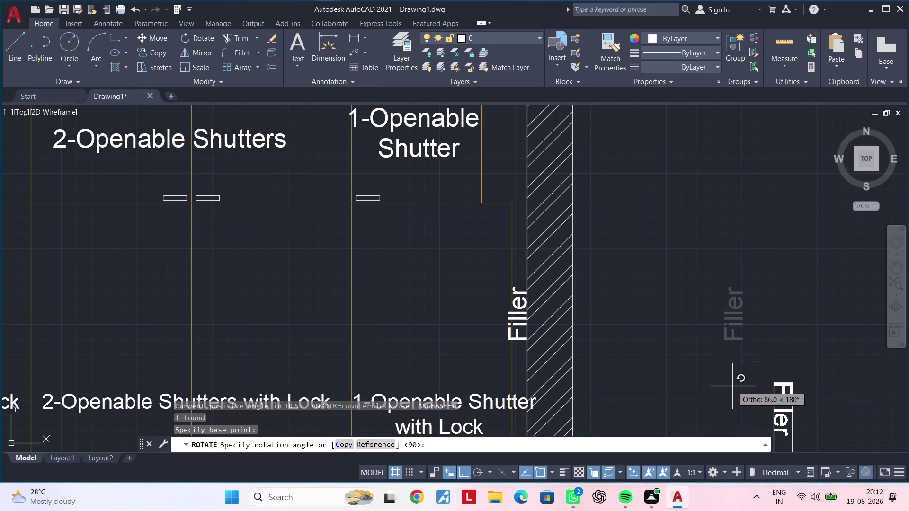
click(765, 386)
middle_drag(811, 385, 693, 384)
key(Escape)
Copy the right Filler label and drop a copy near the loft top.
drag(769, 319, 764, 321)
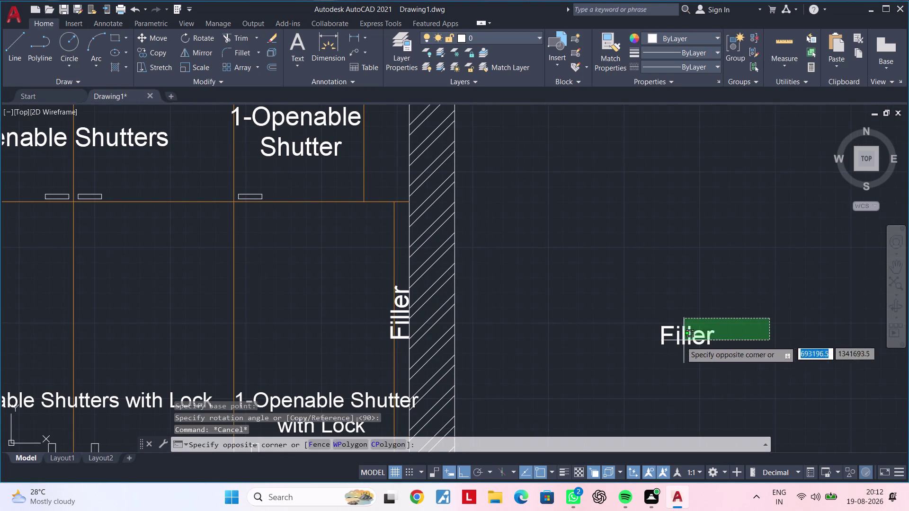
click(636, 349)
text(co)
key(space)
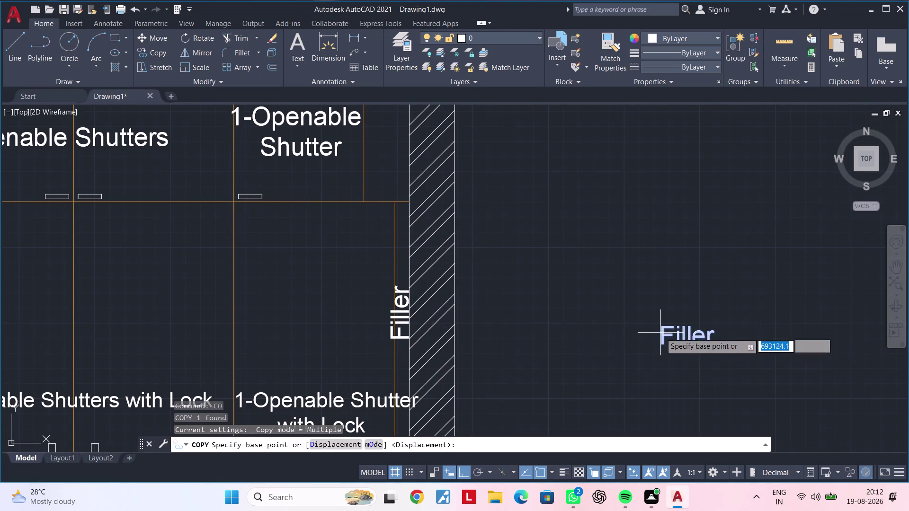
click(660, 332)
scroll(down, 3)
middle_click(770, 374)
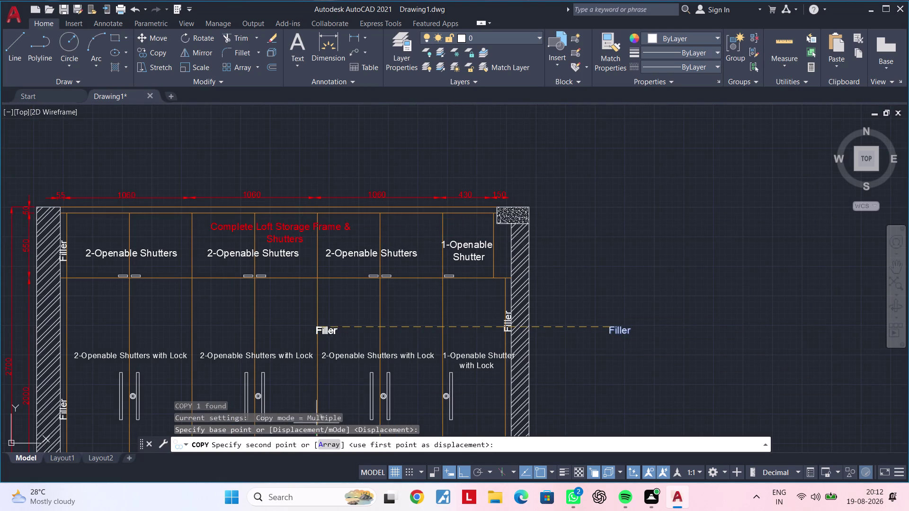
click(465, 470)
middle_click(292, 267)
middle_drag(304, 285, 328, 335)
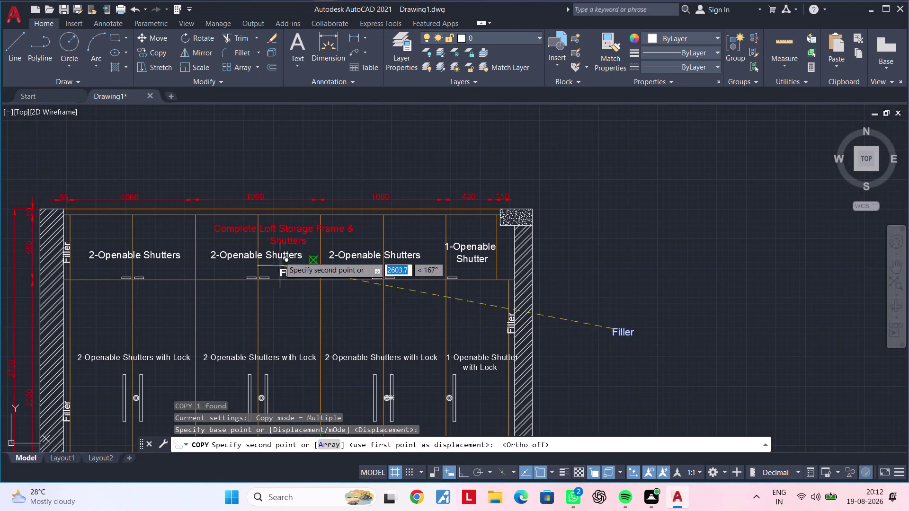
scroll(up, 3)
click(280, 179)
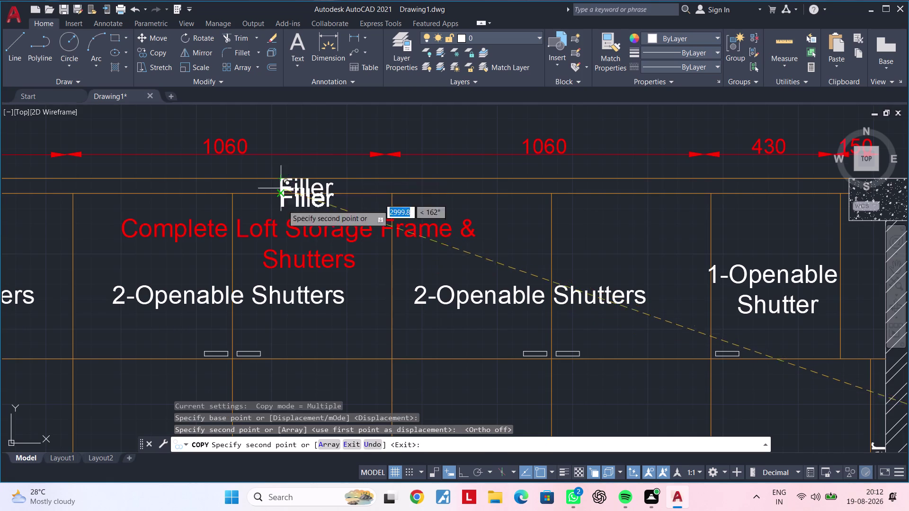
Place another Filler copy on the elevation's loft frame top edge and end copying.
scroll(down, 3)
middle_click(432, 192)
scroll(down, 3)
middle_drag(398, 327, 496, 154)
middle_drag(450, 322, 483, 115)
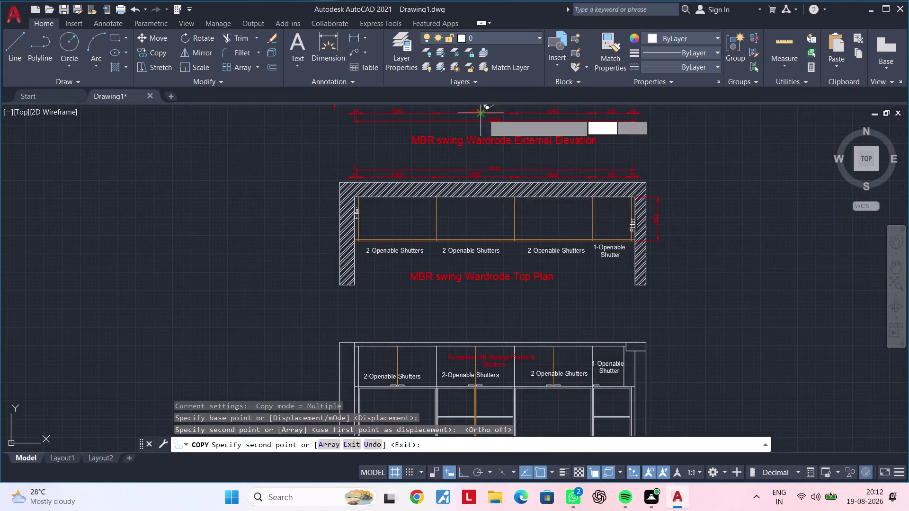
middle_drag(458, 365, 463, 238)
scroll(up, 3)
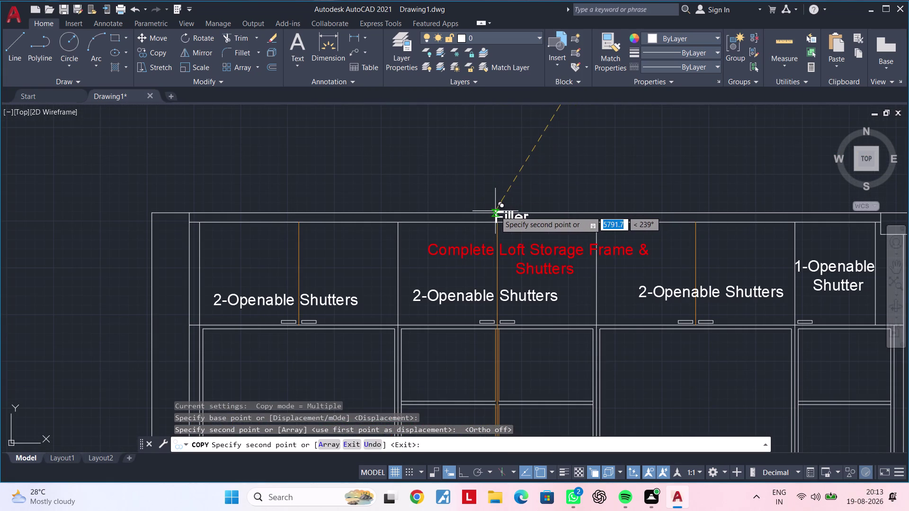
click(495, 211)
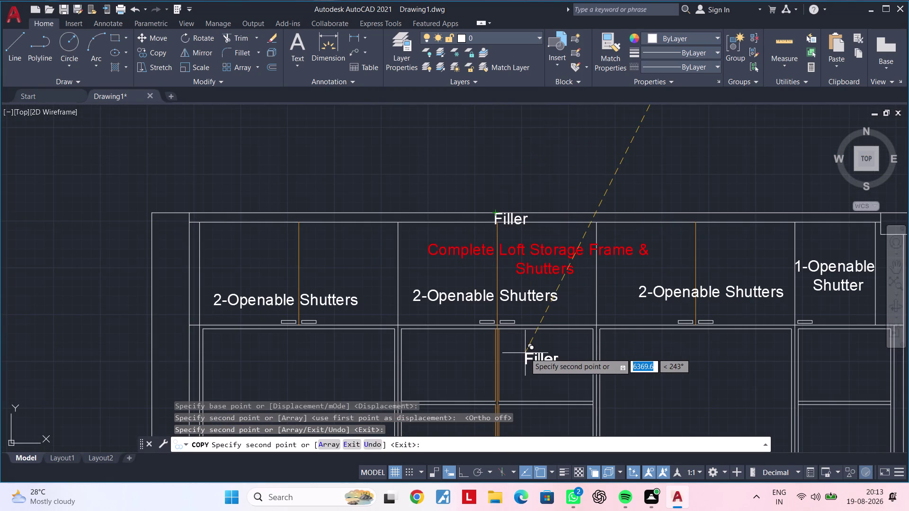
key(Escape)
key(Escape)
scroll(down, 3)
middle_drag(537, 362, 492, 241)
middle_drag(541, 261, 493, 418)
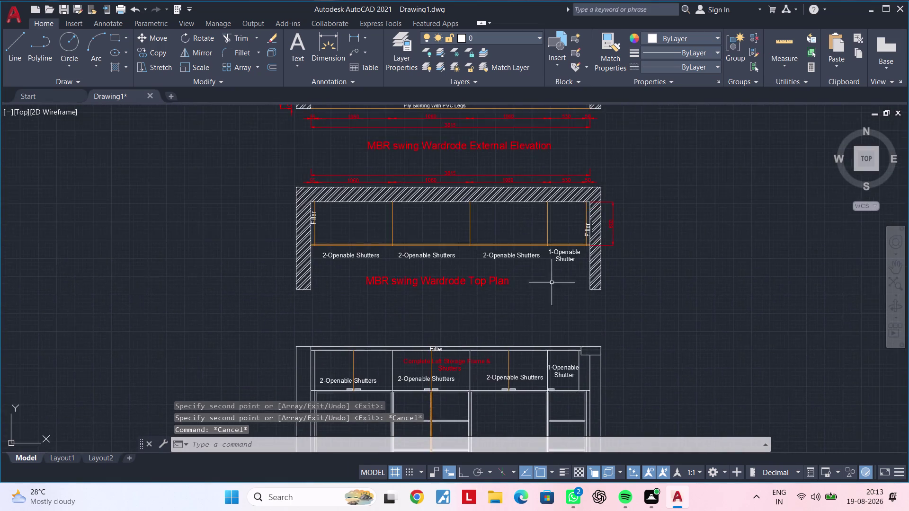
Start copying the top plan's vertical Filler label with Ortho turned on.
middle_drag(556, 259, 537, 334)
scroll(up, 3)
click(551, 305)
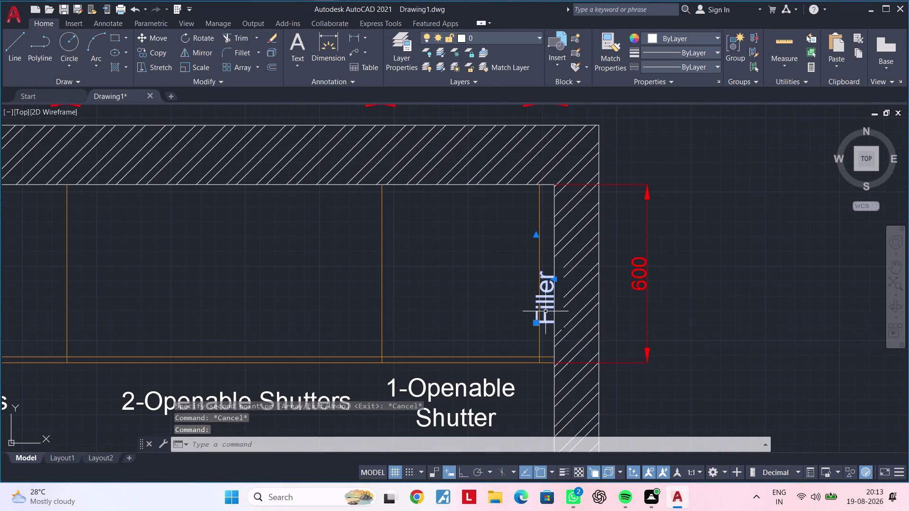
key(c)
key(o)
key(space)
drag(541, 303, 541, 307)
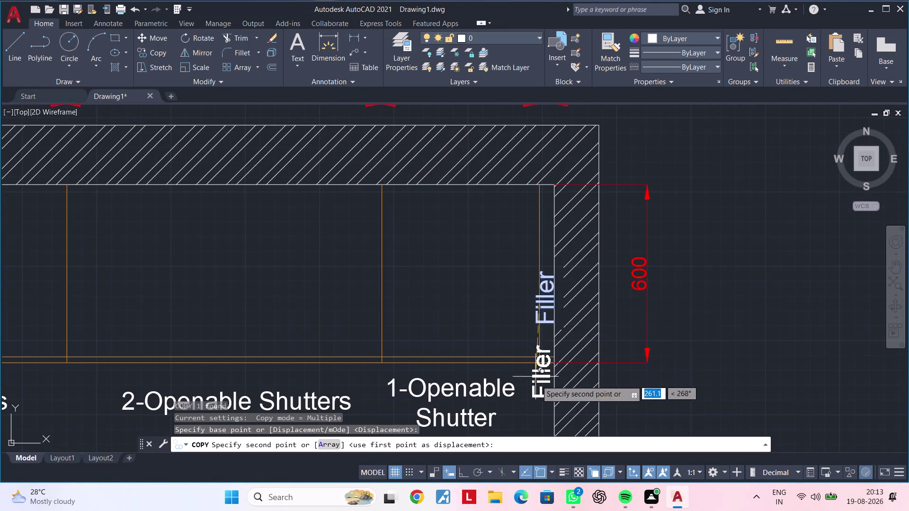
scroll(down, 3)
middle_drag(542, 363, 540, 170)
scroll(down, 3)
middle_drag(530, 351, 543, 207)
click(465, 471)
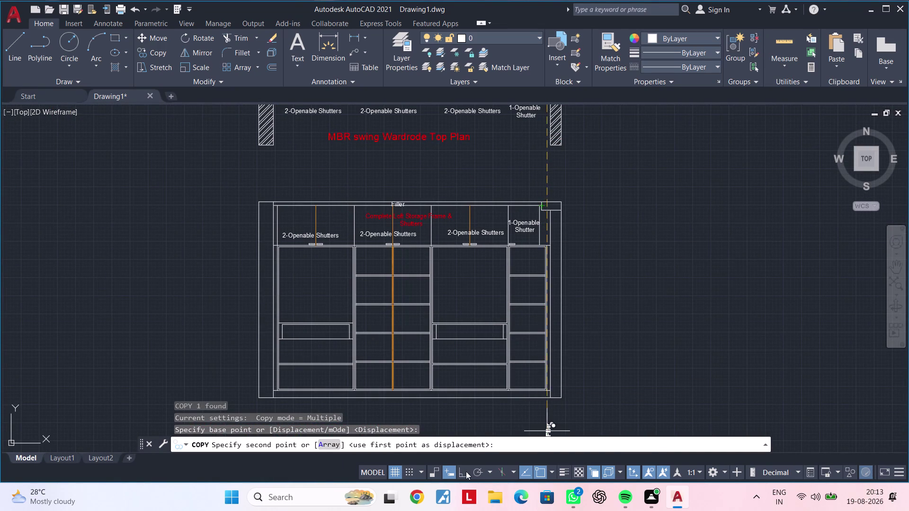
Place Filler labels on the elevation's right side at loft and lower cabinets.
middle_drag(538, 359, 552, 290)
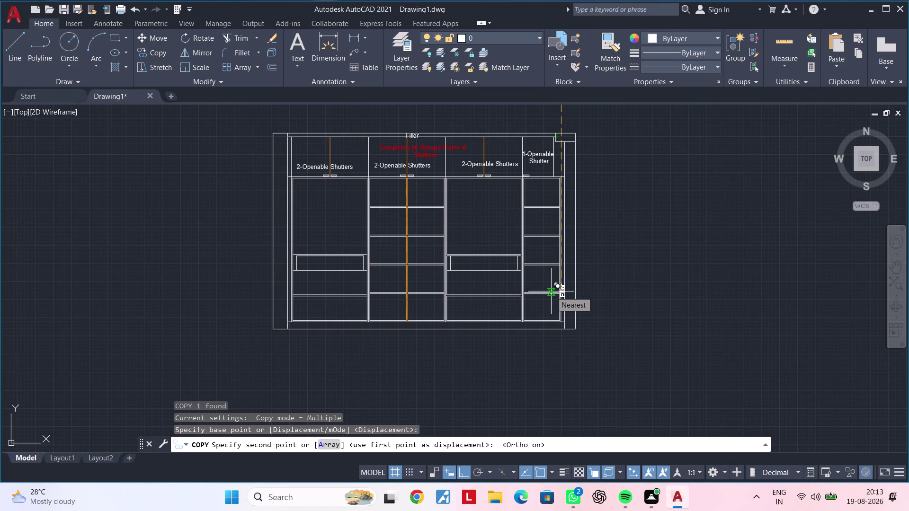
scroll(up, 3)
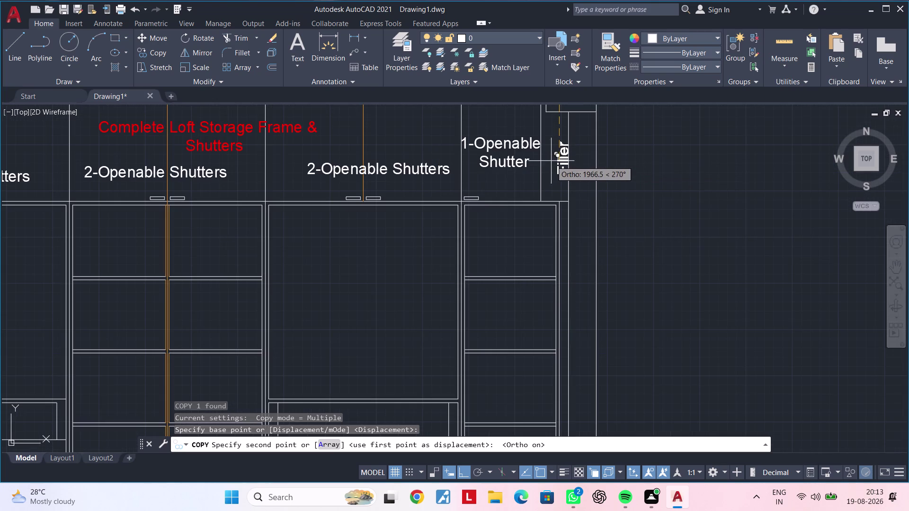
click(551, 158)
middle_drag(565, 290, 569, 151)
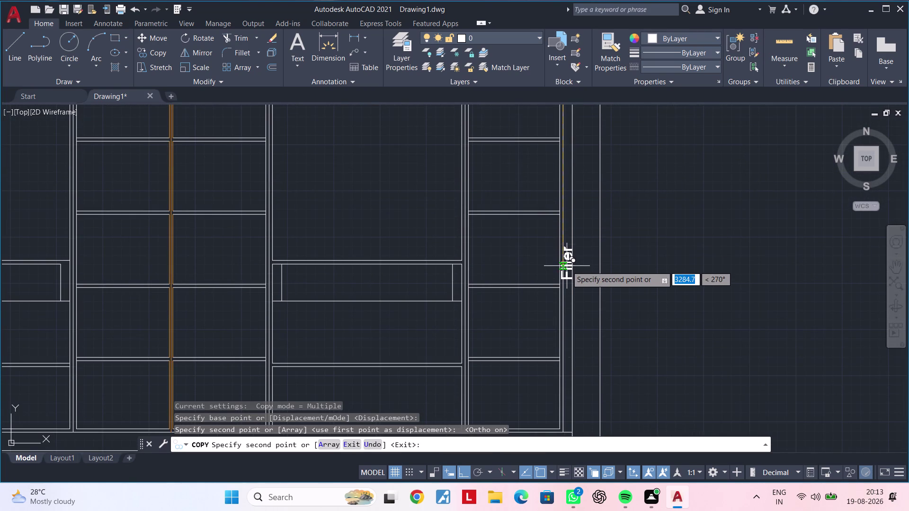
click(567, 267)
scroll(down, 3)
middle_drag(514, 272, 687, 272)
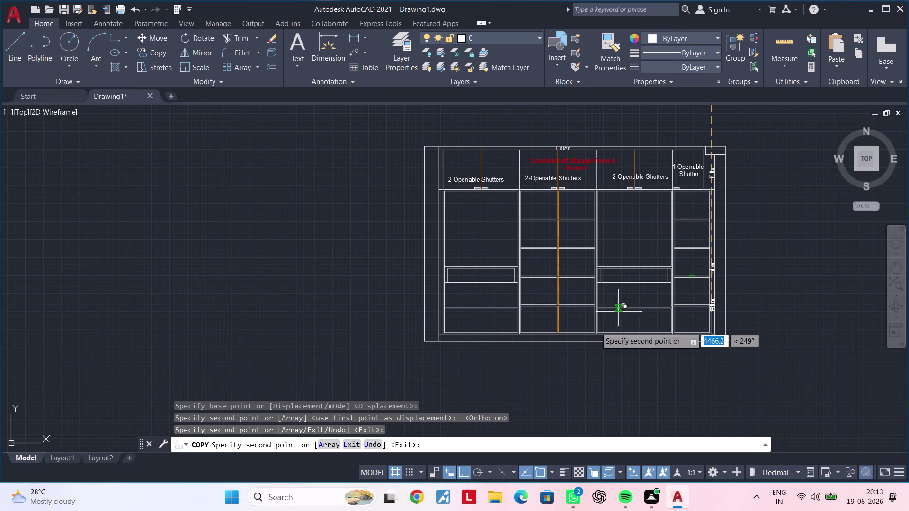
click(468, 473)
scroll(up, 3)
Place Filler labels on the elevation's left side at loft and lower cabinets.
middle_drag(438, 231, 421, 311)
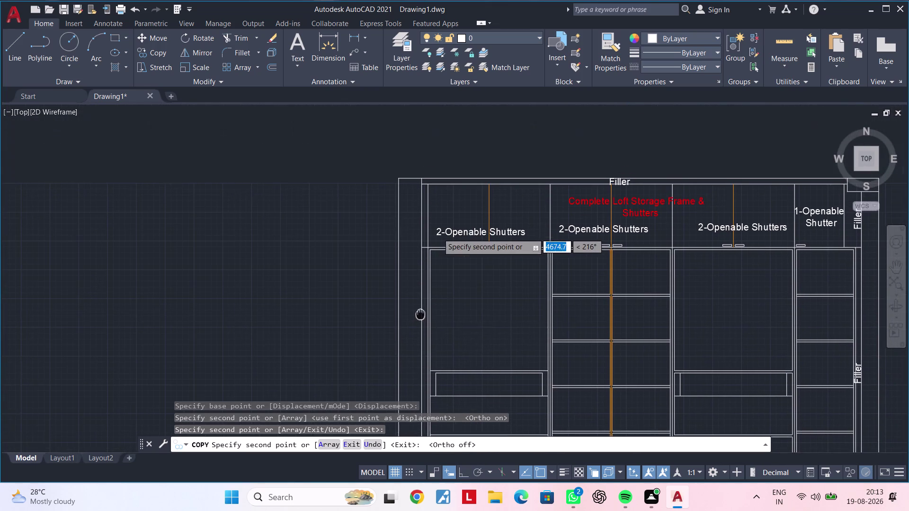
middle_drag(421, 311, 421, 315)
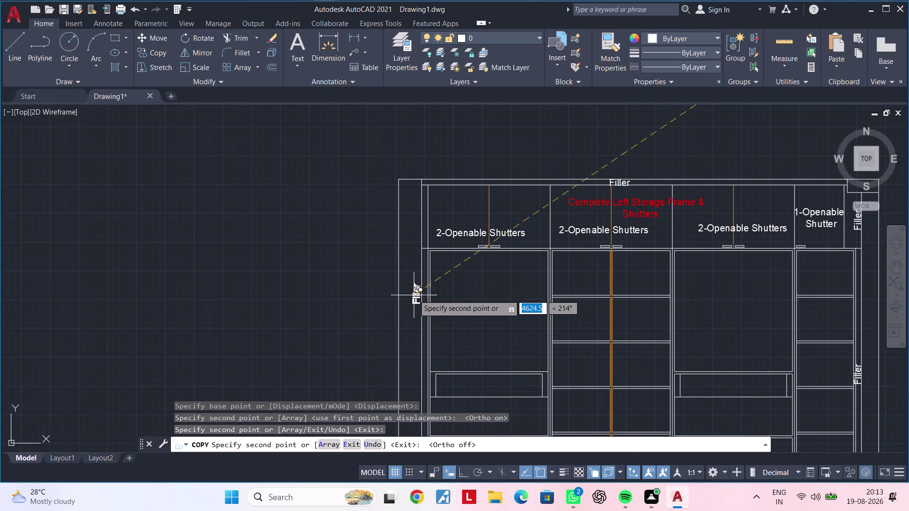
middle_drag(421, 265, 414, 332)
scroll(up, 3)
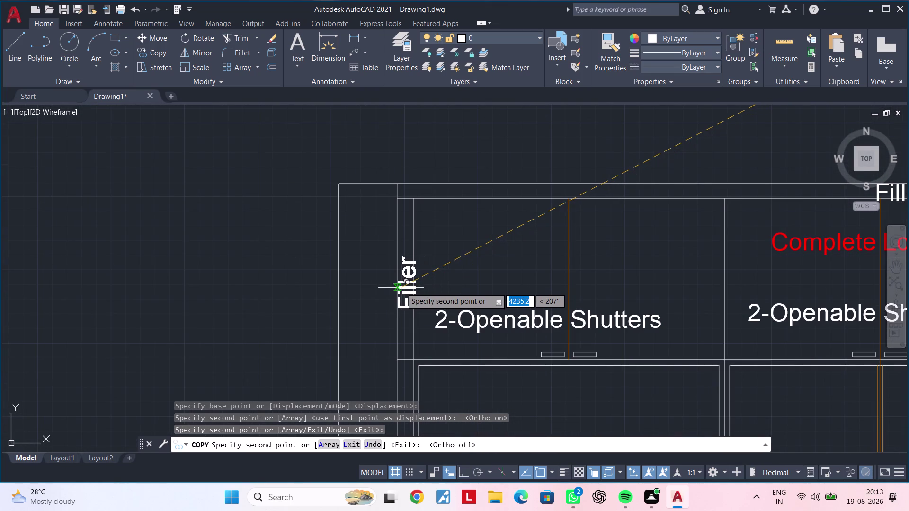
click(398, 287)
scroll(down, 3)
middle_drag(426, 344, 421, 156)
middle_drag(408, 327, 413, 284)
scroll(up, 3)
click(415, 221)
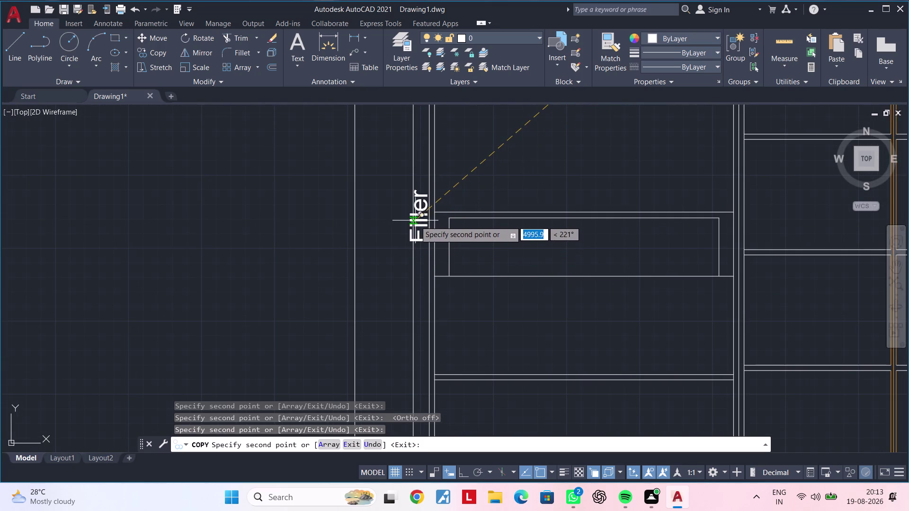
scroll(down, 3)
middle_drag(492, 276, 385, 340)
middle_drag(400, 330, 389, 349)
End the copy command, bringing the top plan and elevation into view.
key(grave)
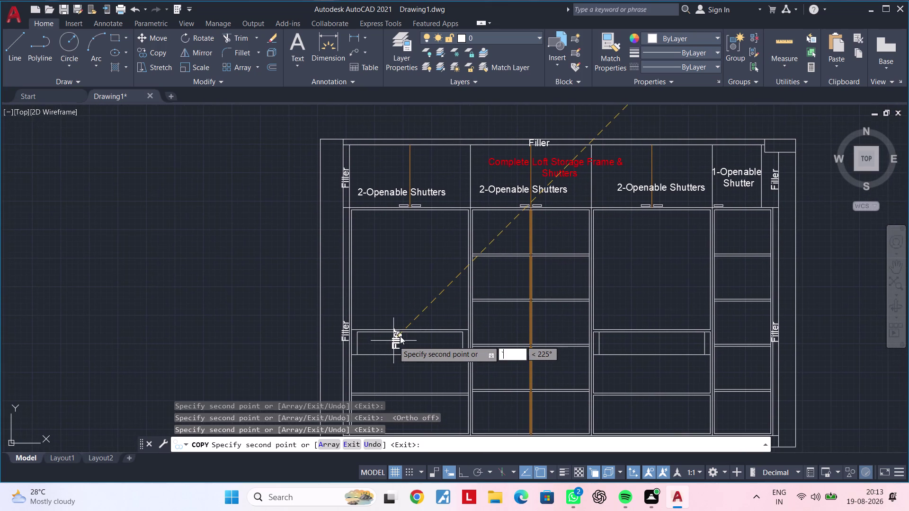
key(grave)
key(grave)
key(Escape)
key(Escape)
scroll(down, 3)
middle_drag(414, 327, 378, 345)
key(Escape)
key(Escape)
key(Escape)
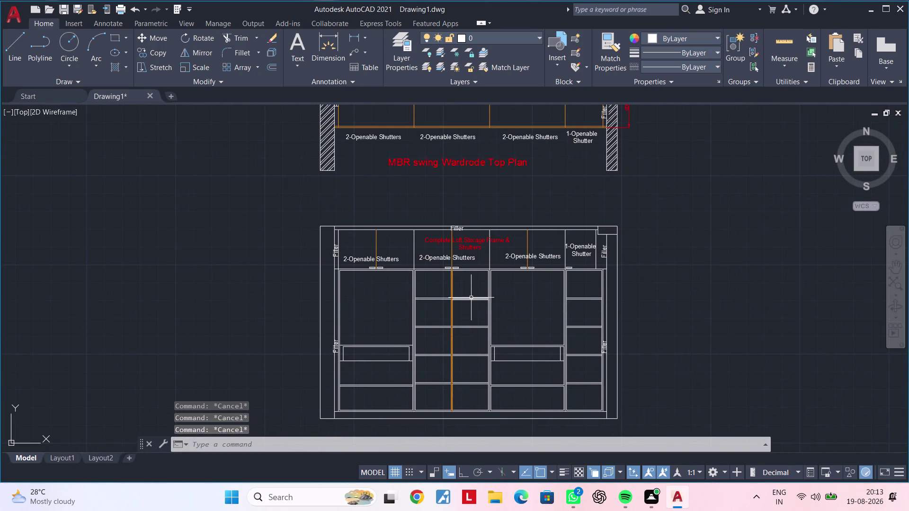
key(Escape)
key(Escape)
key(Escape)
key(Escape)
key(Escape)
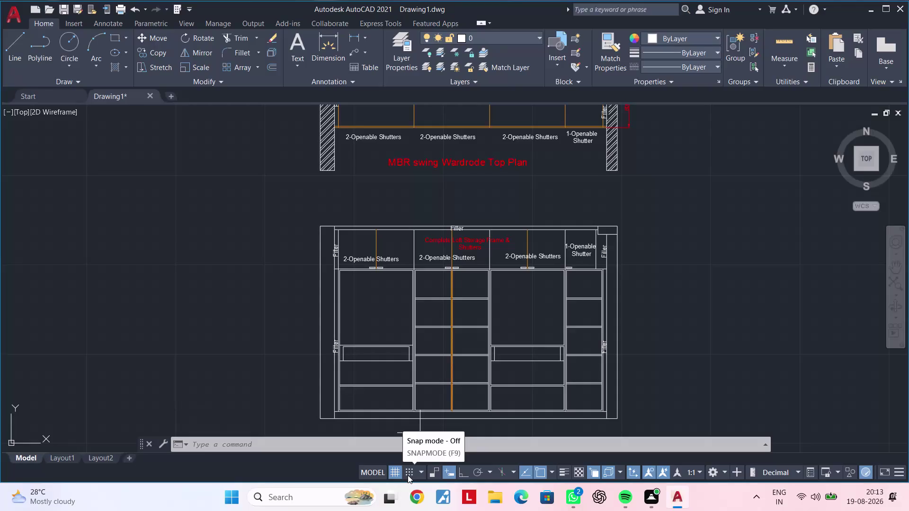
Copy the 1-Openable Shutter note into the elevation's lower right compartment.
key(Escape)
key(Escape)
key(Escape)
key(Escape)
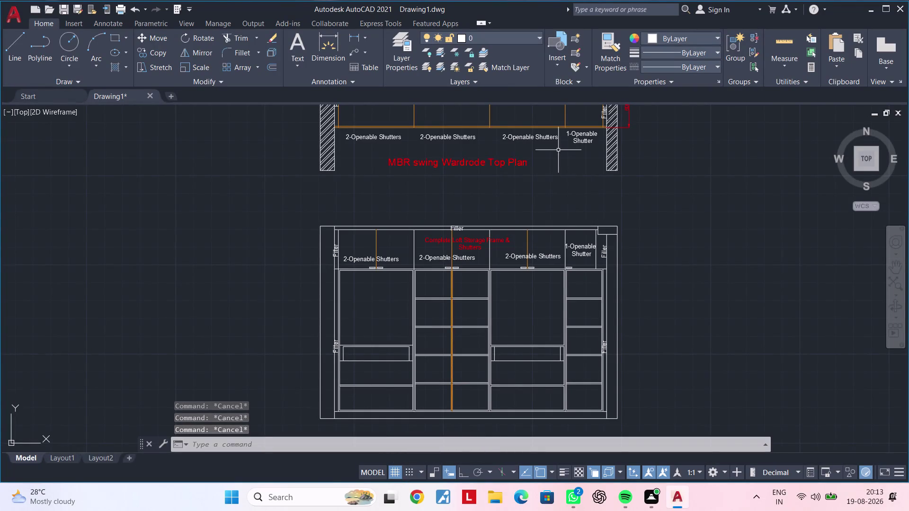
click(583, 141)
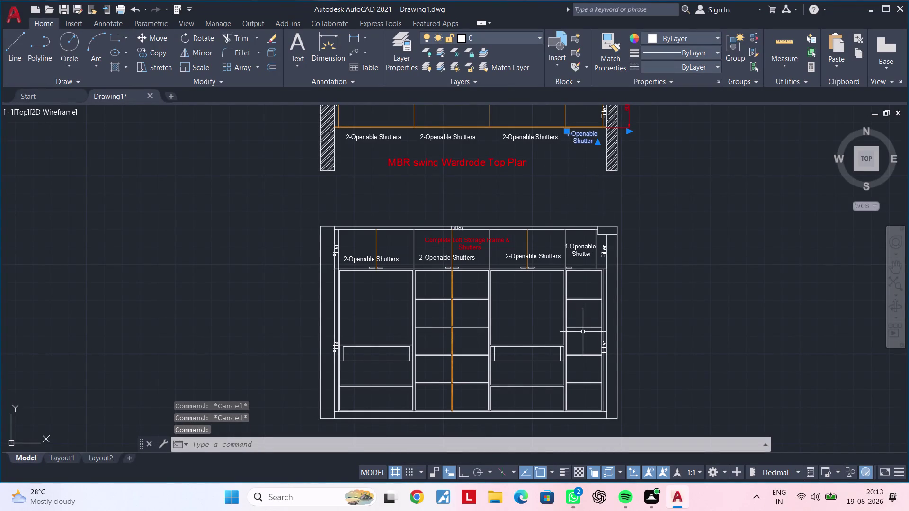
text(co)
key(space)
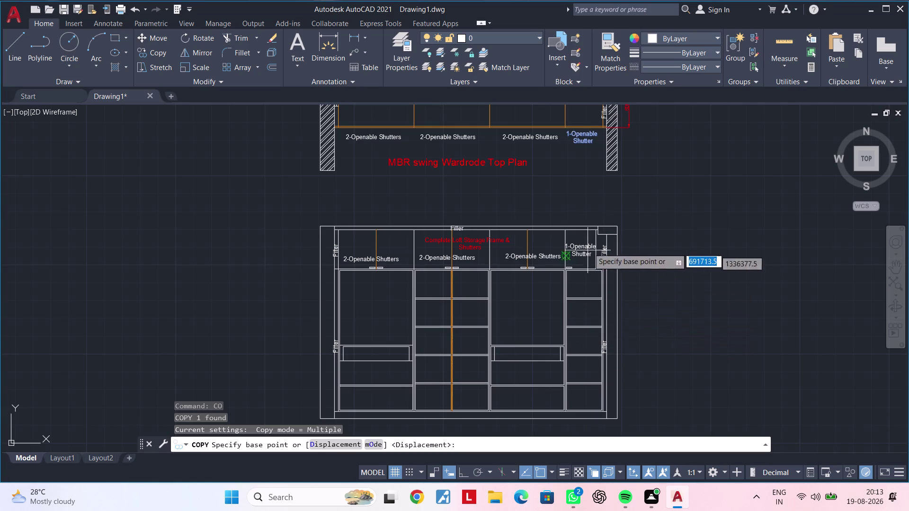
click(586, 136)
scroll(up, 3)
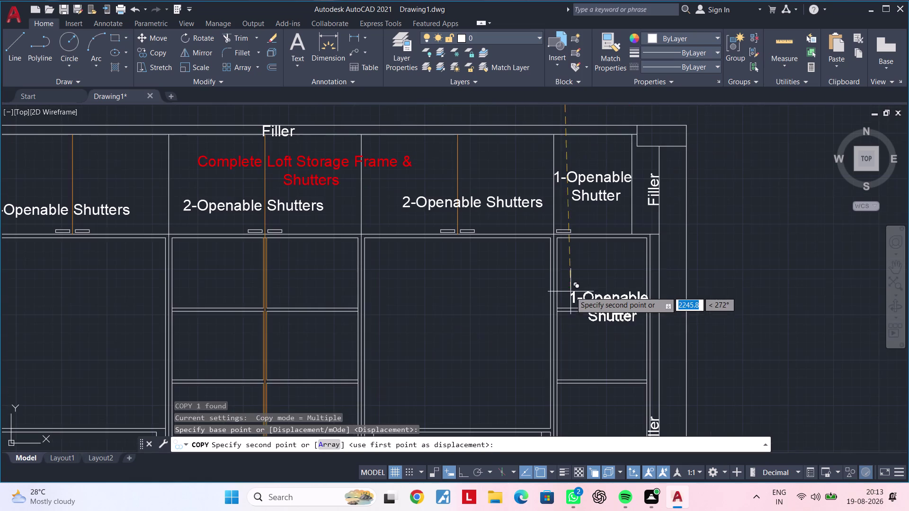
click(559, 254)
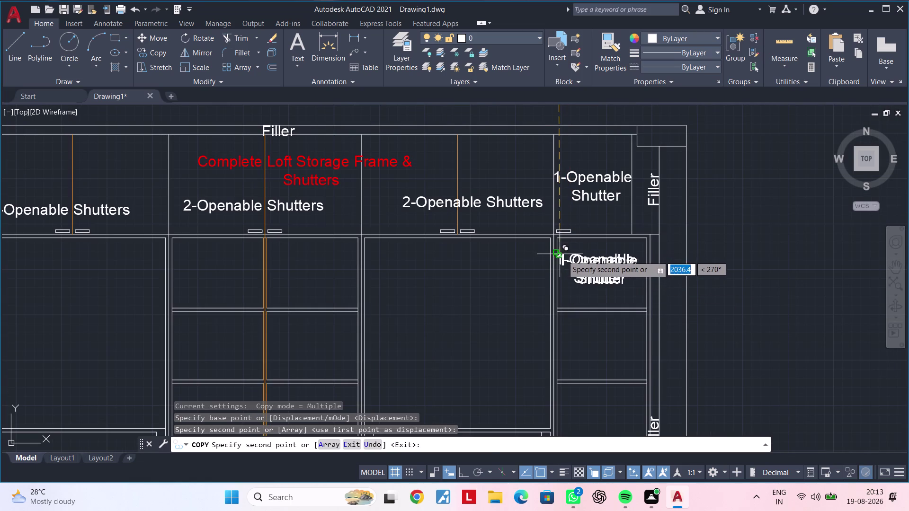
key(Escape)
key(Escape)
Open the copied shutter note for text editing.
scroll(up, 3)
double_click(618, 282)
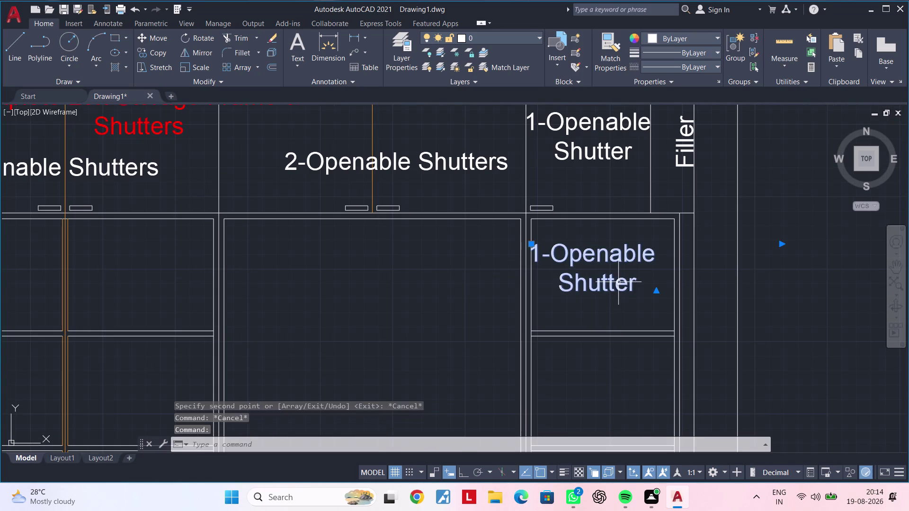
double_click(632, 284)
Replace the copied note's text with 'Loose Shelf' and select the finished label.
click(648, 284)
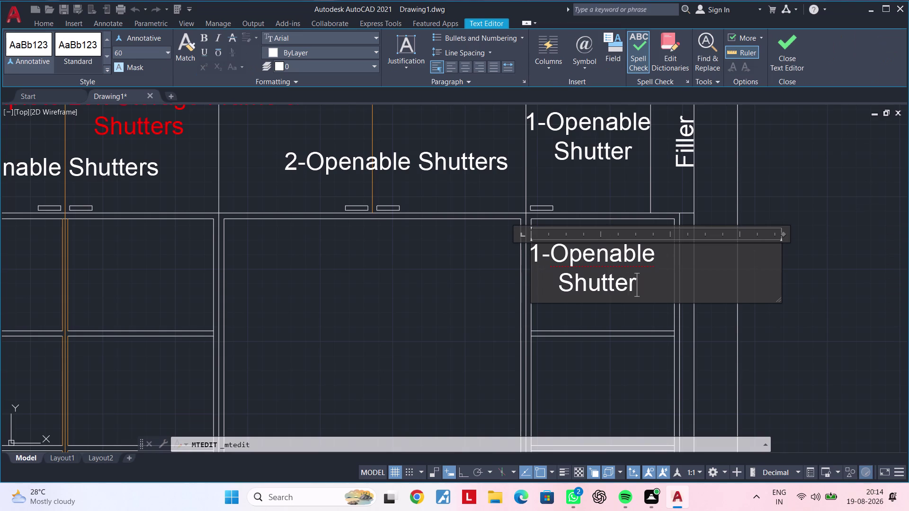
key(BackSpace)
key(BackSpace)
key(BackSpace)
key(BackSpace)
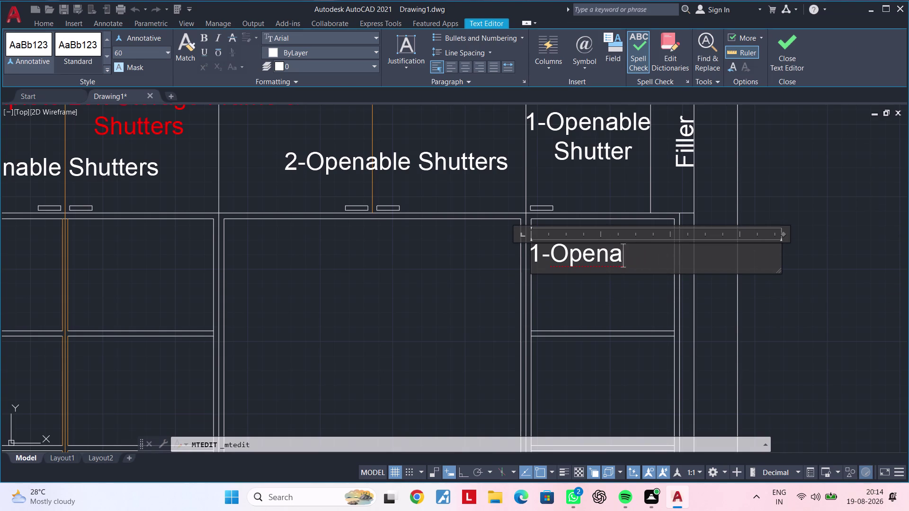
key(BackSpace)
key(BackSpace)
key(BackSpace)
key(BackSpace)
key(BackSpace)
key(BackSpace)
key(BackSpace)
key(BackSpace)
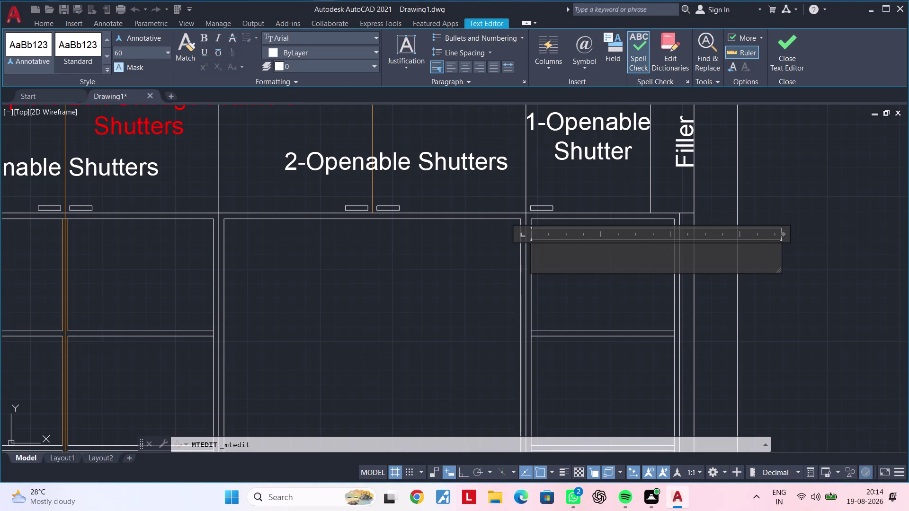
text(Lo)
text(ose)
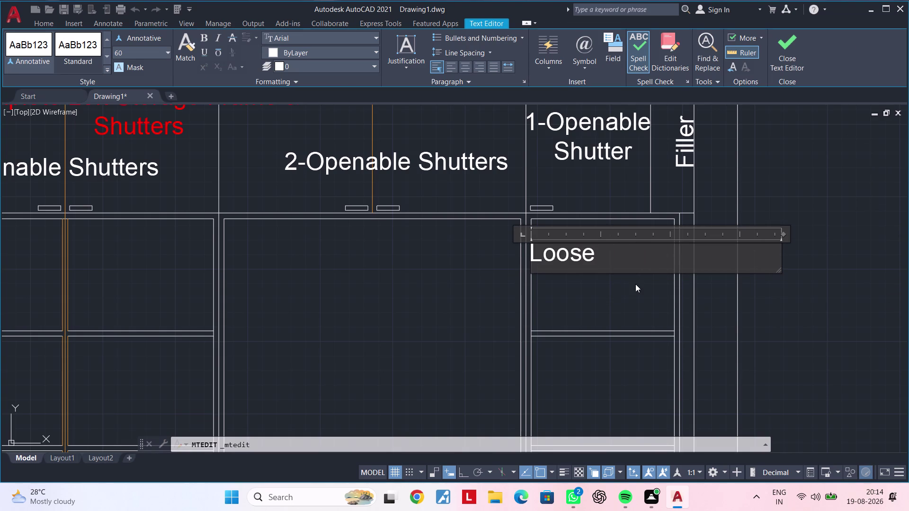
key(space)
text(S)
text(helf)
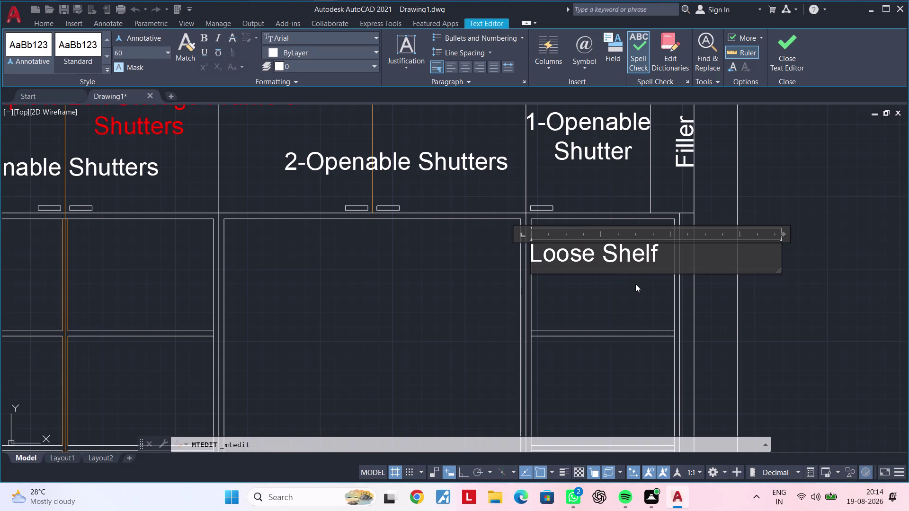
click(628, 314)
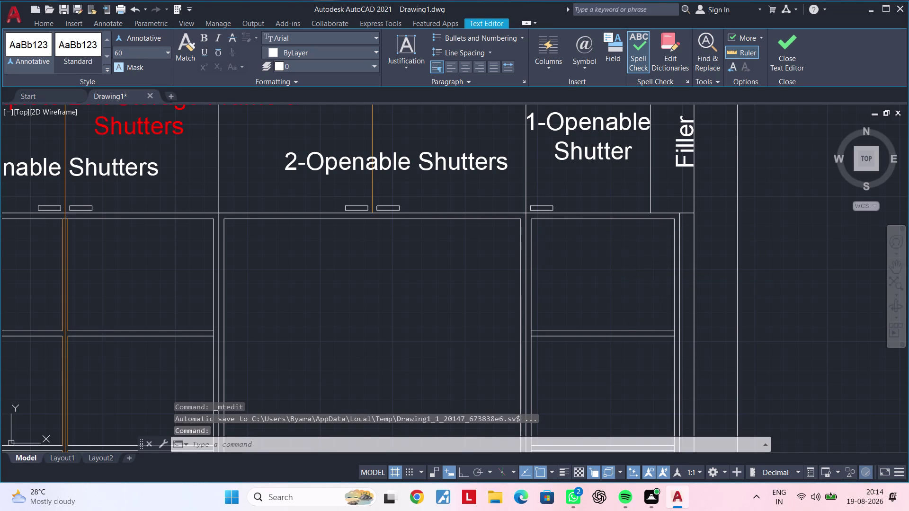
click(616, 251)
Move the Loose Shelf label lower inside its compartment.
key(m)
key(space)
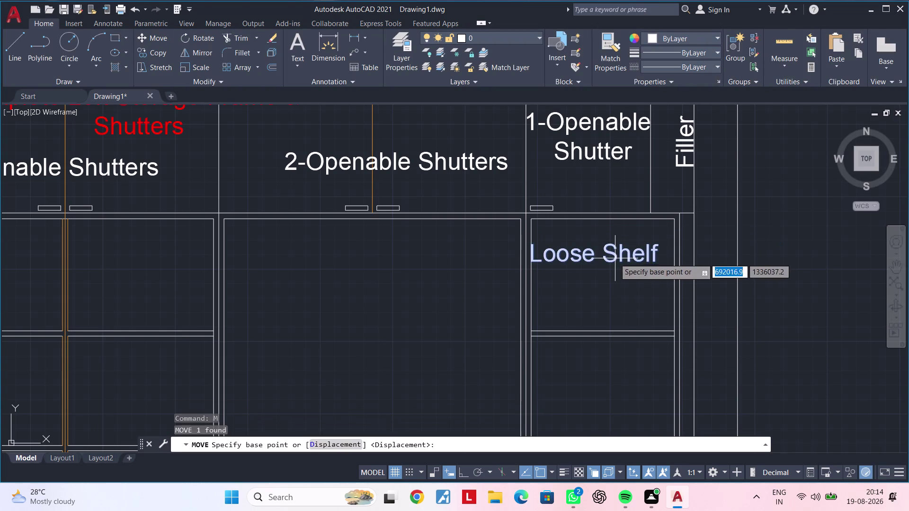
click(598, 256)
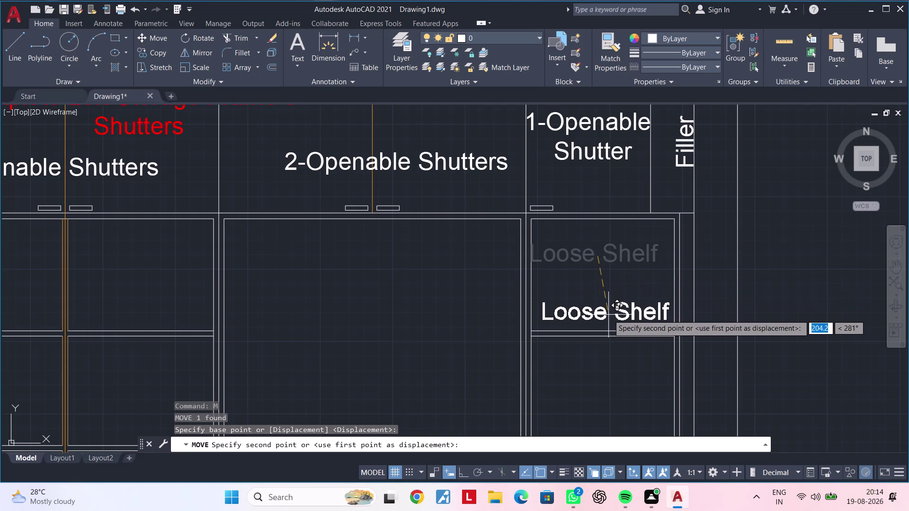
click(608, 315)
scroll(up, 3)
middle_drag(618, 318, 626, 275)
key(Escape)
Copy the Loose Shelf label into two lower compartments of the same section.
click(637, 270)
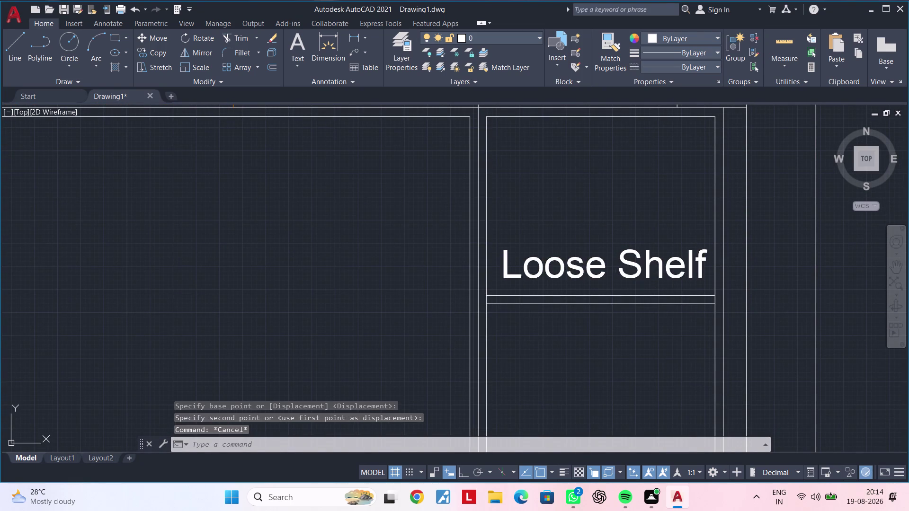
key(c)
key(o)
key(space)
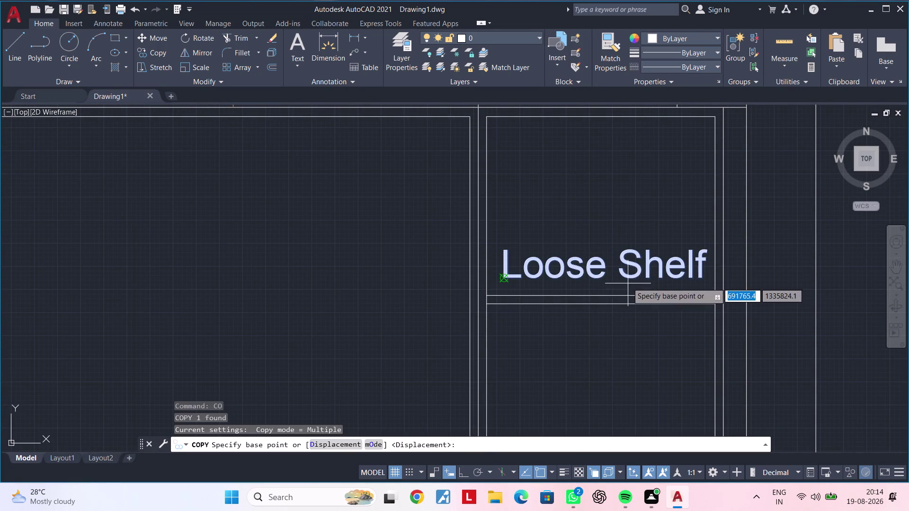
click(625, 268)
middle_click(629, 359)
scroll(down, 3)
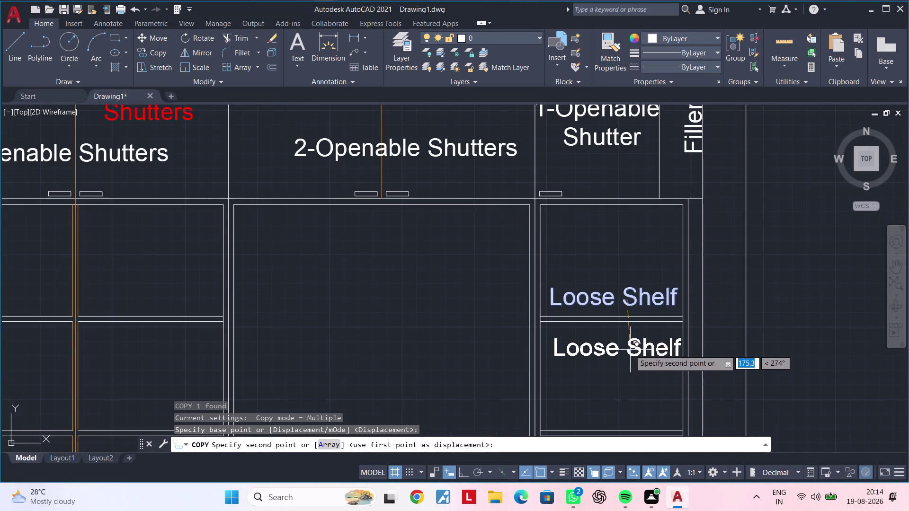
scroll(down, 3)
middle_drag(630, 343, 631, 283)
click(628, 331)
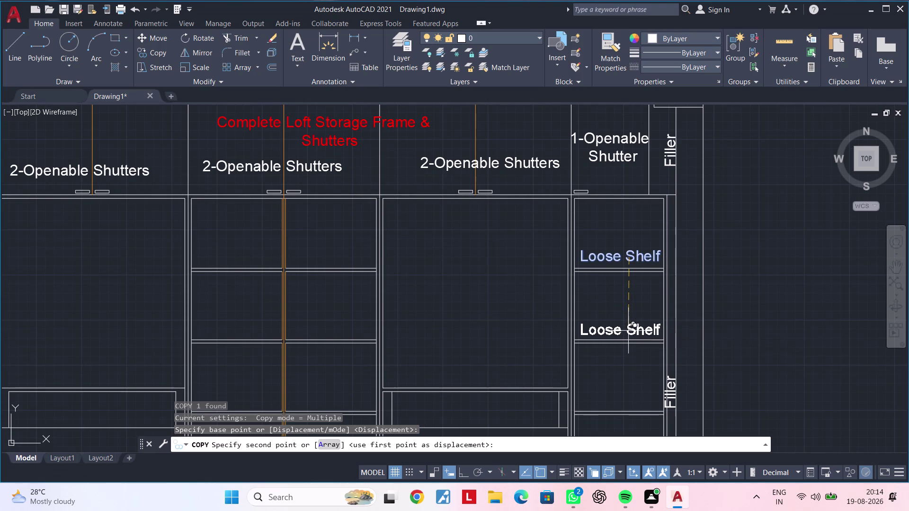
middle_drag(628, 368, 632, 268)
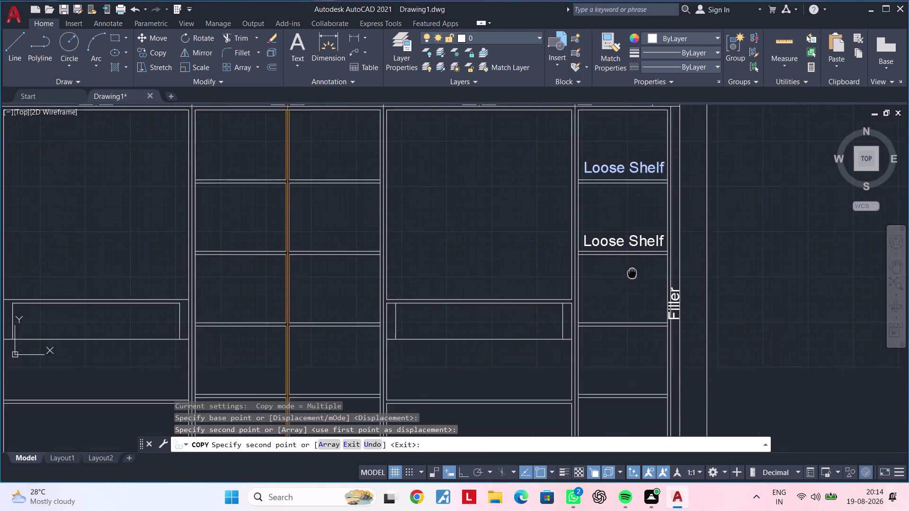
middle_drag(632, 269, 632, 264)
click(632, 367)
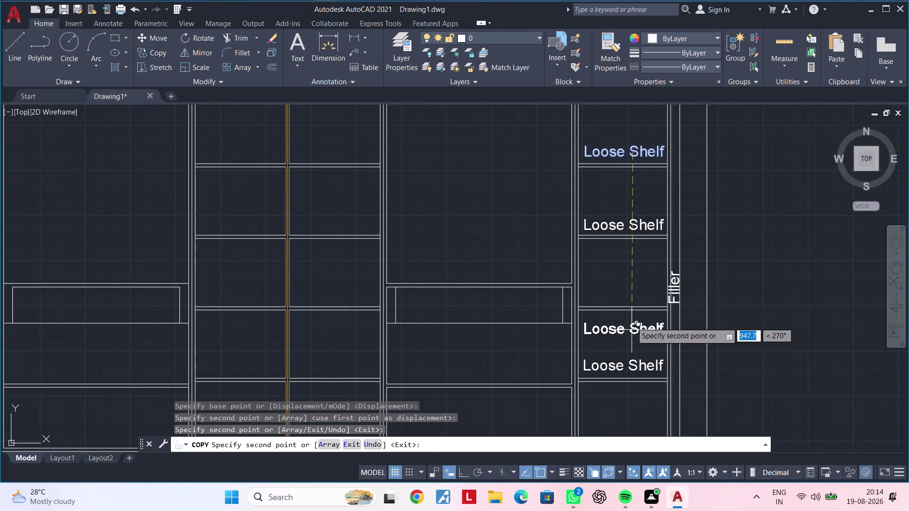
Place more Loose Shelf copies in compartments of another section and the centre sections.
scroll(down, 3)
middle_drag(632, 313, 650, 285)
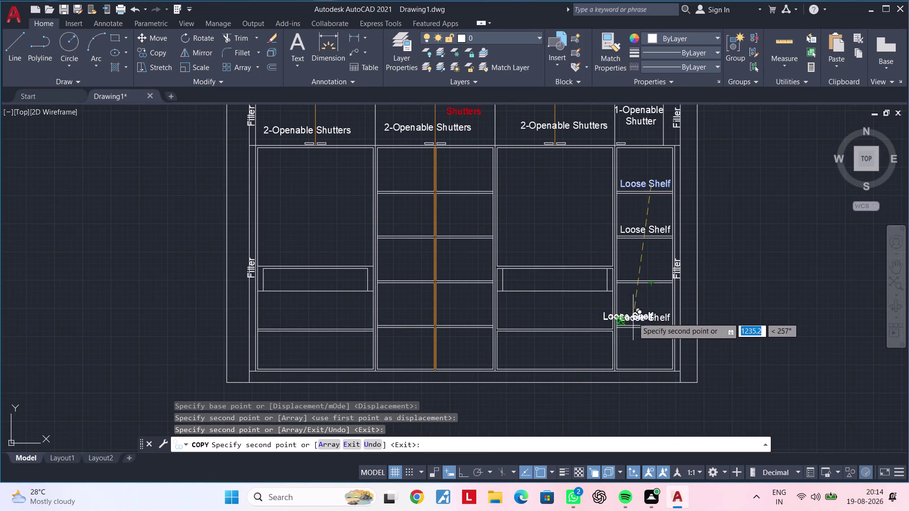
middle_drag(632, 319, 674, 317)
middle_drag(433, 335, 553, 327)
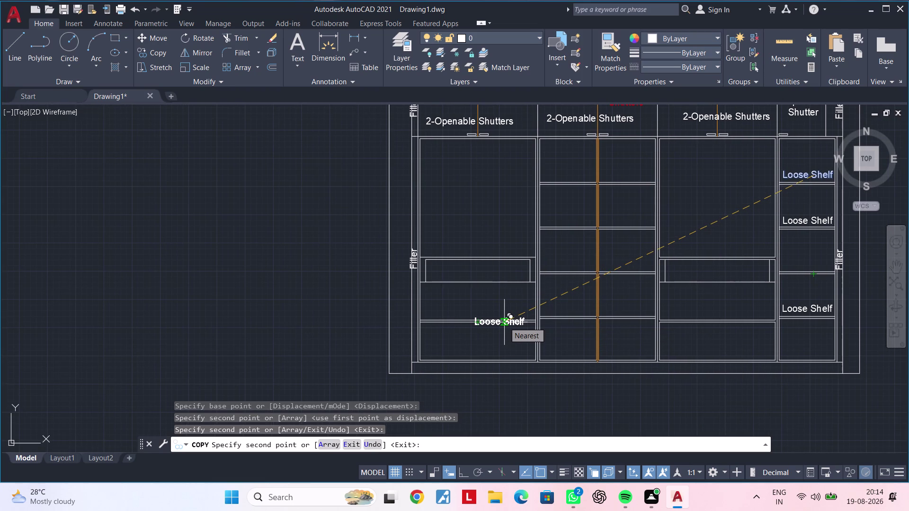
scroll(up, 3)
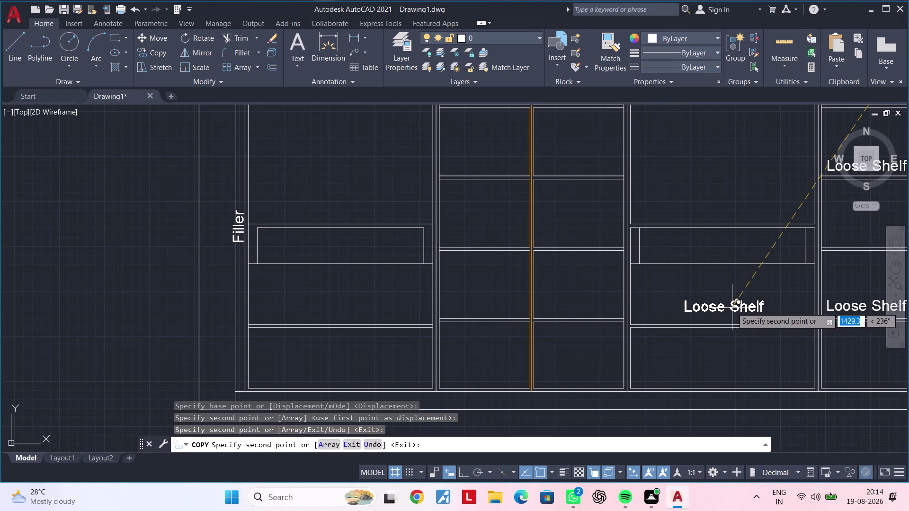
click(731, 306)
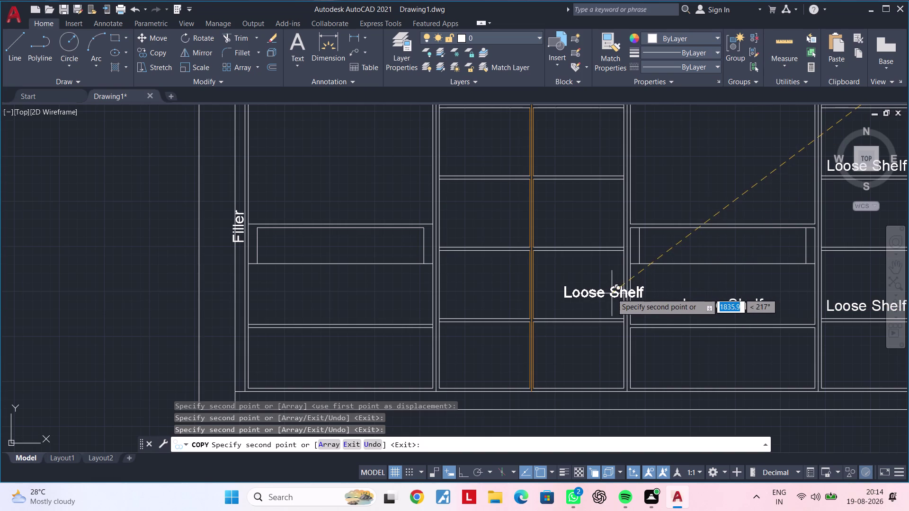
scroll(up, 3)
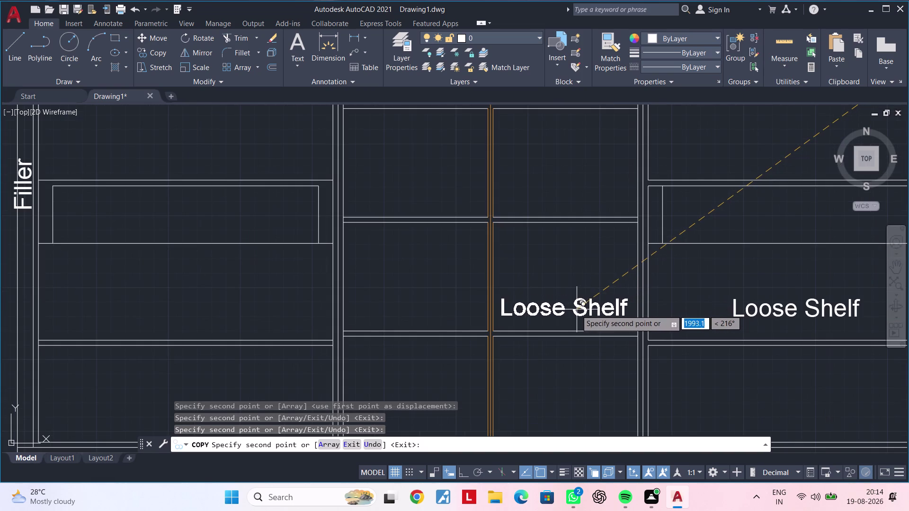
click(575, 311)
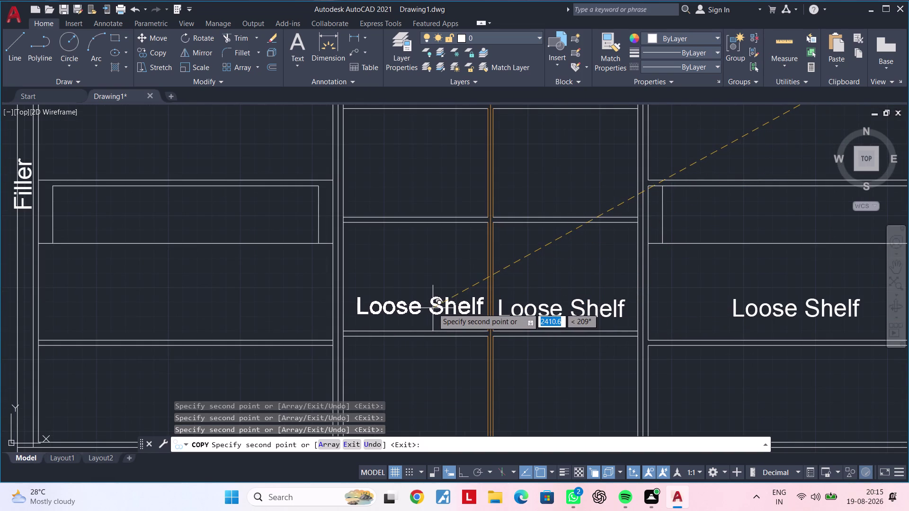
click(433, 308)
middle_drag(498, 290, 476, 415)
middle_drag(503, 281, 488, 377)
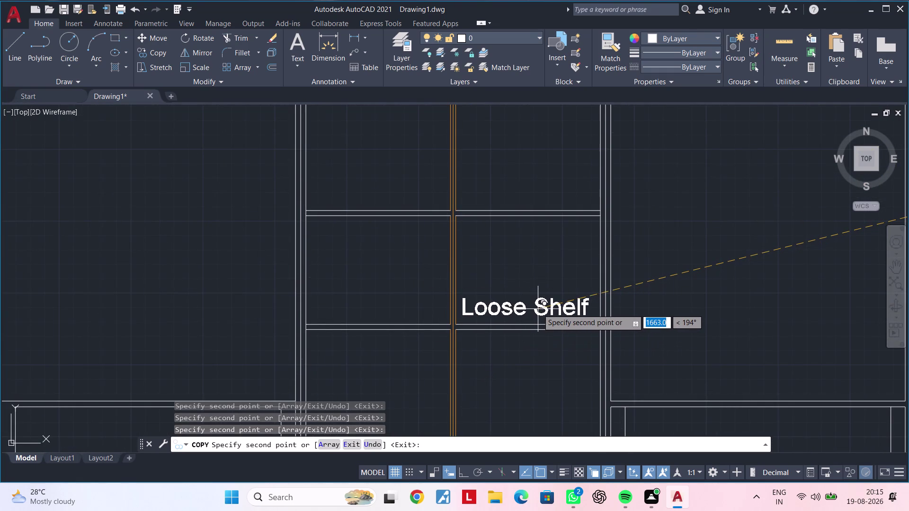
click(538, 309)
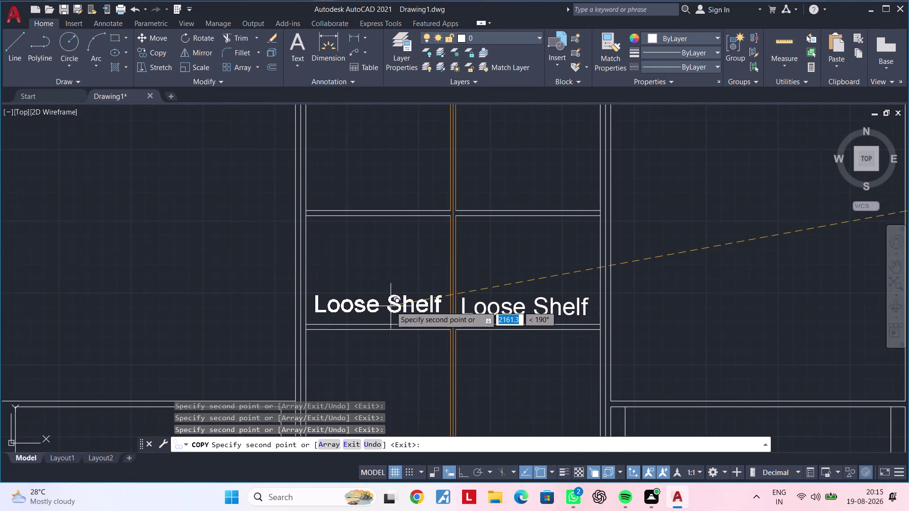
click(390, 306)
middle_drag(434, 273, 429, 352)
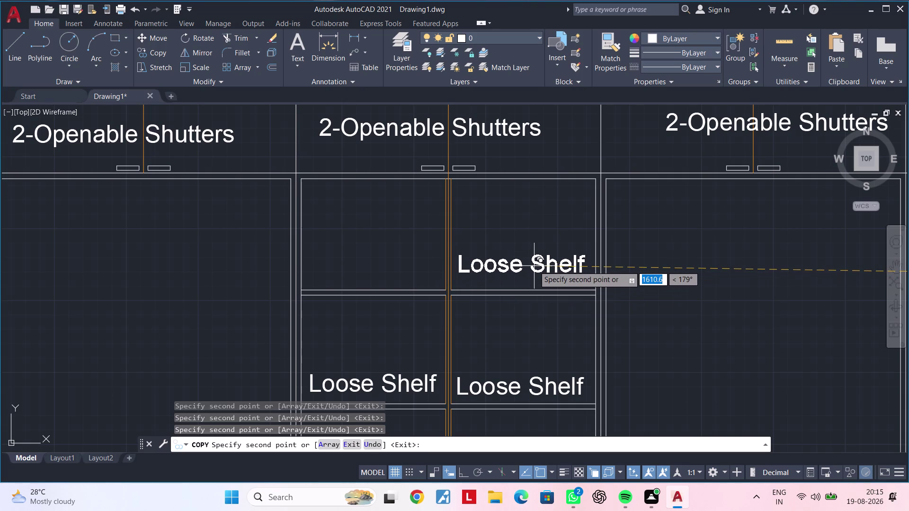
click(534, 267)
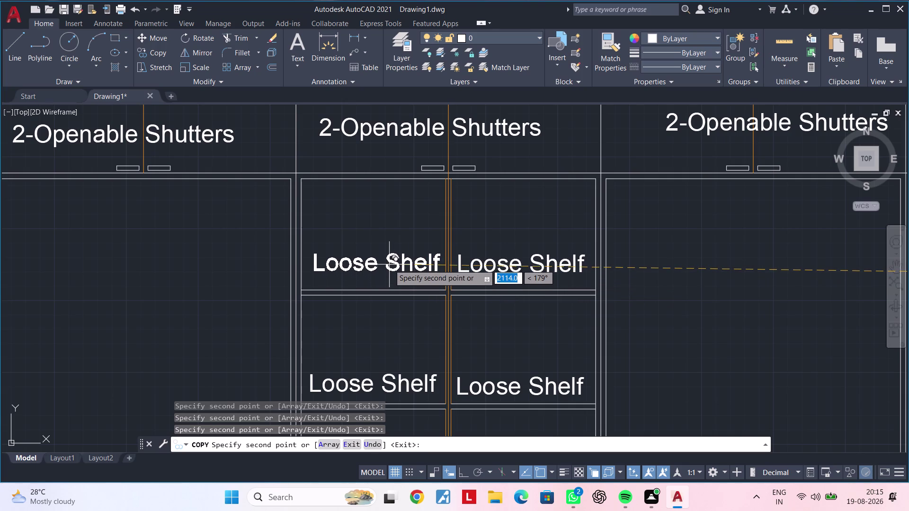
click(386, 264)
Add Loose Shelf copies to the left section's upper and lower compartments, then end copying.
scroll(down, 3)
middle_drag(393, 304, 596, 246)
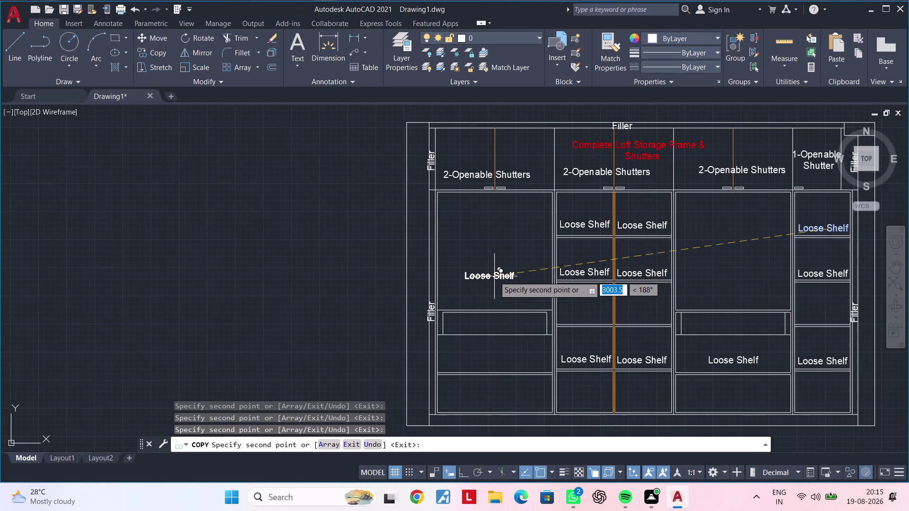
click(490, 234)
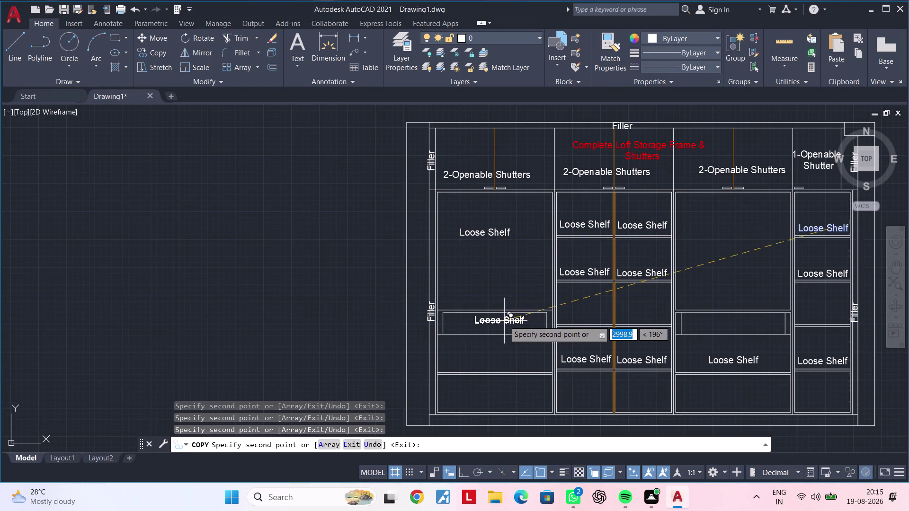
middle_drag(504, 318, 525, 253)
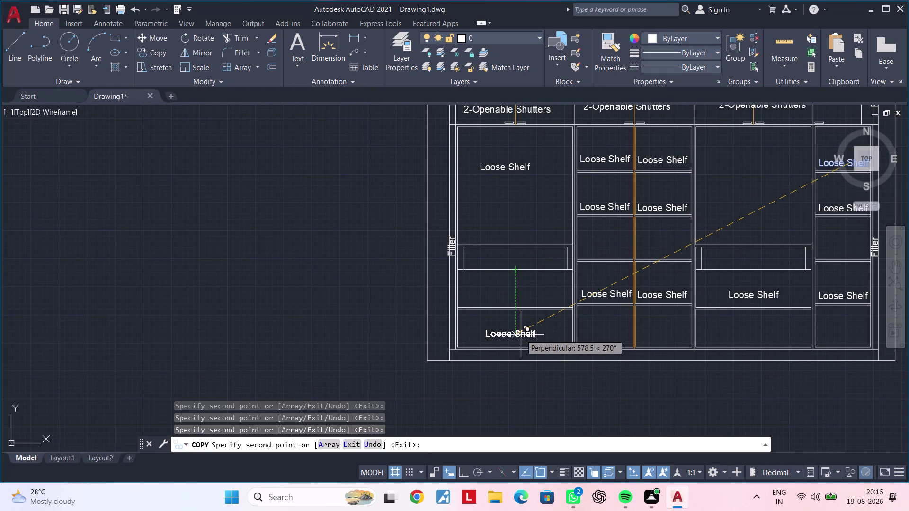
scroll(up, 3)
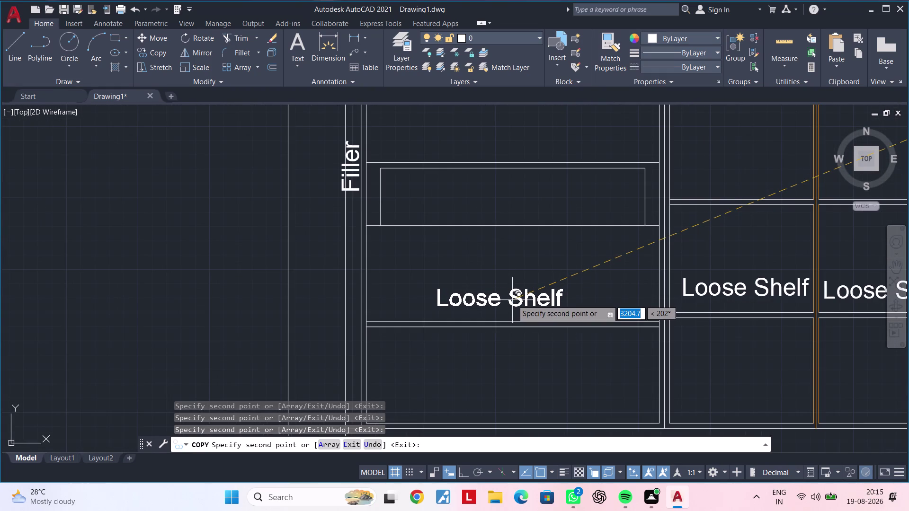
click(512, 300)
key(Escape)
scroll(down, 3)
key(Escape)
middle_drag(556, 304, 544, 375)
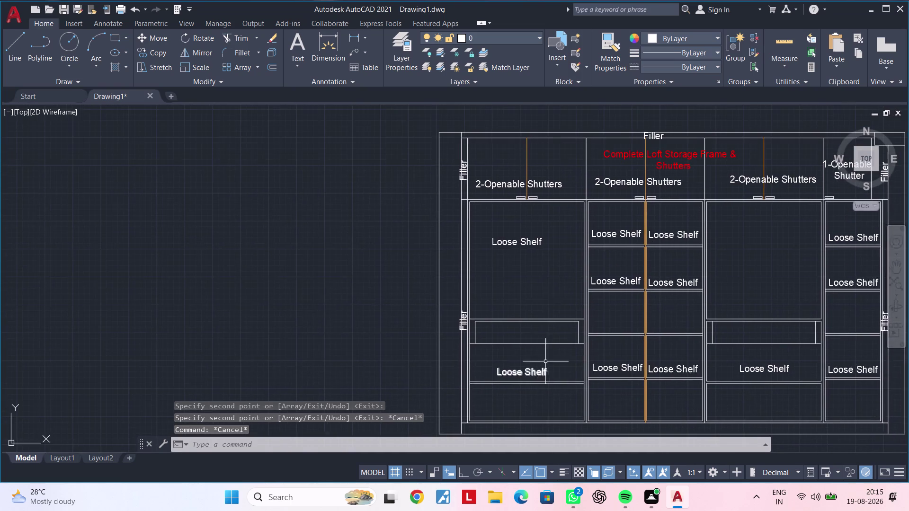
Replace the upper left label's text with 'Hanger Space'.
scroll(up, 3)
click(534, 233)
click(534, 233)
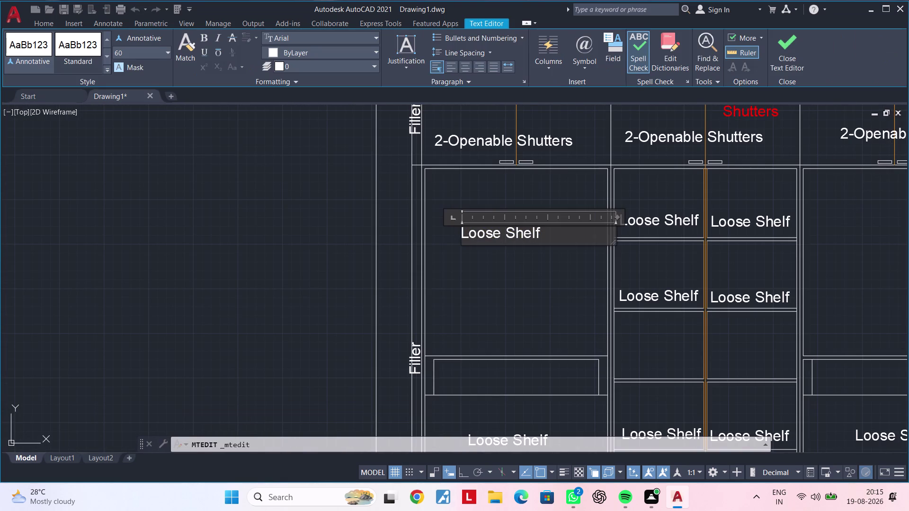
click(544, 232)
key(BackSpace)
key(BackSpace)
key(BackSpace)
key(BackSpace)
key(BackSpace)
key(BackSpace)
key(BackSpace)
key(BackSpace)
key(BackSpace)
key(BackSpace)
key(BackSpace)
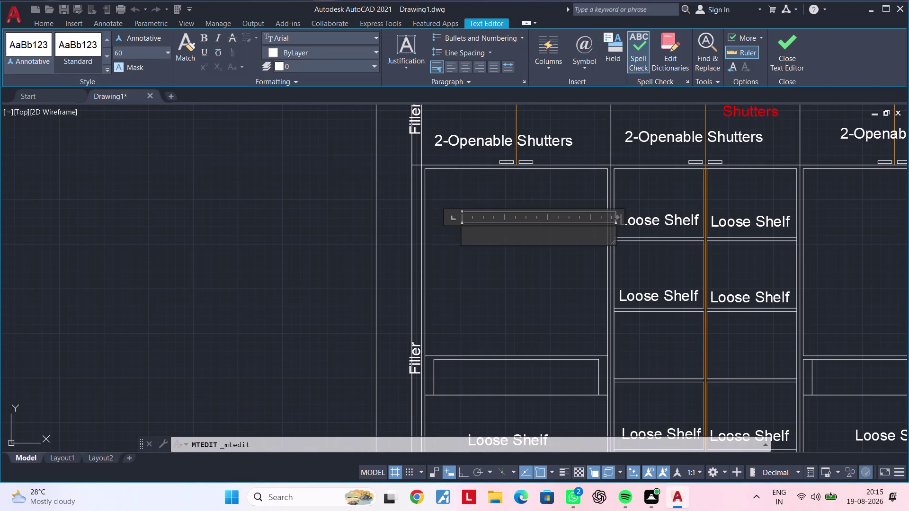
text(Ha)
text(ng)
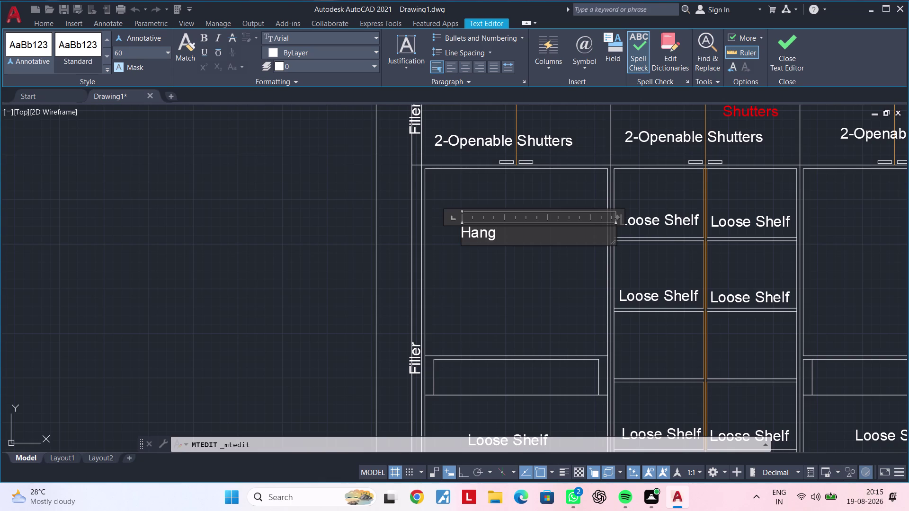
text(er)
key(space)
text(Spa)
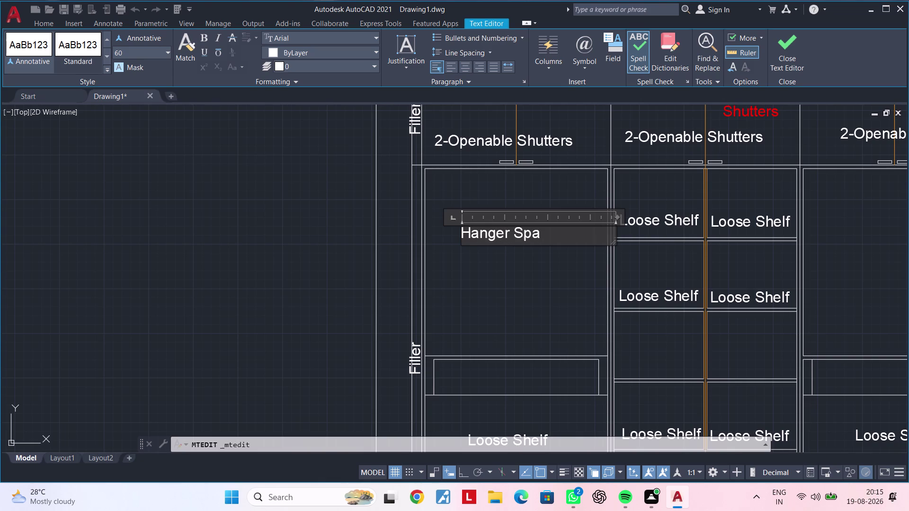
key(e)
key(BackSpace)
text(ce)
click(546, 284)
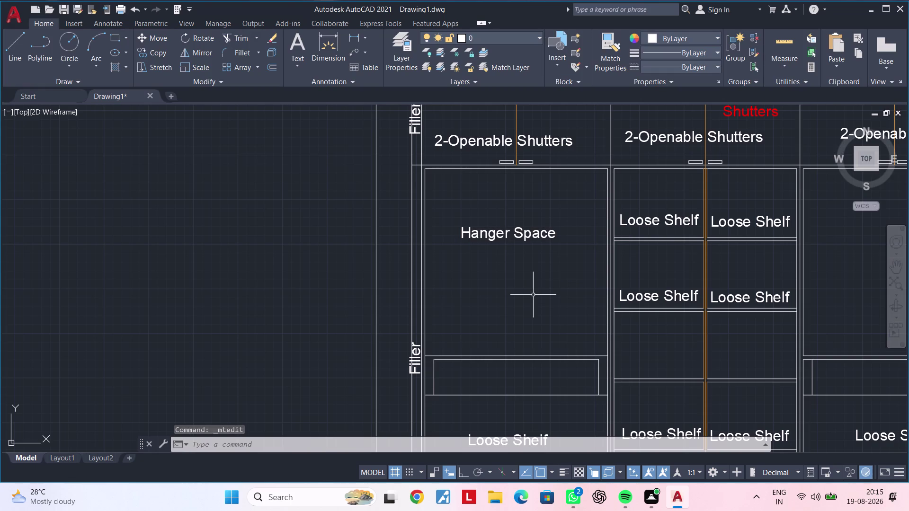
Copy the Hanger Space label lower in the compartment and into the drawer box.
middle_drag(533, 295, 495, 304)
click(490, 245)
key(c)
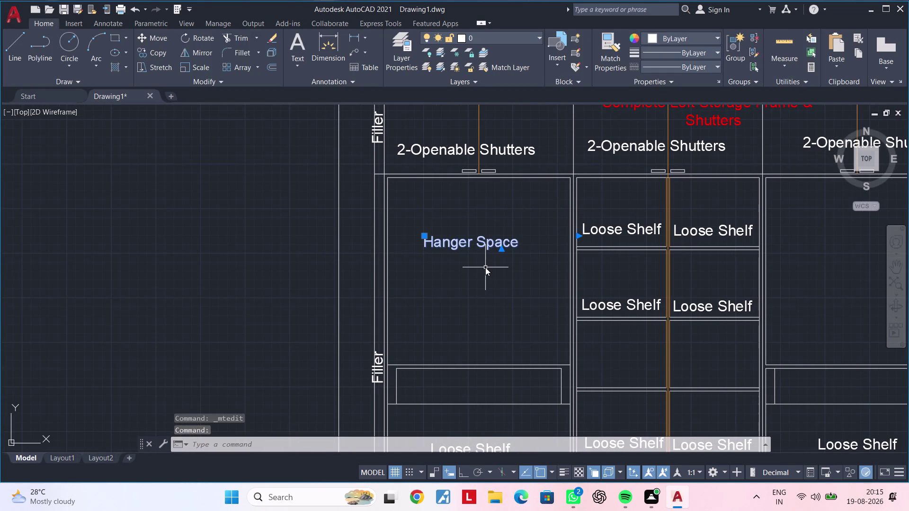
key(o)
key(space)
click(479, 242)
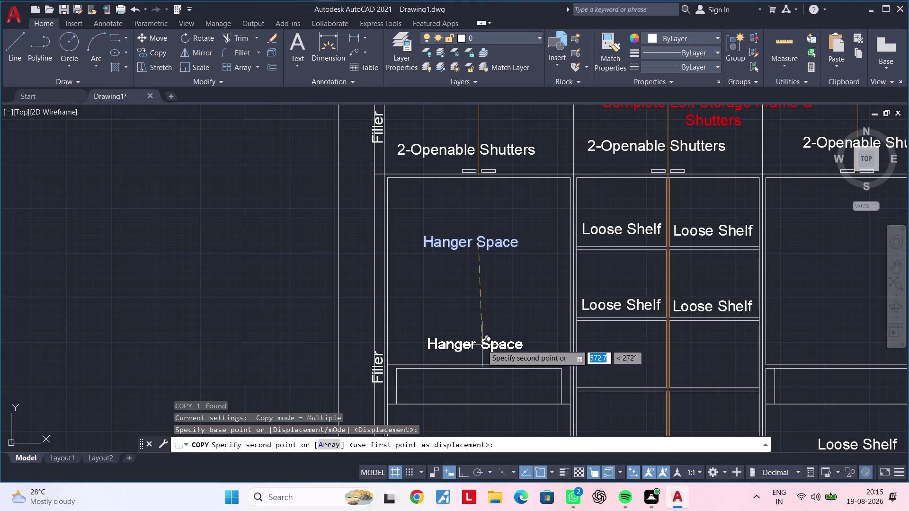
click(478, 345)
middle_drag(492, 353, 514, 327)
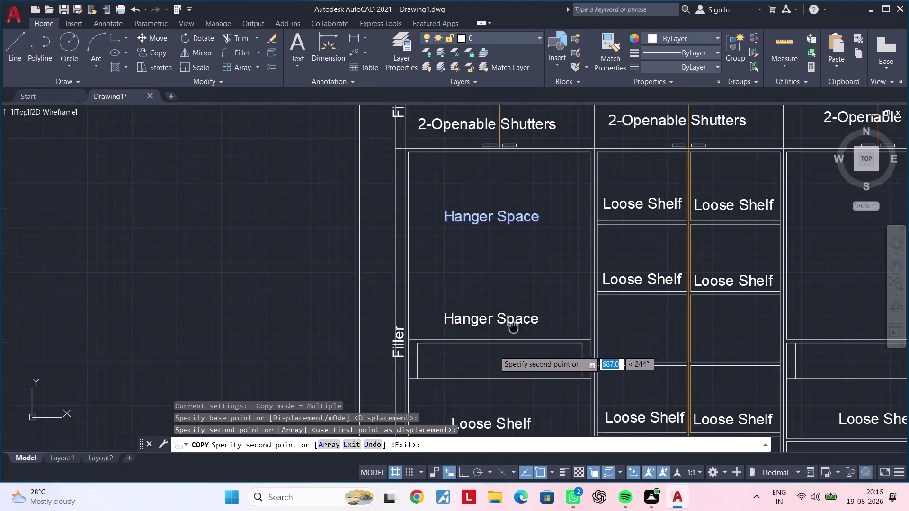
middle_drag(514, 327, 544, 277)
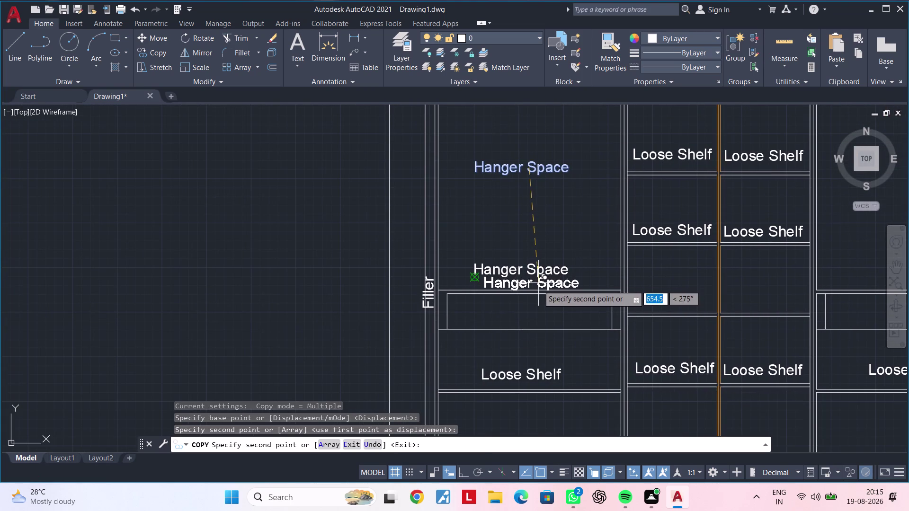
click(533, 313)
key(Escape)
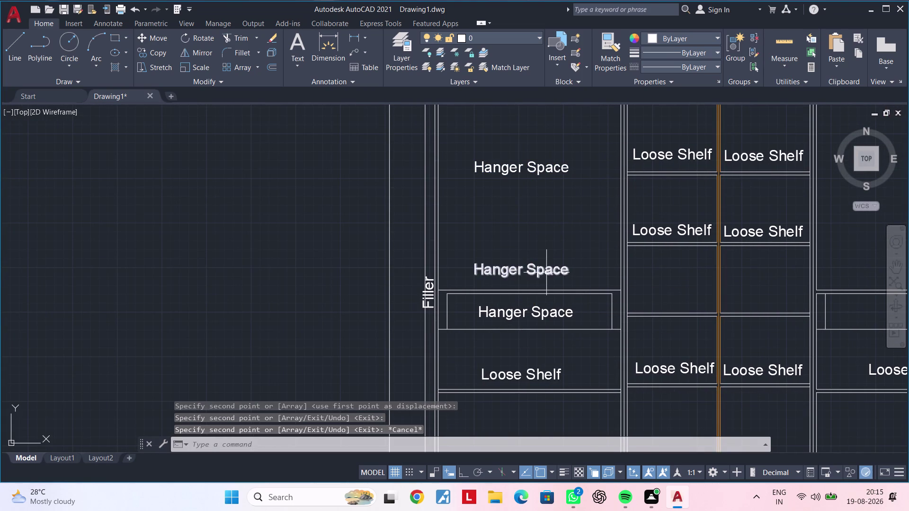
Change the middle copied label to 'Fix. Shelf'.
double_click(546, 273)
click(571, 270)
key(BackSpace)
key(BackSpace)
key(BackSpace)
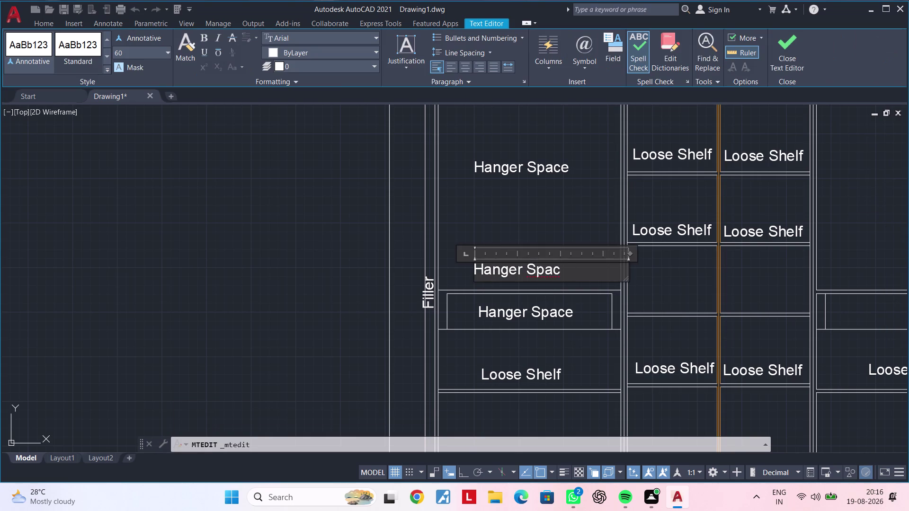
key(BackSpace)
key(BackSpace)
key(BackSpace)
key(BackSpace)
key(BackSpace)
key(BackSpace)
key(BackSpace)
key(BackSpace)
key(BackSpace)
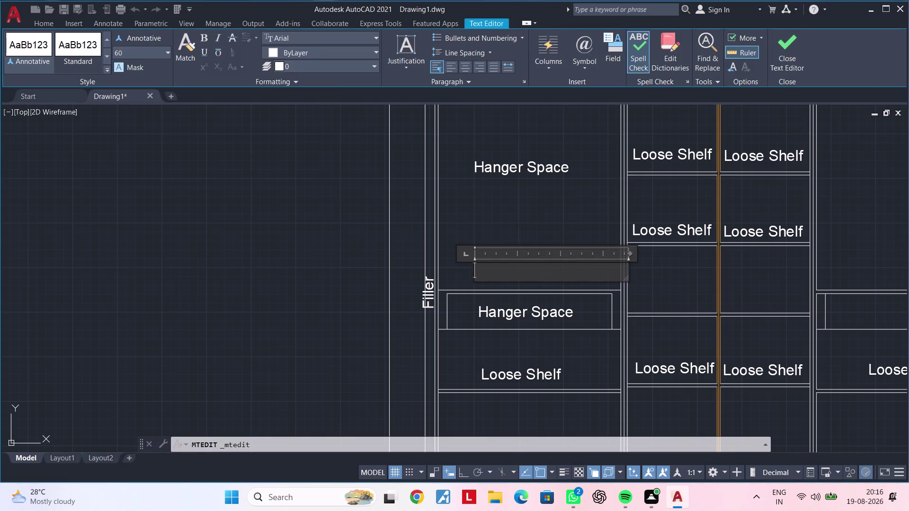
text(Fi)
text(x.)
key(space)
text(S)
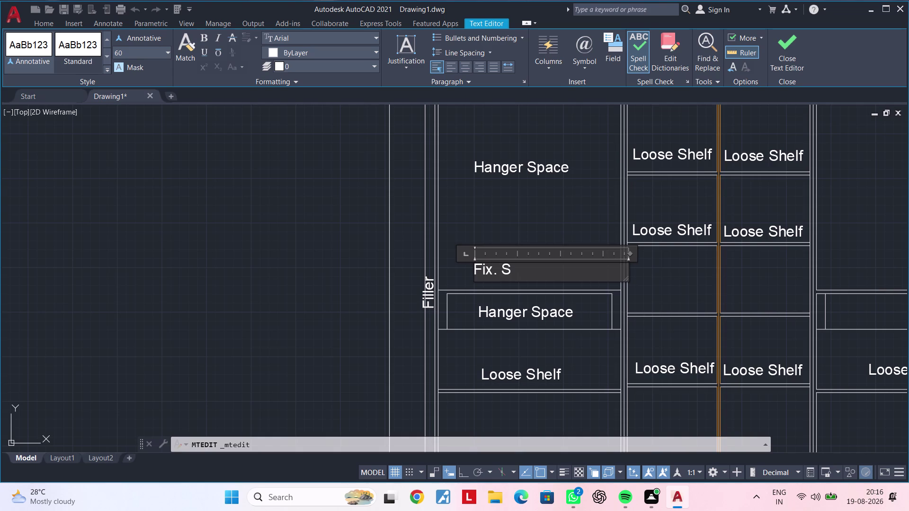
text(hel)
key(f)
click(577, 233)
Change the drawer box label to 'Drawer With Lock'.
double_click(566, 317)
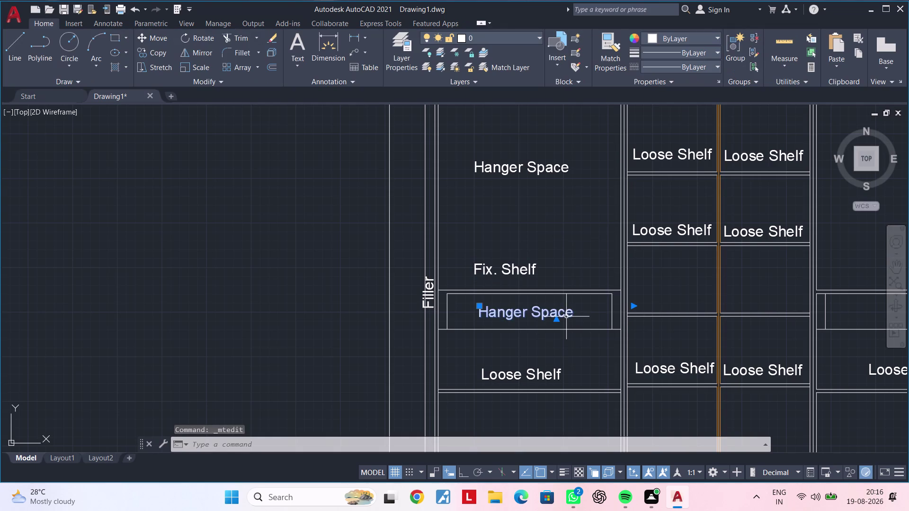
click(577, 315)
key(BackSpace)
key(BackSpace)
key(BackSpace)
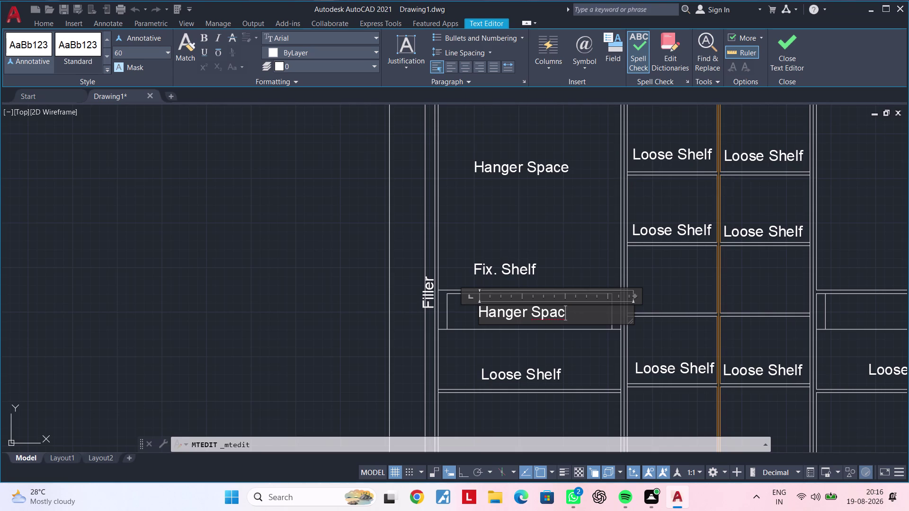
key(BackSpace)
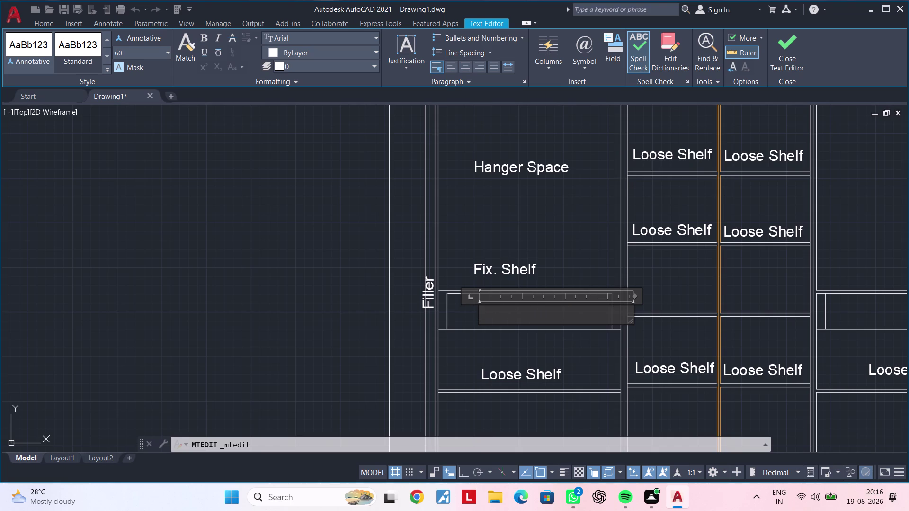
text(Dr)
text(aw)
text(er)
key(space)
text(Wi)
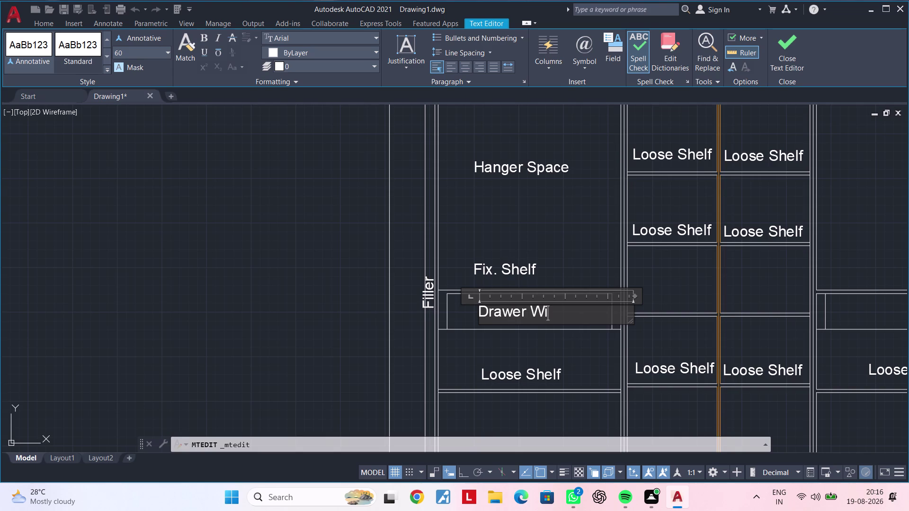
text(th)
key(space)
text(Lo)
text(ck)
click(569, 359)
middle_drag(582, 371, 437, 376)
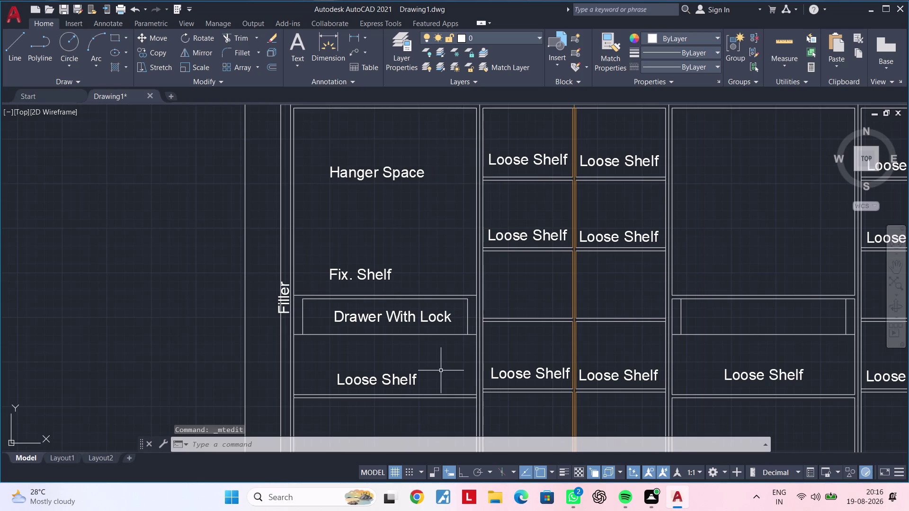
Copy the Drawer With Lock, Fix. Shelf and Hanger Space labels into the next compartment.
middle_drag(441, 371, 412, 374)
click(365, 318)
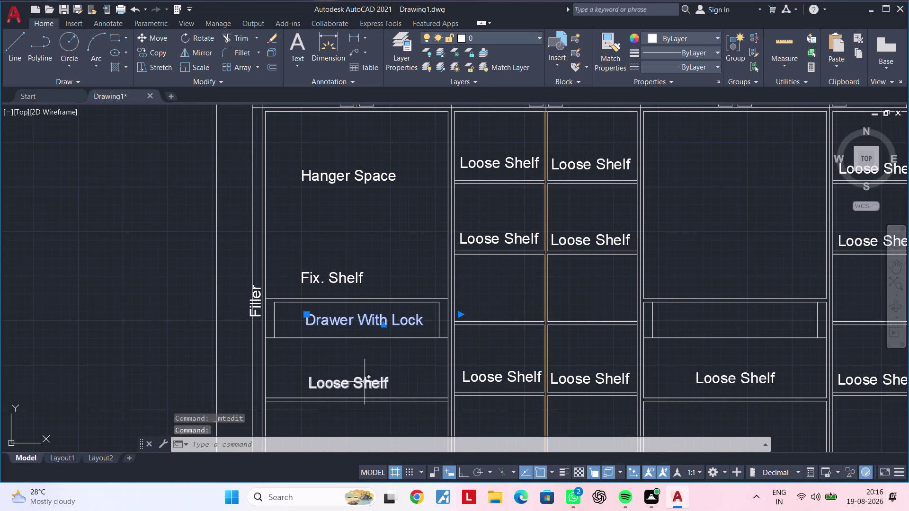
click(347, 277)
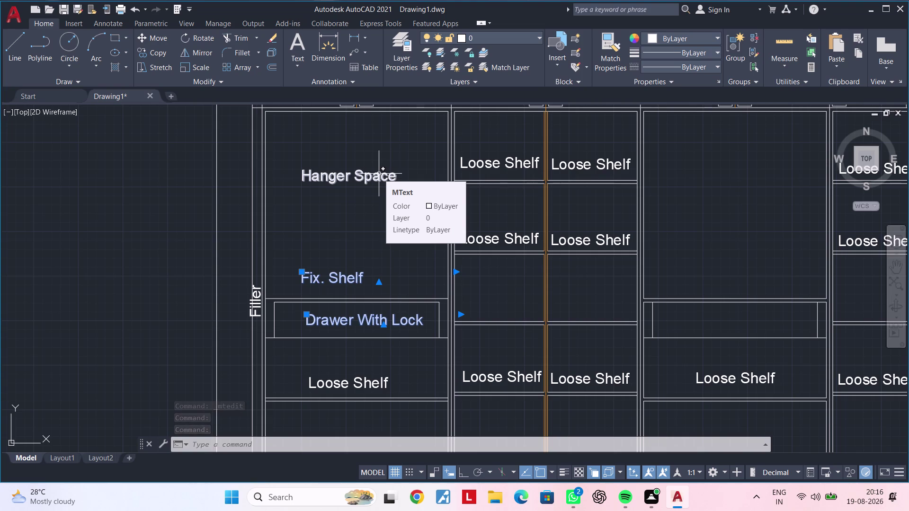
click(379, 174)
key(c)
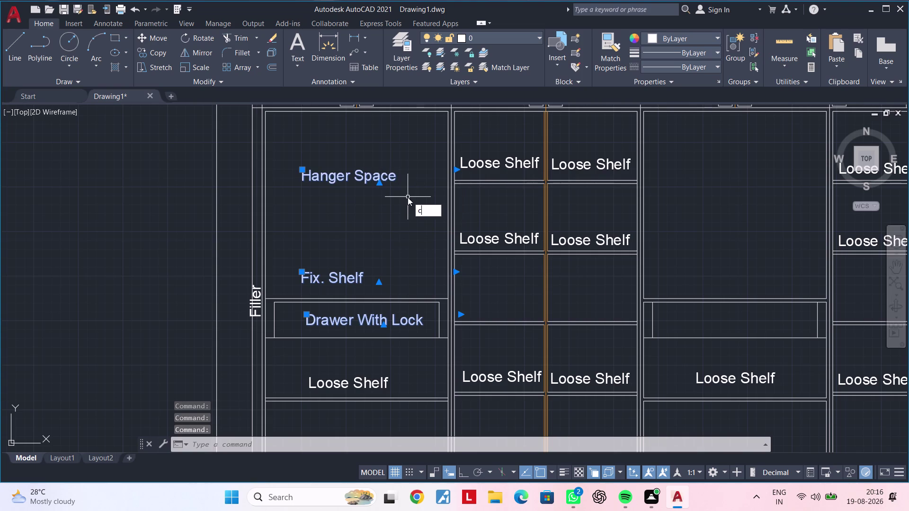
text(o)
key(space)
click(407, 217)
middle_drag(586, 215, 372, 214)
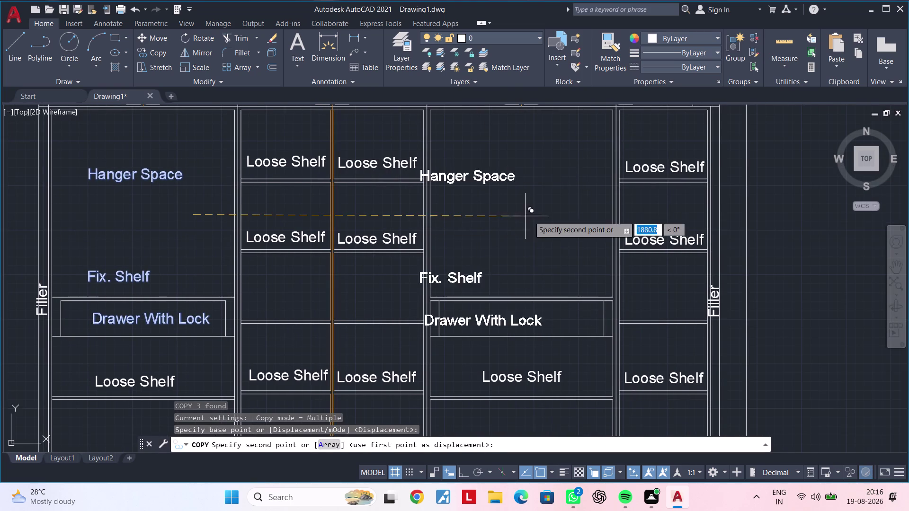
click(574, 215)
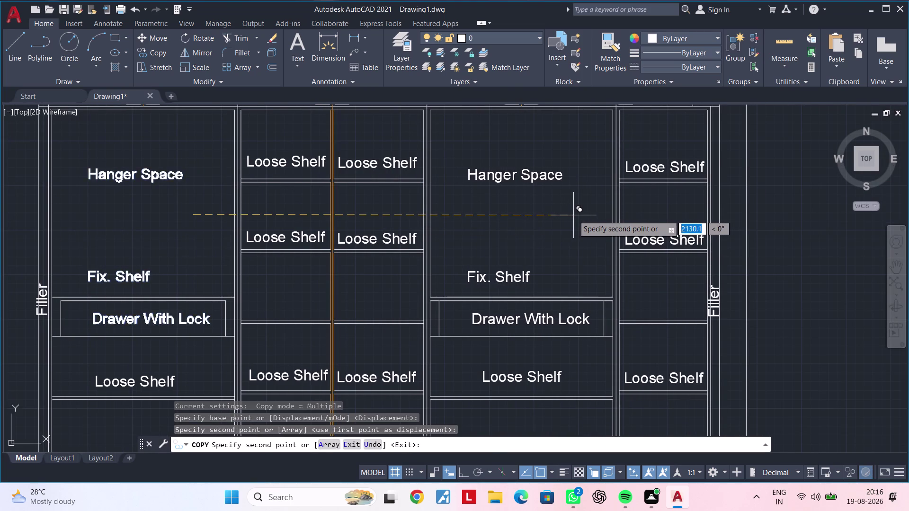
middle_drag(552, 242, 582, 230)
key(Escape)
key(Escape)
key(Escape)
Move the copied Fix. Shelf label to the centre of its compartment.
click(546, 263)
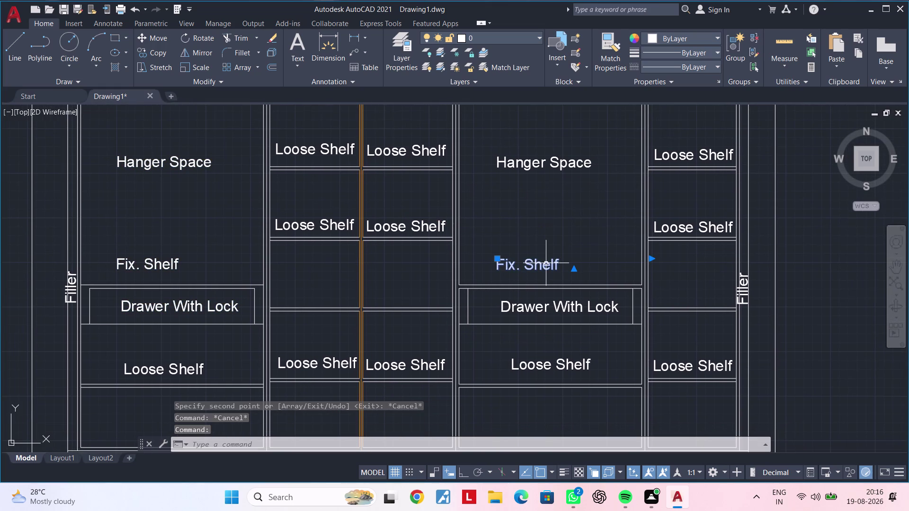
key(c)
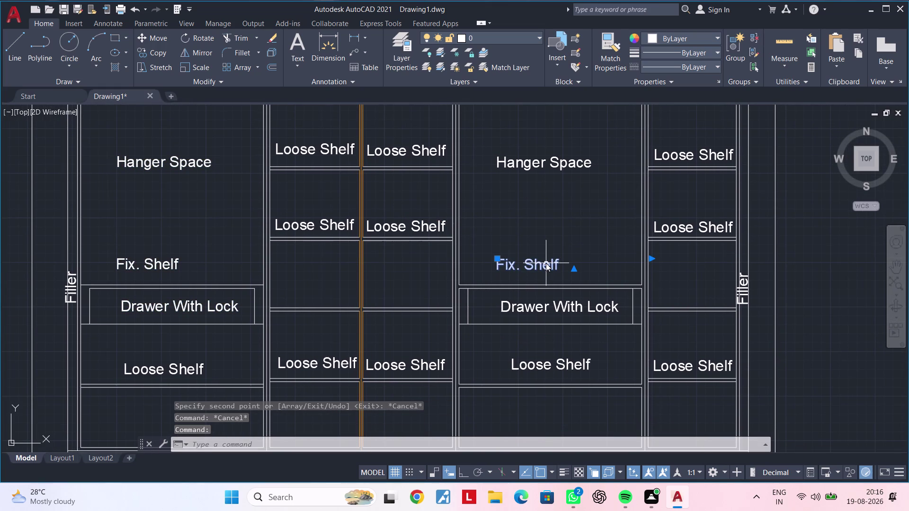
key(Escape)
click(546, 263)
text(m)
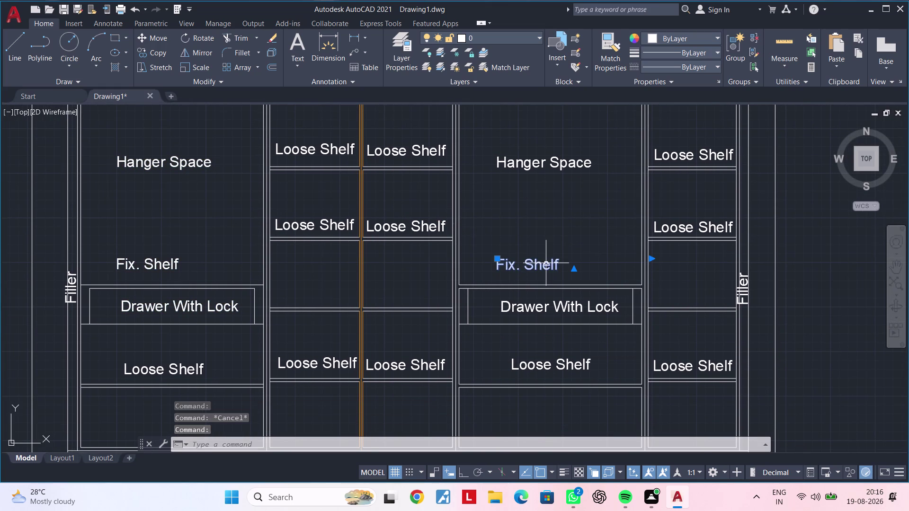
key(space)
click(546, 263)
click(564, 263)
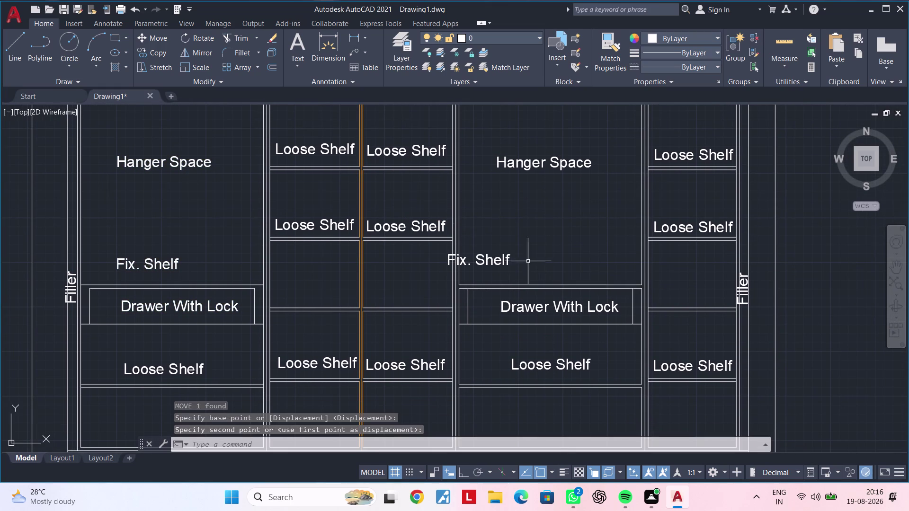
click(507, 260)
key(m)
key(space)
click(495, 261)
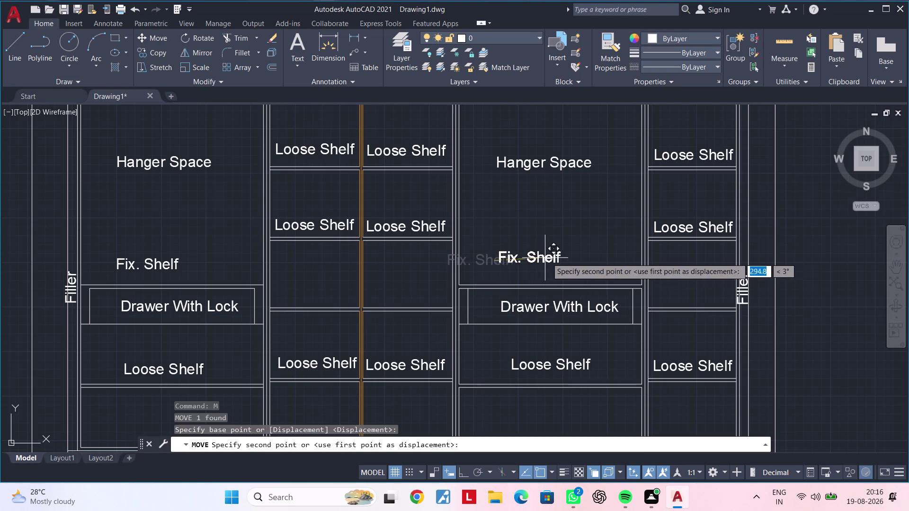
click(568, 256)
middle_drag(560, 262, 614, 259)
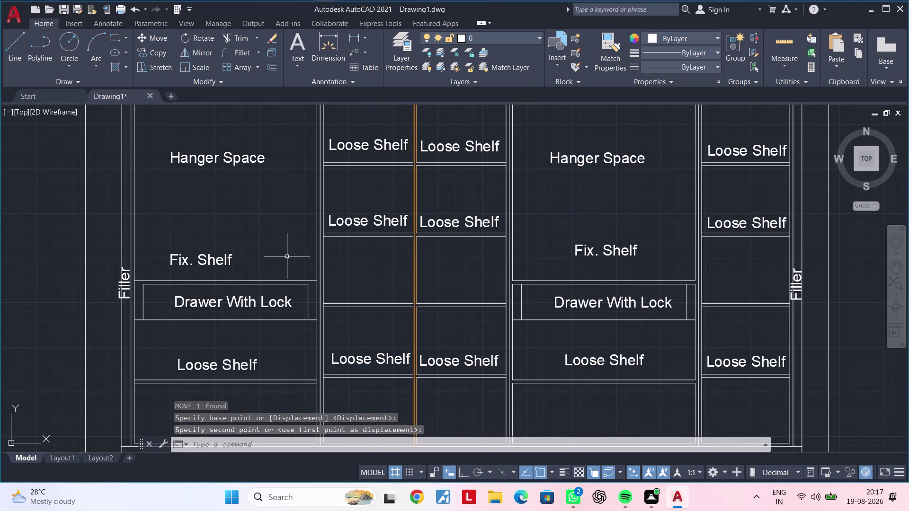
Nudge the first compartment's Fix. Shelf label into a new position with two moves.
click(226, 259)
key(m)
key(space)
click(210, 262)
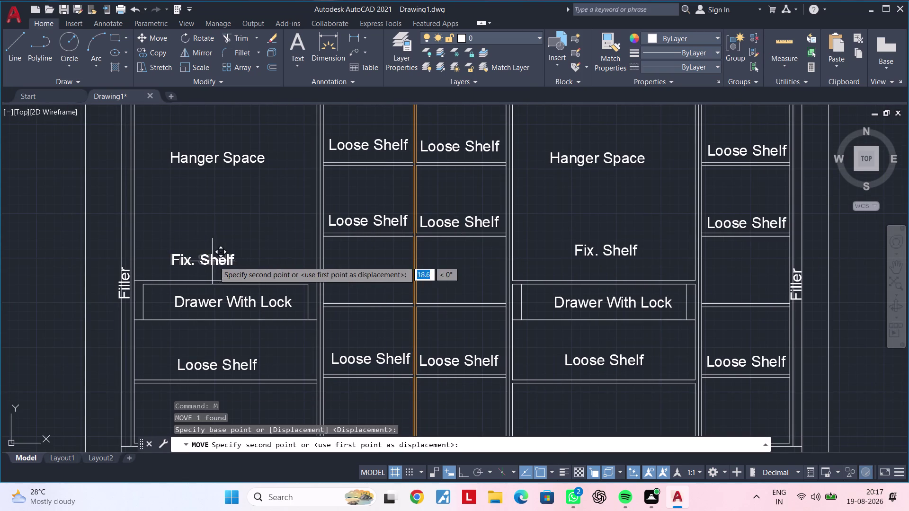
click(228, 261)
click(188, 261)
text(m)
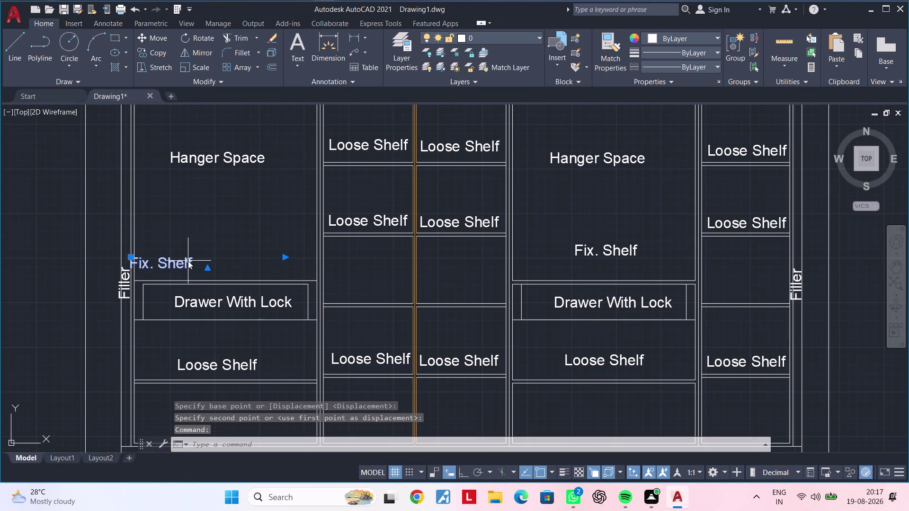
key(space)
click(186, 261)
click(192, 253)
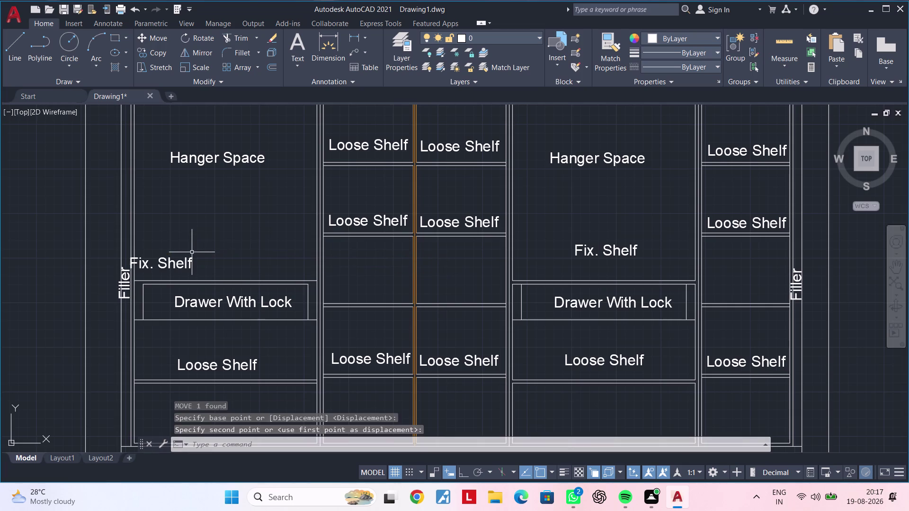
Attempt another move of the first Fix. Shelf label, then cancel it.
click(185, 259)
text(m)
key(space)
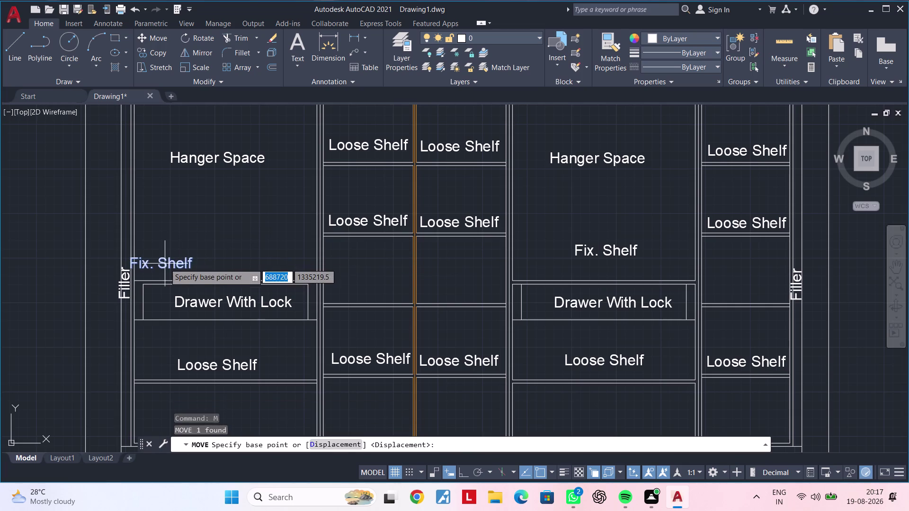
click(166, 263)
click(217, 260)
scroll(down, 3)
middle_drag(279, 263, 237, 274)
key(Escape)
scroll(up, 3)
click(443, 262)
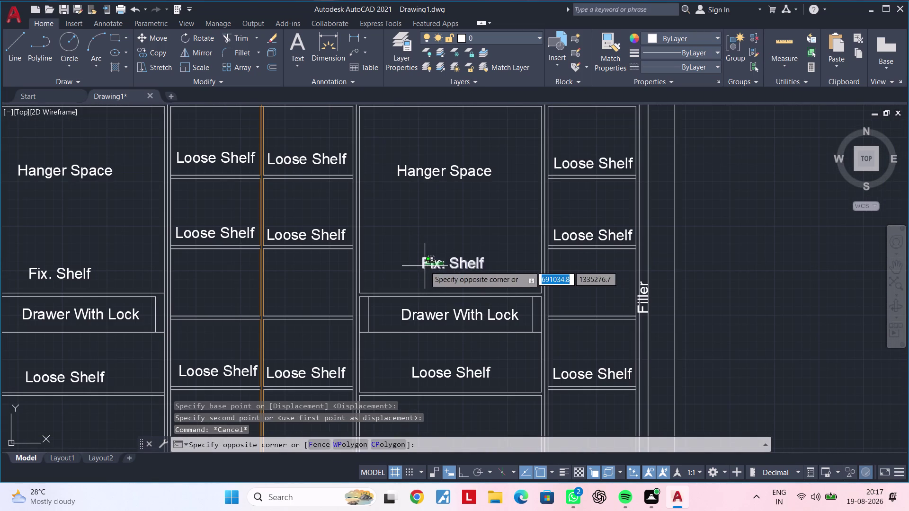
Copy the Fix. Shelf label into the left and right middle columns.
click(425, 266)
key(c)
key(o)
key(space)
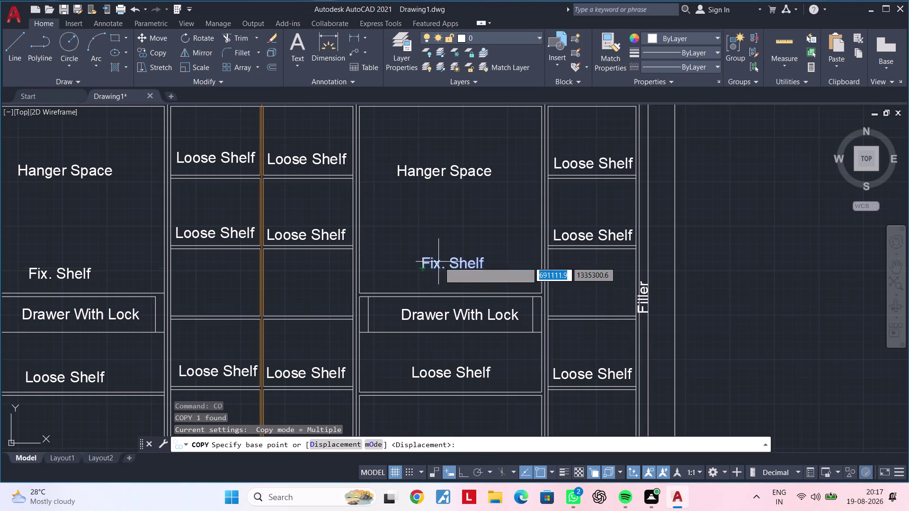
click(439, 262)
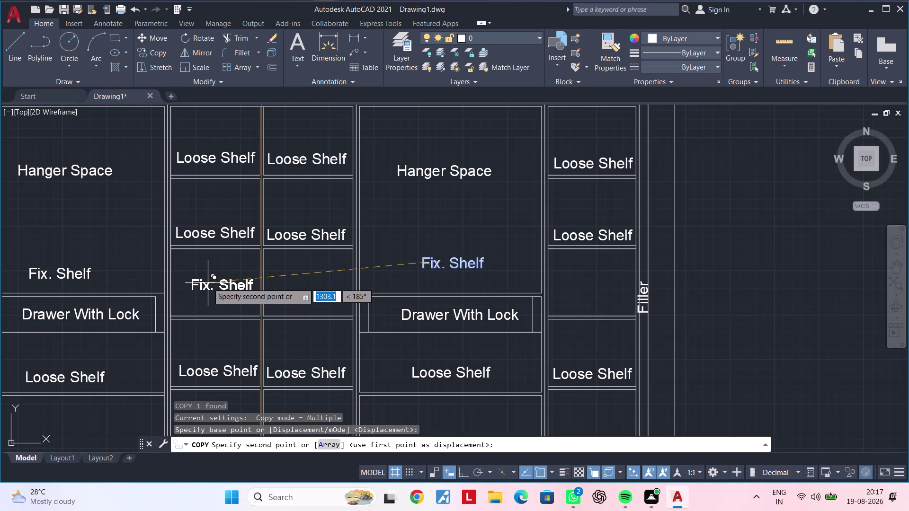
click(202, 297)
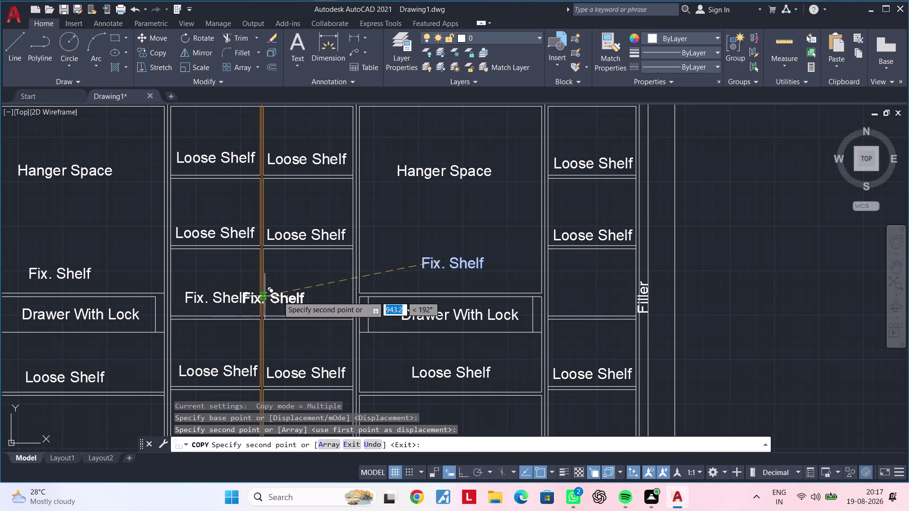
click(295, 296)
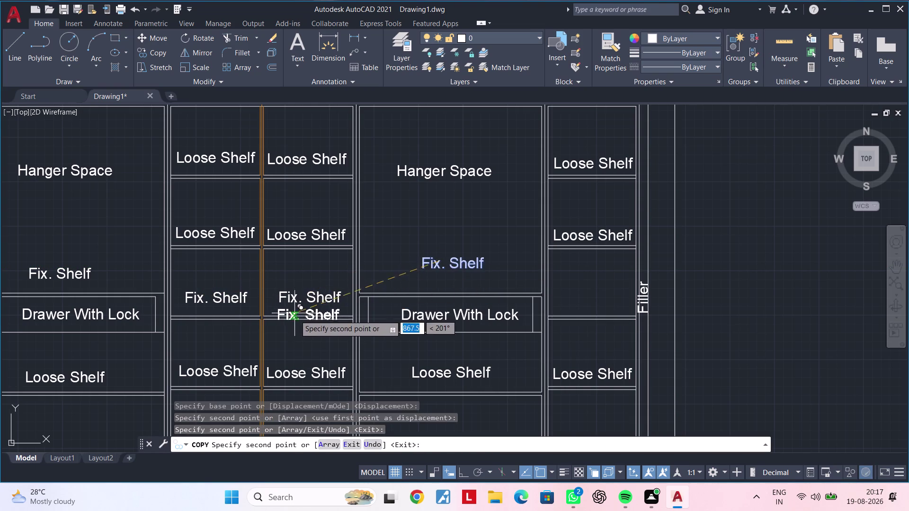
Place another Fix. Shelf copy in the narrow right column and end copying.
middle_drag(298, 314, 350, 258)
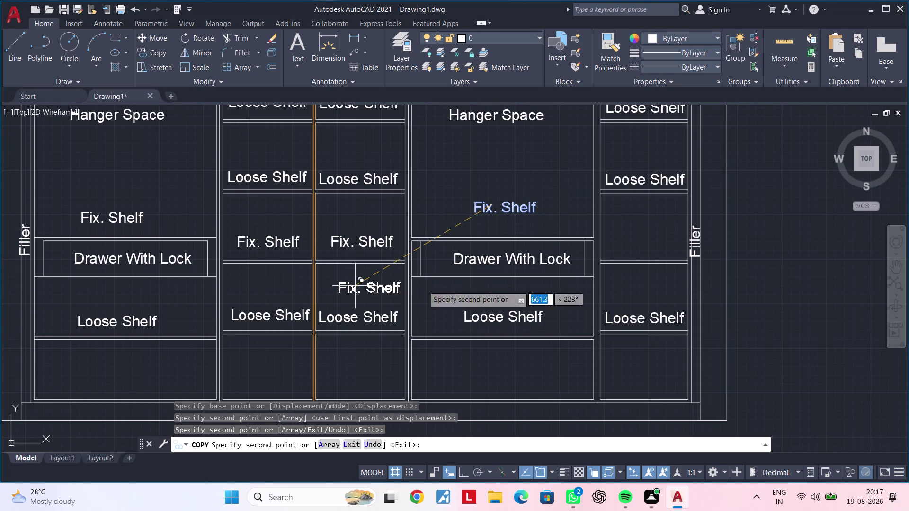
scroll(up, 3)
click(632, 243)
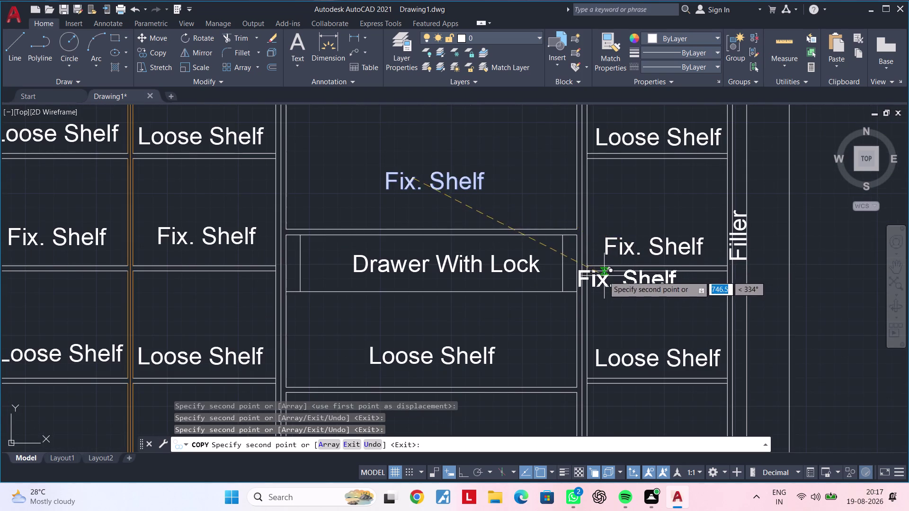
scroll(down, 3)
middle_drag(533, 294, 700, 268)
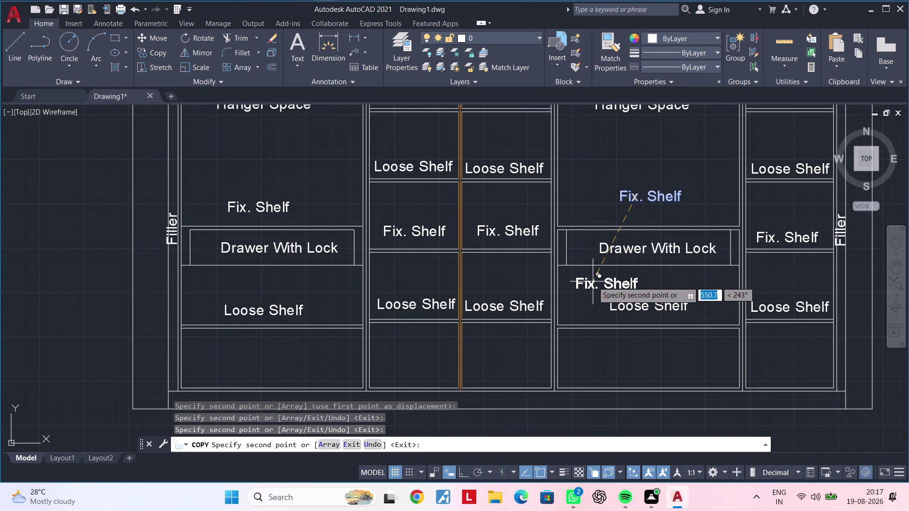
key(Escape)
key(Escape)
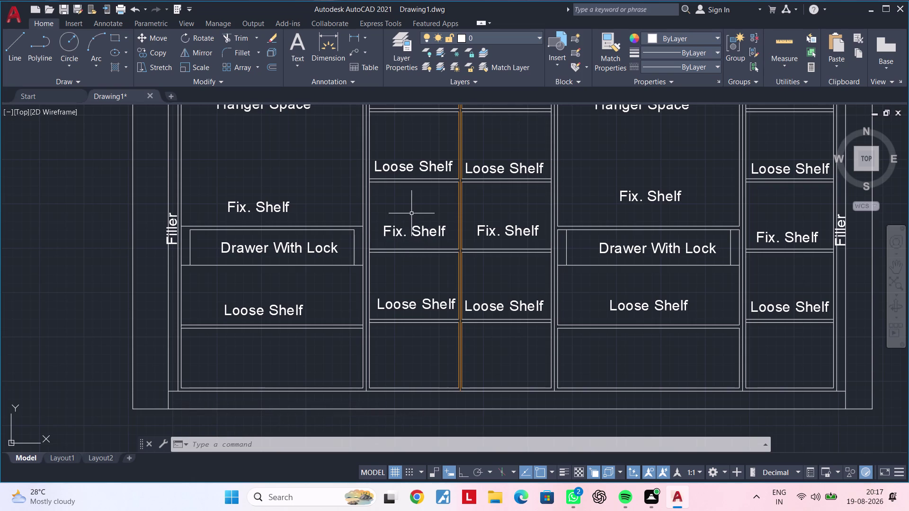
click(412, 303)
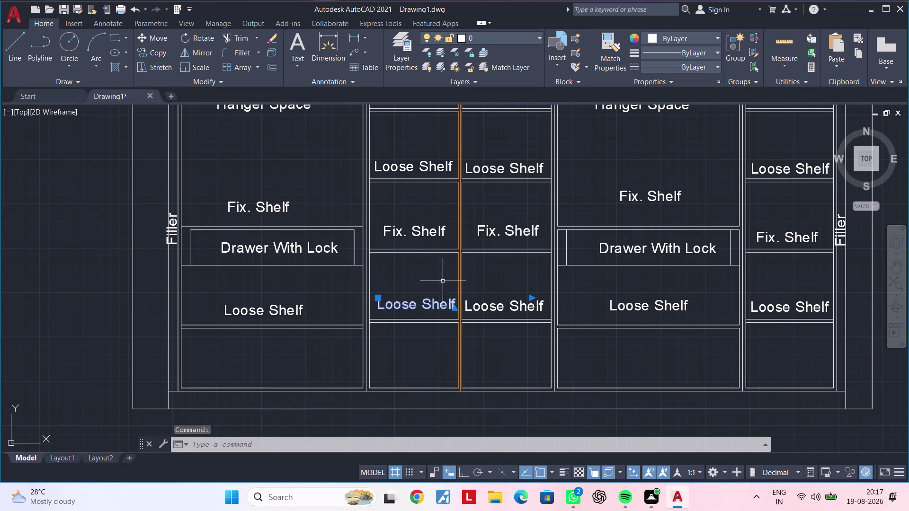
Move the lower Loose Shelf label within its middle-column compartment.
middle_drag(417, 281, 439, 251)
scroll(up, 3)
text(m)
key(space)
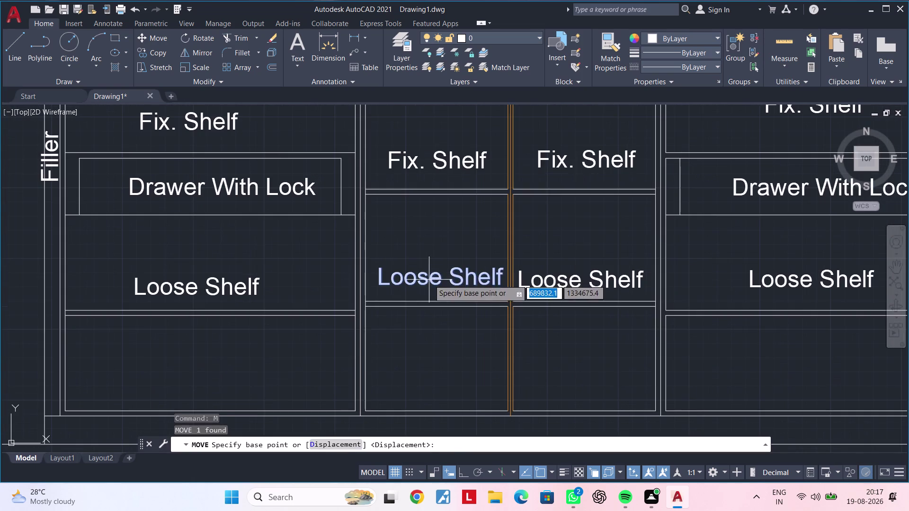
click(429, 280)
click(418, 280)
middle_drag(426, 247, 449, 323)
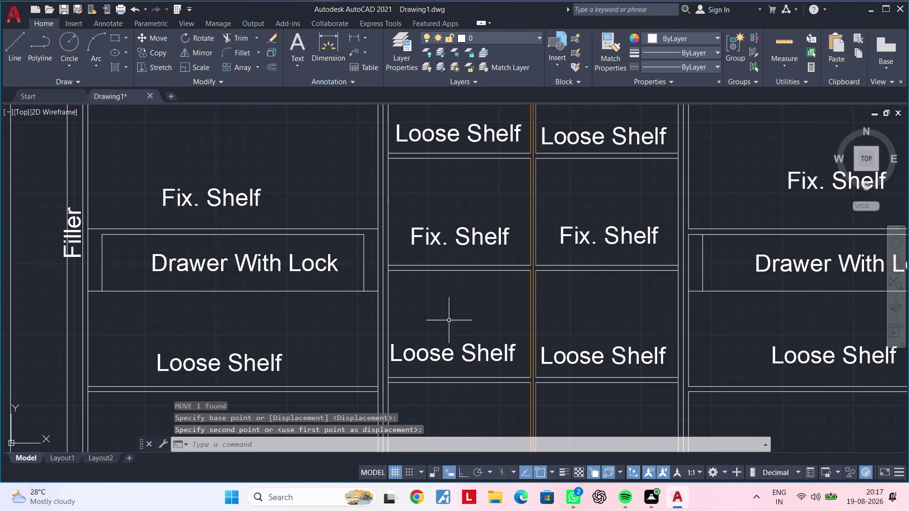
middle_drag(441, 230, 438, 322)
click(420, 326)
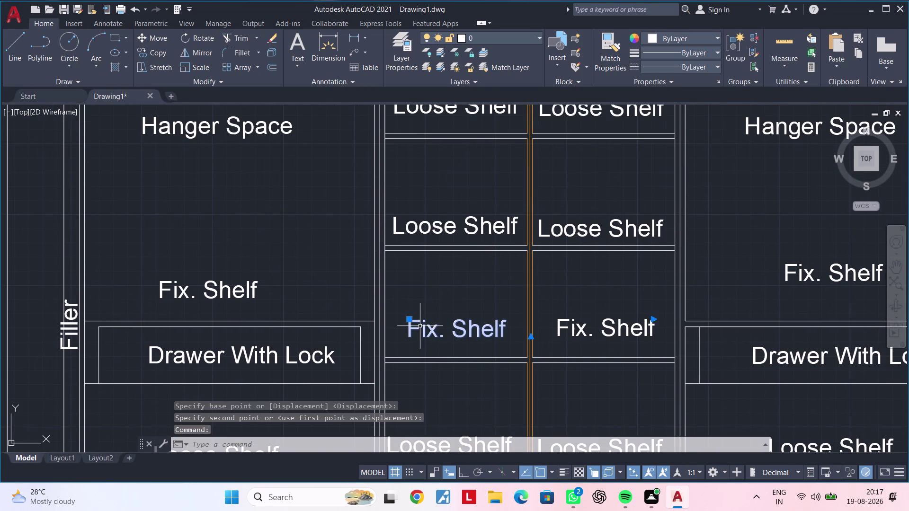
key(Escape)
Move the upper Loose Shelf label slightly to centre it in its compartment.
middle_drag(436, 296, 434, 316)
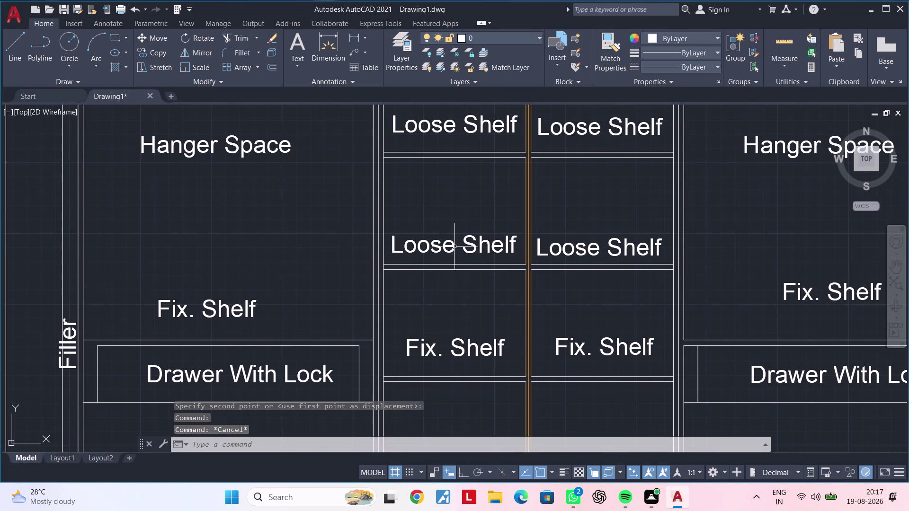
click(443, 245)
text(m)
key(space)
click(442, 245)
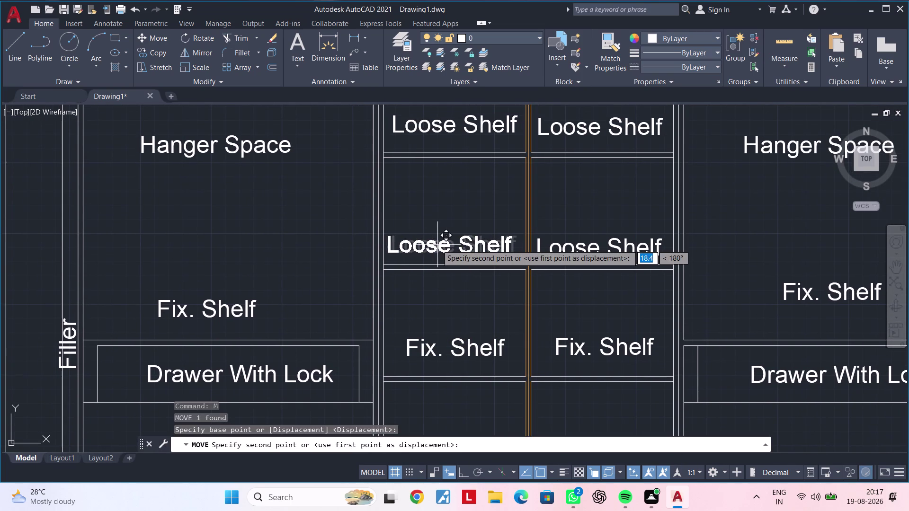
click(437, 245)
middle_drag(442, 248, 418, 254)
key(Escape)
key(Escape)
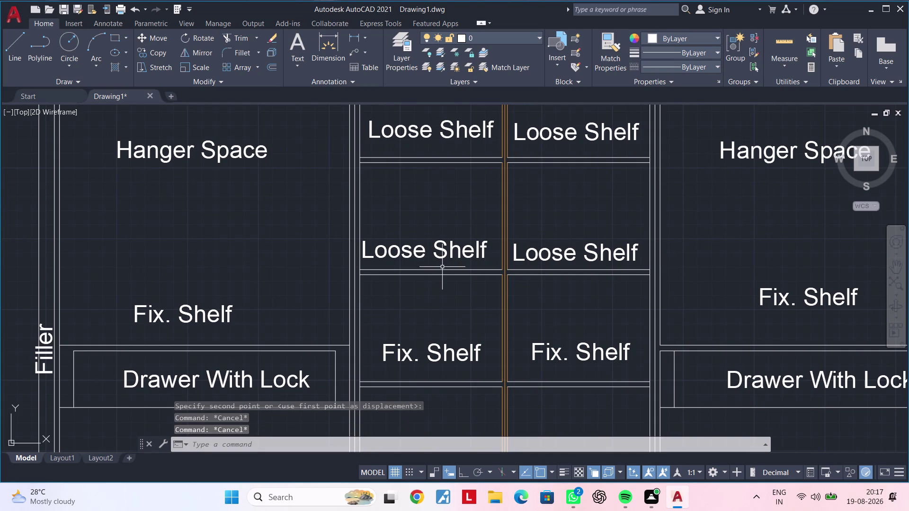
scroll(down, 3)
middle_drag(448, 280, 446, 237)
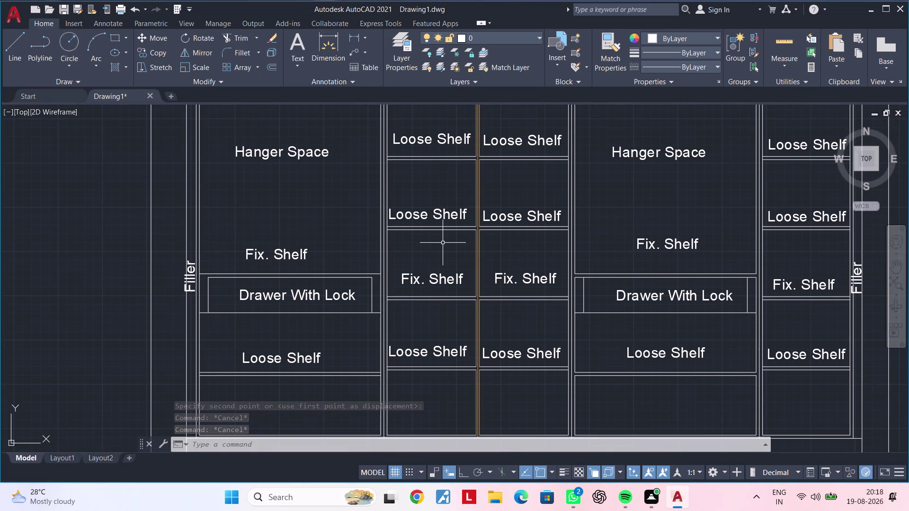
scroll(down, 3)
middle_drag(453, 265, 385, 274)
scroll(up, 3)
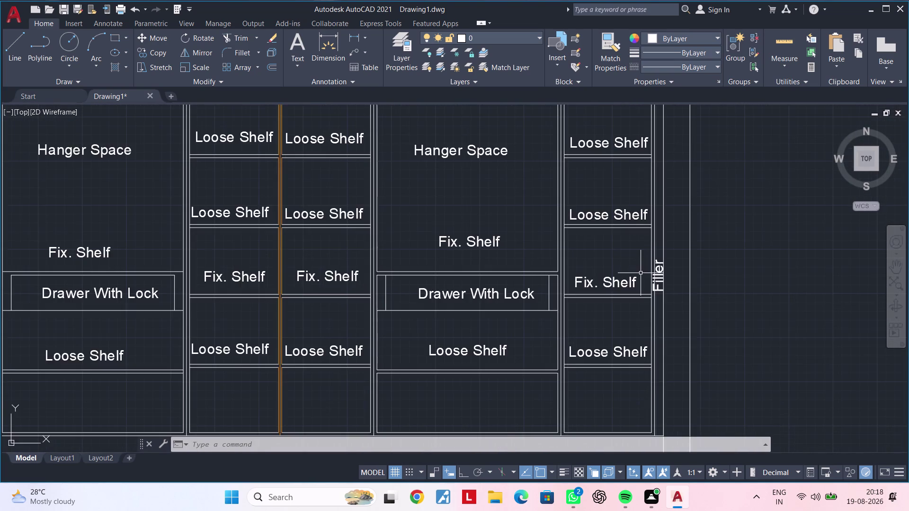
Copy the vertical Filler label to both ends of the first Drawer With Lock.
scroll(up, 3)
click(667, 276)
key(c)
key(o)
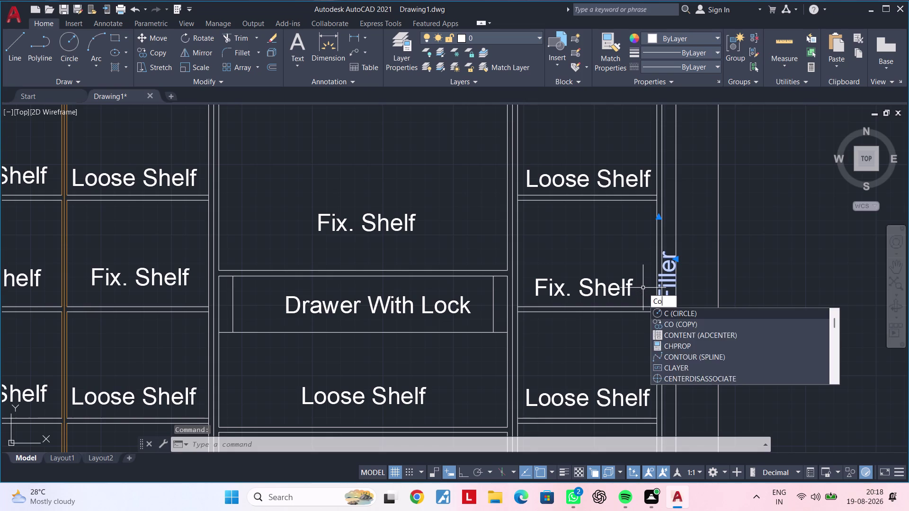
key(space)
click(669, 283)
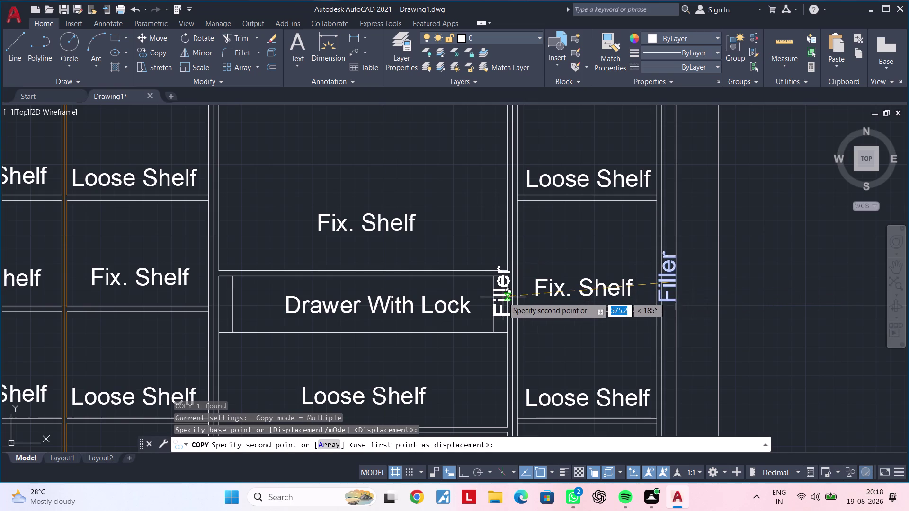
scroll(up, 3)
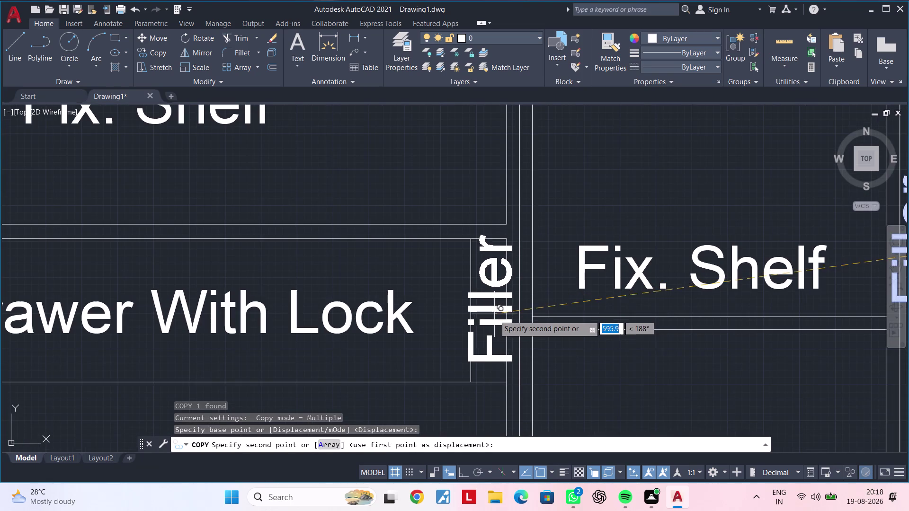
click(496, 319)
scroll(down, 3)
middle_drag(444, 339, 582, 311)
middle_drag(442, 316, 537, 311)
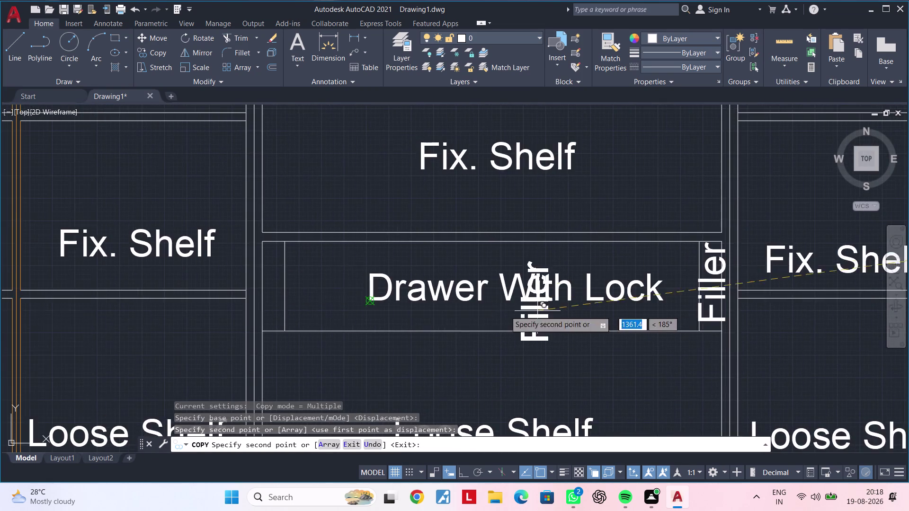
scroll(up, 3)
click(262, 294)
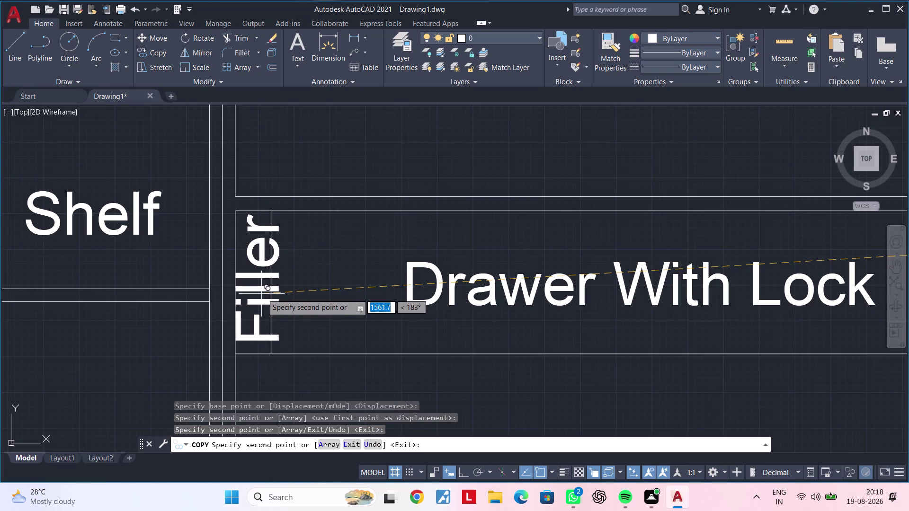
Place Filler copies at both ends of the other drawer and review the wardrobe.
scroll(down, 3)
middle_drag(213, 305, 504, 284)
middle_drag(268, 291, 477, 290)
scroll(up, 3)
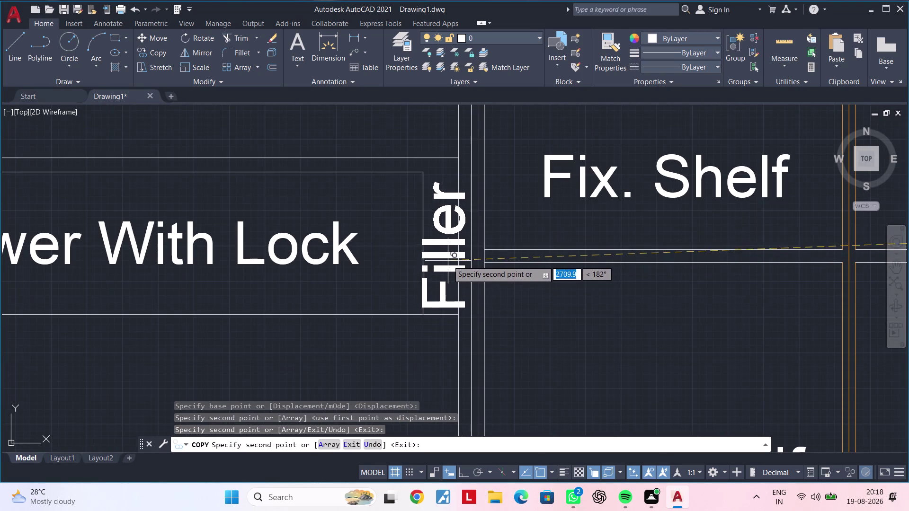
click(445, 251)
scroll(down, 3)
middle_drag(356, 283, 557, 275)
scroll(up, 3)
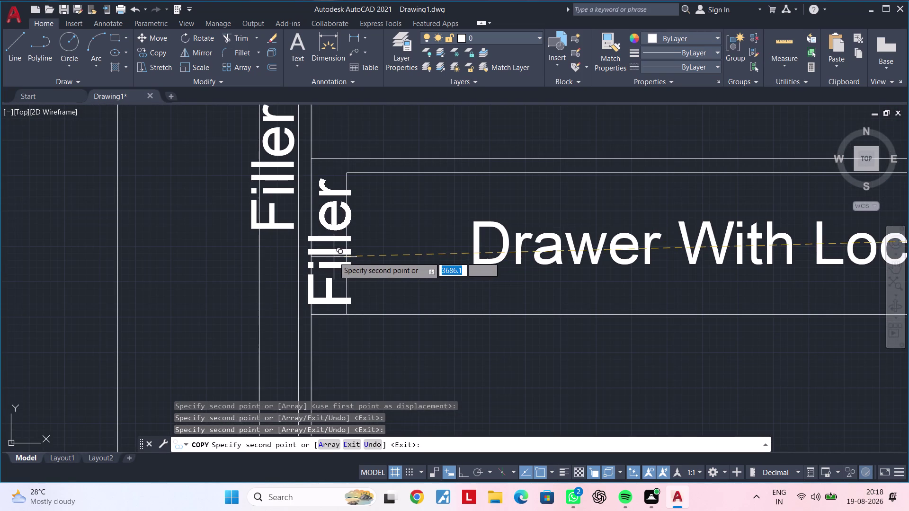
click(334, 257)
scroll(down, 3)
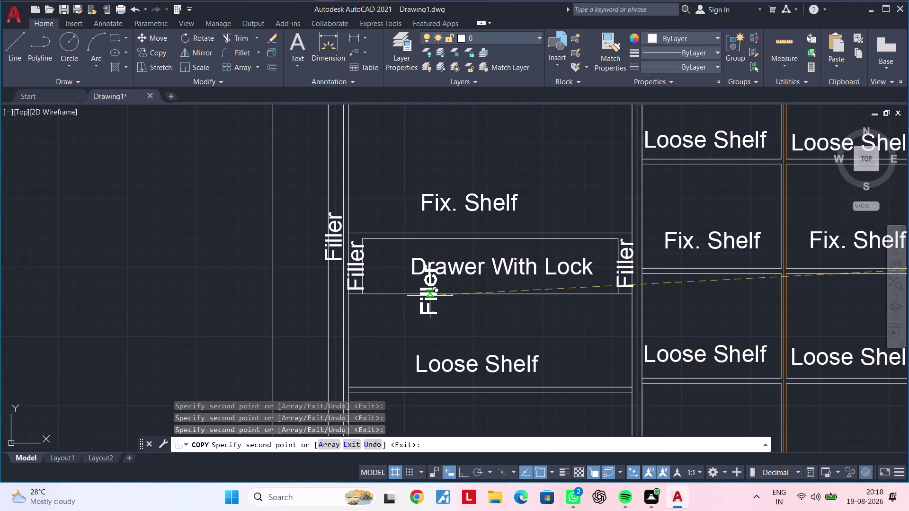
key(Escape)
scroll(down, 3)
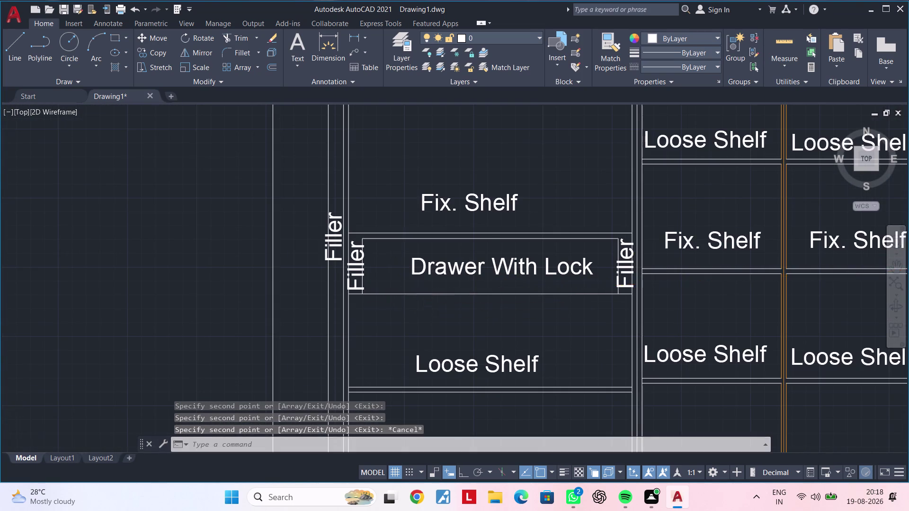
scroll(down, 3)
middle_drag(434, 296, 279, 291)
middle_drag(470, 285, 404, 282)
middle_drag(378, 279, 514, 278)
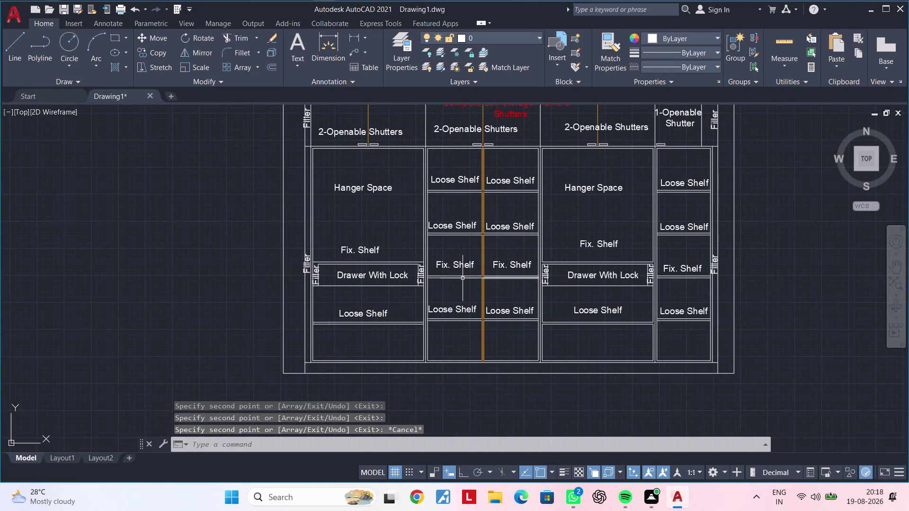
middle_drag(458, 278, 426, 283)
scroll(up, 3)
Copy a Filler label beside the central divider.
click(407, 280)
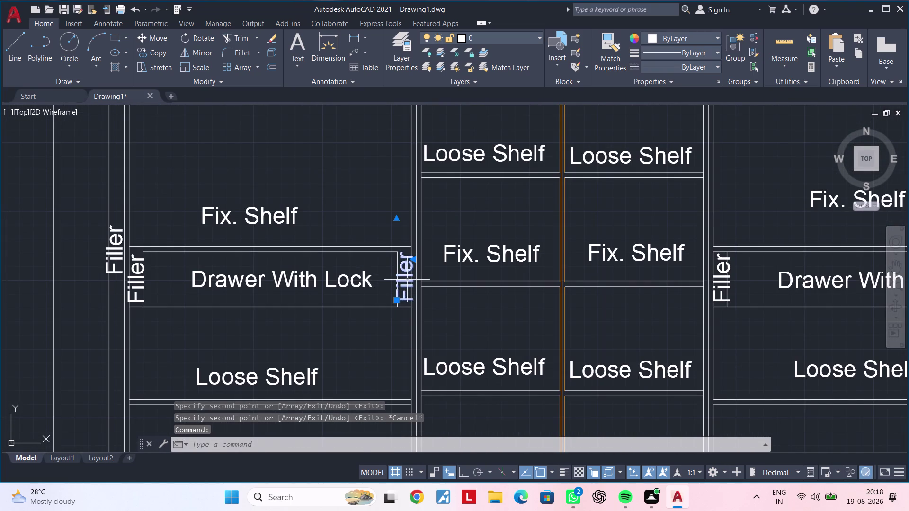
text(co)
key(space)
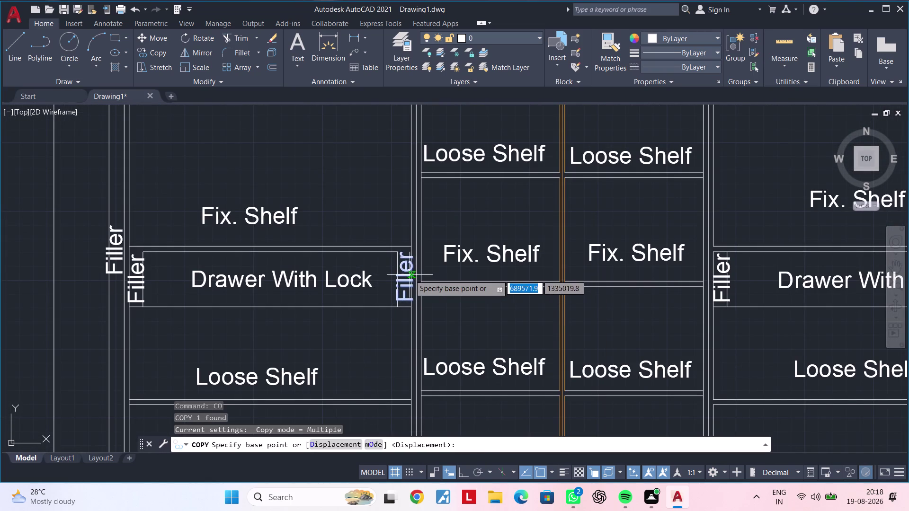
click(409, 275)
scroll(up, 3)
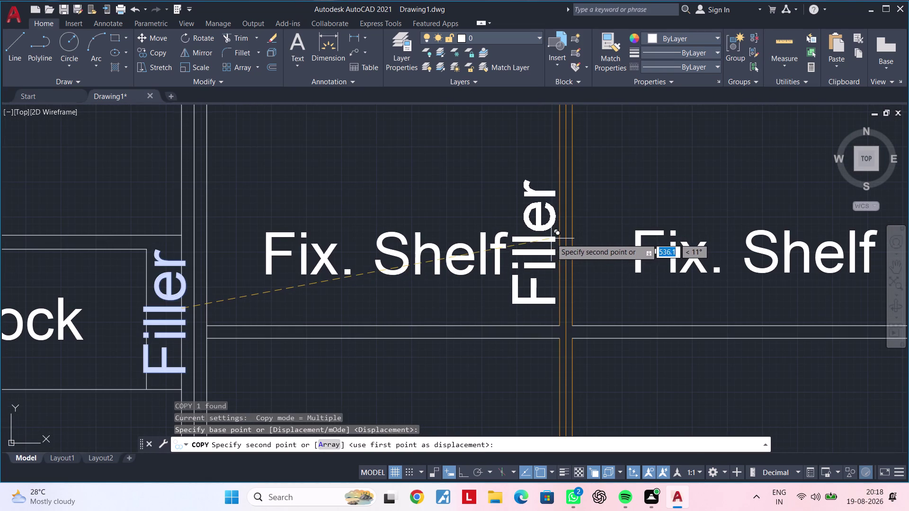
click(555, 237)
key(Escape)
key(Escape)
click(540, 254)
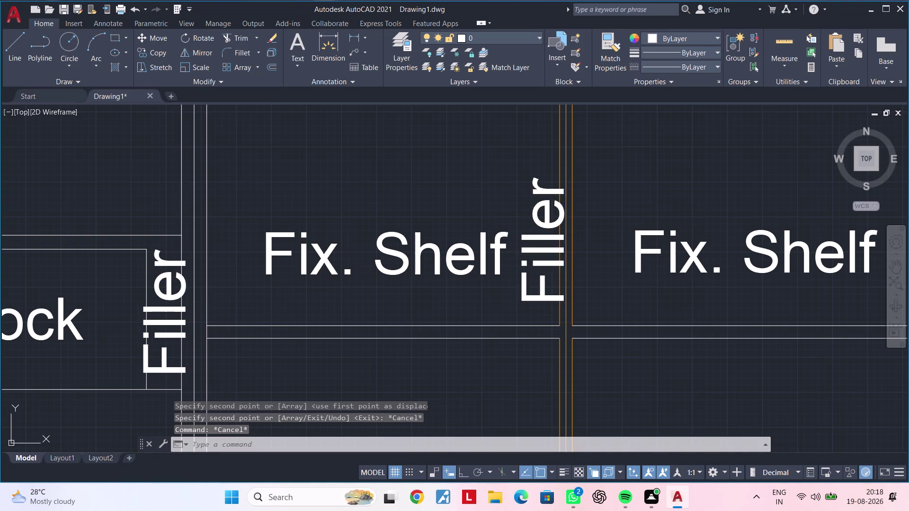
click(540, 254)
drag(727, 290, 759, 289)
Open the Filler label's text editor and widen its box, then leave without changes.
drag(732, 291, 774, 291)
double_click(876, 291)
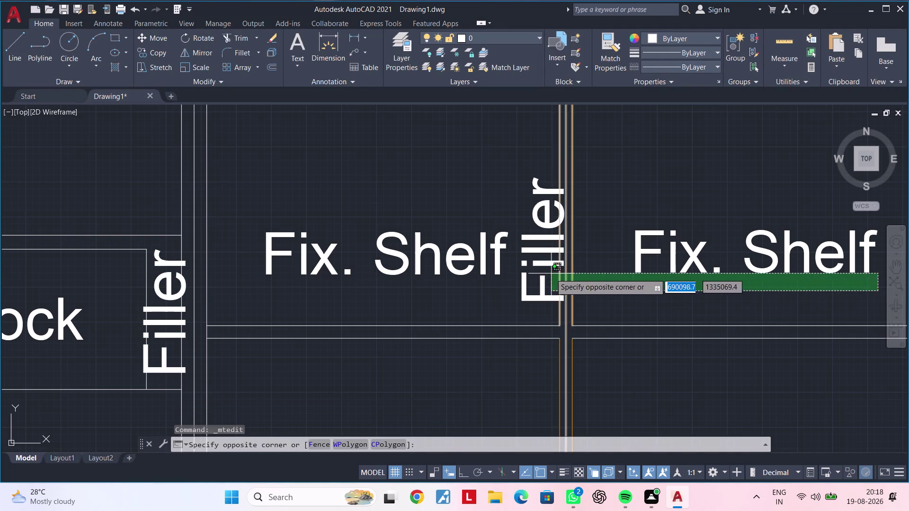
scroll(down, 3)
key(Escape)
key(Escape)
scroll(up, 3)
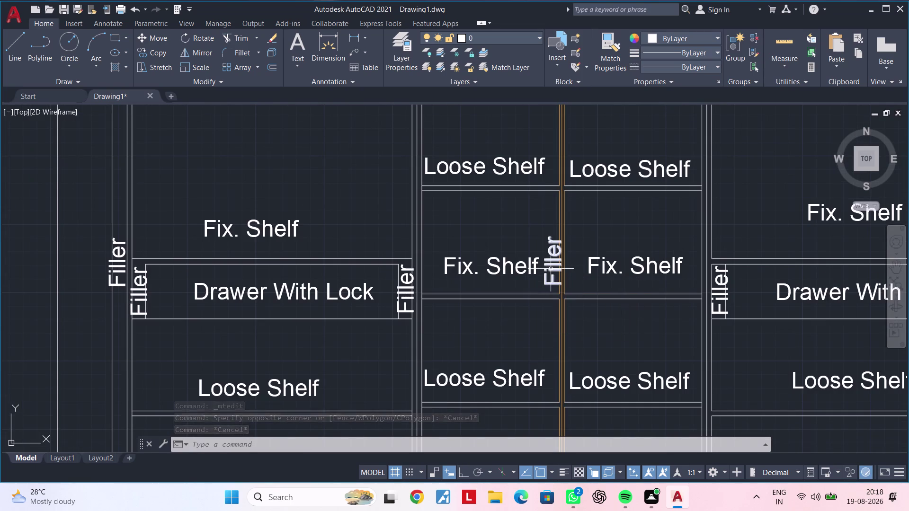
double_click(551, 269)
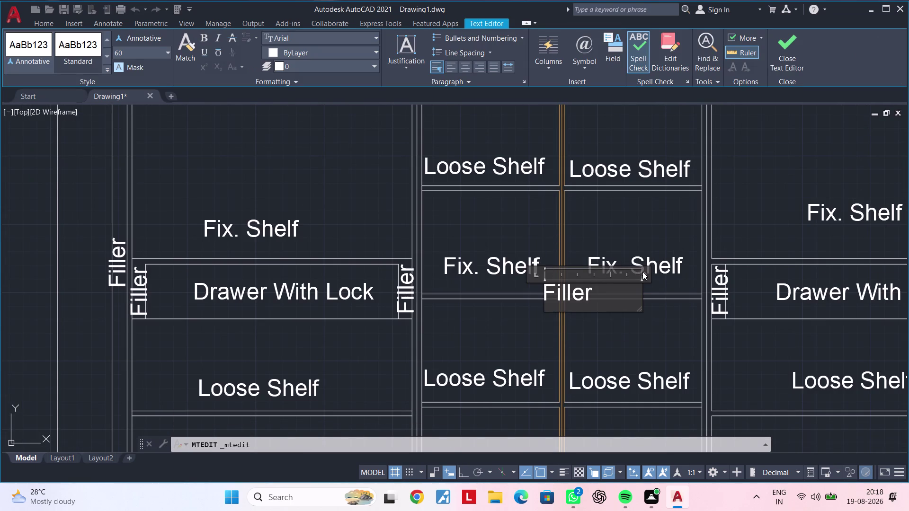
drag(644, 276, 716, 275)
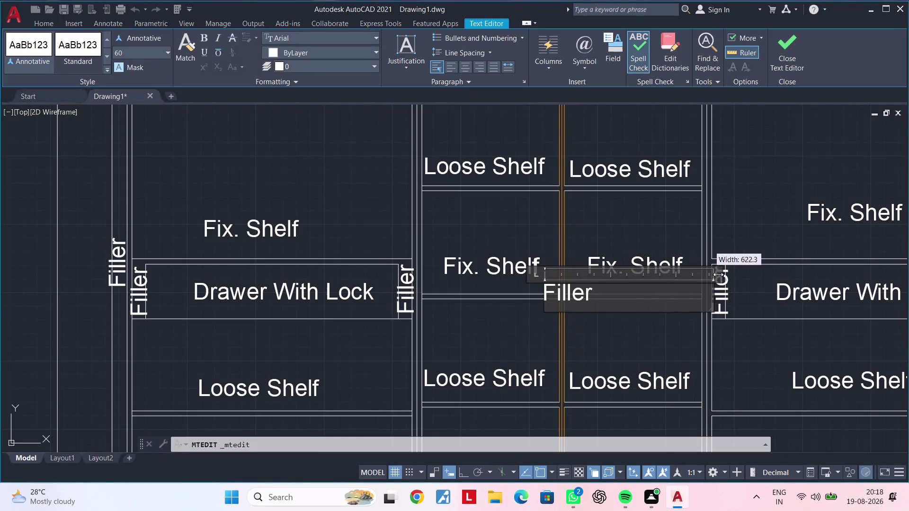
drag(715, 275, 753, 274)
drag(775, 271, 780, 270)
click(780, 270)
key(Escape)
key(Escape)
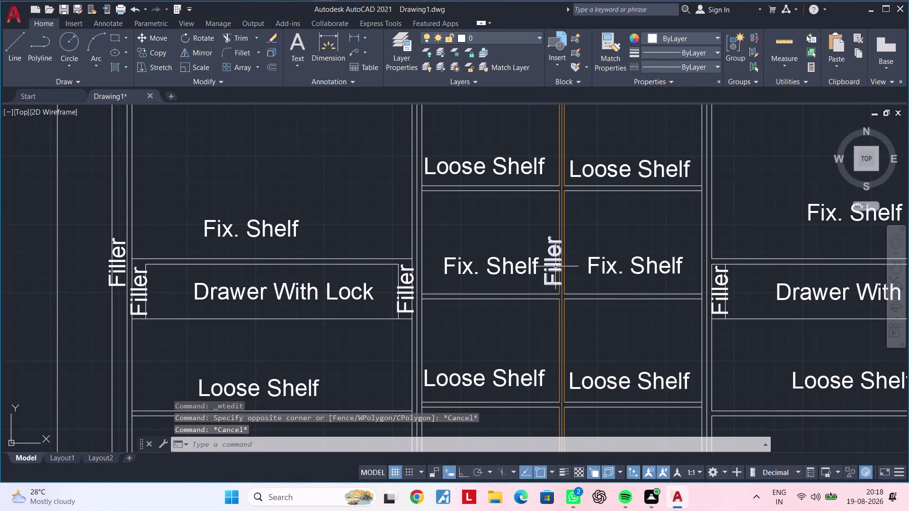
Replace the label's Filler text with 'Shelves Should Be Eq. Space'.
double_click(555, 266)
click(601, 288)
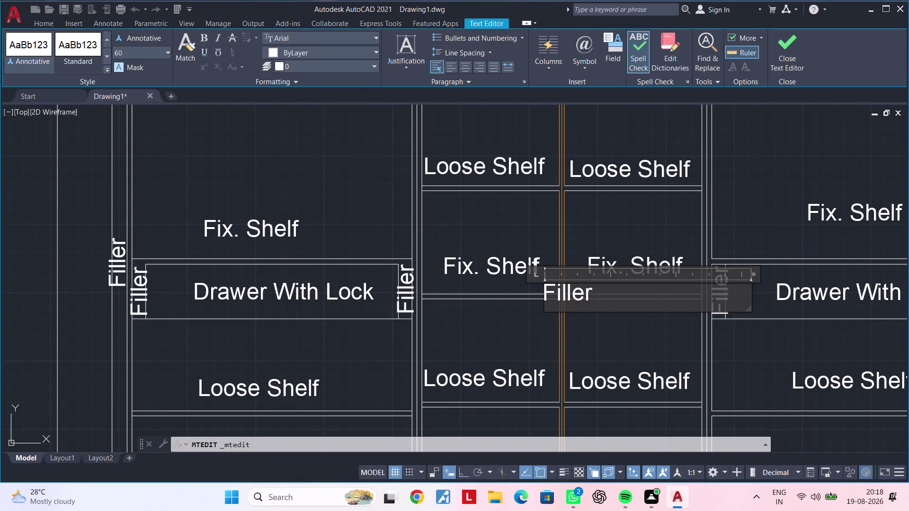
key(BackSpace)
key(BackSpace)
key(BackSpace)
key(BackSpace)
key(BackSpace)
key(BackSpace)
key(BackSpace)
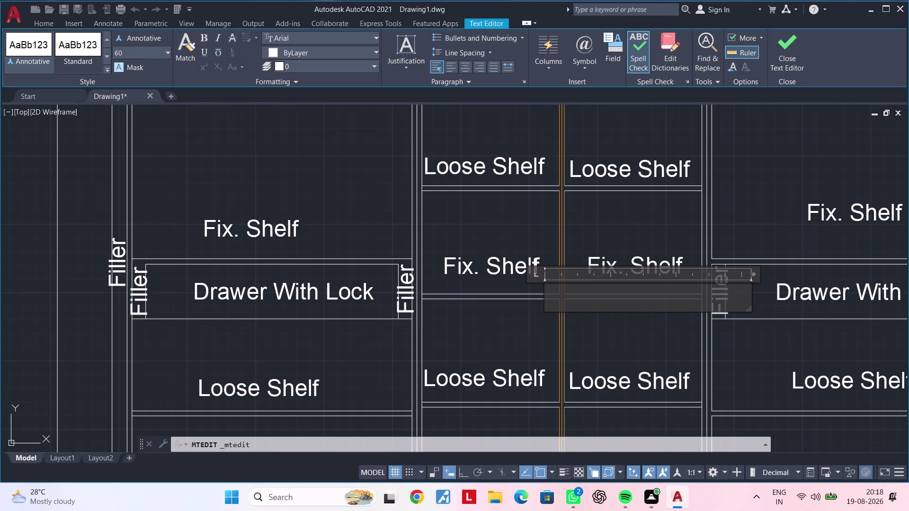
key(shift+s)
text(he)
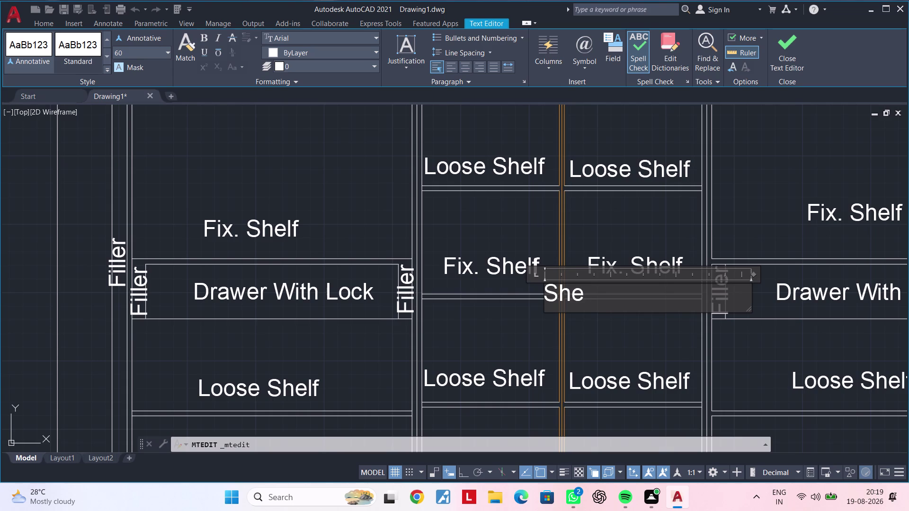
text(lve)
text(s)
key(space)
key(shift+s)
text(houl)
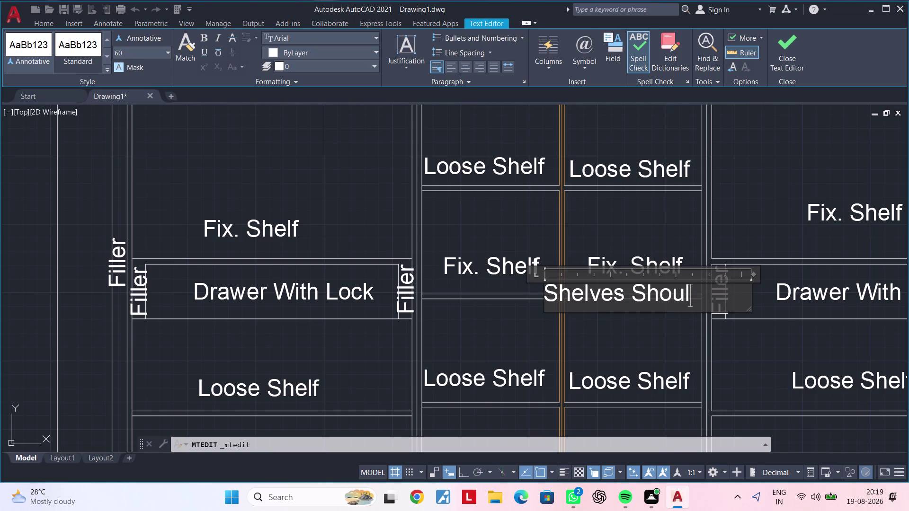
text(d)
key(space)
text(Be)
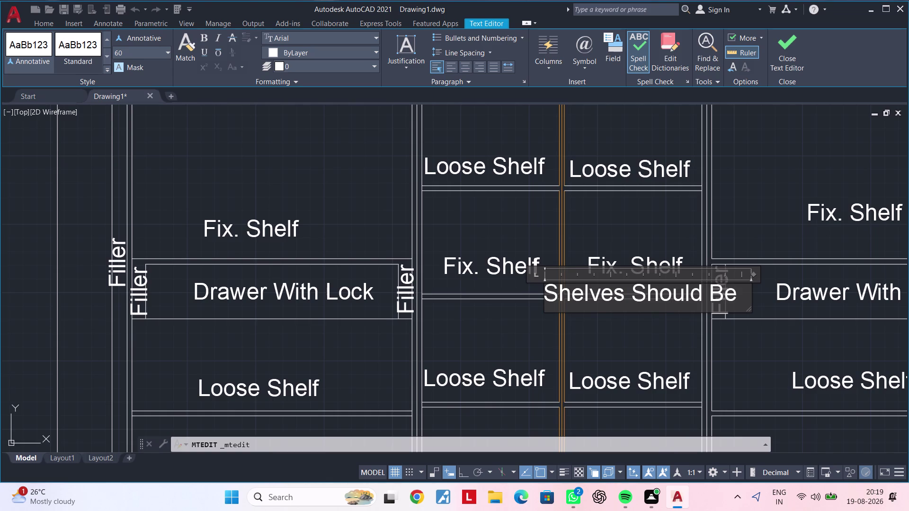
key(space)
key(shift+e)
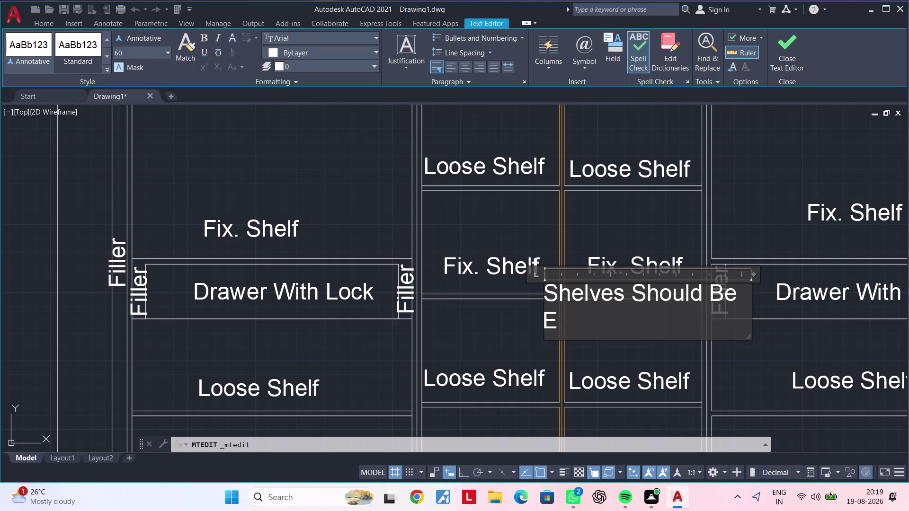
key(q)
key(space)
key(BackSpace)
text(.)
key(space)
text(Spa)
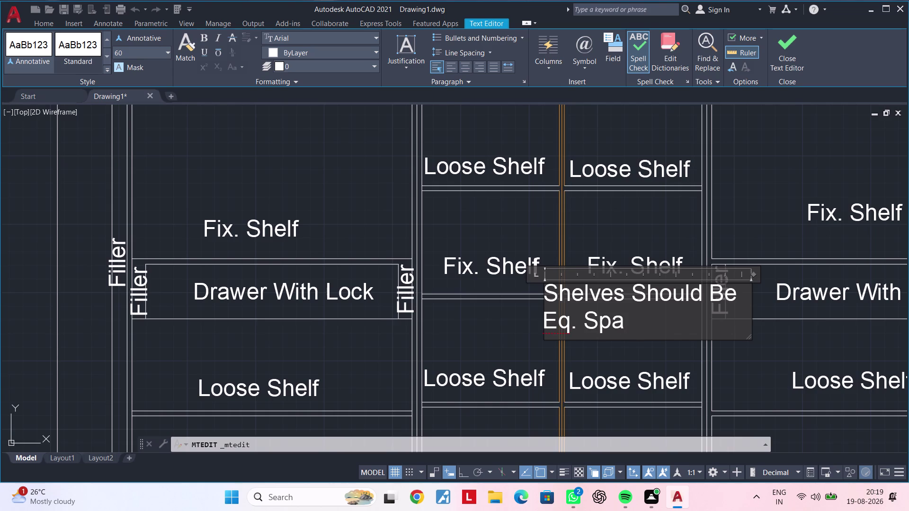
text(ce)
Widen the note's text box so it reads on one line, and close the editor.
drag(752, 272, 799, 271)
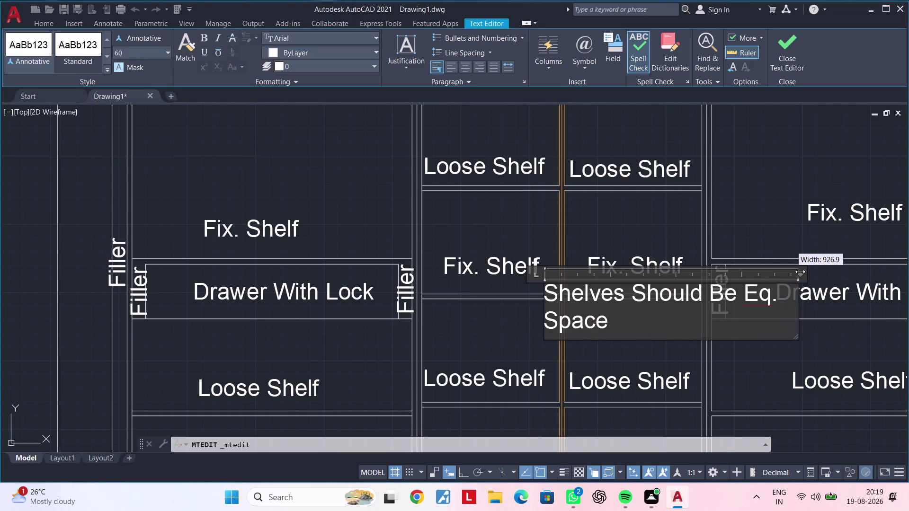
drag(799, 272, 838, 269)
click(840, 268)
click(844, 268)
click(852, 266)
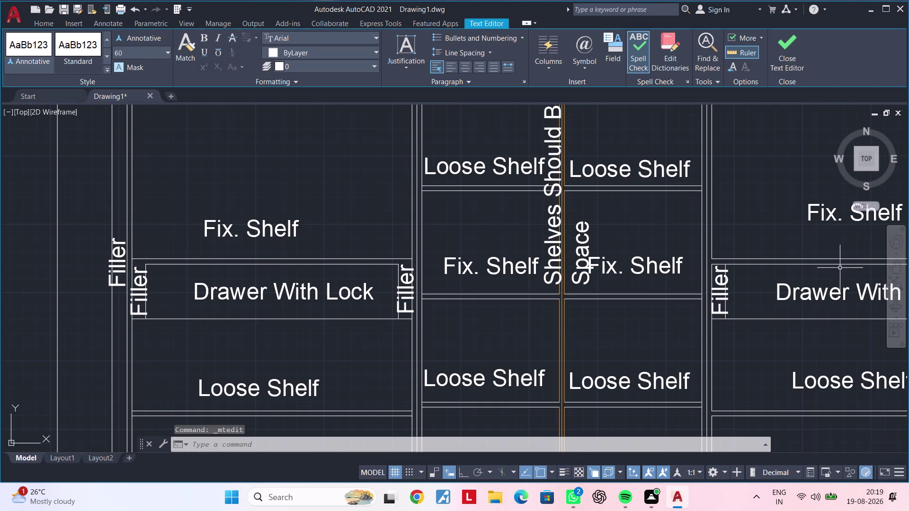
double_click(555, 242)
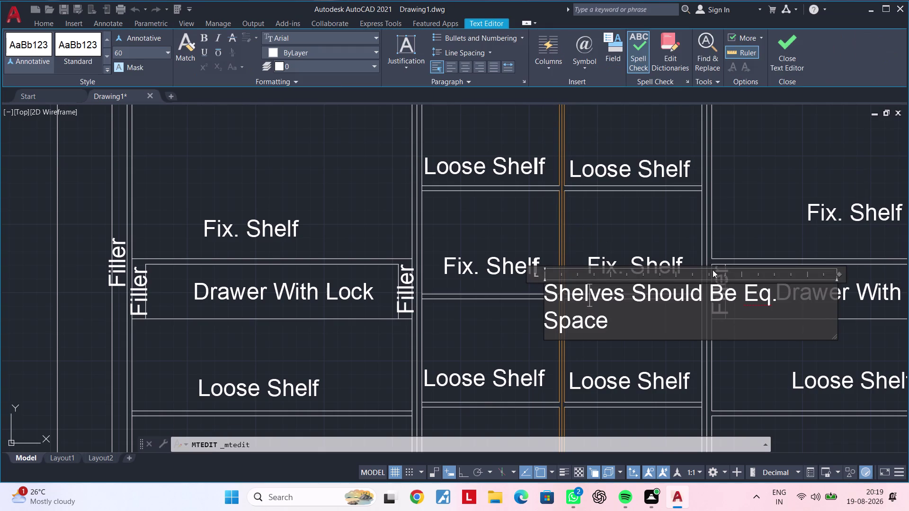
drag(837, 275, 848, 275)
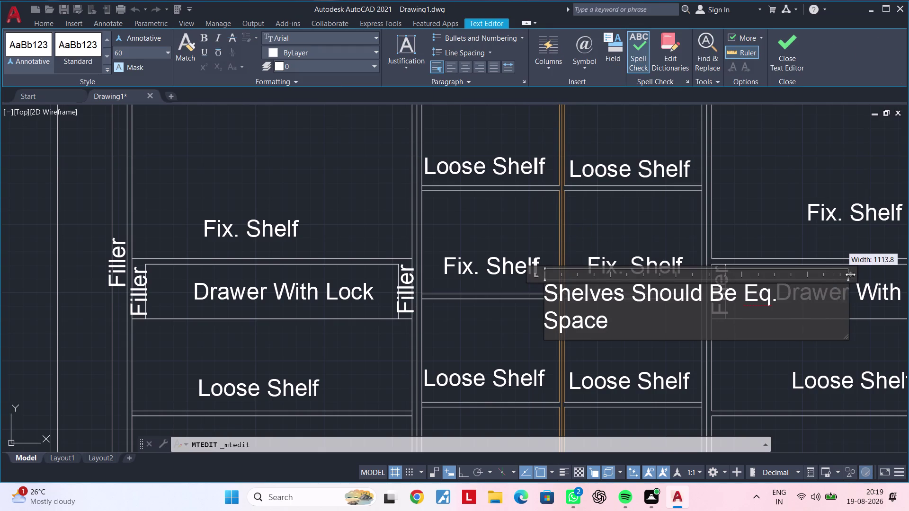
drag(848, 275, 864, 272)
click(804, 346)
scroll(down, 3)
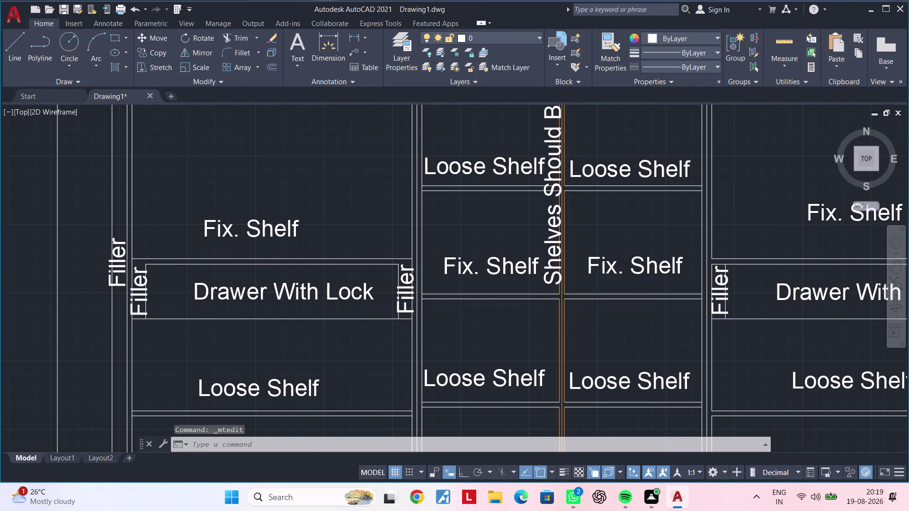
Copy the vertical equal-spacing note onto the next shelf divider using CO.
middle_drag(779, 345, 658, 378)
middle_drag(530, 306, 497, 331)
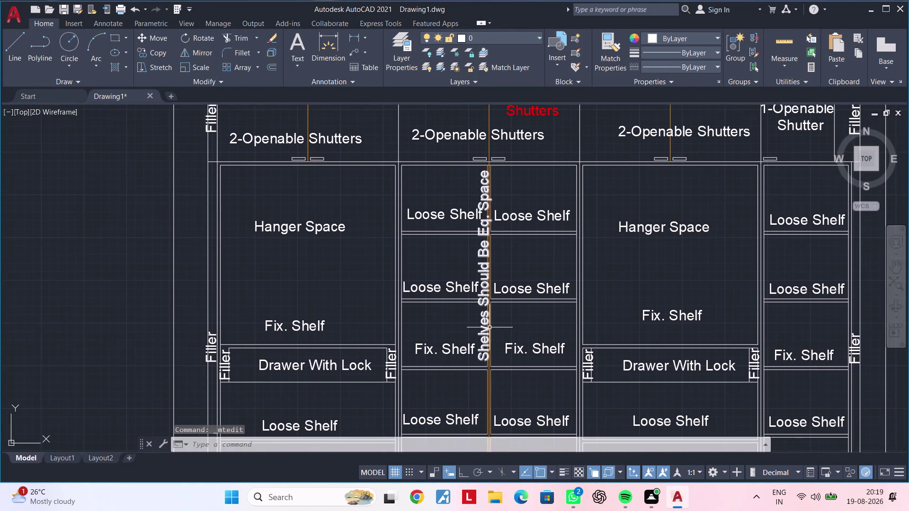
click(481, 329)
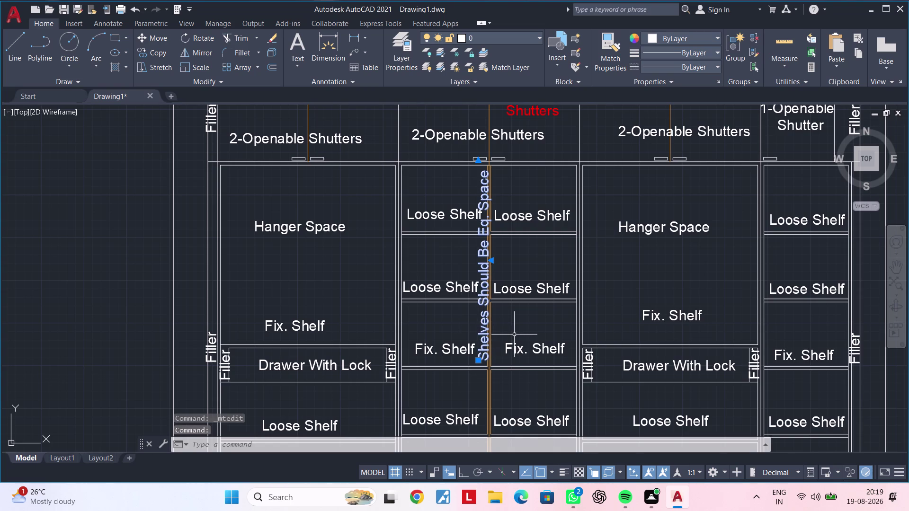
key(c)
key(o)
key(space)
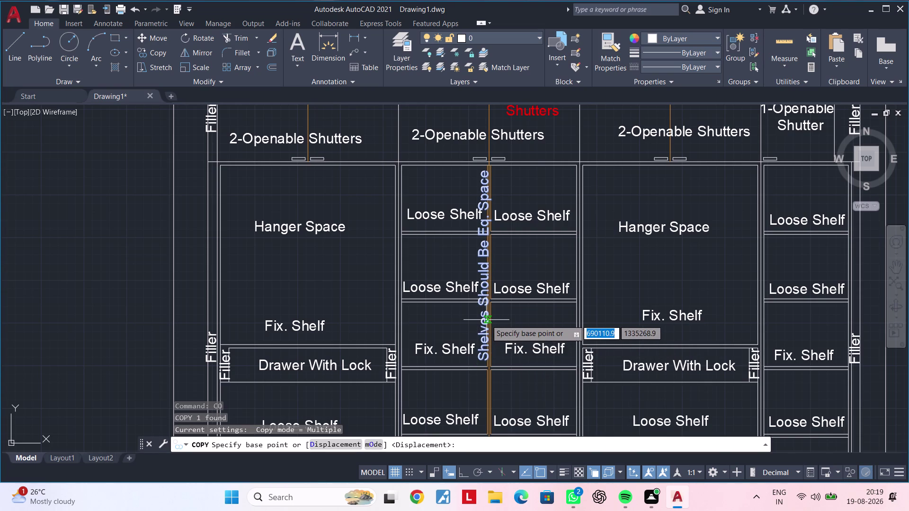
click(486, 320)
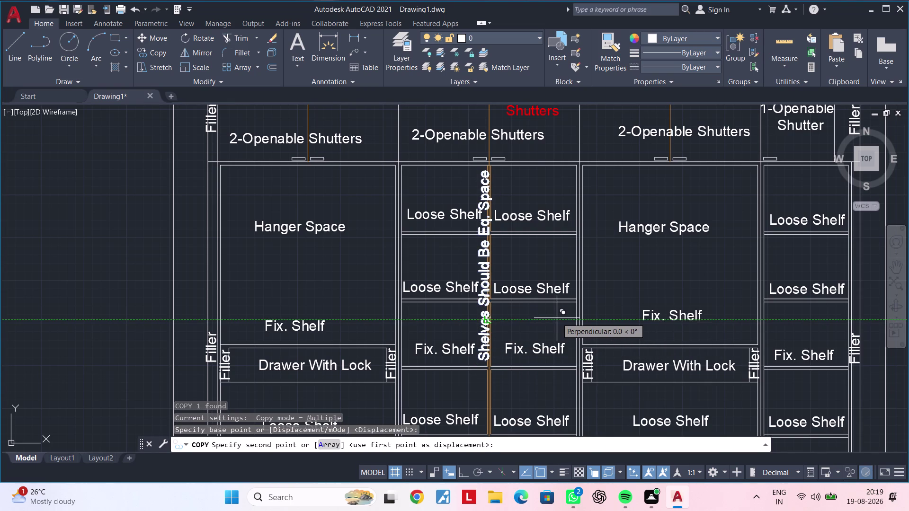
scroll(up, 3)
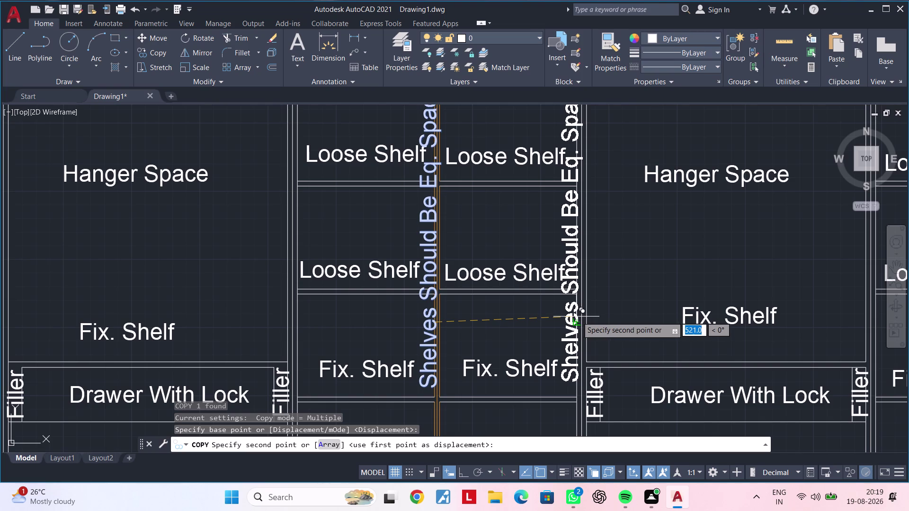
click(581, 316)
Place another copy of the note in the rightmost compartment and cancel copying.
scroll(down, 3)
middle_drag(639, 319, 531, 318)
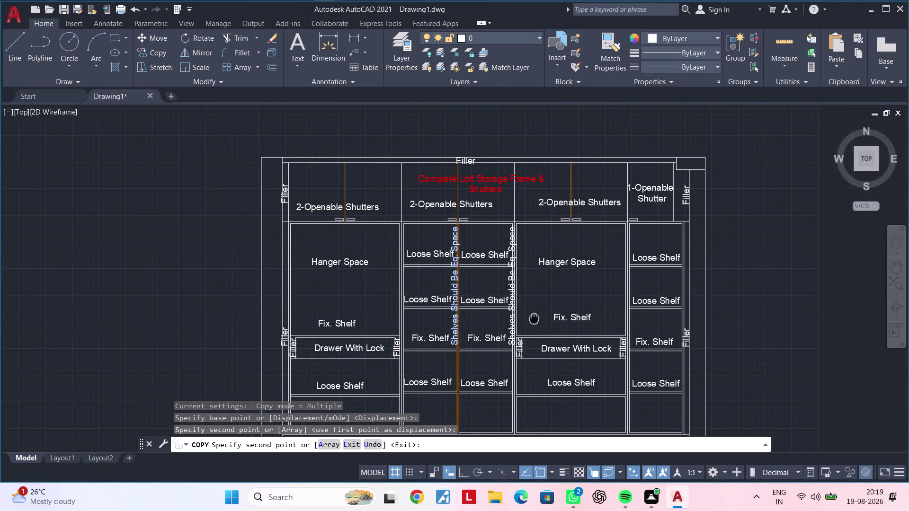
middle_drag(531, 318, 530, 318)
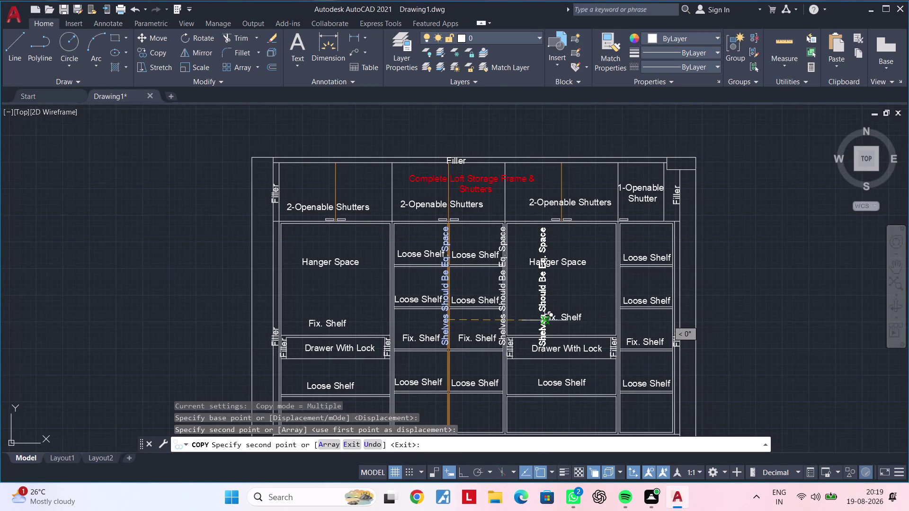
scroll(up, 3)
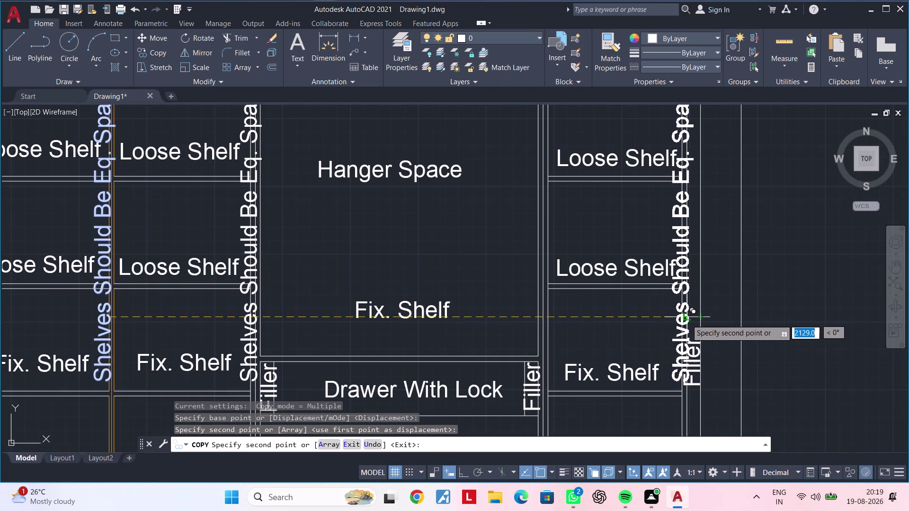
scroll(down, 3)
middle_drag(681, 332, 680, 285)
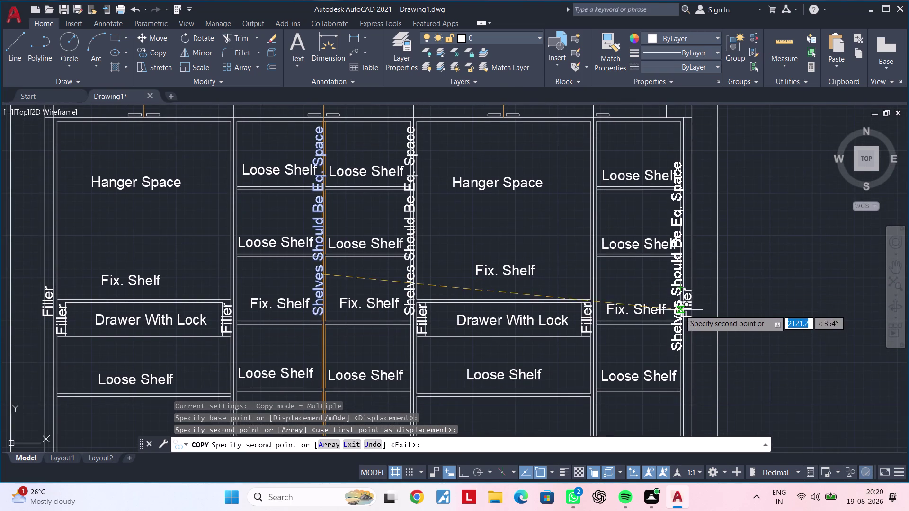
scroll(up, 3)
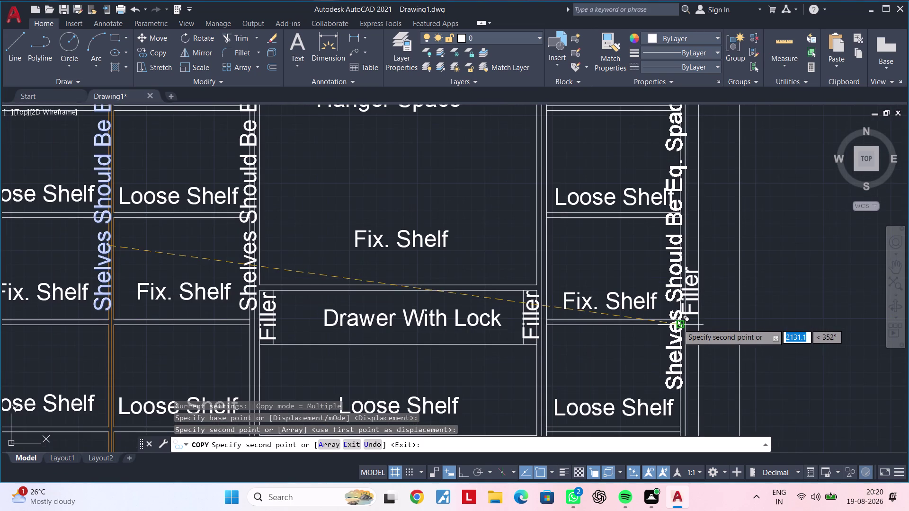
scroll(down, 3)
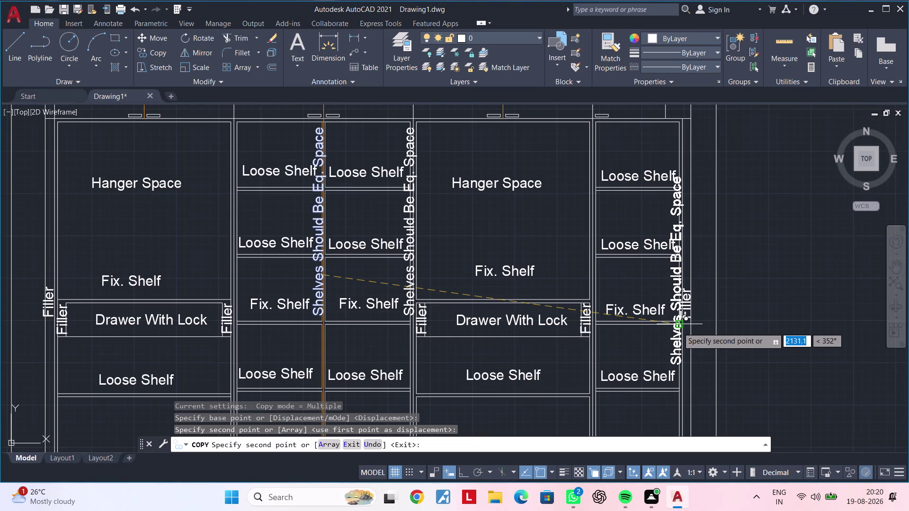
click(675, 329)
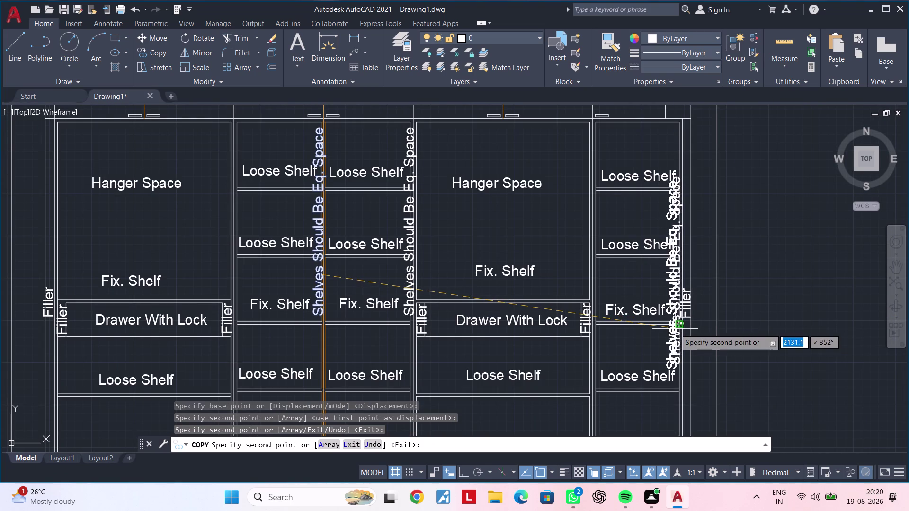
middle_drag(625, 329, 671, 326)
scroll(down, 3)
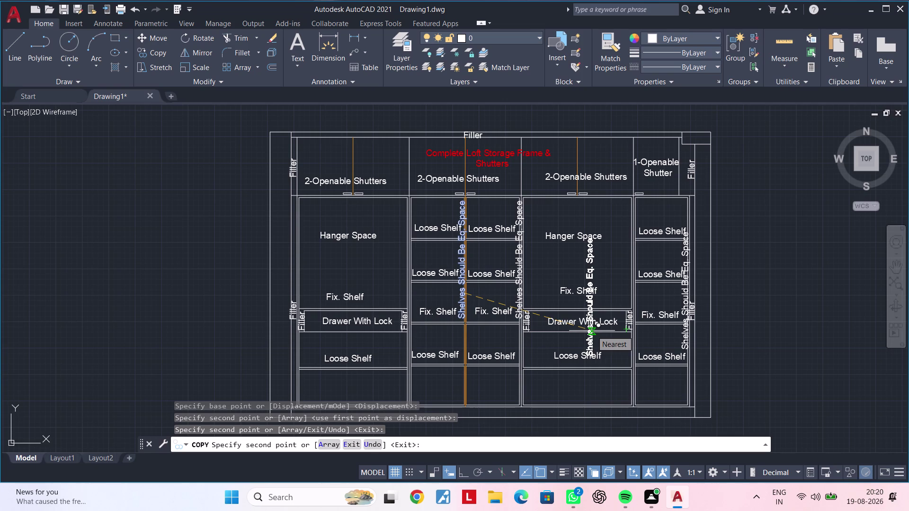
key(Escape)
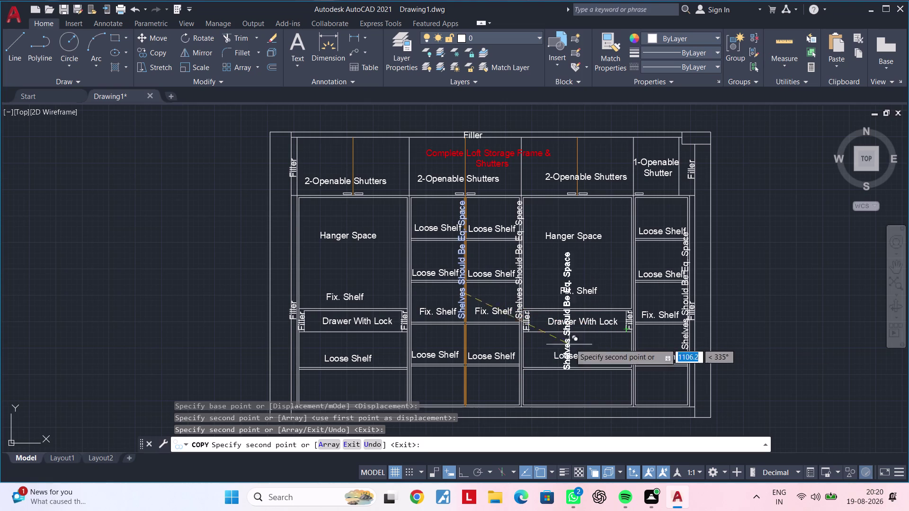
key(Escape)
middle_drag(541, 348, 608, 301)
key(Escape)
key(Escape)
middle_drag(541, 330, 598, 312)
key(Escape)
key(Escape)
middle_click(565, 314)
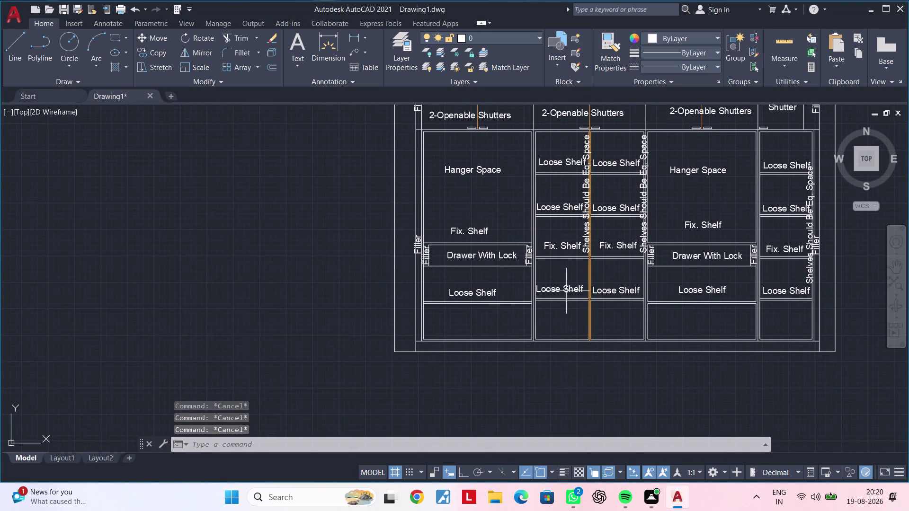
Select the external elevation's Ply Skirting With PVC Legs note and start copying it.
middle_drag(517, 389, 503, 412)
scroll(down, 3)
middle_drag(554, 360, 525, 407)
scroll(up, 3)
middle_drag(551, 254, 521, 360)
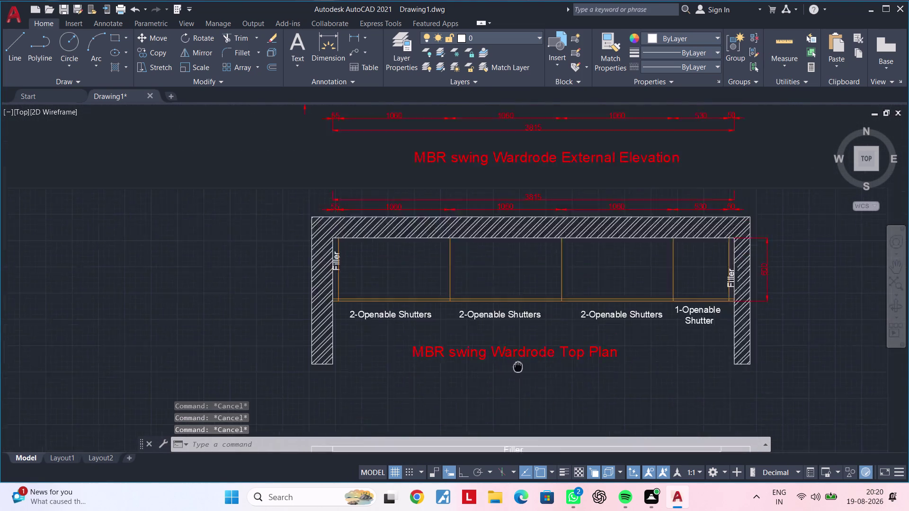
middle_drag(521, 360, 506, 427)
middle_drag(544, 234, 540, 283)
scroll(up, 3)
click(499, 207)
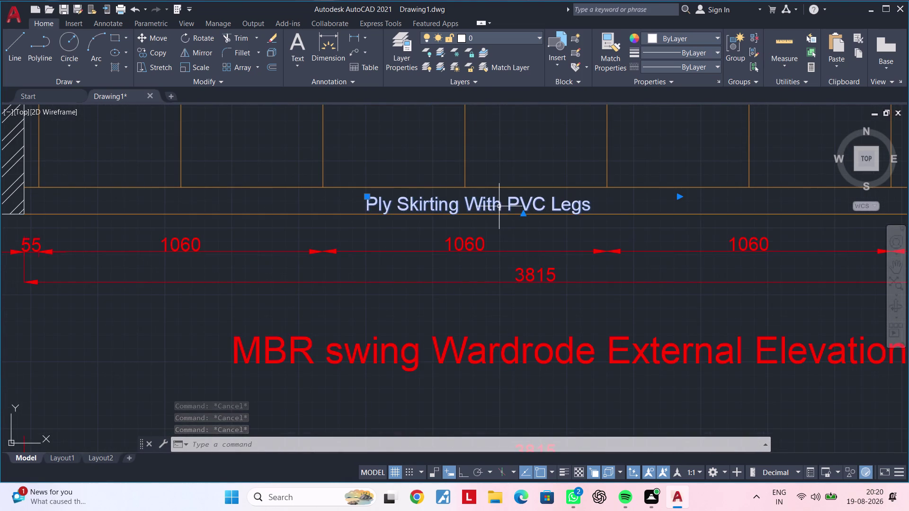
key(c)
key(o)
key(space)
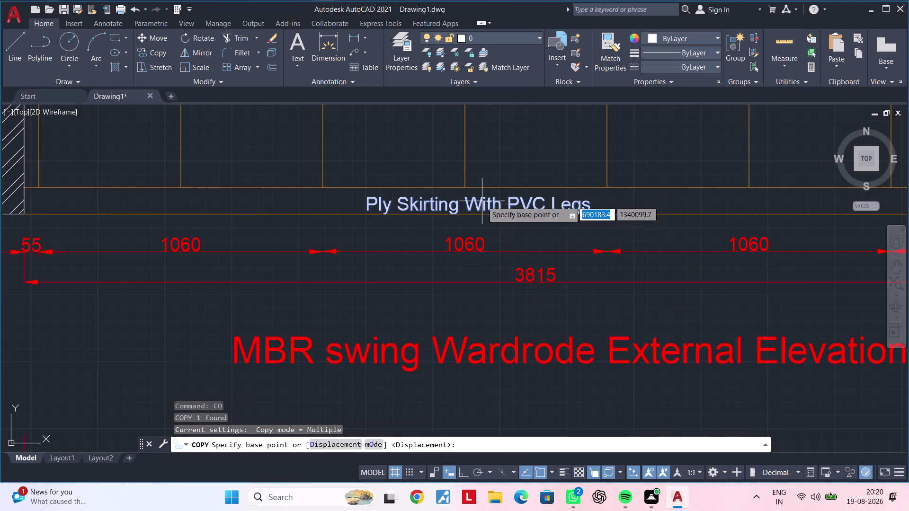
click(482, 201)
Place the copied skirting note in the internal elevation's skirting strip.
scroll(down, 3)
middle_drag(527, 299, 514, 163)
scroll(down, 3)
middle_drag(523, 344, 520, 159)
middle_drag(542, 311, 531, 270)
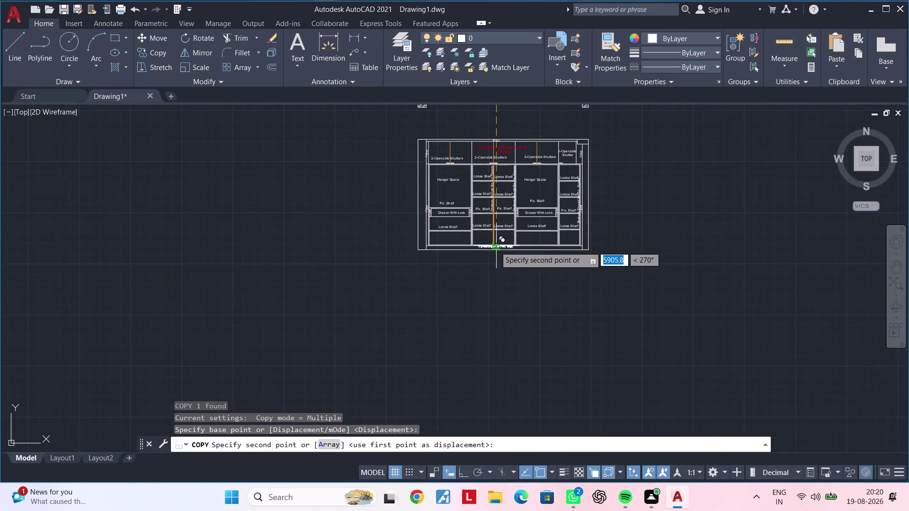
scroll(up, 3)
scroll(up, 3)
click(492, 243)
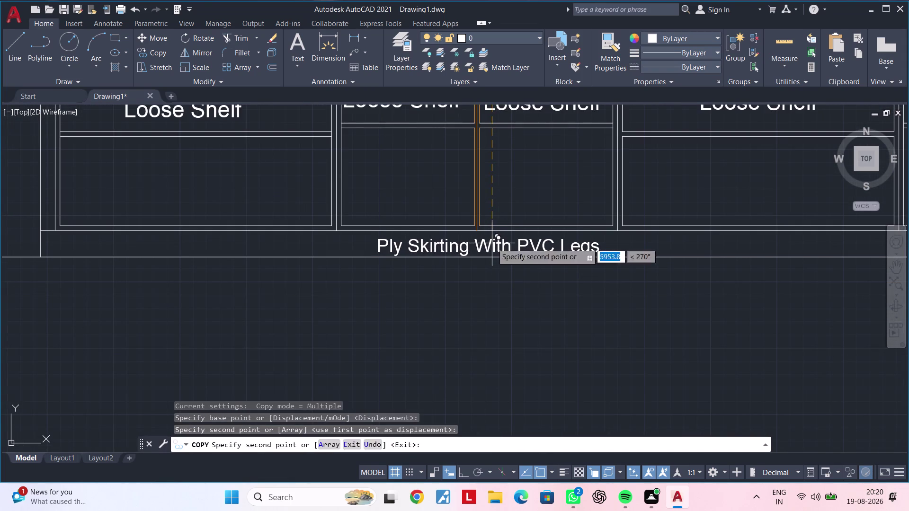
key(Escape)
Cancel copying, pan to the central shelf compartments, and start Match Properties (MA).
scroll(down, 3)
key(Escape)
middle_drag(578, 293, 515, 313)
key(Escape)
key(Escape)
key(Escape)
key(Escape)
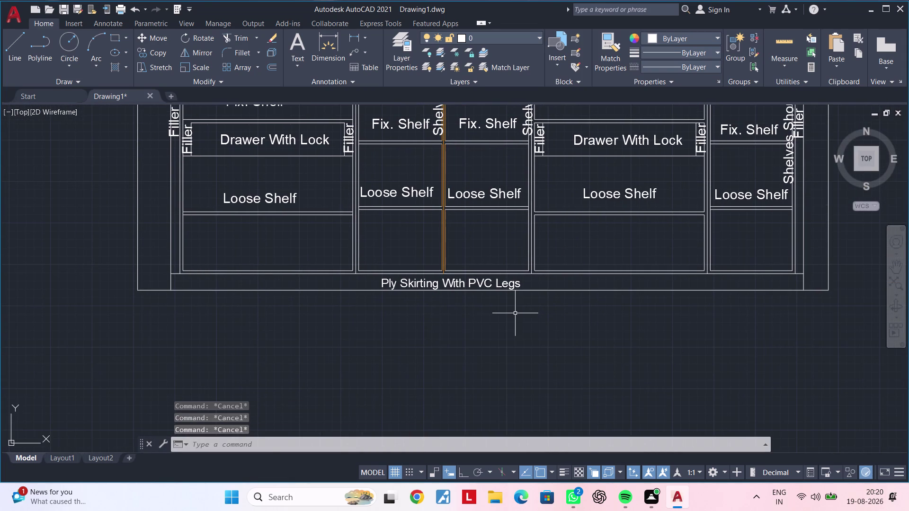
key(Escape)
key(Escape)
key(Escape)
key(Escape)
key(Escape)
key(Escape)
middle_drag(485, 317, 459, 335)
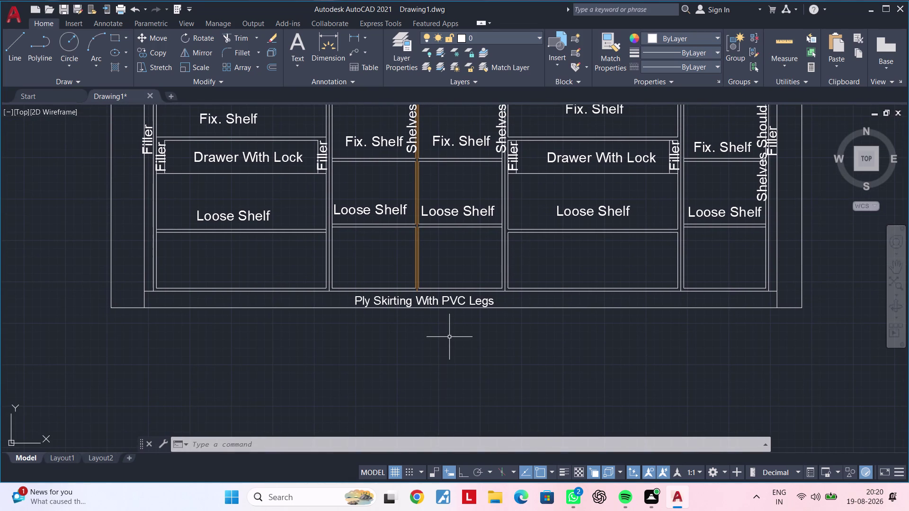
scroll(down, 3)
middle_drag(541, 341, 502, 364)
key(Escape)
key(Escape)
middle_drag(451, 352, 492, 355)
key(Escape)
scroll(up, 3)
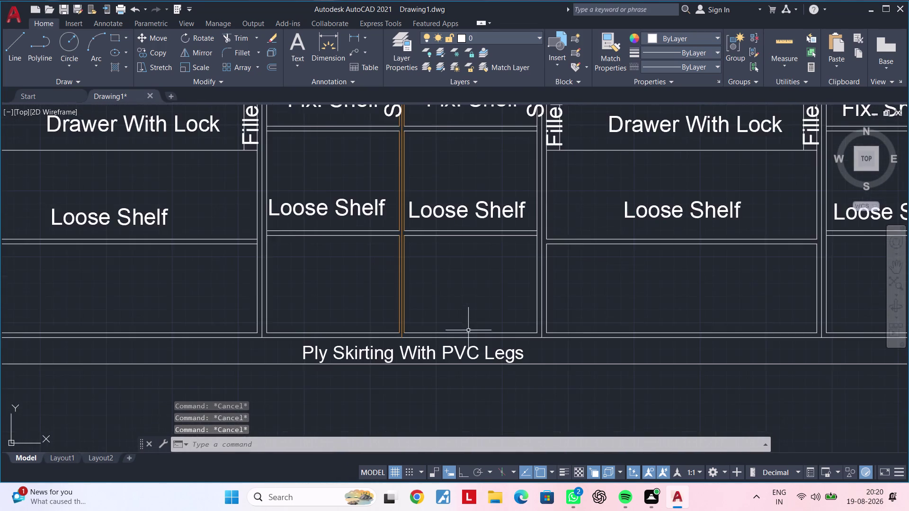
middle_drag(468, 326, 512, 324)
key(Escape)
key(Escape)
key(m)
key(a)
key(space)
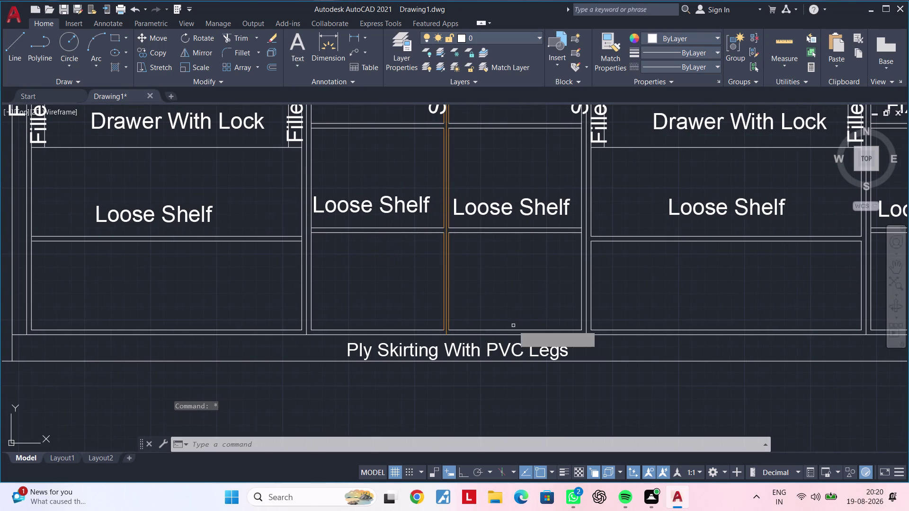
Pick the orange line as the source and match the left shelf compartment lines.
click(449, 312)
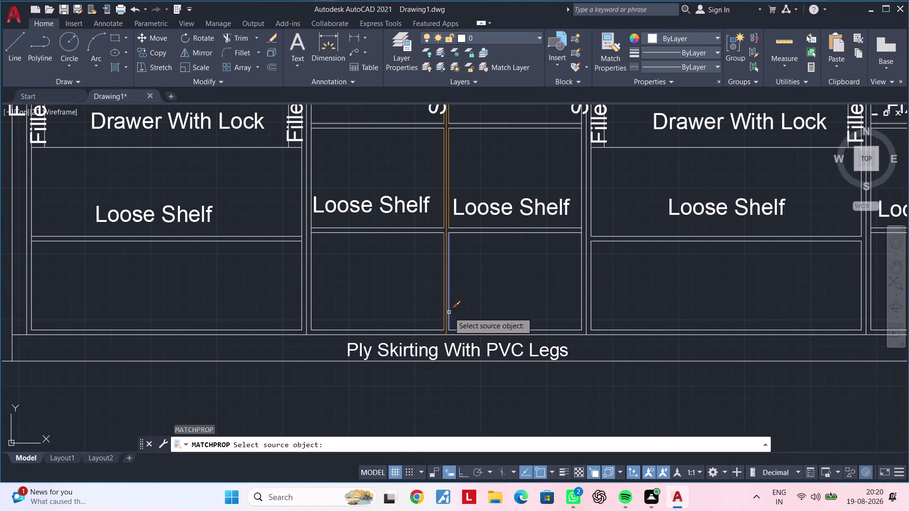
middle_drag(351, 306, 433, 306)
click(427, 306)
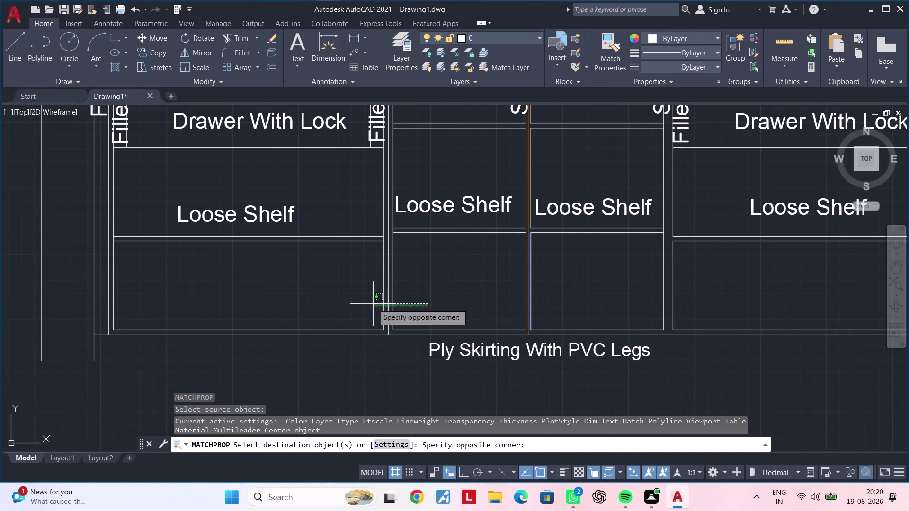
click(358, 304)
click(352, 315)
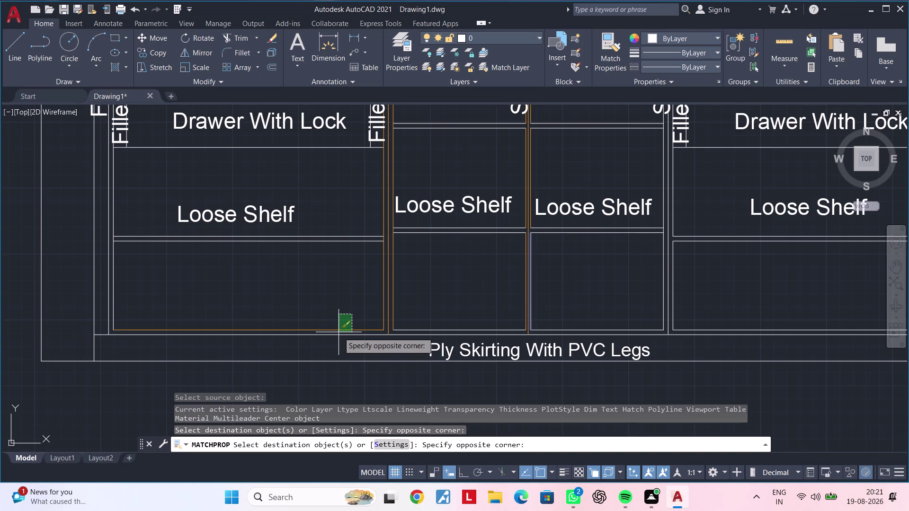
click(332, 366)
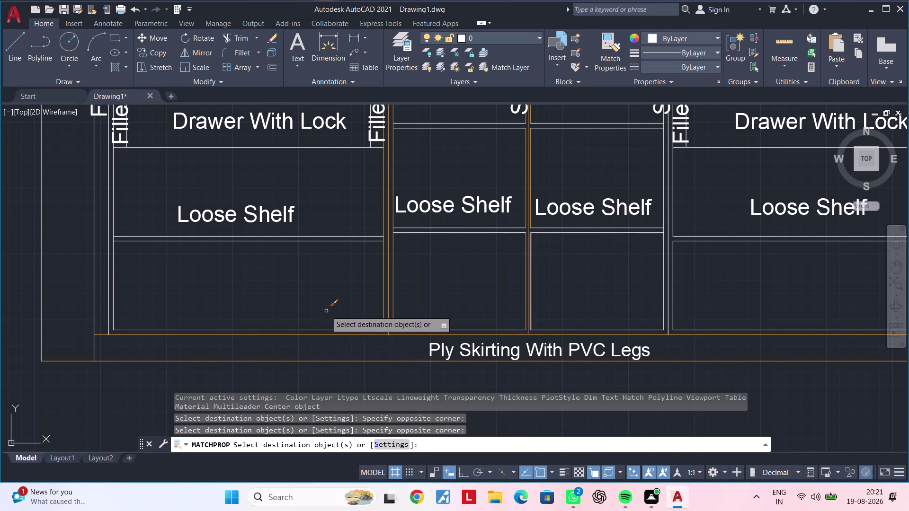
scroll(up, 3)
click(447, 319)
click(424, 338)
Match the middle compartment shelf outlines and enclosed shelf lines.
middle_drag(544, 287, 523, 293)
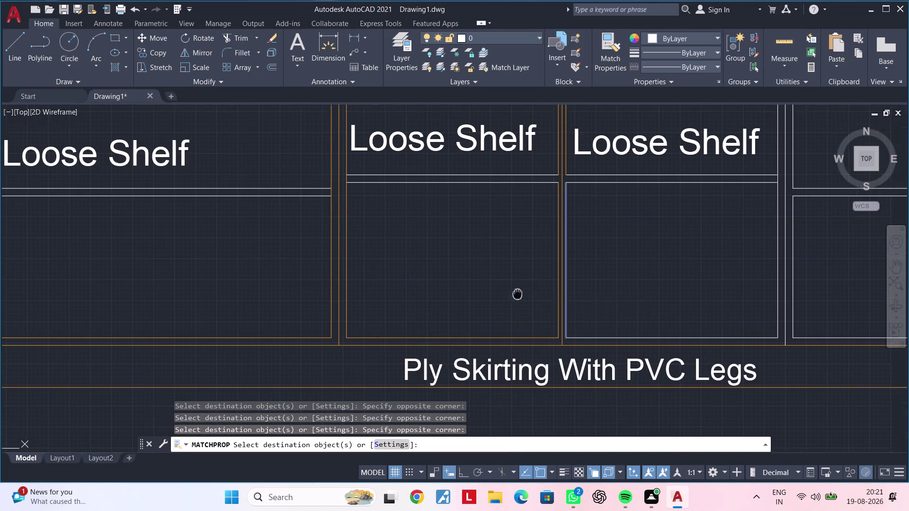
middle_drag(523, 292, 471, 299)
click(566, 294)
click(507, 300)
middle_drag(644, 299, 564, 299)
drag(597, 302, 599, 307)
drag(603, 316, 603, 318)
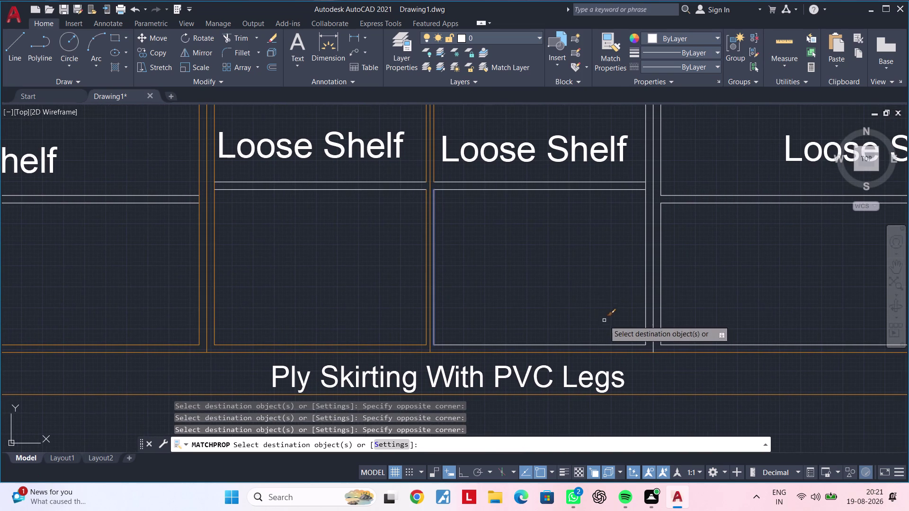
drag(604, 318, 604, 326)
click(599, 346)
click(702, 299)
click(616, 307)
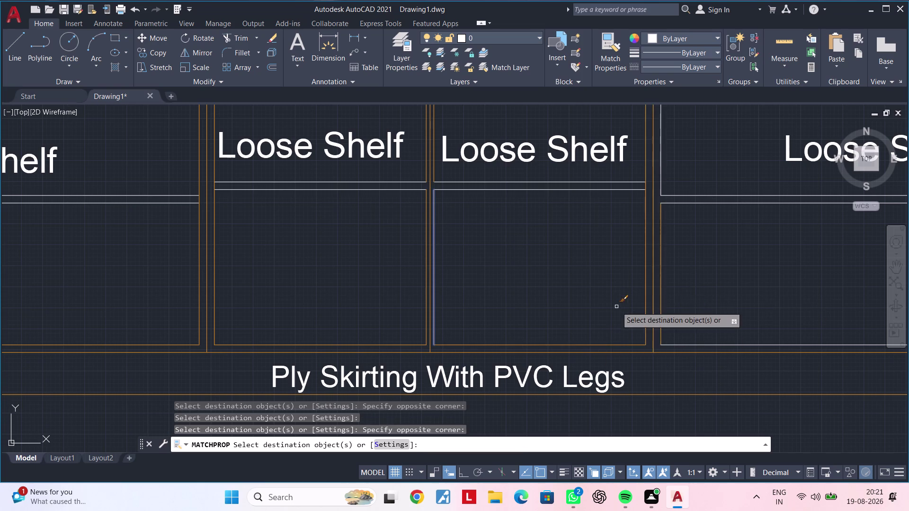
middle_drag(613, 292, 599, 355)
double_click(609, 300)
click(558, 239)
middle_drag(517, 290, 578, 307)
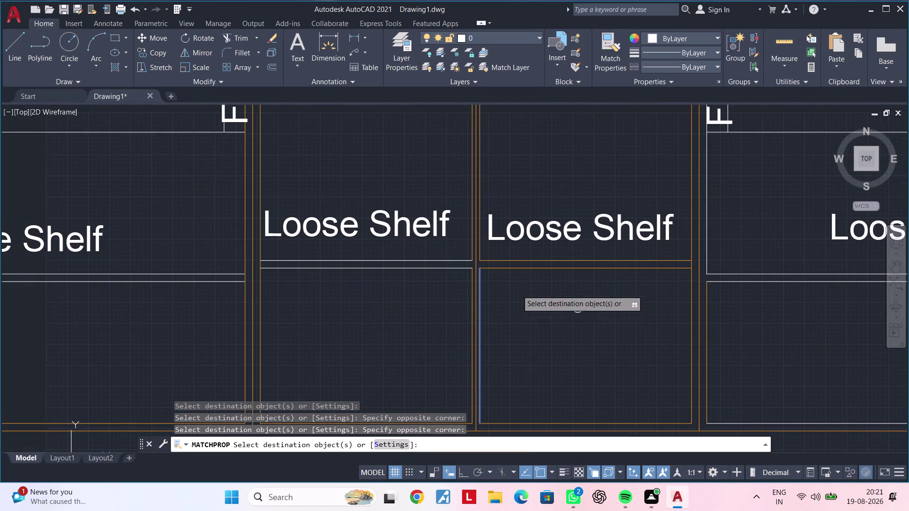
middle_drag(578, 306, 579, 307)
click(449, 296)
click(438, 256)
Match the right-hand compartment shelves, drawer compartment outline and right filler line.
scroll(down, 3)
middle_drag(535, 290, 476, 291)
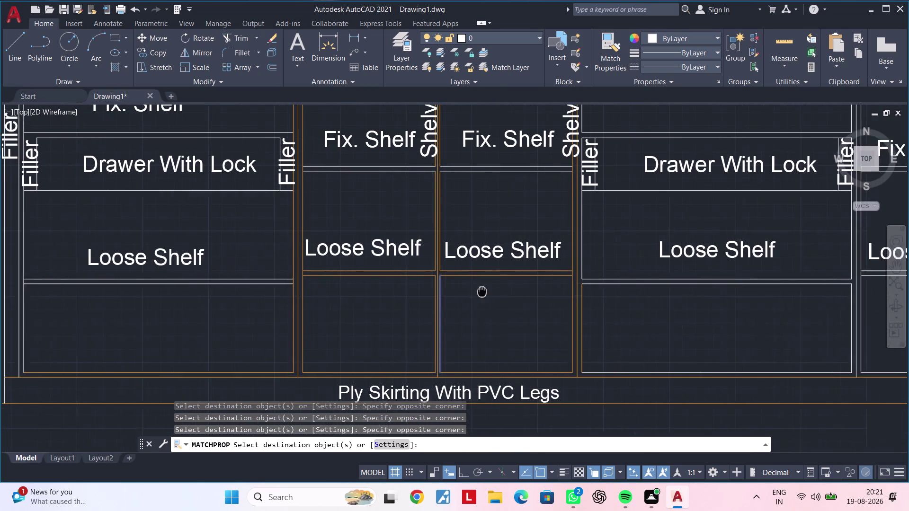
middle_drag(476, 291, 464, 290)
click(615, 321)
click(587, 264)
middle_drag(617, 315, 580, 279)
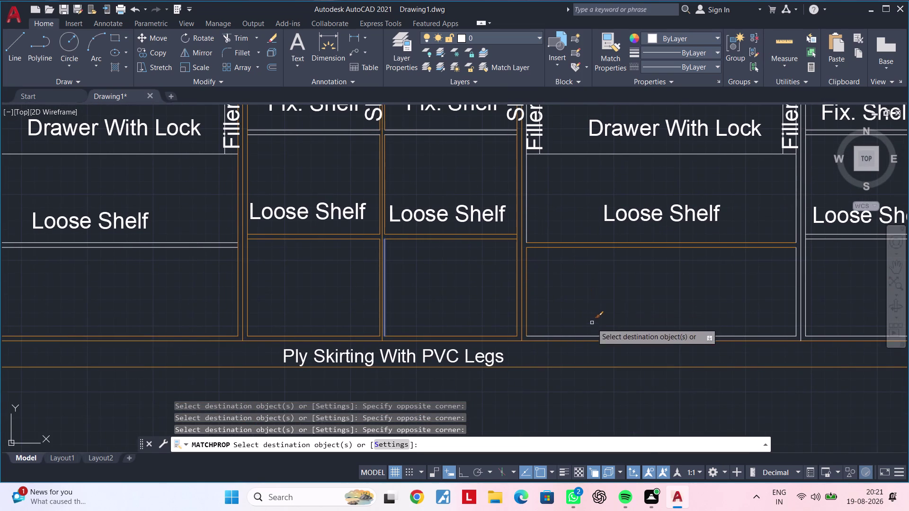
click(594, 338)
middle_drag(702, 301, 618, 303)
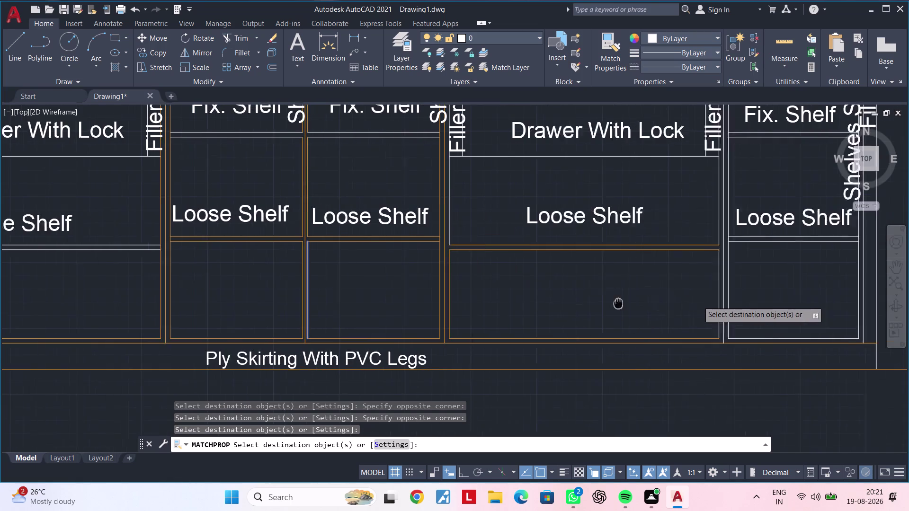
middle_drag(618, 303, 593, 301)
click(728, 290)
click(650, 302)
middle_drag(762, 299, 673, 308)
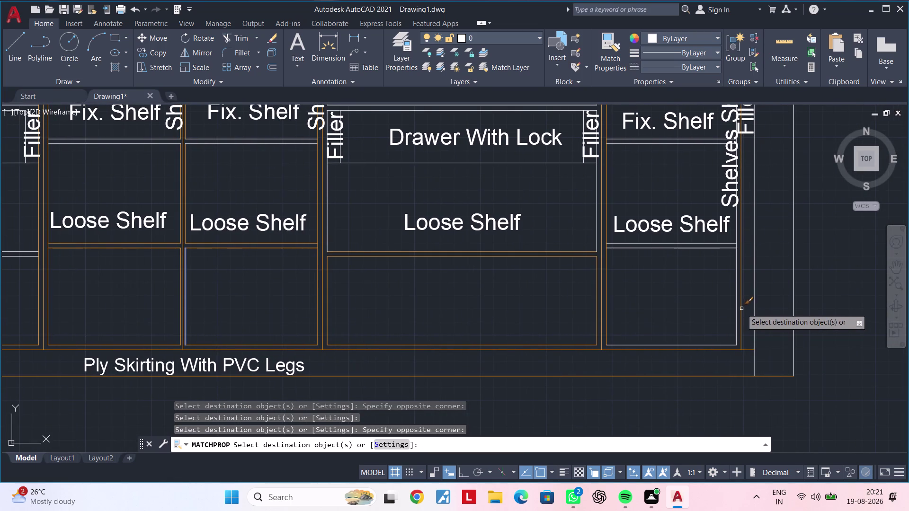
click(747, 304)
click(727, 310)
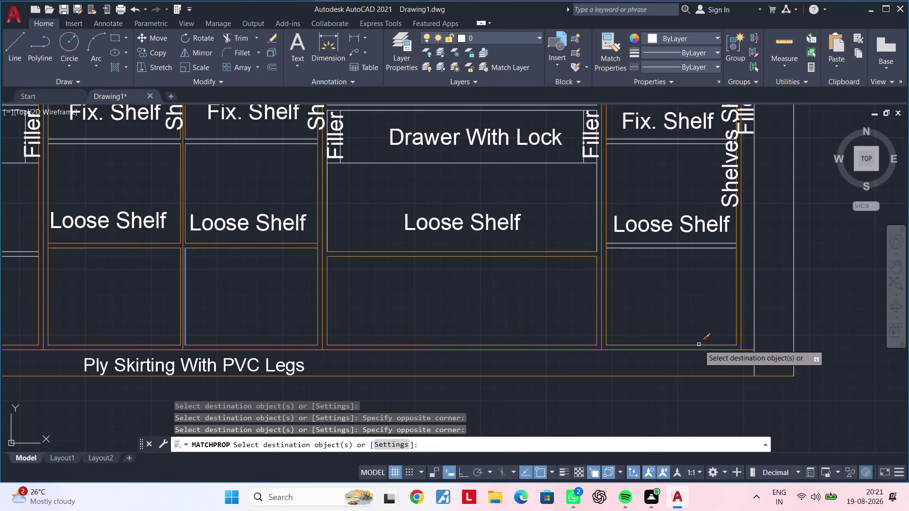
click(698, 345)
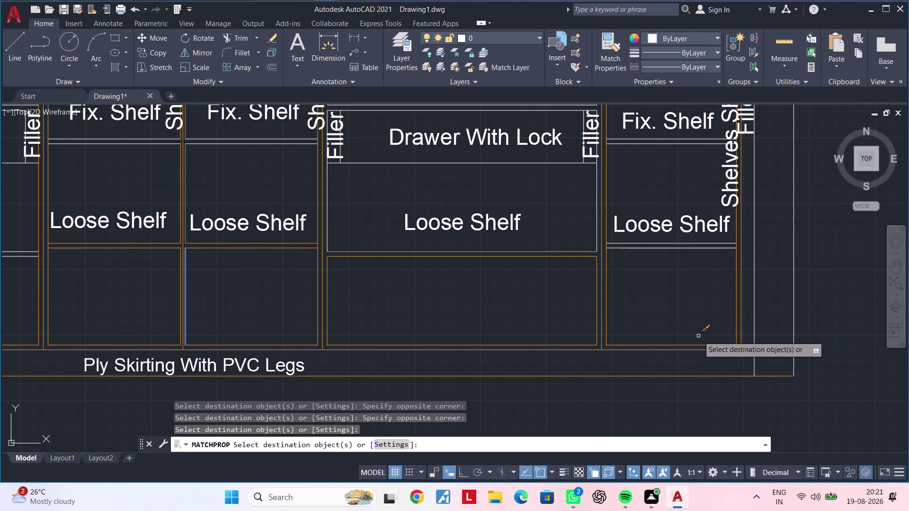
middle_drag(741, 329, 700, 351)
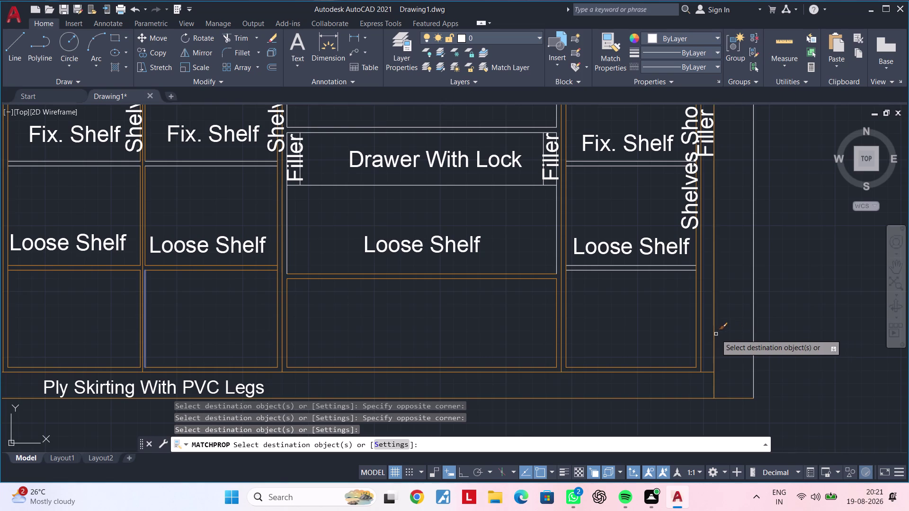
click(716, 334)
Match the shelf divider, fixed shelf lines and drawer bottom lines.
middle_drag(650, 330, 654, 368)
scroll(up, 3)
click(659, 322)
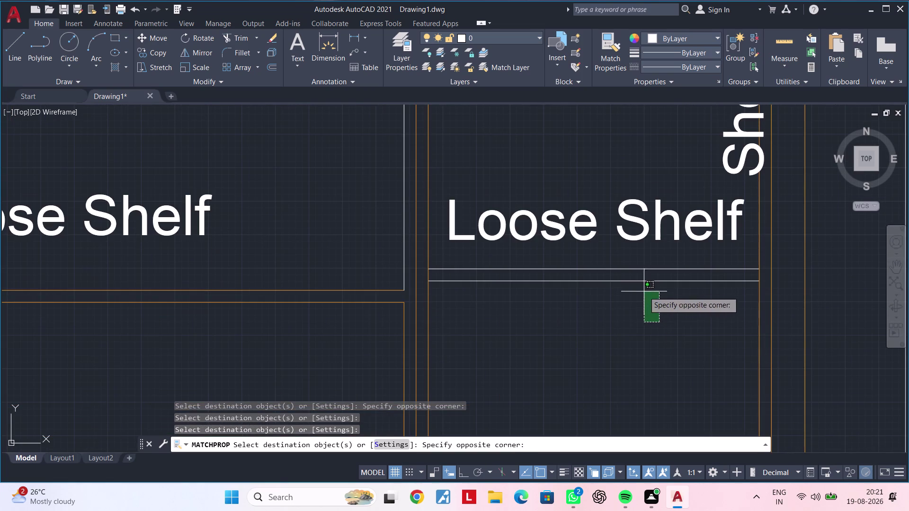
click(634, 267)
middle_drag(650, 329, 644, 468)
scroll(down, 3)
middle_drag(663, 273, 665, 276)
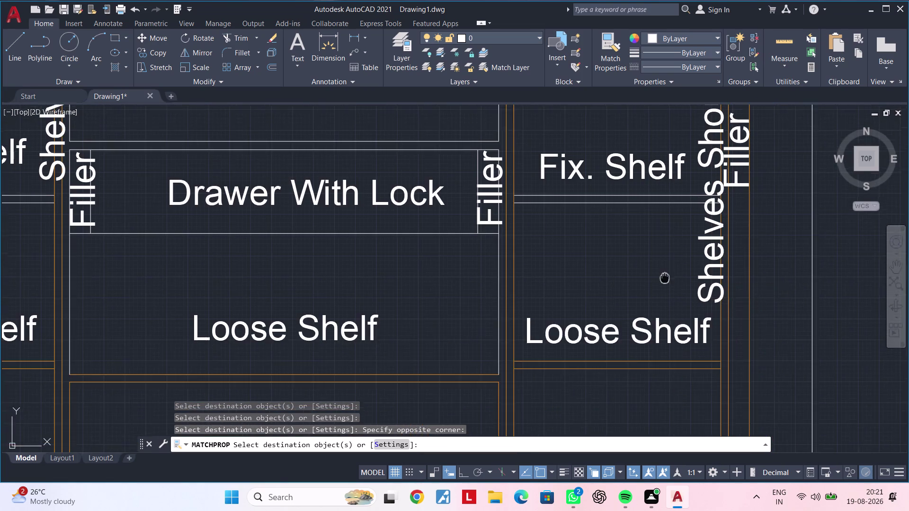
middle_drag(665, 276, 658, 343)
click(654, 267)
drag(634, 284, 634, 272)
click(624, 257)
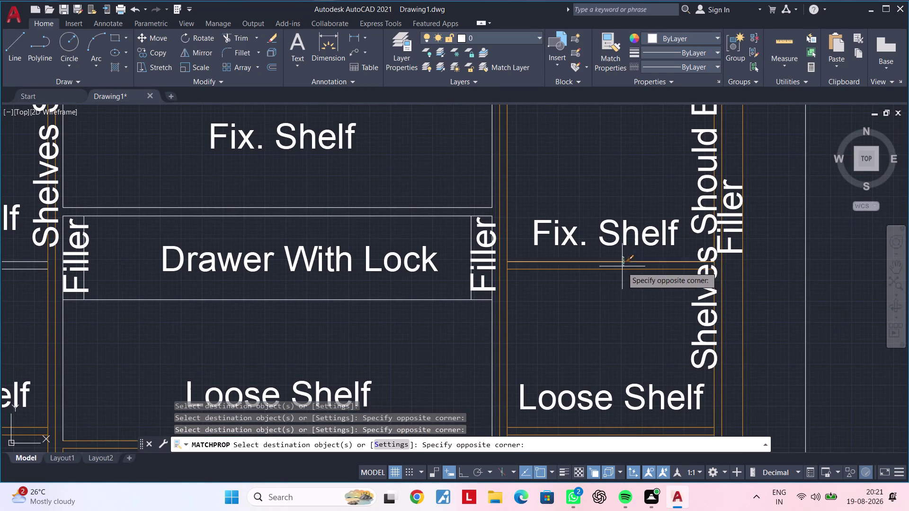
click(622, 271)
middle_drag(610, 289, 691, 291)
click(603, 316)
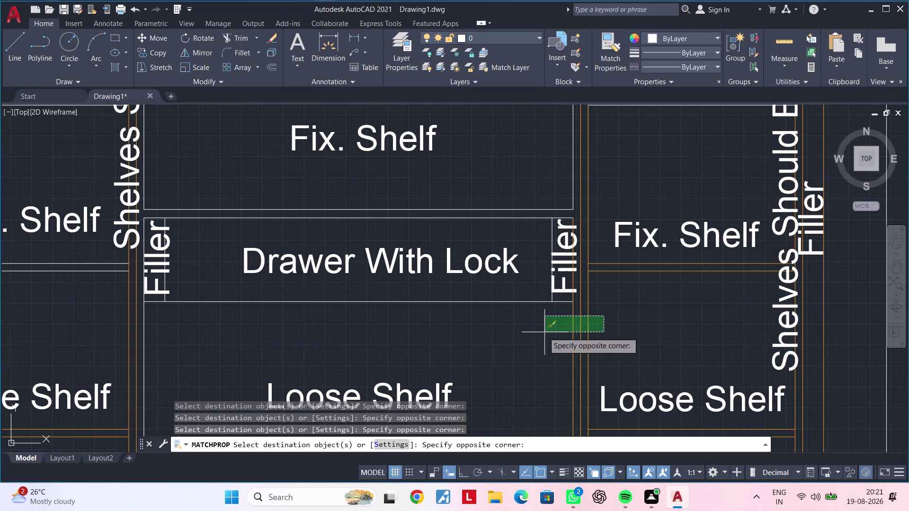
click(508, 300)
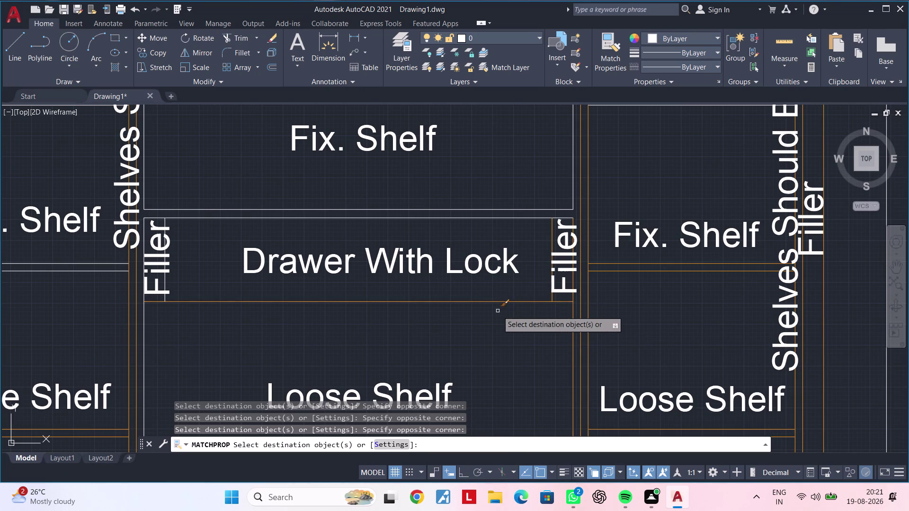
middle_drag(498, 311, 665, 295)
click(368, 320)
click(311, 315)
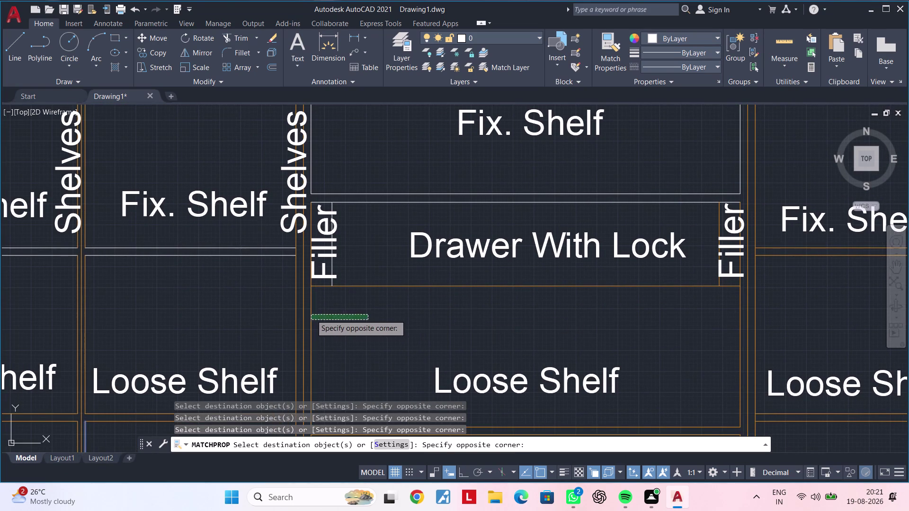
Match the filler lines, Loose Shelf lines and a compartment side.
scroll(up, 3)
click(311, 296)
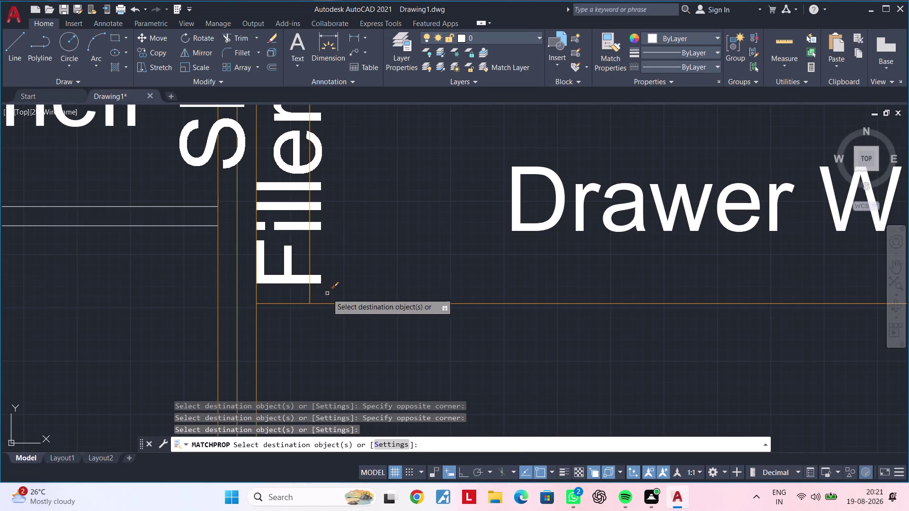
scroll(down, 3)
middle_drag(369, 285, 362, 325)
click(369, 249)
drag(368, 249, 369, 254)
click(360, 282)
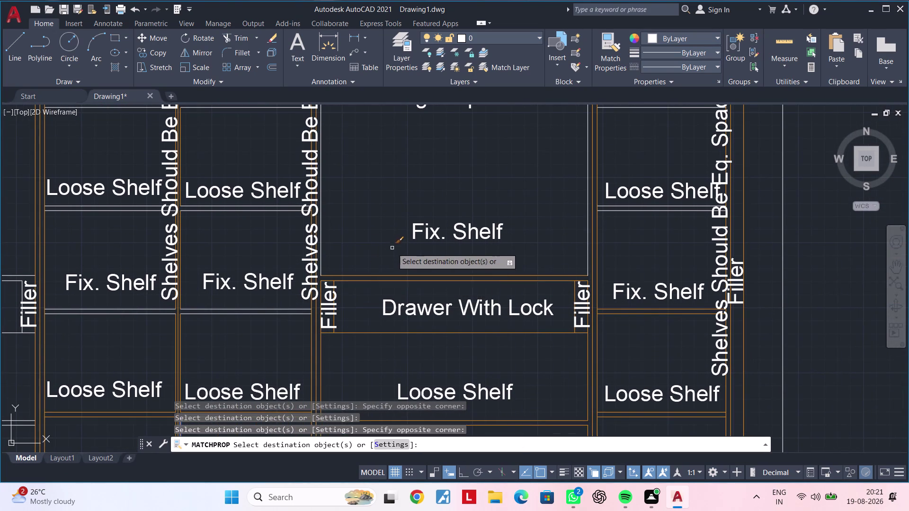
middle_drag(394, 250, 356, 300)
scroll(up, 3)
click(611, 268)
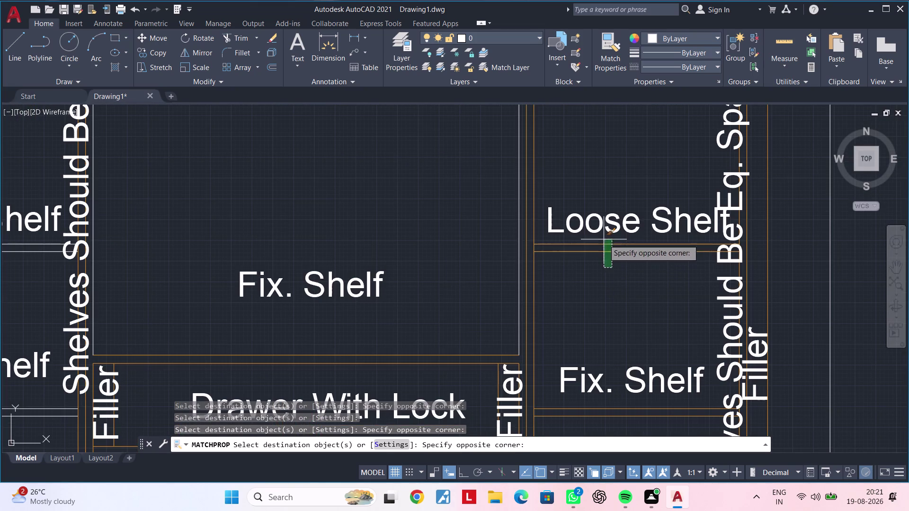
click(603, 238)
scroll(down, 3)
middle_drag(603, 270, 581, 372)
scroll(up, 3)
click(605, 274)
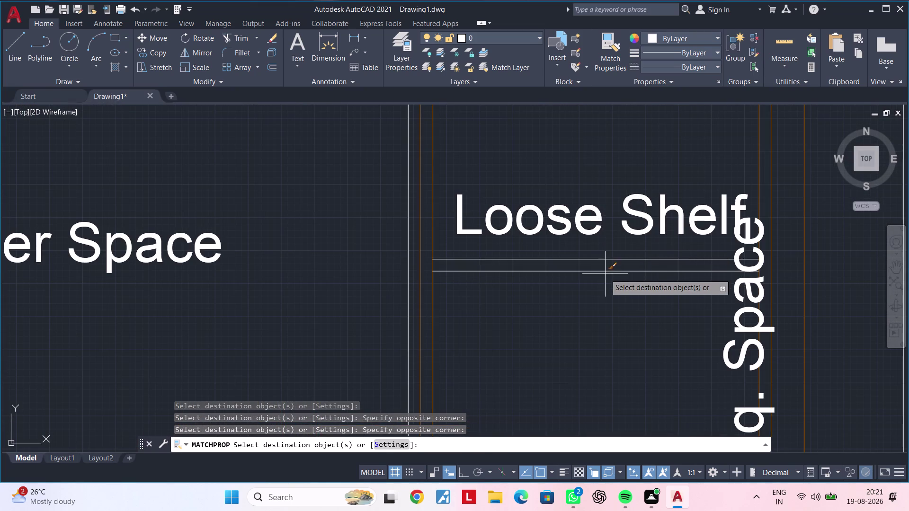
click(594, 248)
scroll(down, 3)
scroll(up, 3)
click(531, 253)
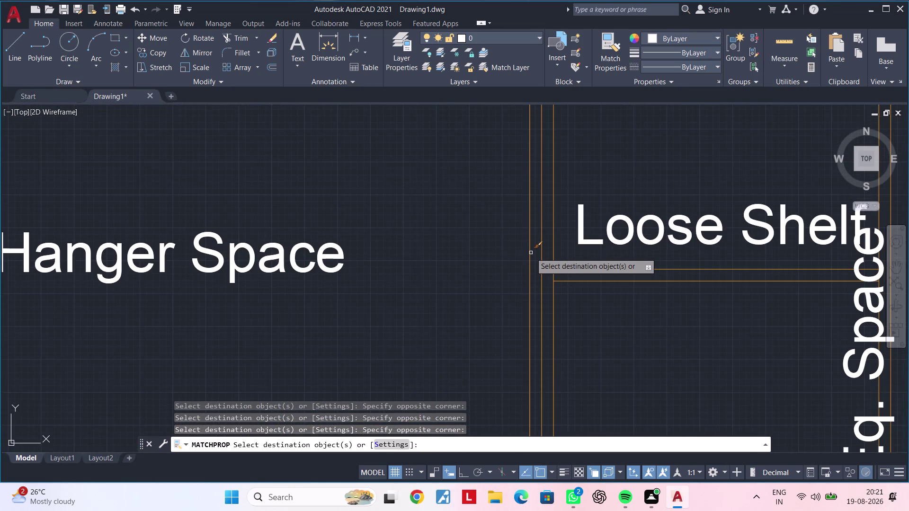
scroll(down, 3)
Match the openable shutter lines, handle outline and top outer frame lines.
middle_drag(472, 247, 475, 308)
scroll(up, 3)
middle_drag(602, 242, 601, 249)
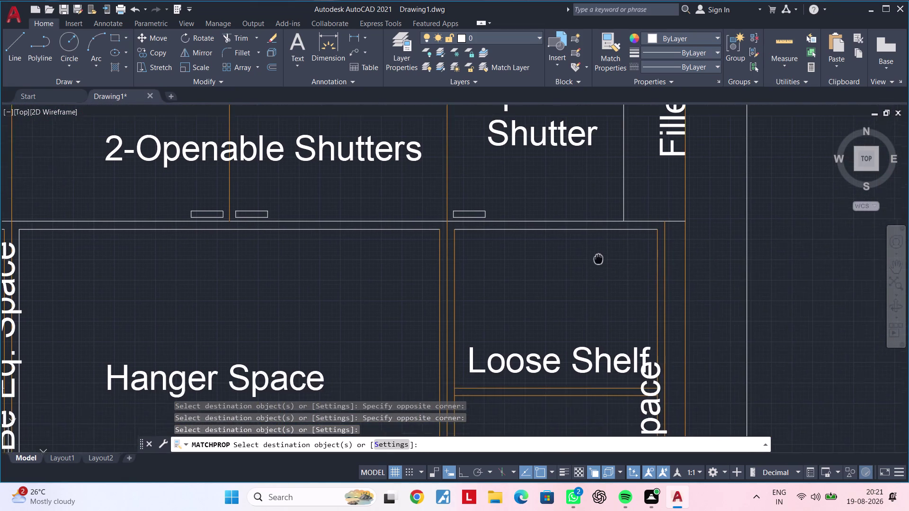
middle_drag(602, 248, 596, 270)
click(596, 265)
click(575, 217)
click(632, 195)
click(599, 205)
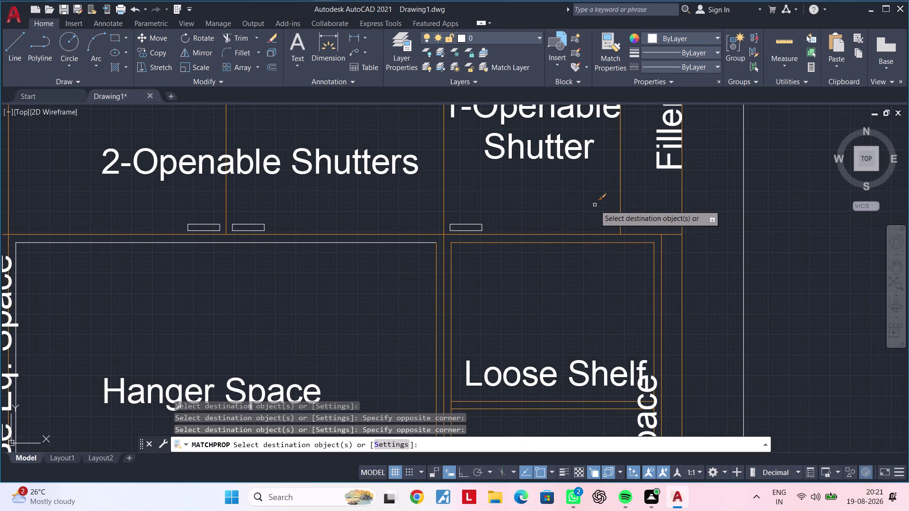
scroll(down, 3)
middle_drag(595, 204, 691, 218)
middle_drag(681, 216, 641, 299)
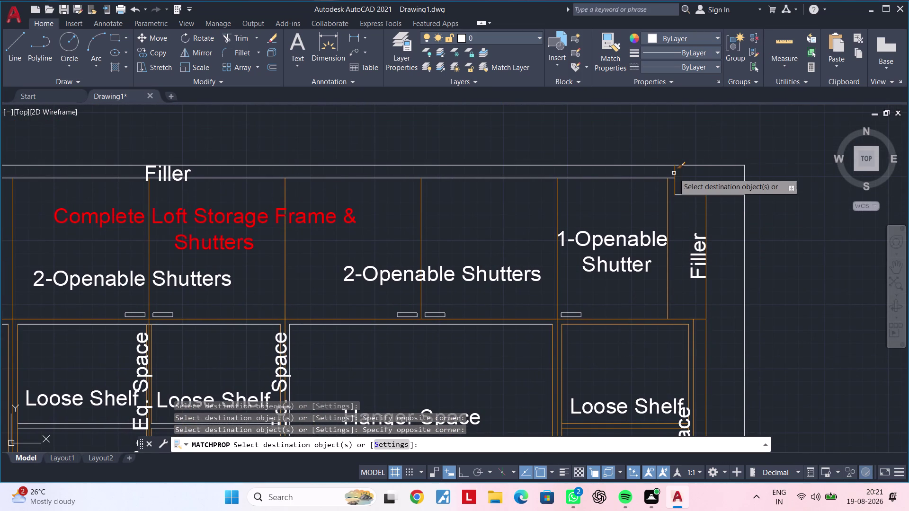
click(674, 174)
click(682, 194)
click(647, 178)
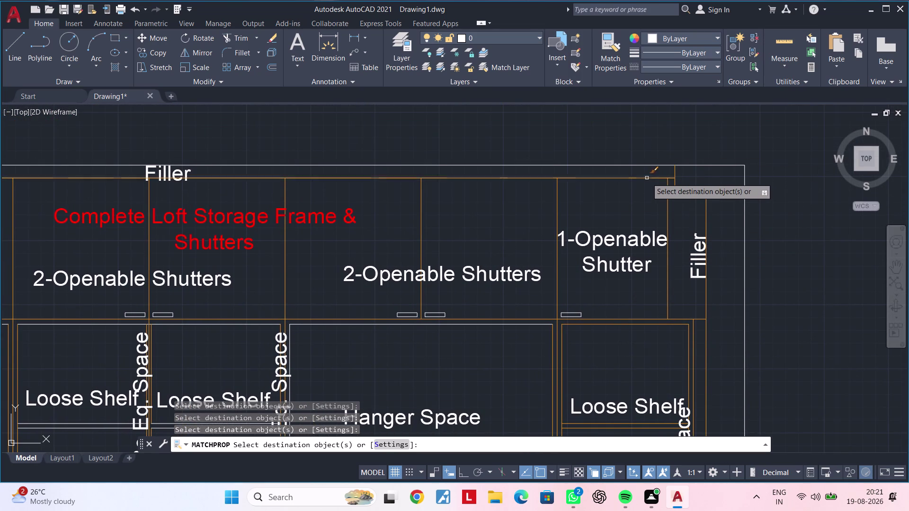
Match the left shutter, filler, Hanger Space border and compartment border lines.
middle_drag(594, 203, 678, 194)
middle_drag(371, 202, 728, 144)
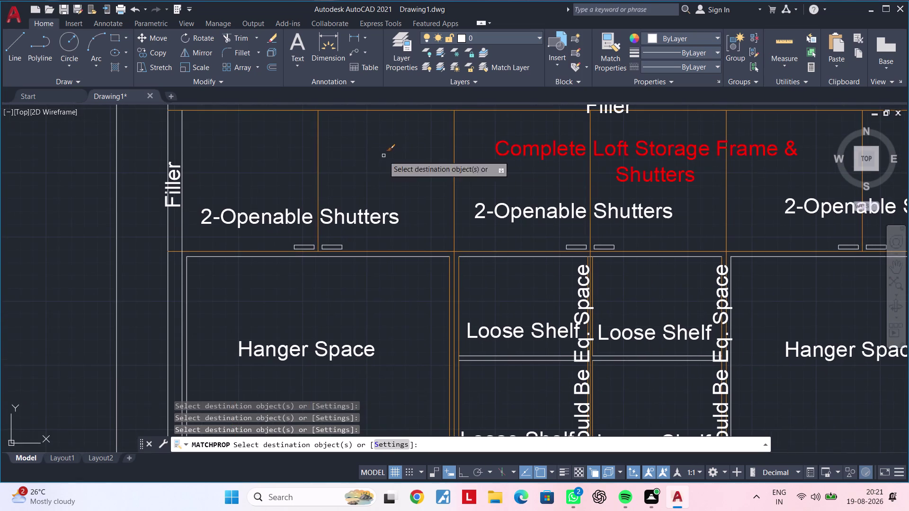
middle_drag(363, 157, 430, 147)
middle_drag(336, 160, 387, 138)
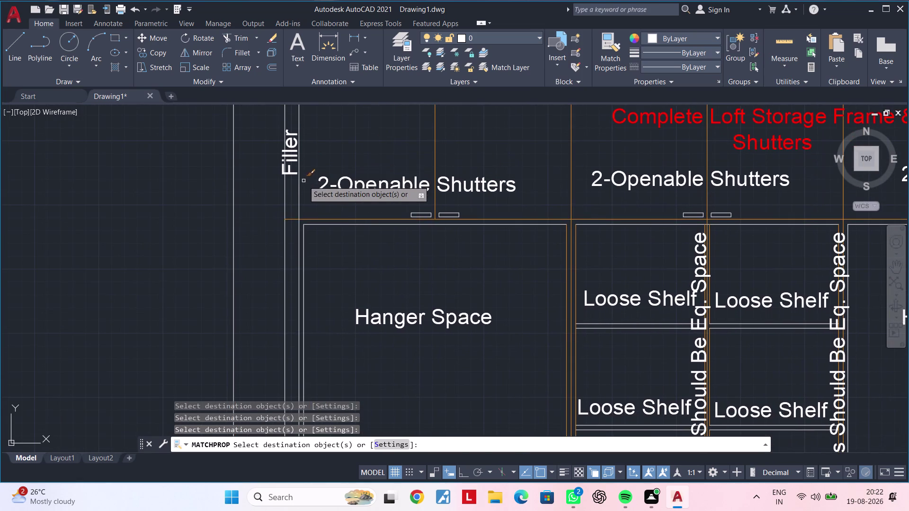
click(311, 193)
click(281, 198)
scroll(up, 3)
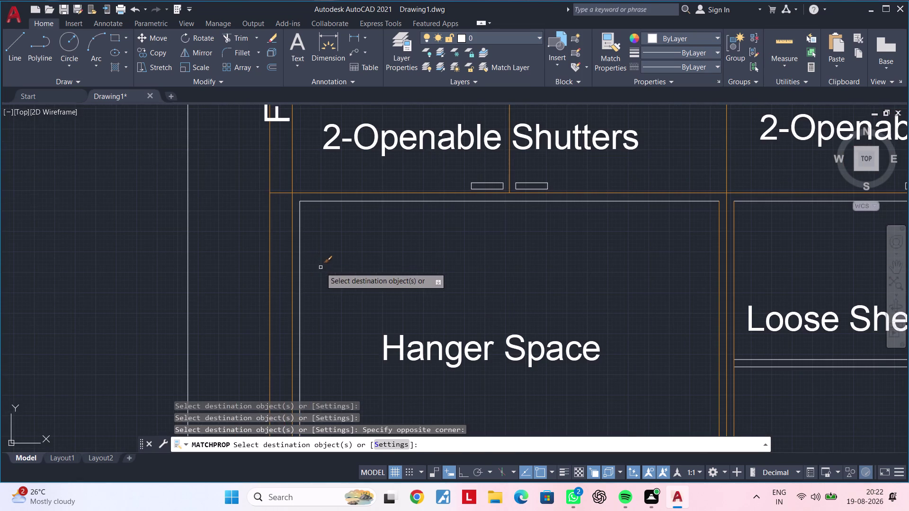
click(321, 268)
click(293, 270)
click(410, 192)
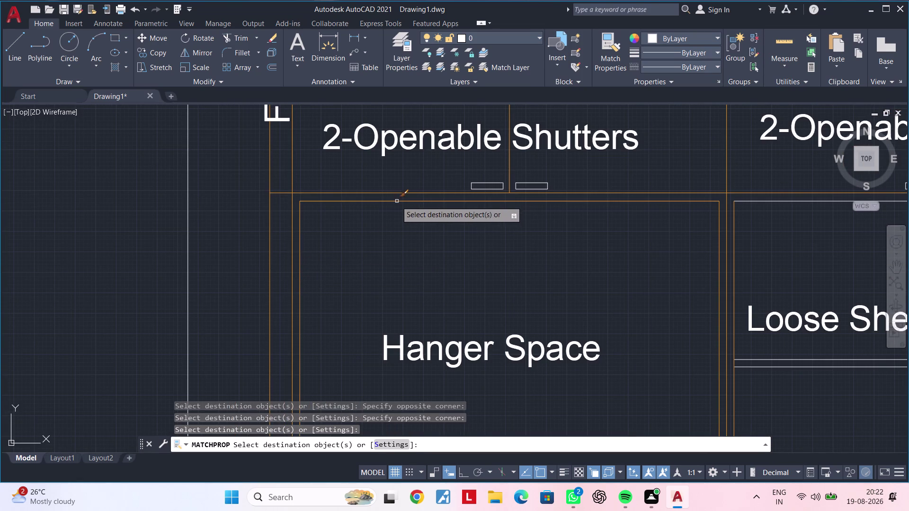
click(396, 201)
scroll(down, 3)
scroll(up, 3)
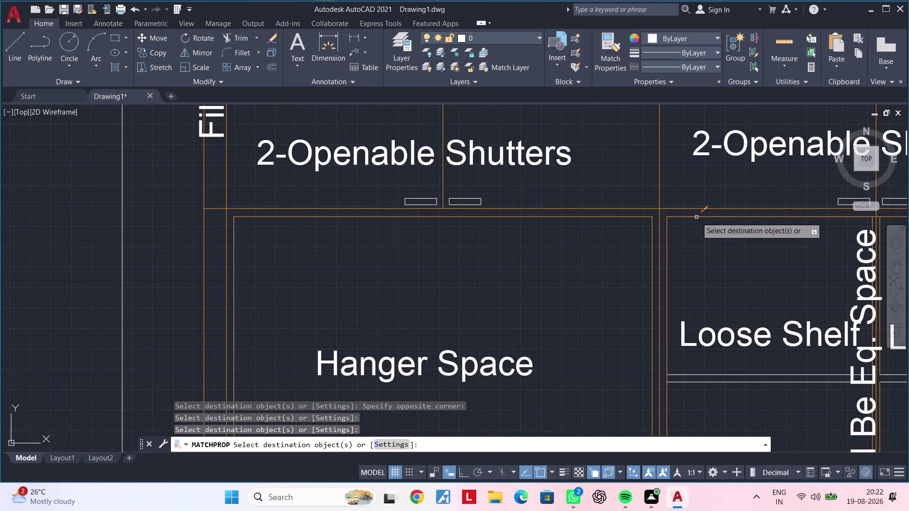
click(696, 218)
scroll(down, 3)
Match the loose shelf edges and middle compartment shelf lines.
middle_drag(730, 239, 559, 160)
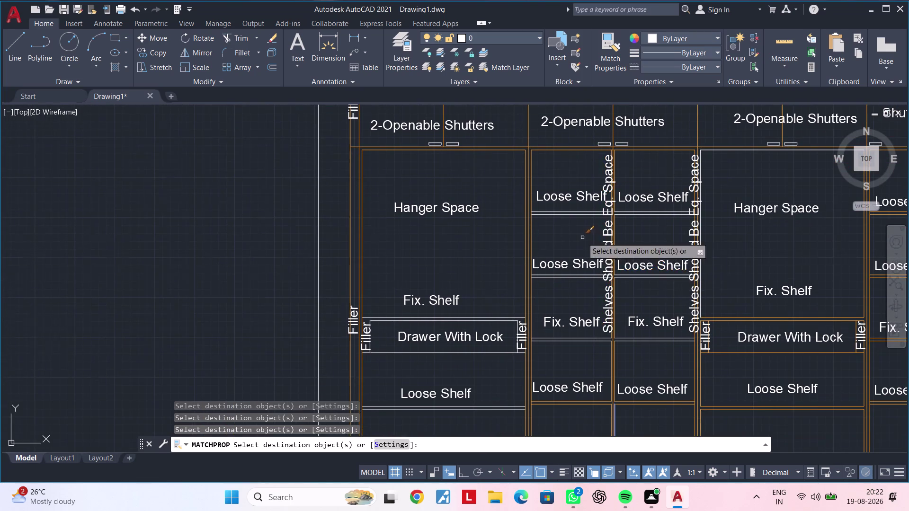
scroll(up, 3)
middle_drag(575, 216, 571, 261)
click(571, 265)
click(564, 241)
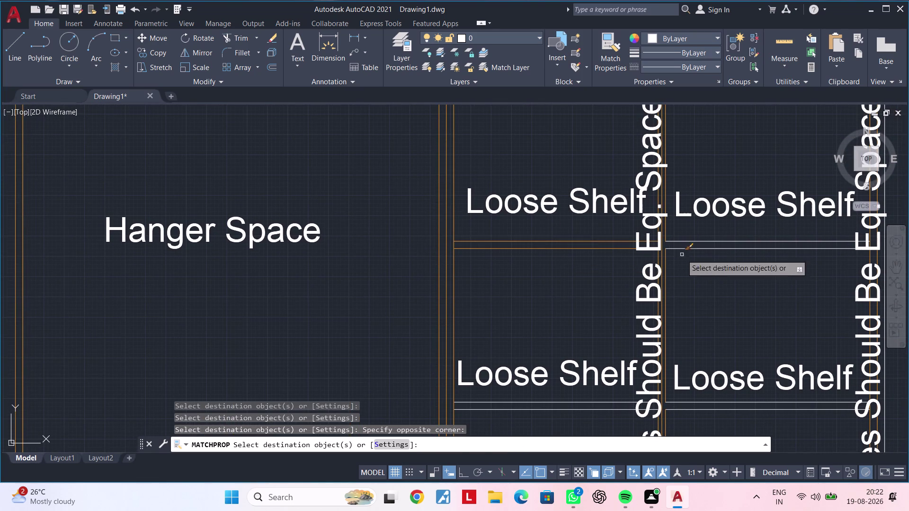
click(728, 265)
click(724, 241)
scroll(down, 3)
middle_drag(729, 257, 682, 176)
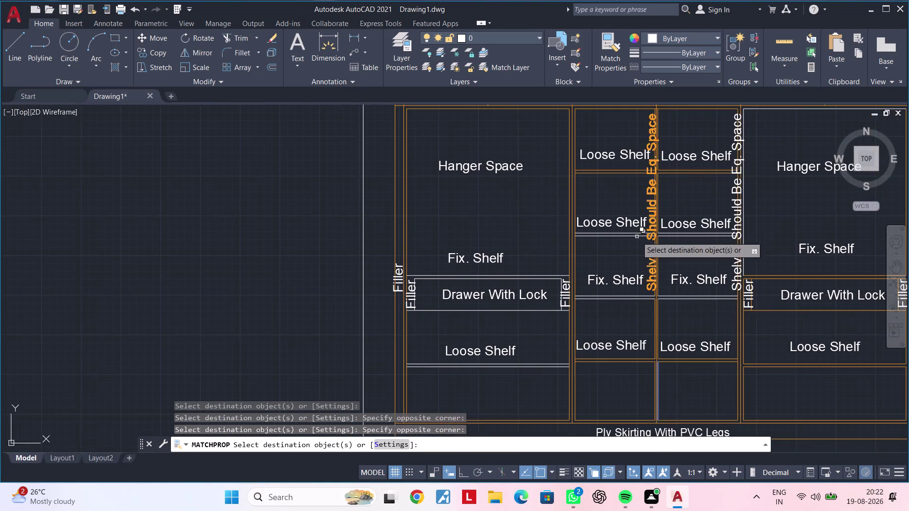
scroll(up, 3)
click(618, 243)
click(611, 207)
Match the shelf lines near the vertical note and the Fix. Shelf lines.
click(777, 235)
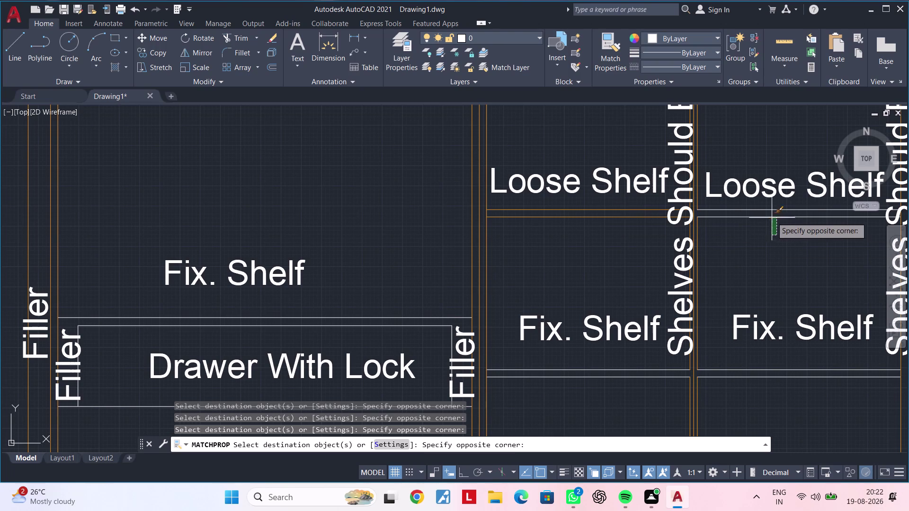
click(770, 209)
scroll(down, 3)
middle_drag(776, 239, 707, 218)
scroll(up, 3)
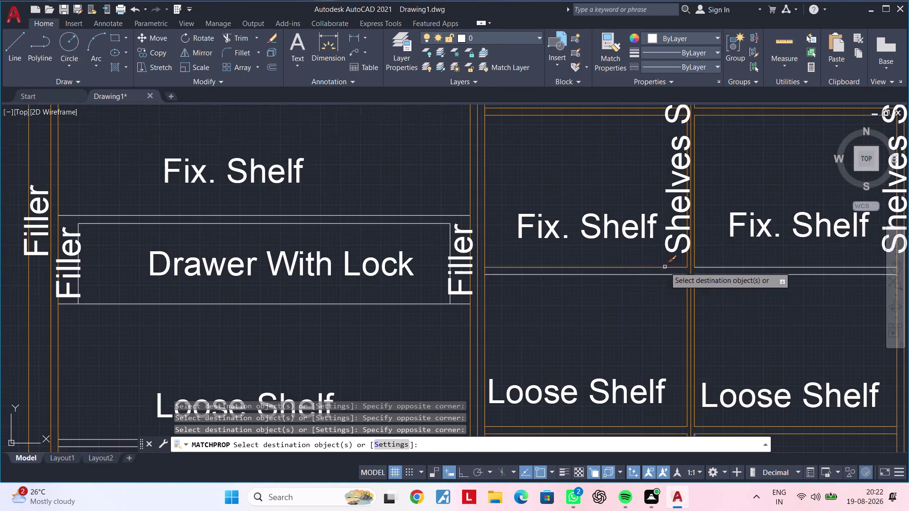
scroll(up, 3)
drag(619, 286, 619, 283)
click(608, 261)
click(757, 294)
click(751, 261)
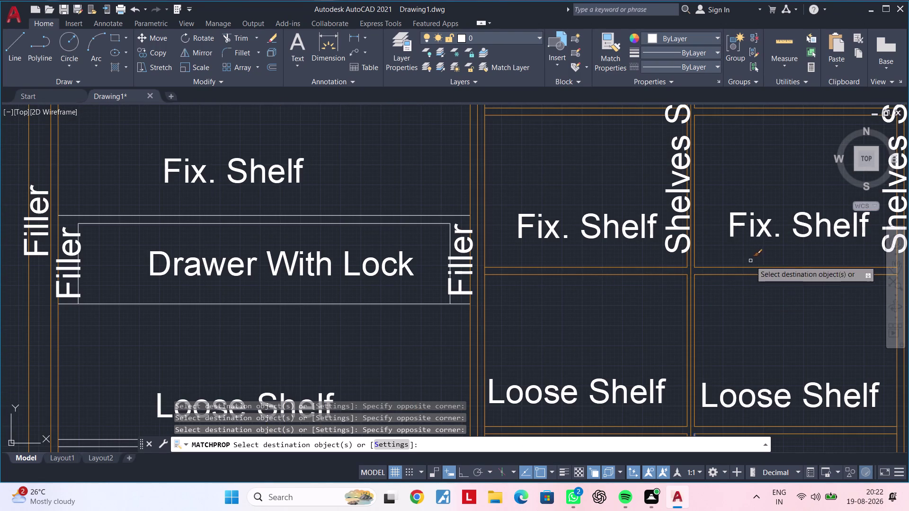
scroll(down, 3)
Match the Drawer With Lock border lines, top line and shelf above it.
middle_drag(667, 288, 737, 262)
scroll(up, 3)
click(546, 270)
click(539, 234)
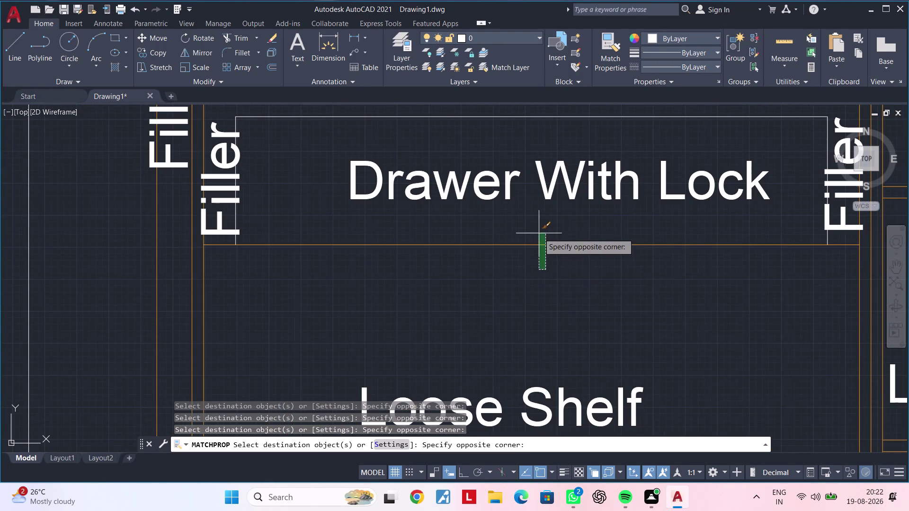
middle_drag(504, 260, 503, 365)
click(418, 235)
click(411, 192)
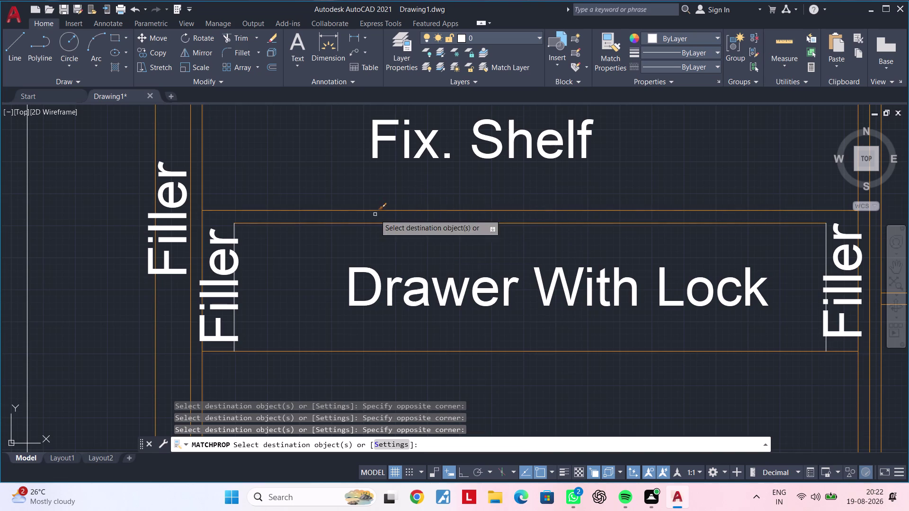
scroll(up, 3)
click(189, 230)
scroll(down, 3)
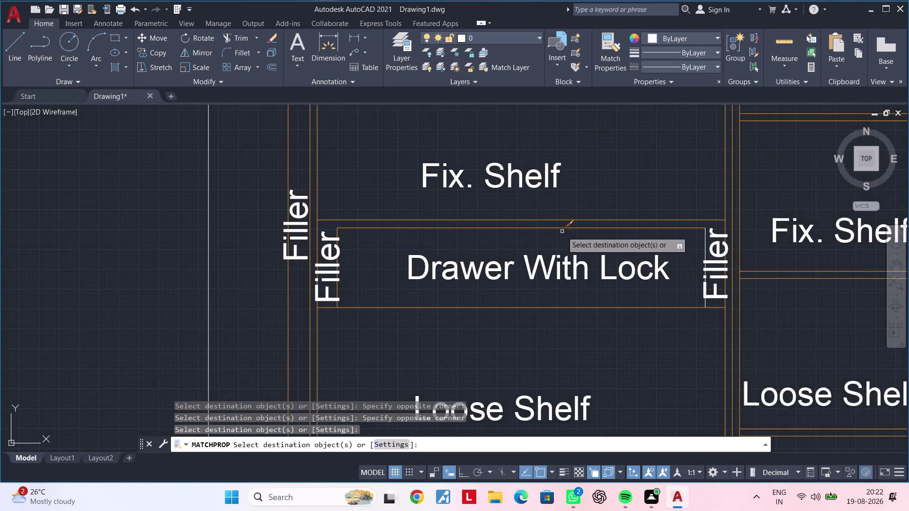
Match the drawer side and lower loose shelf lines, then cancel MATCHPROP.
middle_drag(563, 231, 444, 231)
scroll(up, 3)
click(687, 242)
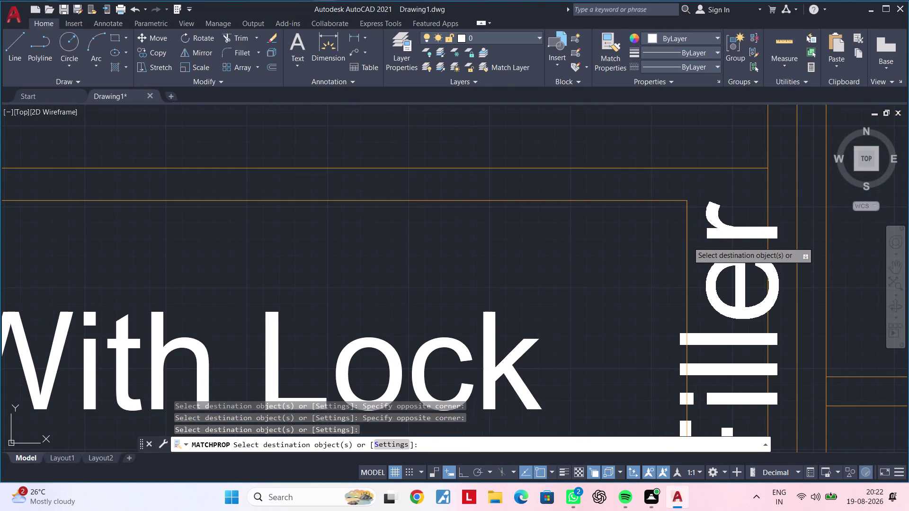
scroll(down, 3)
middle_drag(670, 243, 570, 221)
click(543, 365)
click(533, 337)
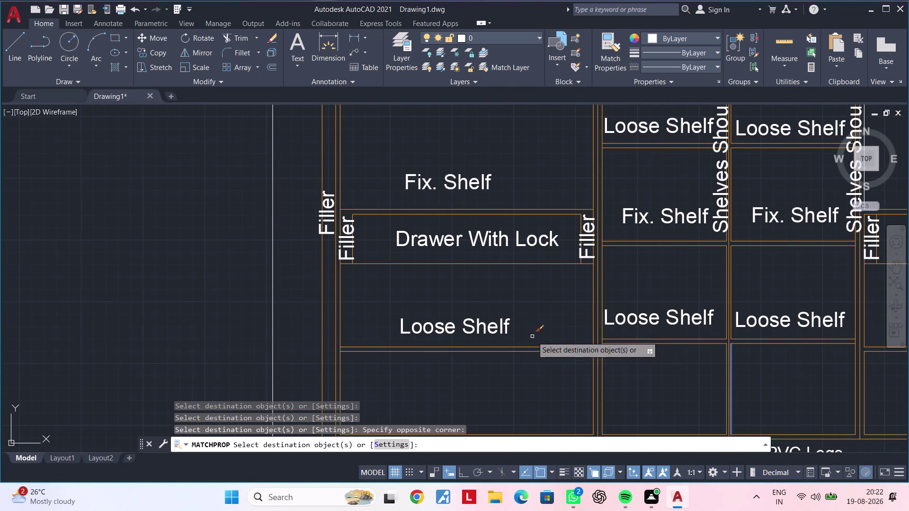
scroll(down, 3)
middle_drag(554, 311, 447, 334)
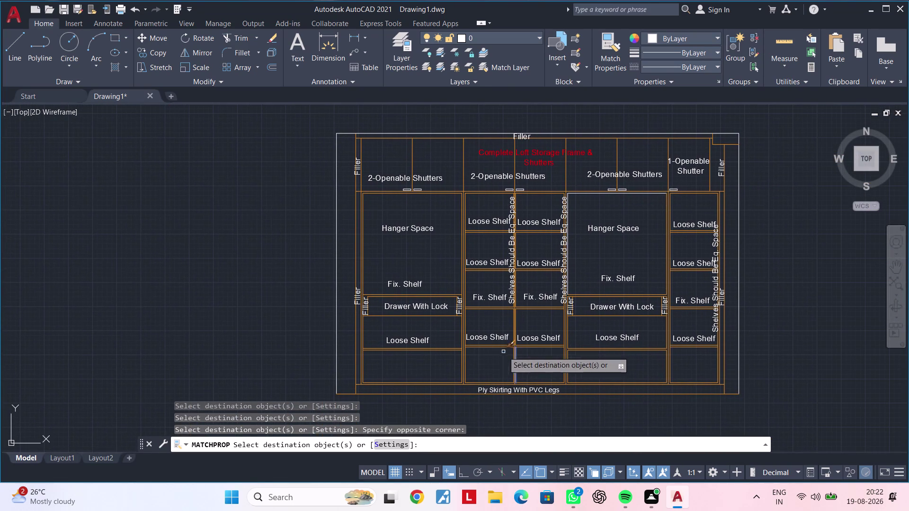
key(Escape)
key(Escape)
key(Escape)
Select the three vertical 'Shelves Should Be Eq. Space' notes across the compartments.
key(Escape)
key(Escape)
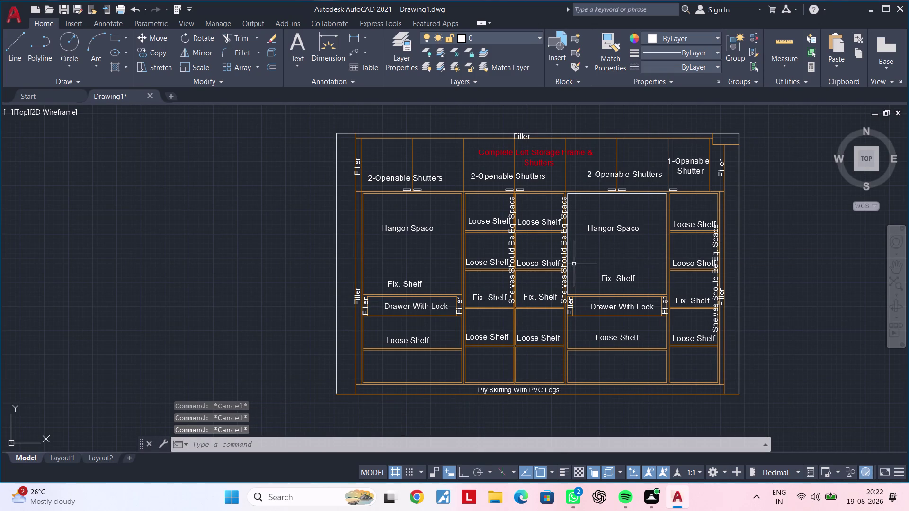
scroll(up, 3)
middle_drag(580, 261, 622, 247)
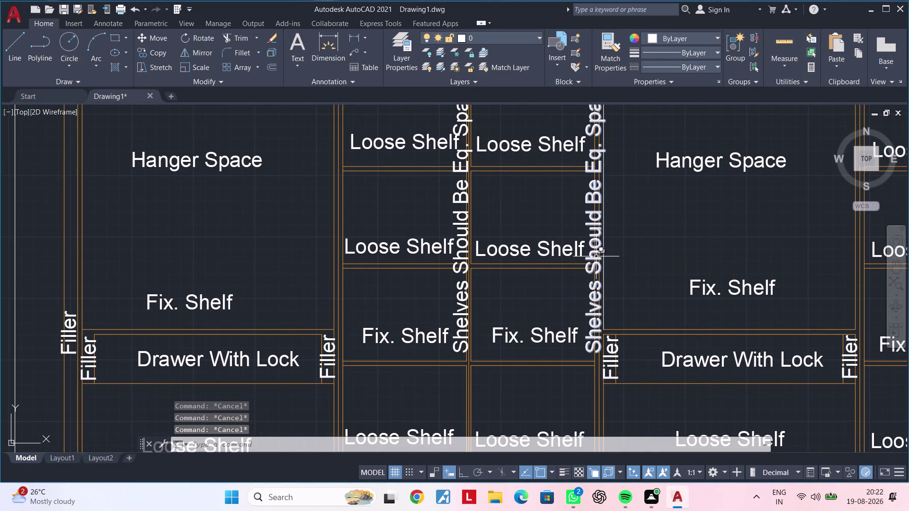
click(597, 257)
click(464, 279)
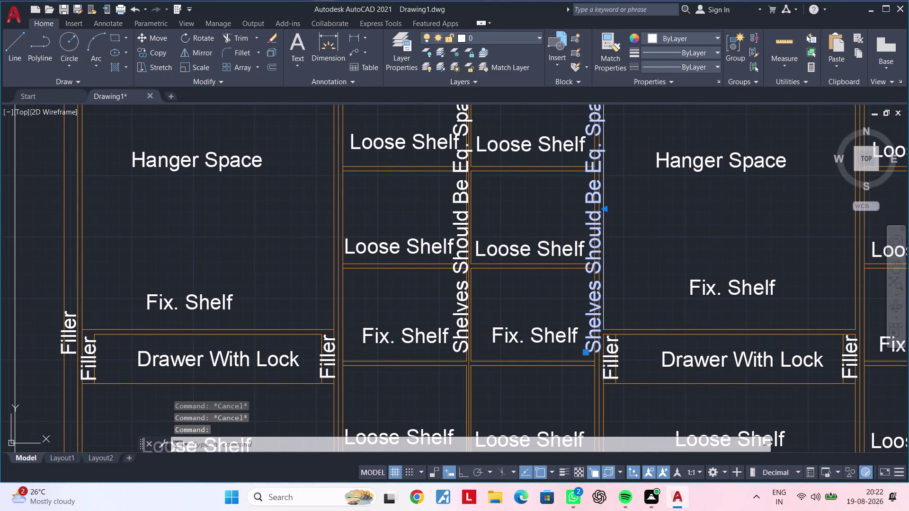
key(Escape)
click(459, 276)
key(Escape)
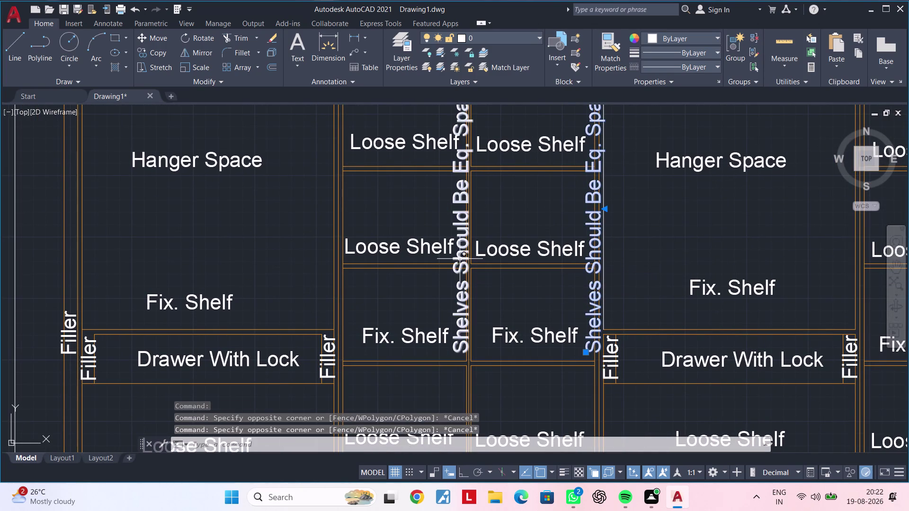
click(460, 259)
scroll(down, 3)
middle_drag(711, 257, 540, 257)
scroll(up, 3)
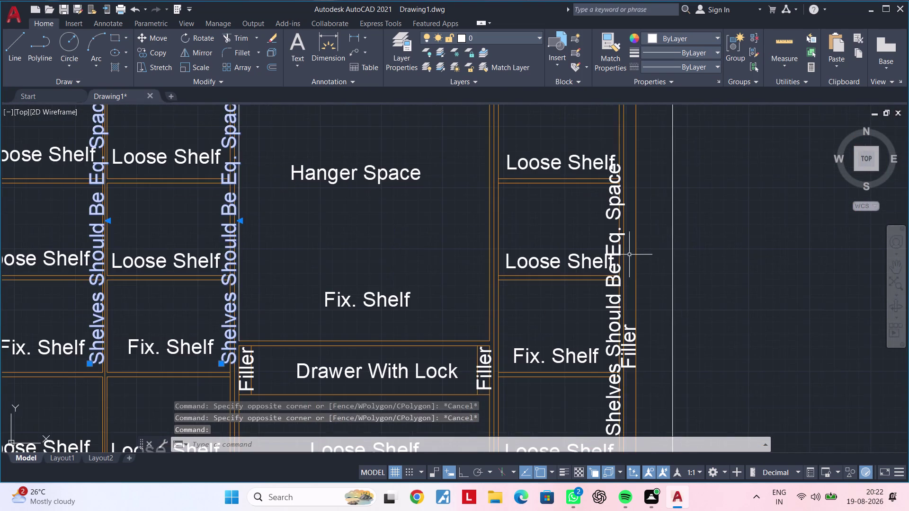
click(611, 279)
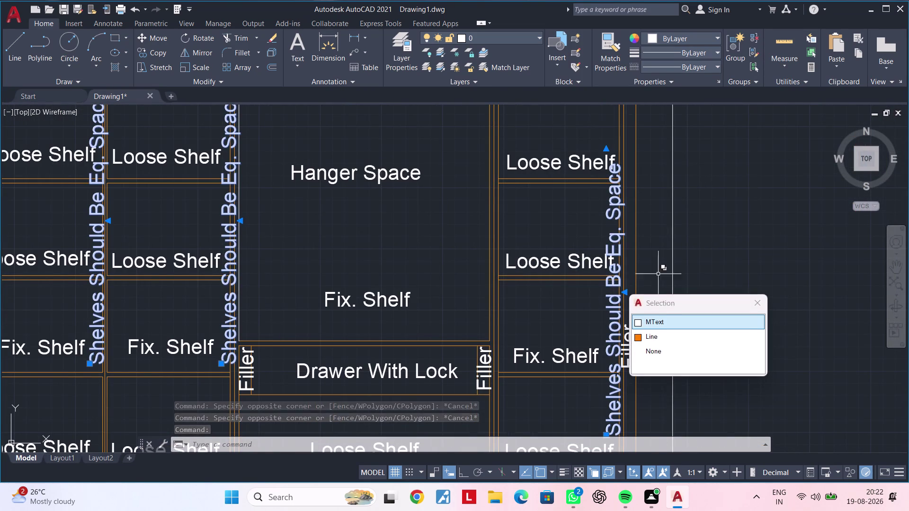
Change the selected notes' text height from 60 to 40 in Properties, then clear selection.
right_click(437, 245)
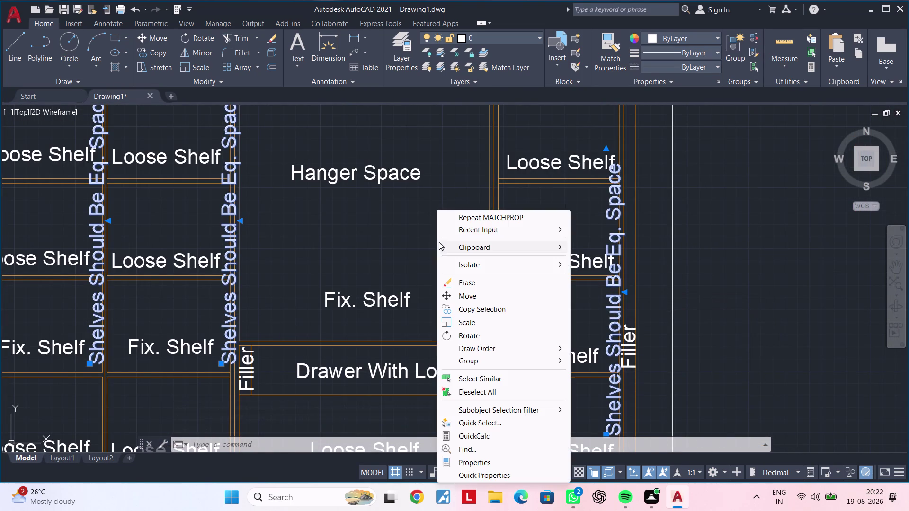
click(485, 465)
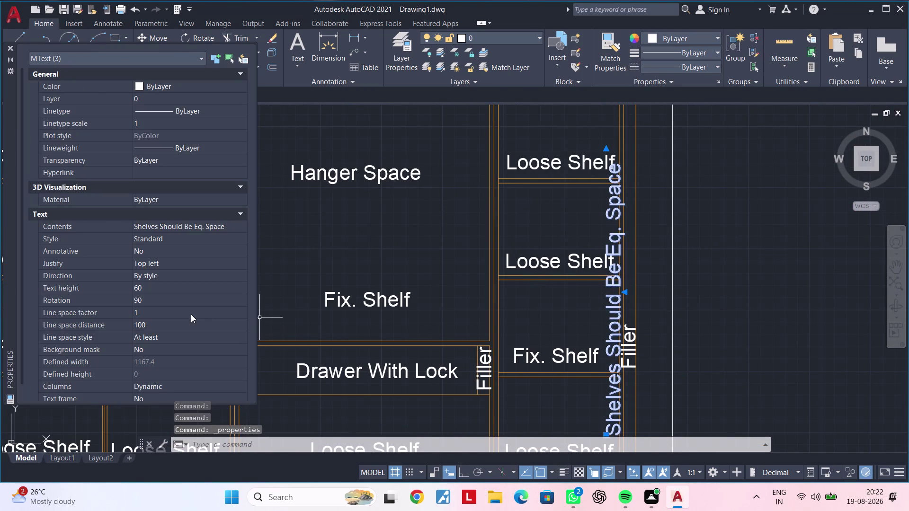
click(176, 290)
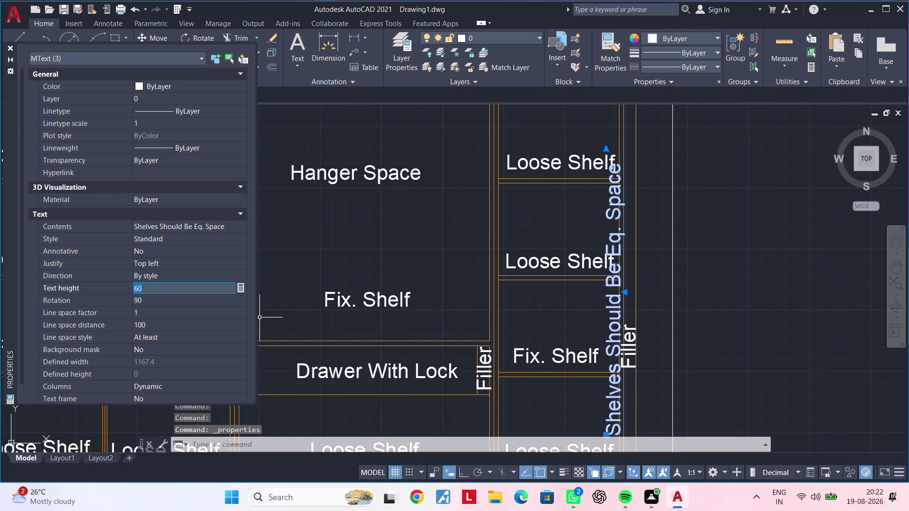
key(BackSpace)
text(40)
key(Return)
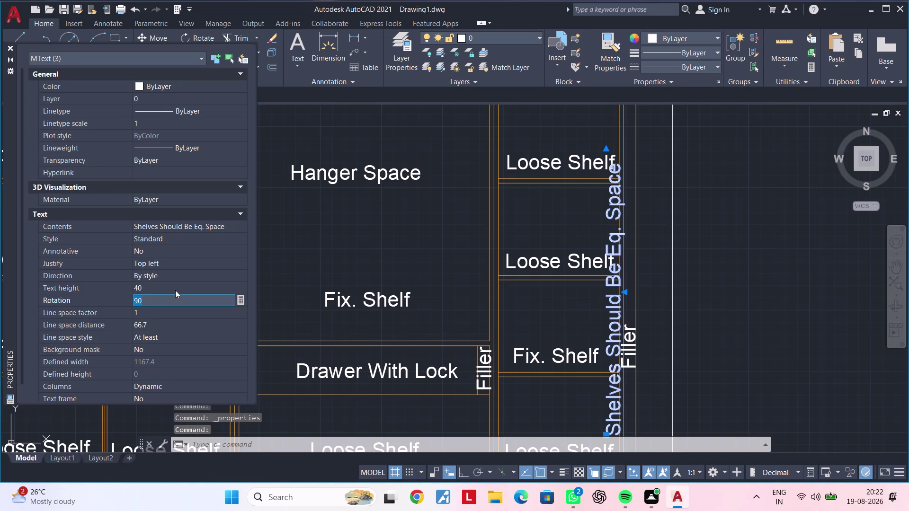
key(Escape)
click(13, 48)
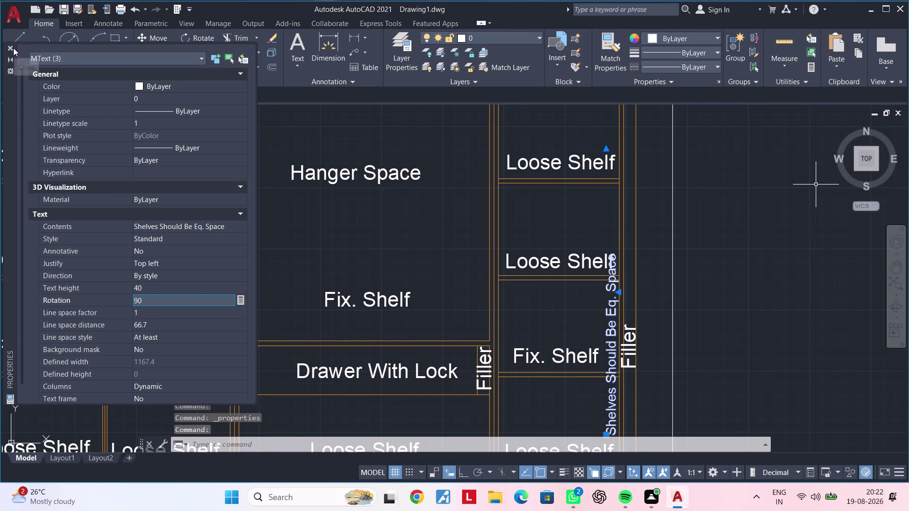
key(Escape)
scroll(down, 3)
middle_drag(219, 301, 383, 252)
scroll(up, 3)
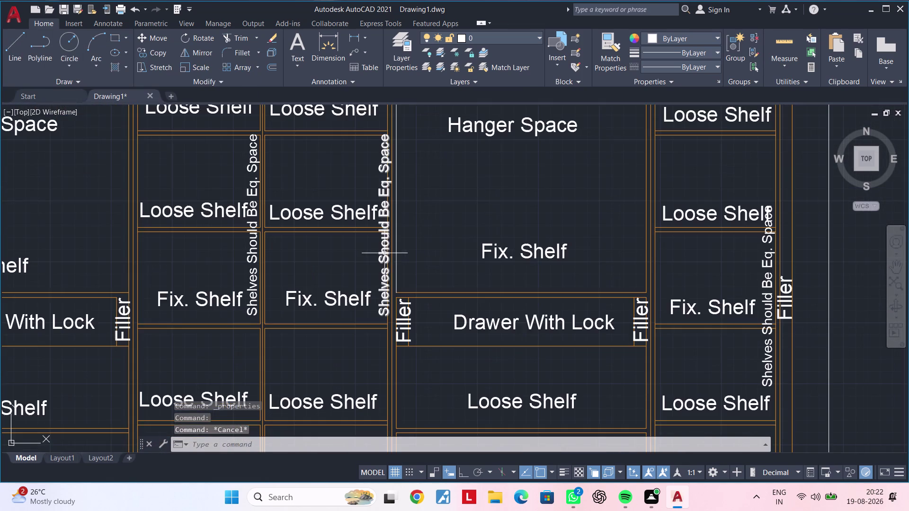
Pan and zoom to center the whole wardrobe plan.
scroll(up, 3)
scroll(down, 3)
middle_drag(375, 264, 419, 263)
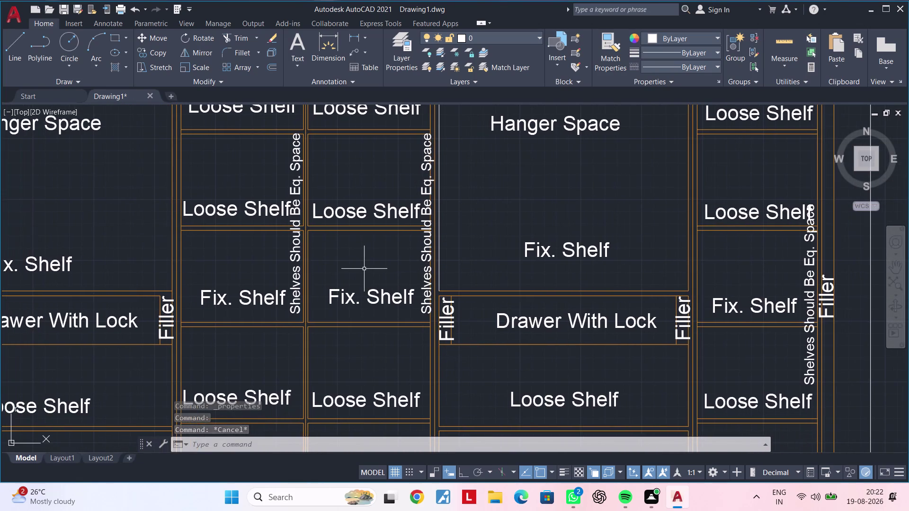
middle_drag(358, 269, 290, 281)
middle_drag(638, 270, 542, 257)
scroll(down, 3)
middle_drag(533, 263, 571, 205)
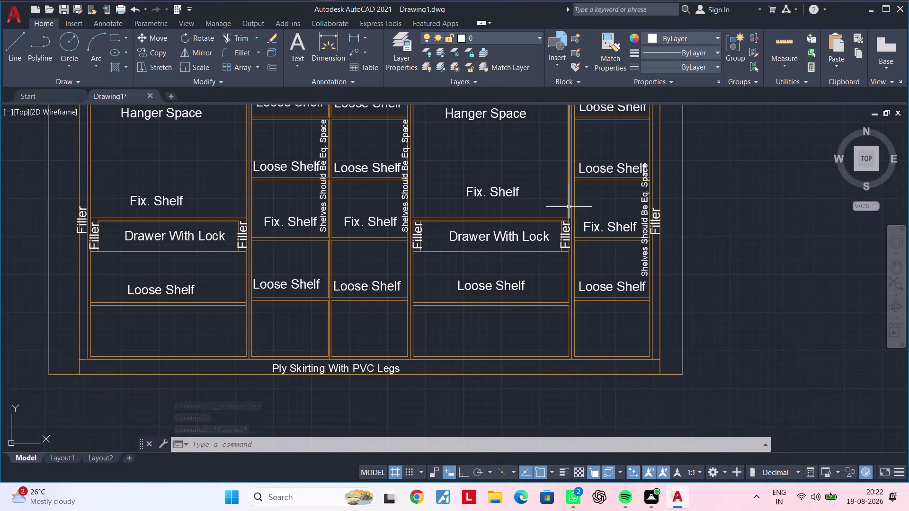
scroll(down, 3)
middle_drag(454, 252, 575, 218)
middle_drag(525, 250, 550, 226)
Cancel any active command and launch HATCH with H.
key(Escape)
key(Escape)
key(Escape)
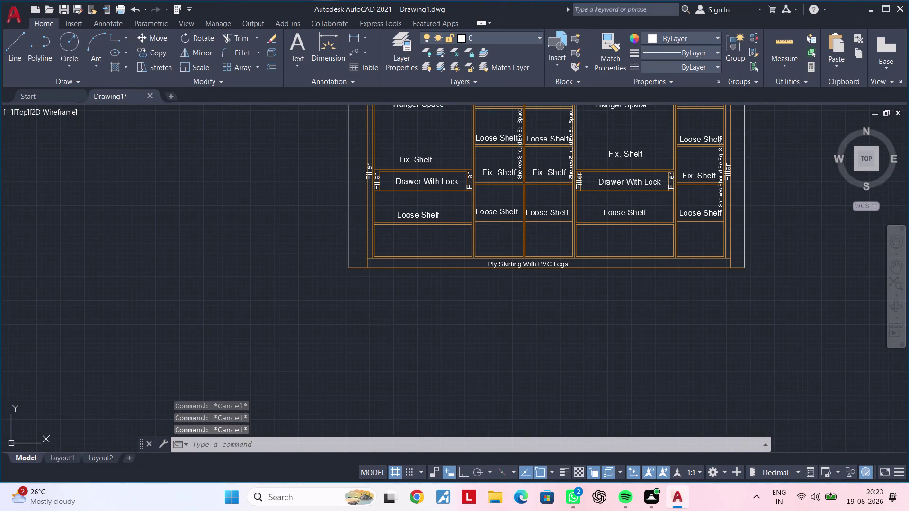
text(h)
key(space)
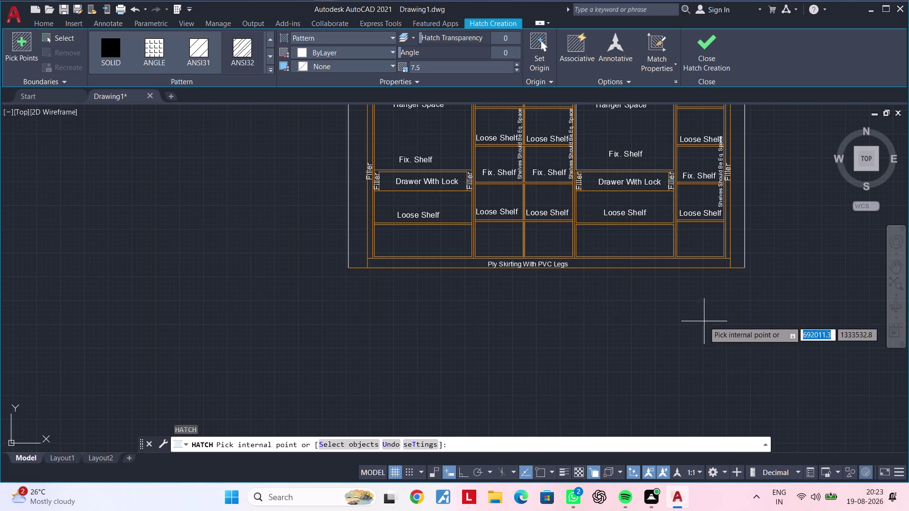
Pick two enclosed areas on the plan as trial hatch regions.
middle_drag(701, 322, 550, 385)
scroll(up, 3)
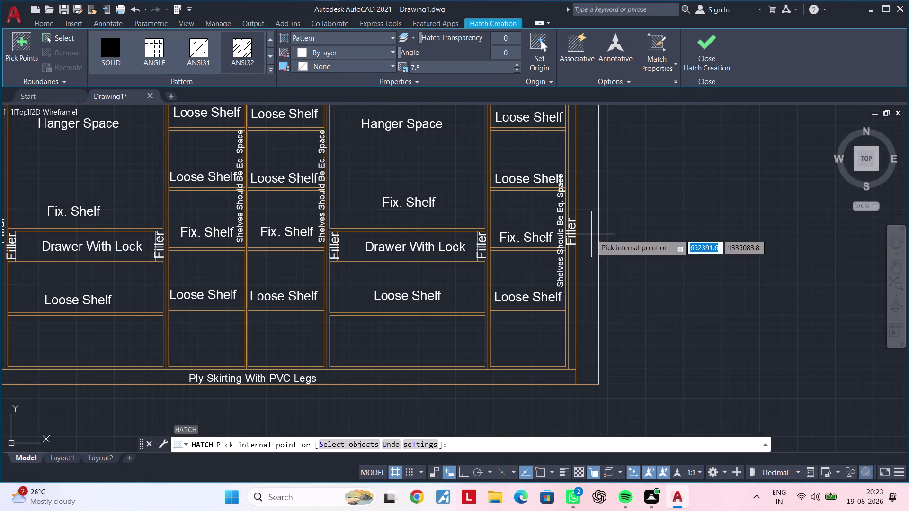
click(591, 235)
scroll(down, 3)
middle_drag(516, 234, 765, 222)
scroll(up, 3)
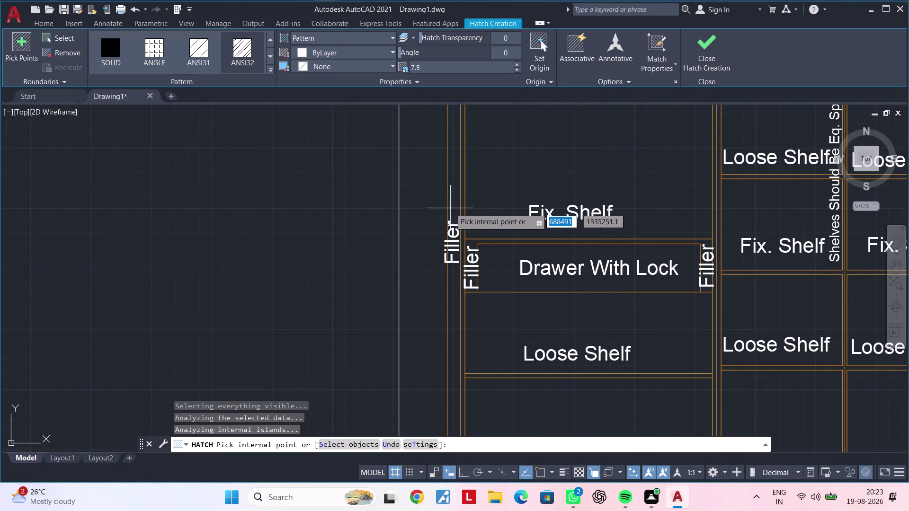
click(419, 213)
scroll(down, 3)
middle_drag(492, 203, 412, 298)
scroll(up, 3)
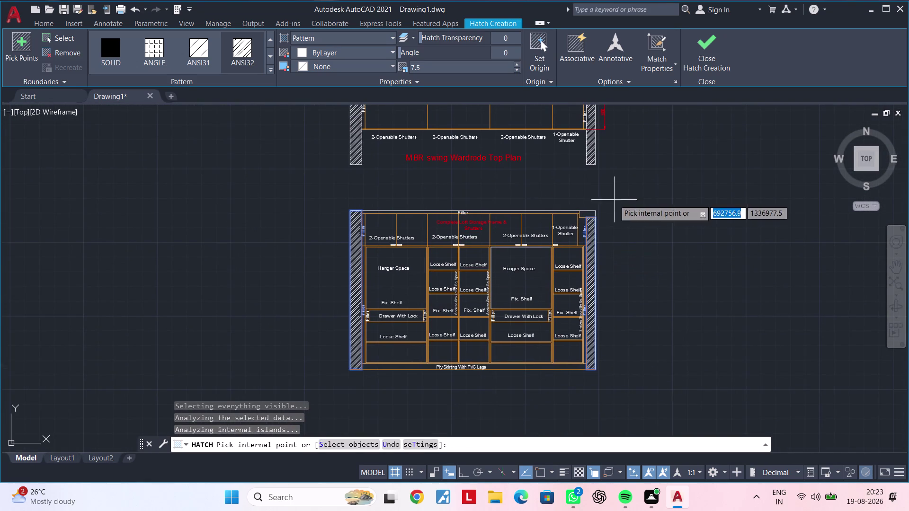
middle_drag(589, 219, 518, 219)
scroll(up, 3)
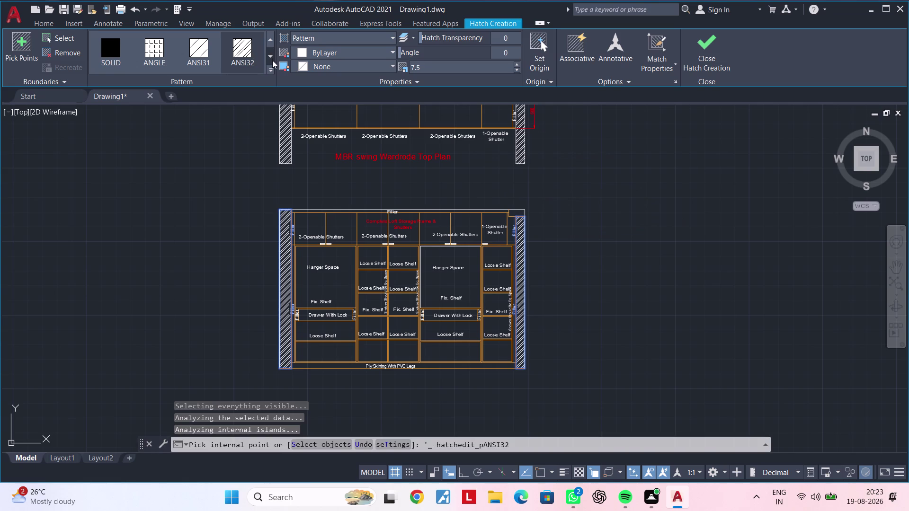
Cancel the hatch attempt and restart HATCH with H.
key(Escape)
key(Escape)
key(Escape)
key(Escape)
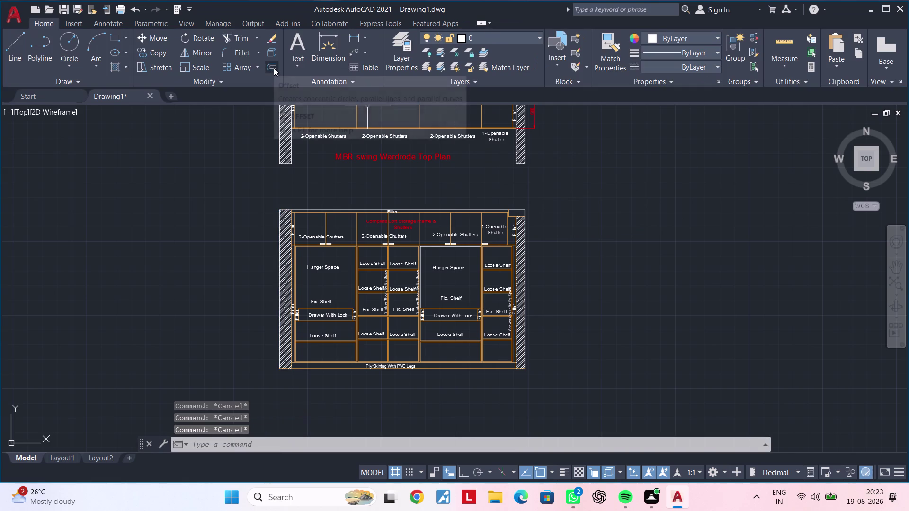
key(h)
key(space)
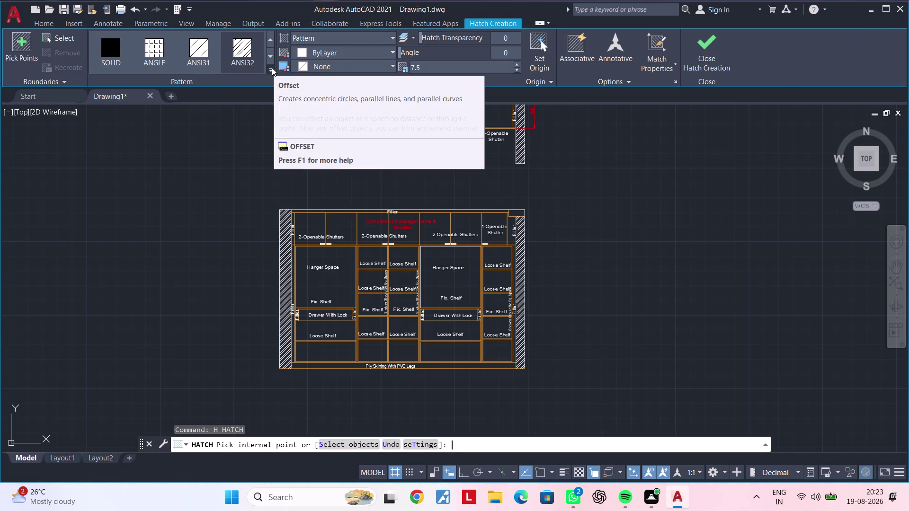
Choose the AR-CONC pattern and pick the small box above the right Filler.
click(272, 68)
click(270, 72)
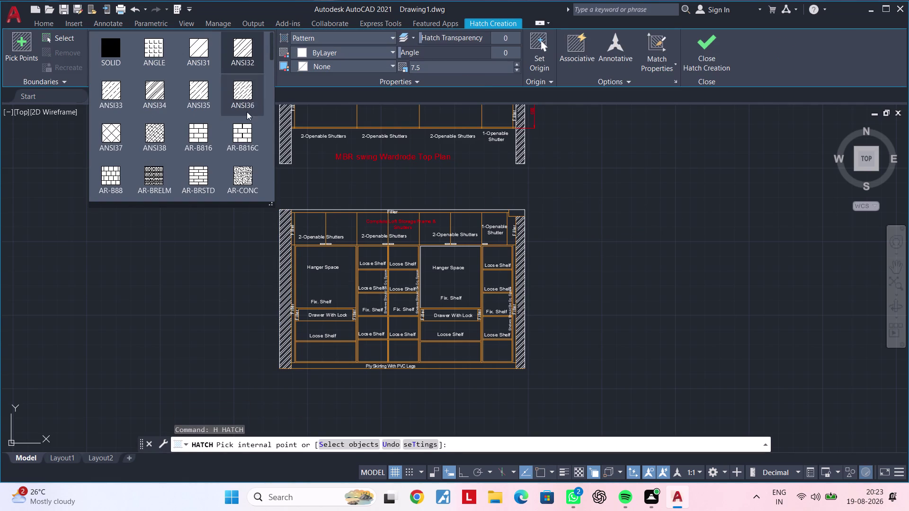
click(240, 171)
scroll(up, 3)
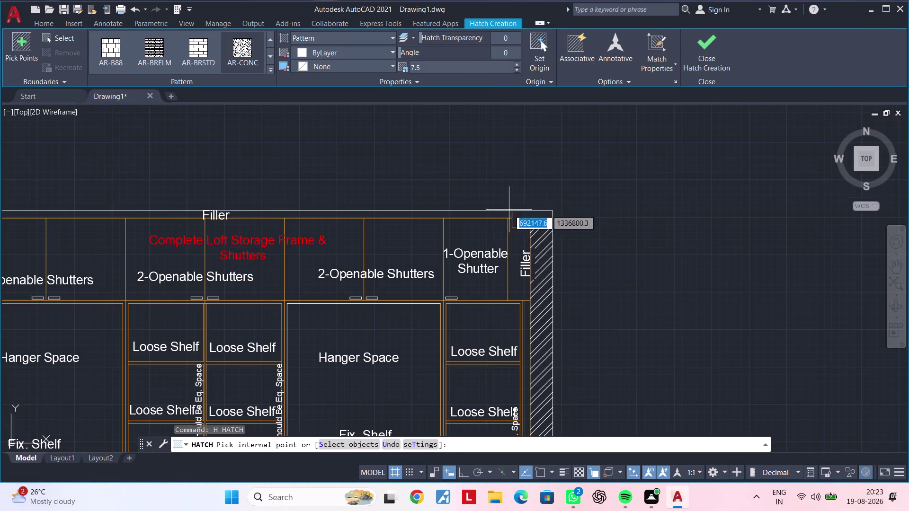
scroll(up, 3)
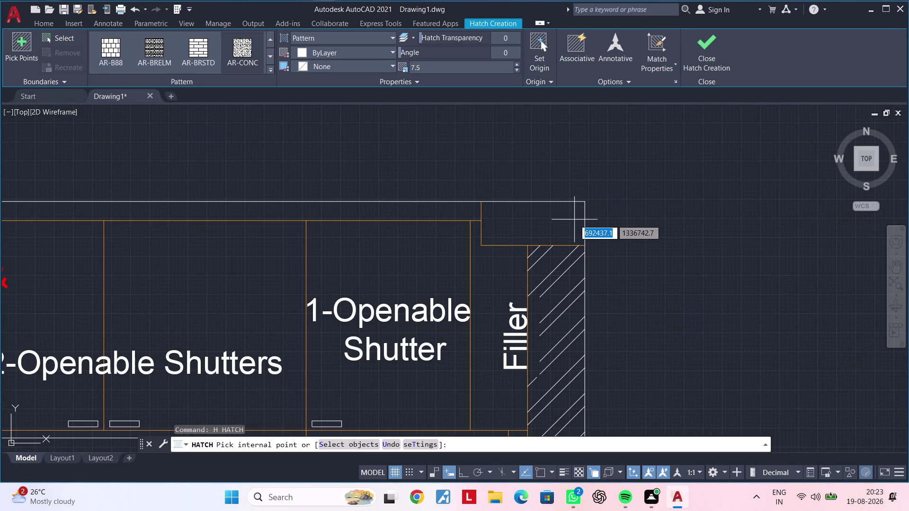
click(551, 220)
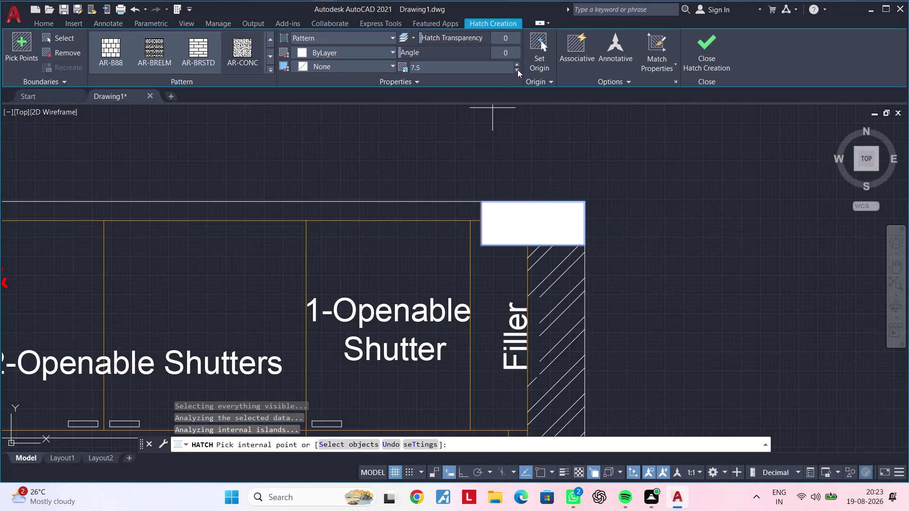
Set the concrete hatch scale to 0.5 and finish the hatch.
double_click(518, 65)
click(516, 72)
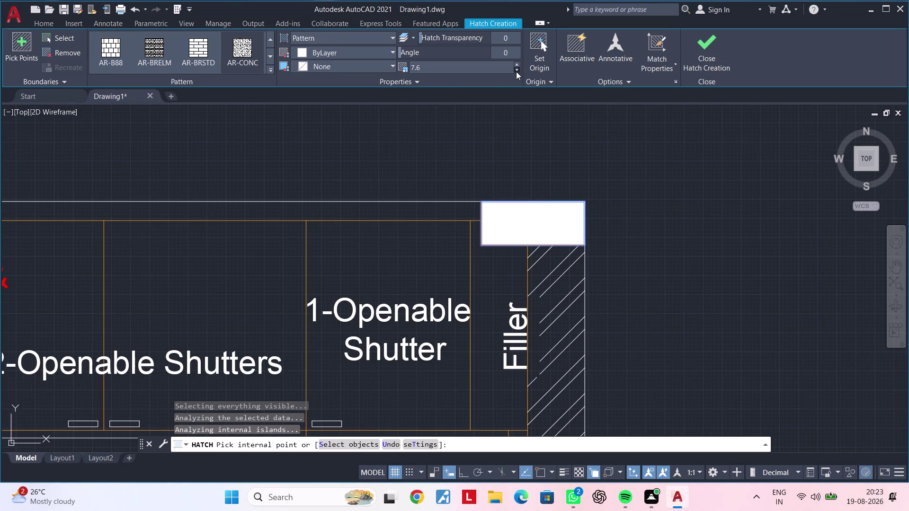
triple_click(516, 72)
double_click(516, 72)
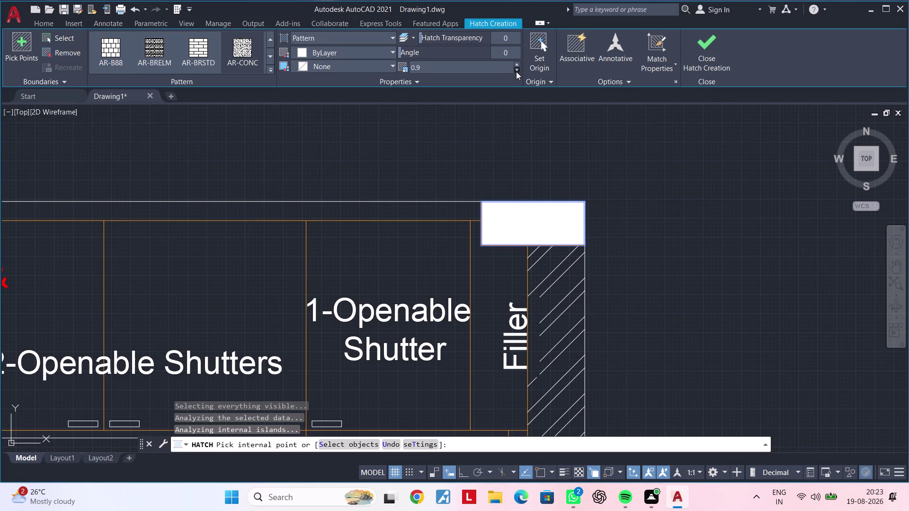
click(516, 72)
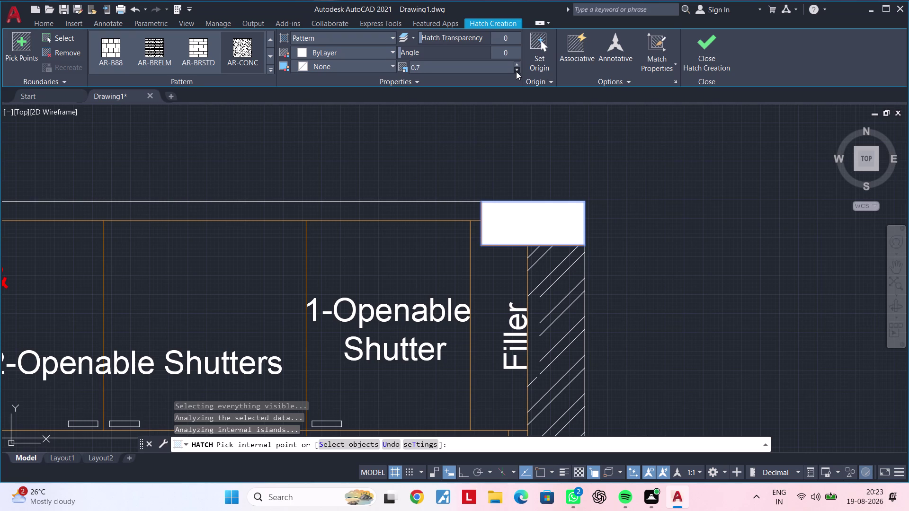
click(516, 71)
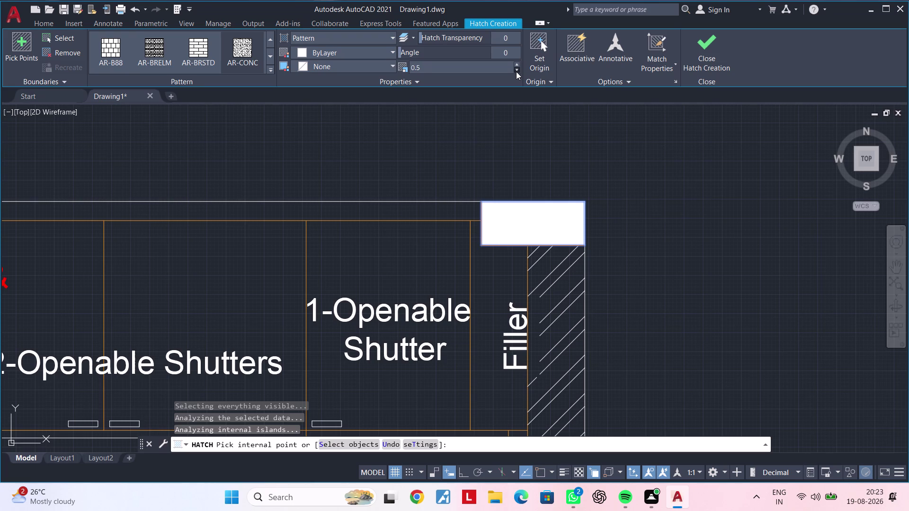
triple_click(516, 72)
double_click(516, 71)
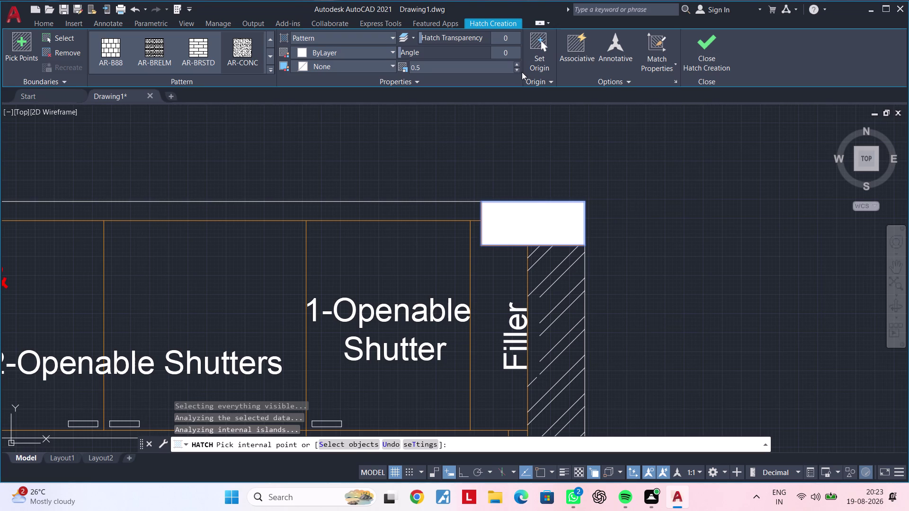
double_click(514, 71)
click(516, 71)
triple_click(516, 71)
key(Escape)
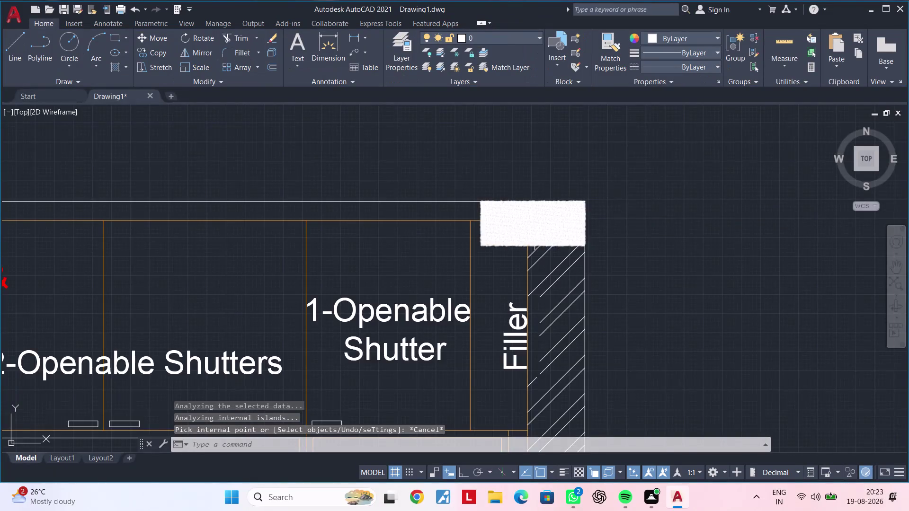
scroll(up, 3)
scroll(down, 3)
click(561, 220)
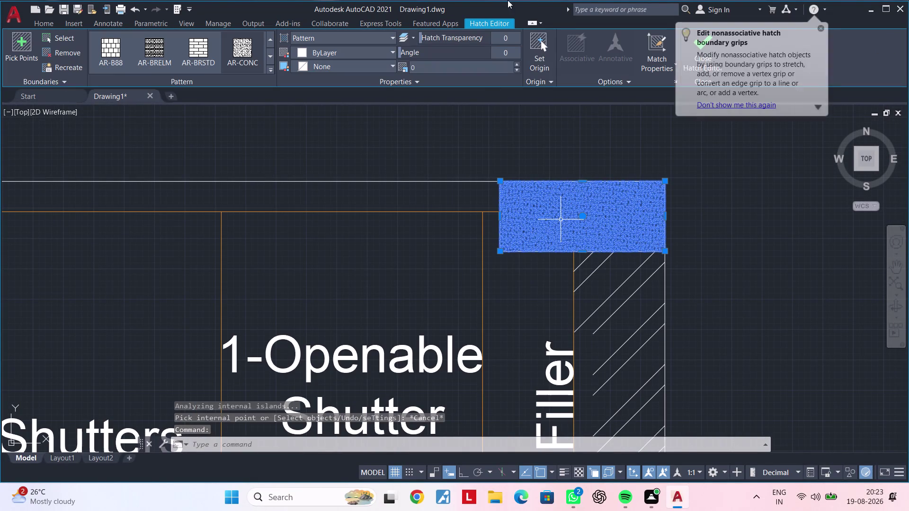
triple_click(519, 66)
triple_click(518, 65)
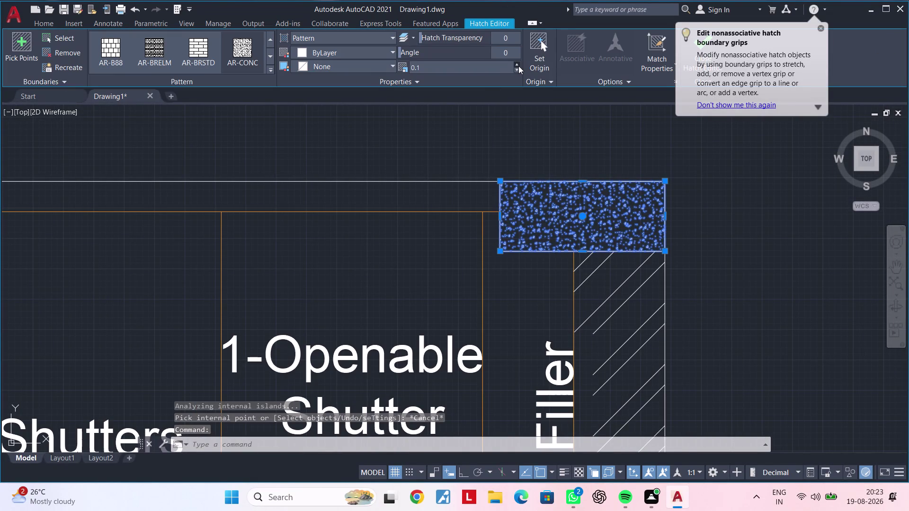
triple_click(518, 65)
triple_click(519, 66)
triple_click(518, 66)
triple_click(519, 66)
triple_click(518, 66)
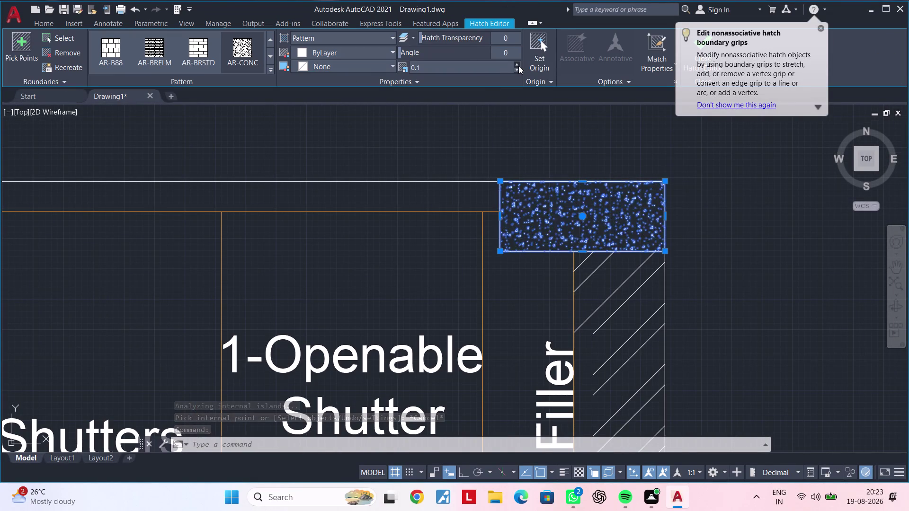
triple_click(519, 66)
triple_click(519, 66)
triple_click(519, 66)
triple_click(518, 66)
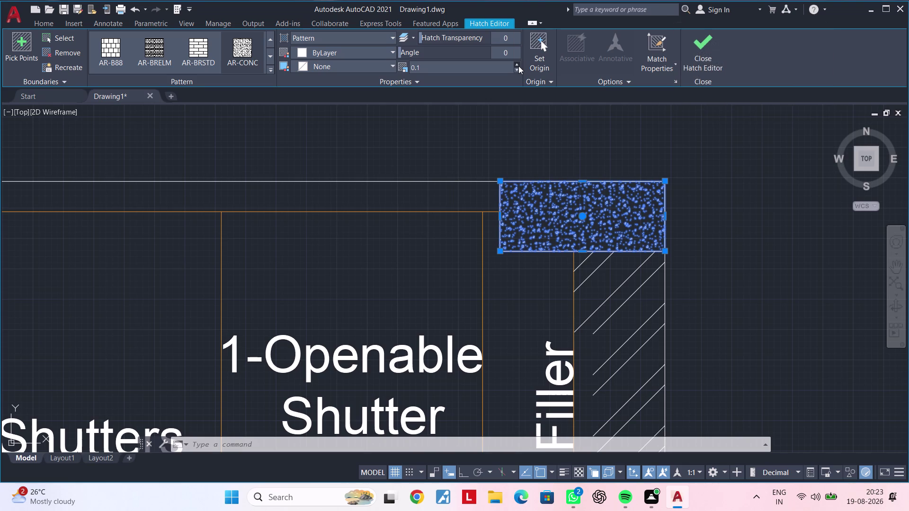
key(Escape)
key(Escape)
scroll(down, 3)
key(Escape)
middle_drag(670, 160, 614, 107)
scroll(down, 3)
key(Escape)
key(Escape)
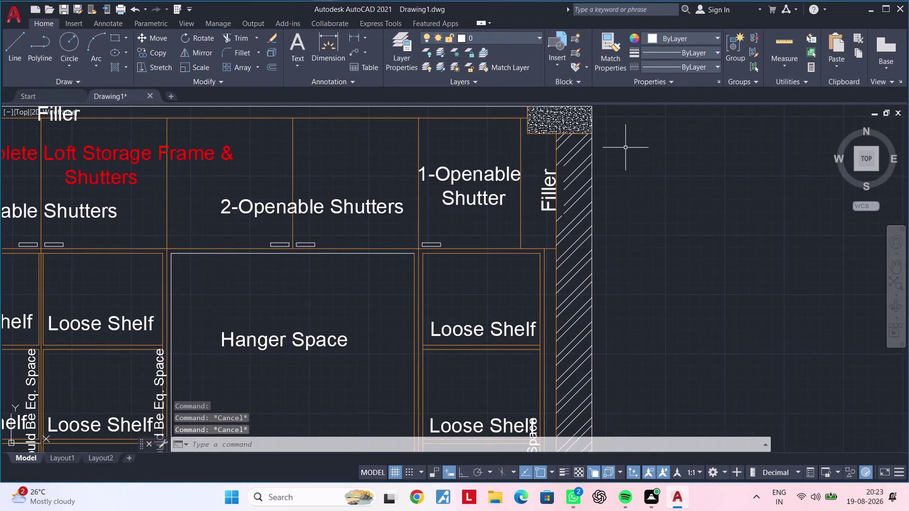
Delete the diagonal hatch in the right filler strip.
scroll(down, 3)
middle_drag(628, 153, 682, 121)
click(651, 174)
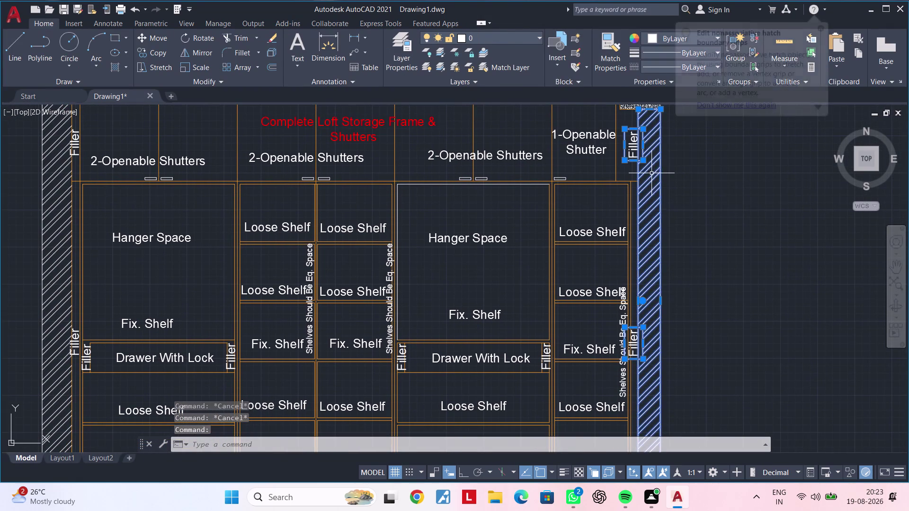
scroll(up, 3)
middle_drag(627, 161, 576, 227)
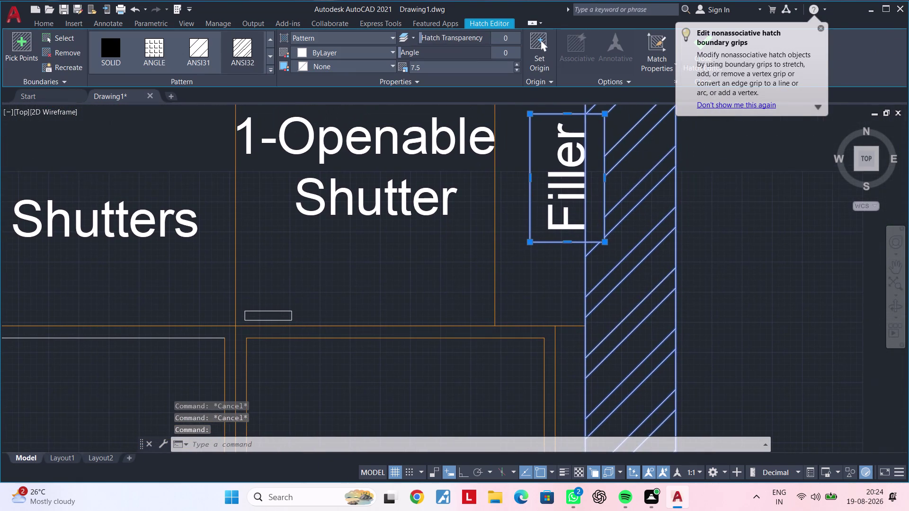
middle_drag(576, 227, 575, 227)
key(Escape)
key(Escape)
click(607, 224)
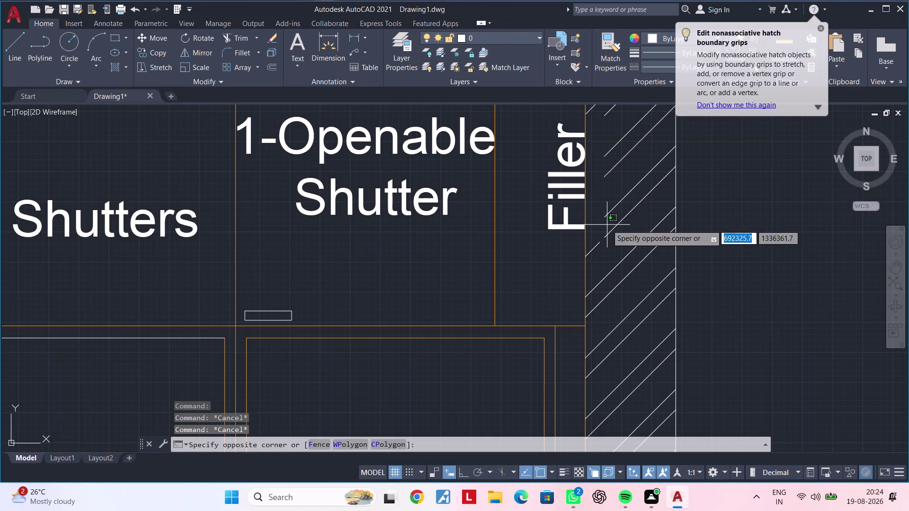
click(606, 210)
key(Delete)
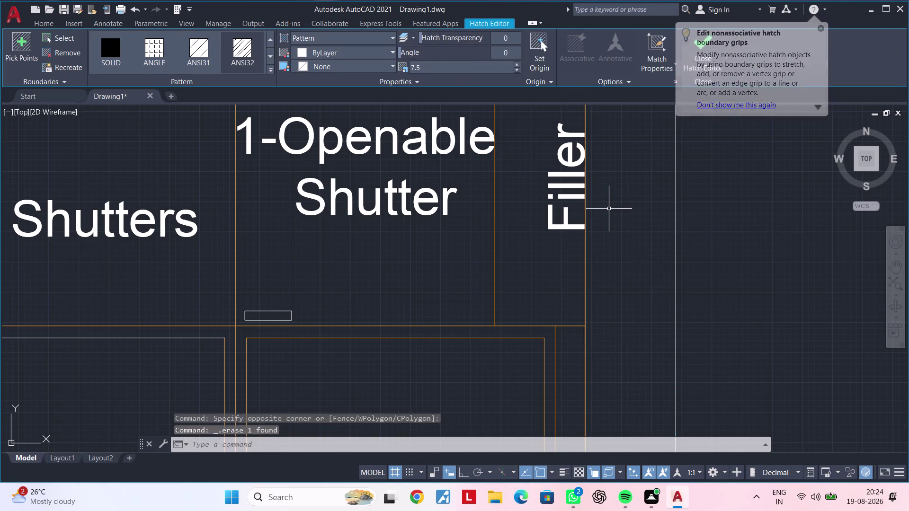
Zoom back out to the wardrobe and start a new HATCH with H.
scroll(down, 3)
middle_drag(613, 228, 676, 198)
middle_drag(659, 210, 643, 211)
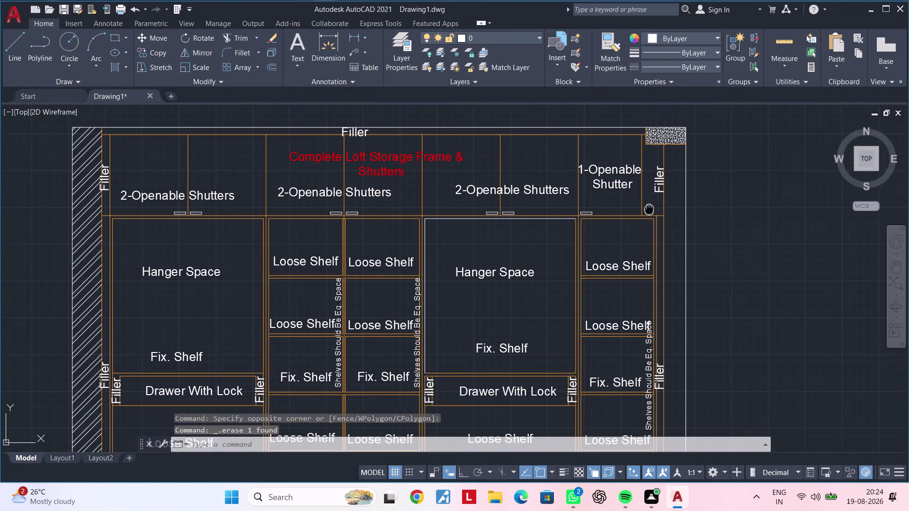
middle_drag(643, 210, 537, 217)
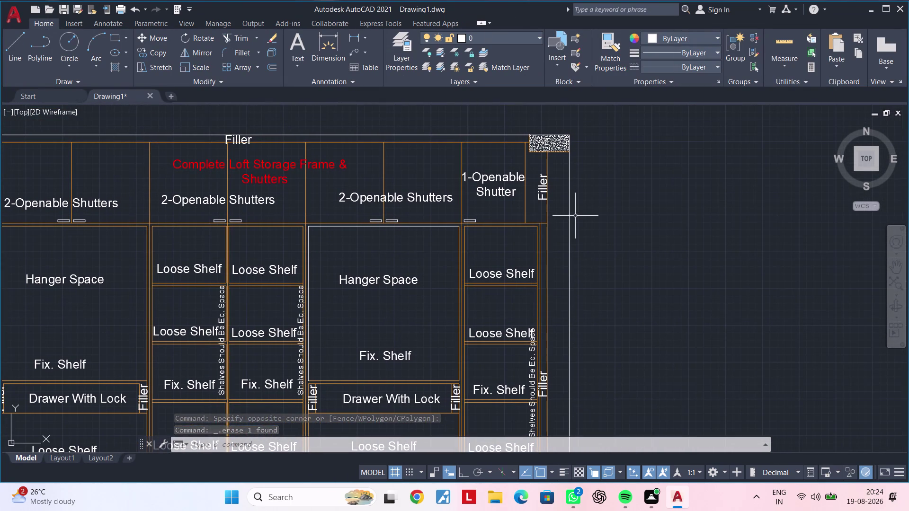
key(h)
key(space)
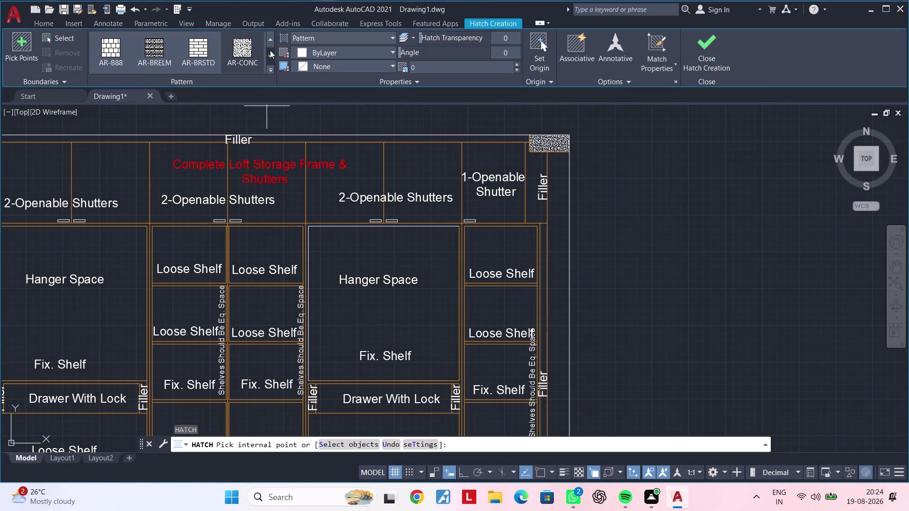
triple_click(269, 40)
click(251, 51)
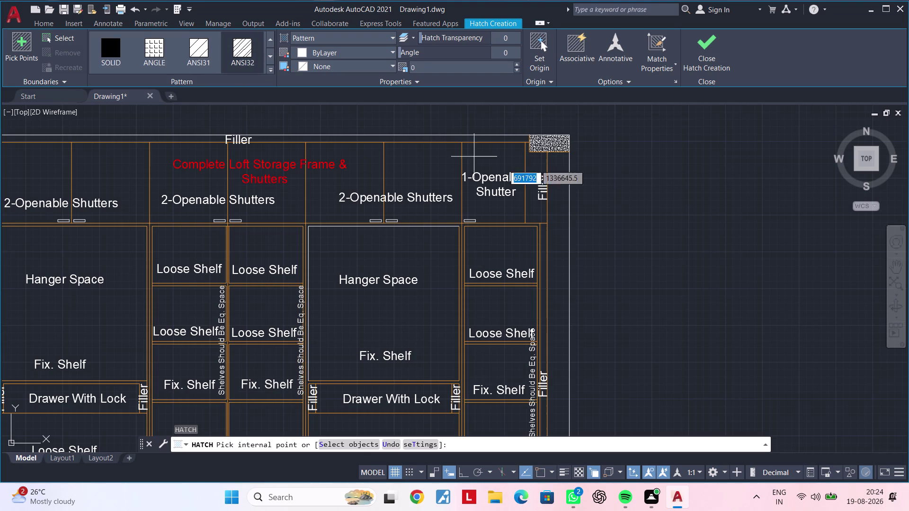
click(559, 190)
scroll(up, 3)
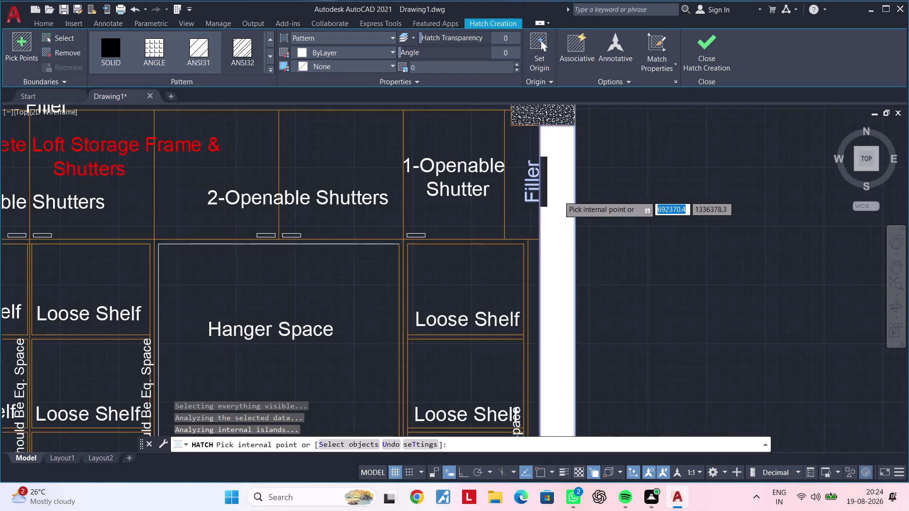
middle_drag(566, 213, 569, 256)
key(Escape)
key(Escape)
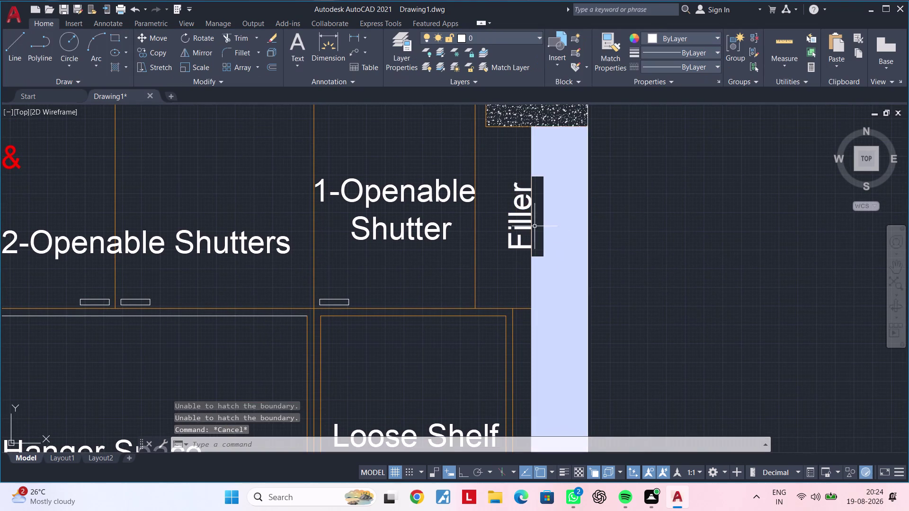
key(Escape)
click(520, 223)
key(m)
key(space)
click(524, 224)
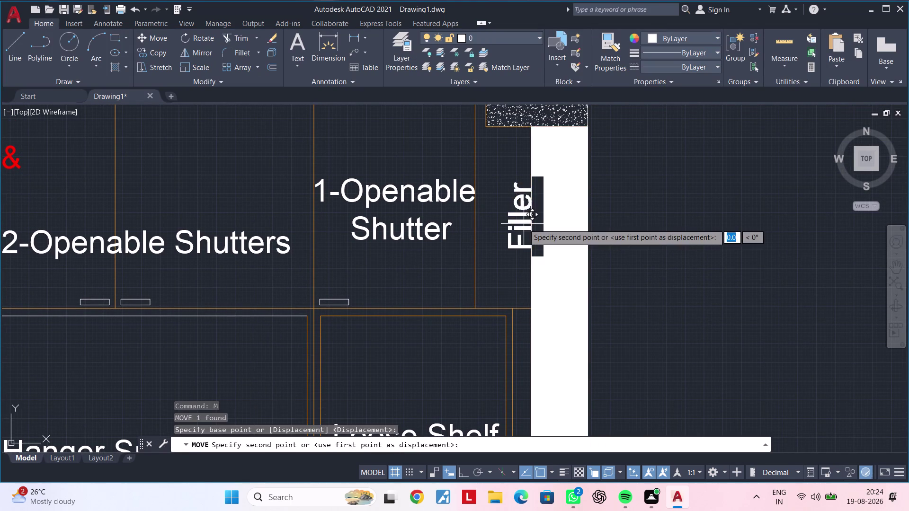
click(512, 224)
key(Escape)
click(563, 222)
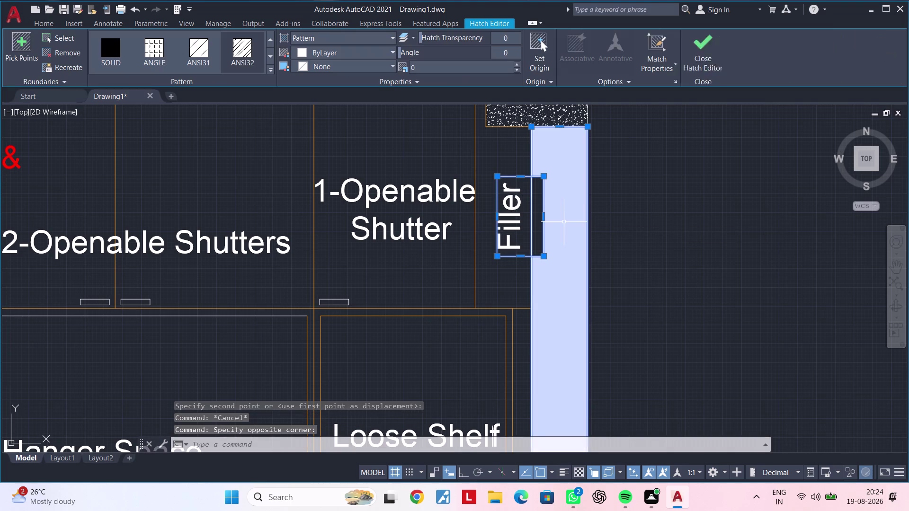
scroll(up, 3)
click(515, 210)
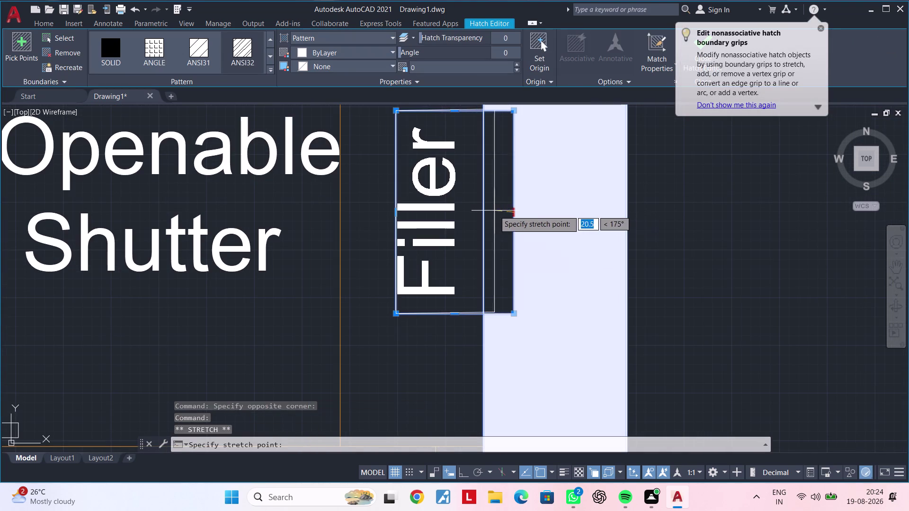
click(484, 211)
scroll(down, 3)
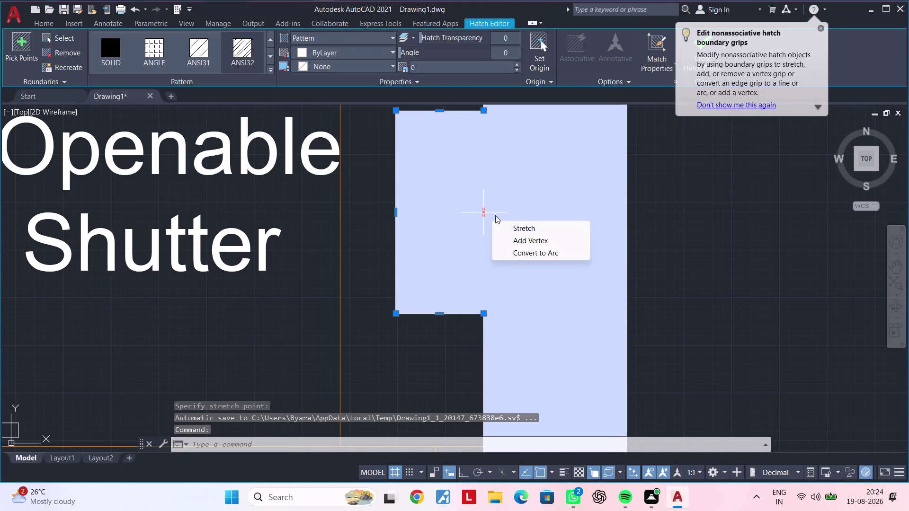
key(ctrl+z)
key(Escape)
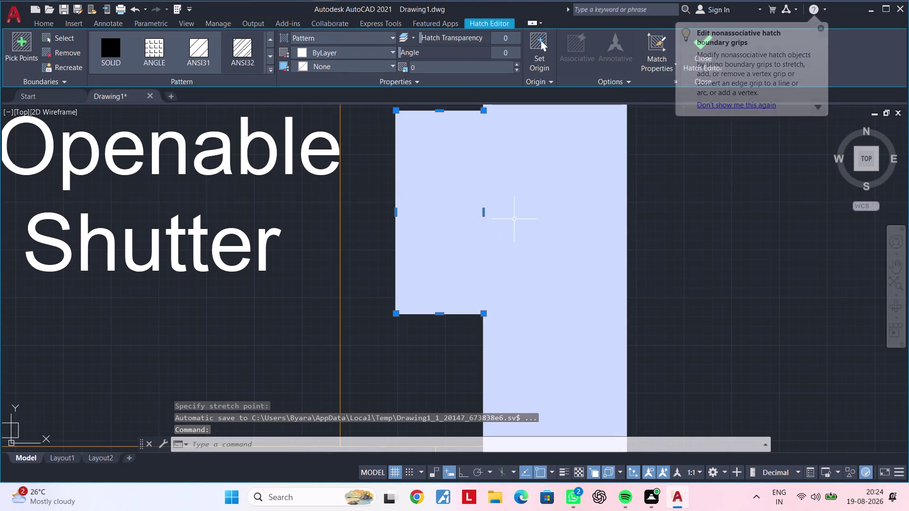
key(Escape)
click(573, 197)
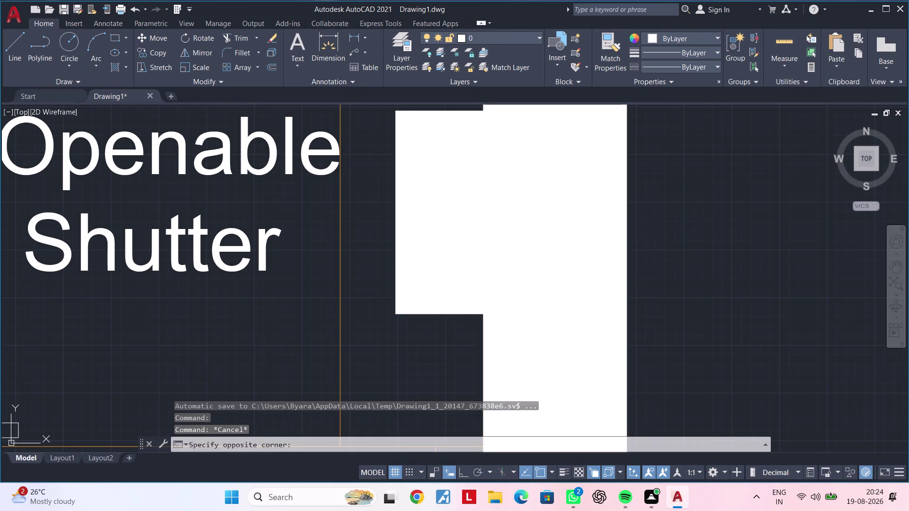
key(Delete)
scroll(down, 3)
middle_drag(587, 221, 585, 225)
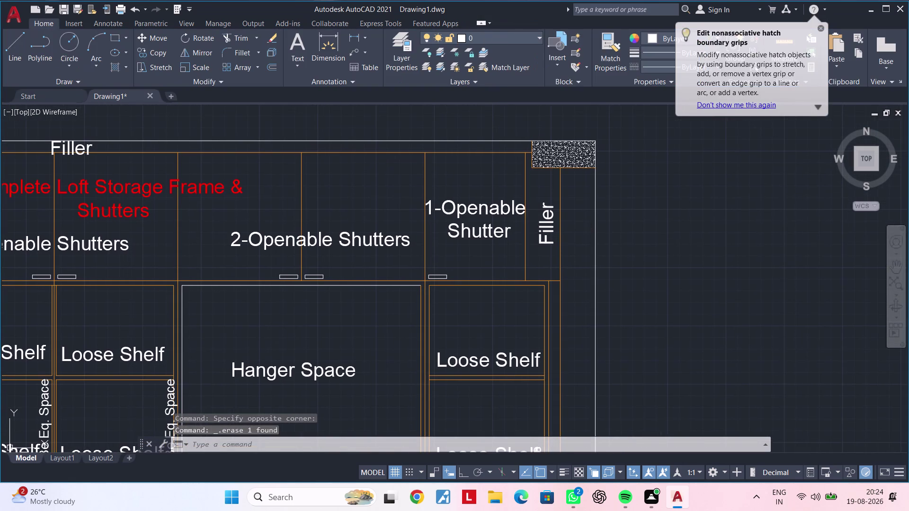
Start HATCH and pick inside the right filler strip.
middle_drag(585, 226, 582, 196)
text(h)
key(space)
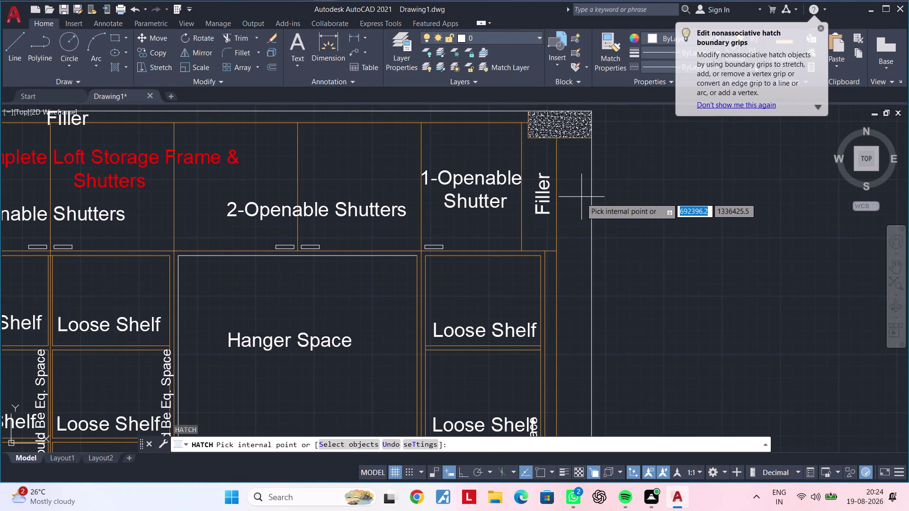
click(573, 204)
scroll(down, 3)
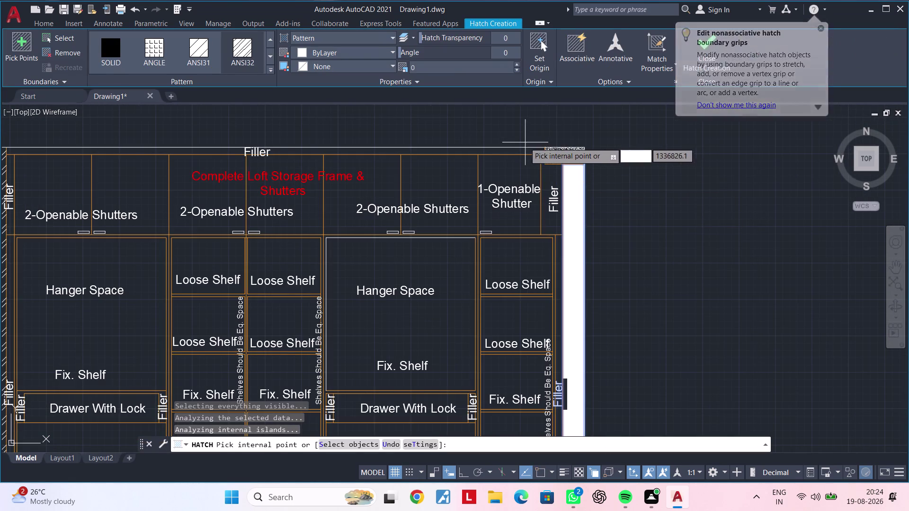
Set the hatch angle to 19° and try different scale values.
drag(416, 53, 437, 53)
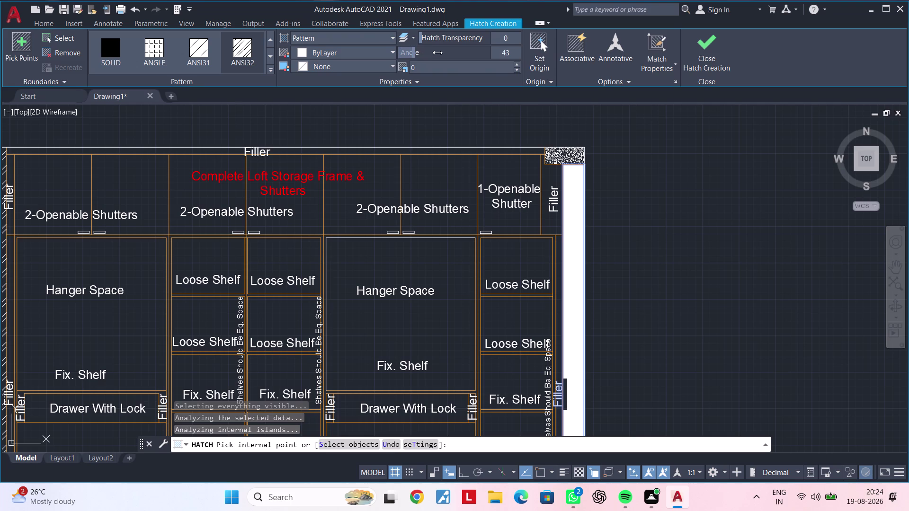
click(519, 64)
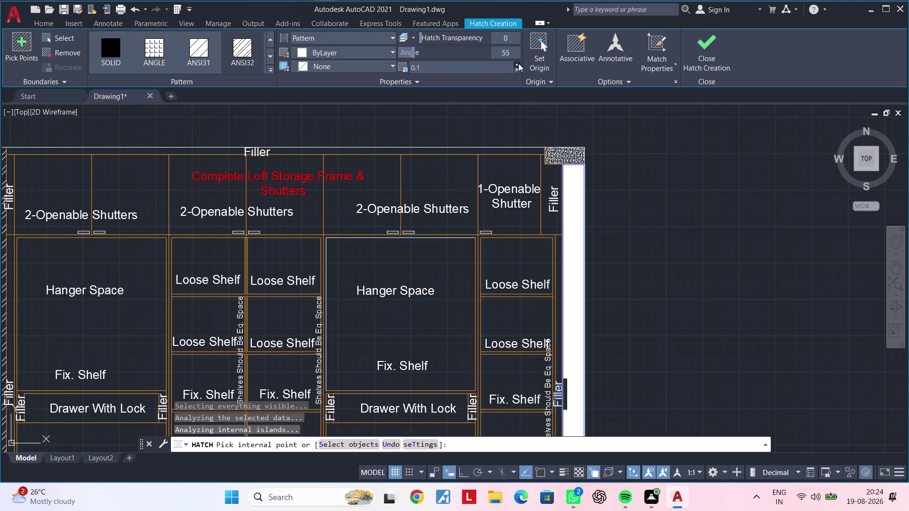
click(519, 64)
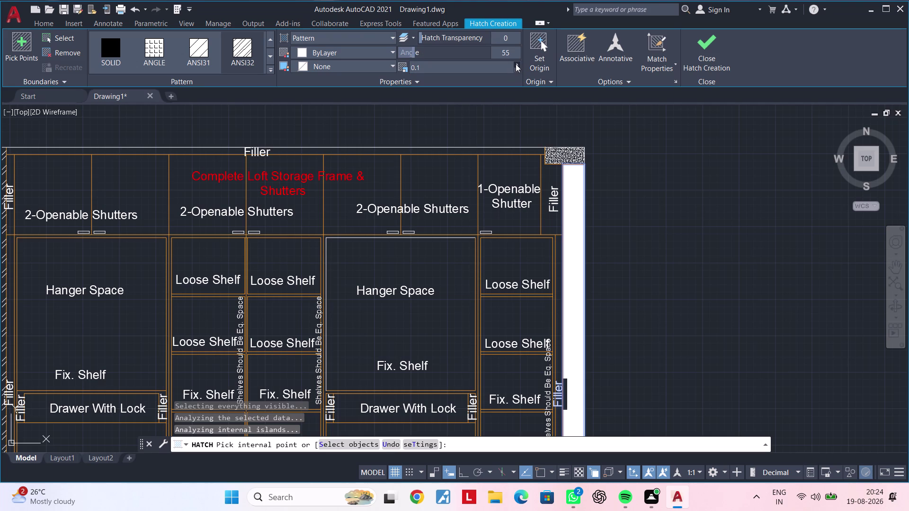
double_click(516, 64)
double_click(515, 64)
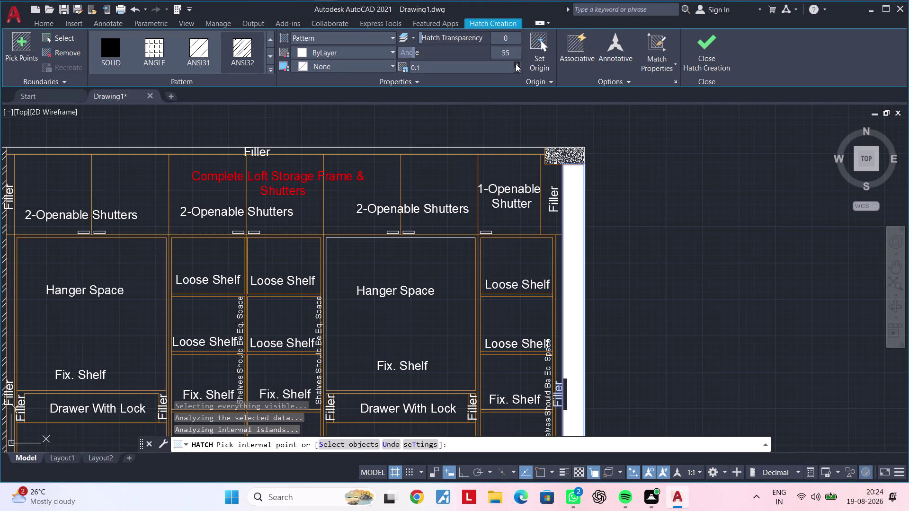
click(519, 64)
click(520, 64)
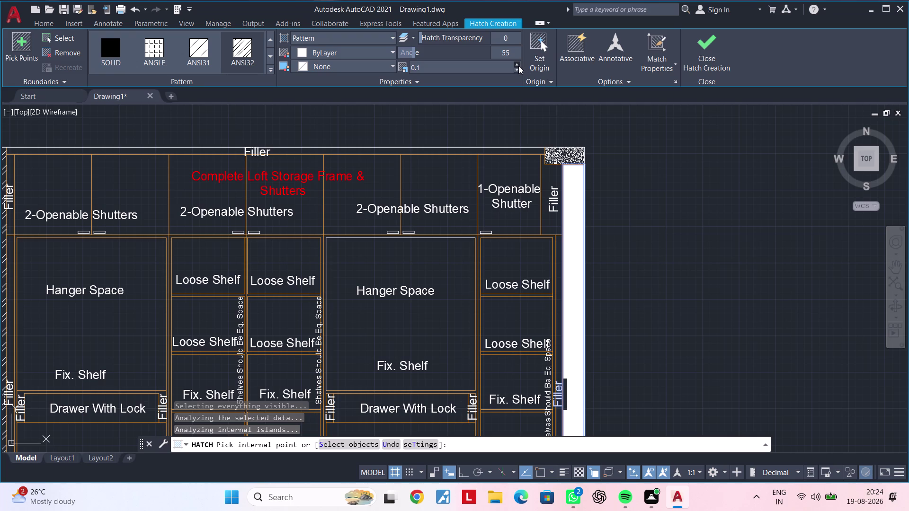
triple_click(519, 66)
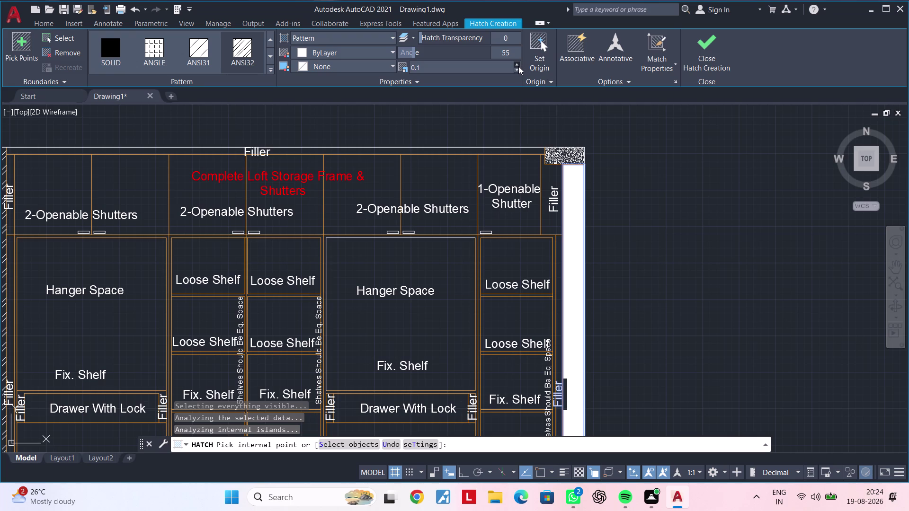
click(518, 71)
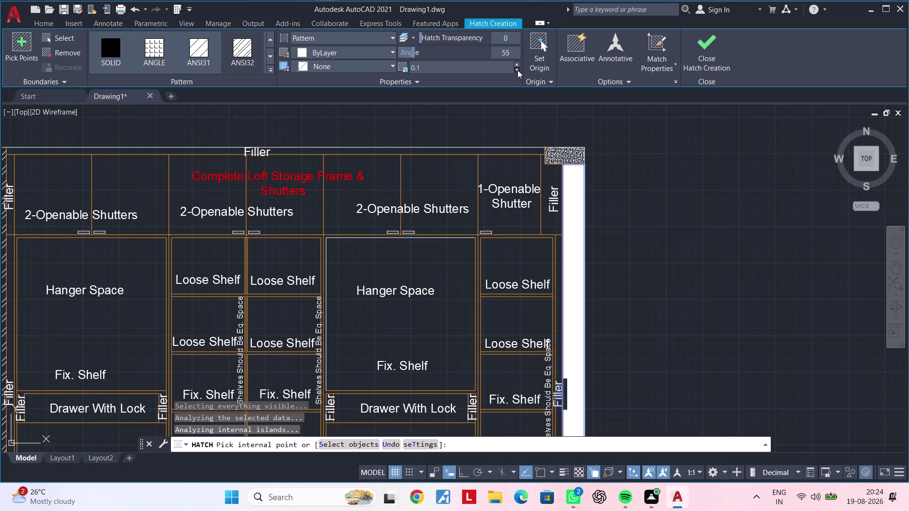
double_click(517, 66)
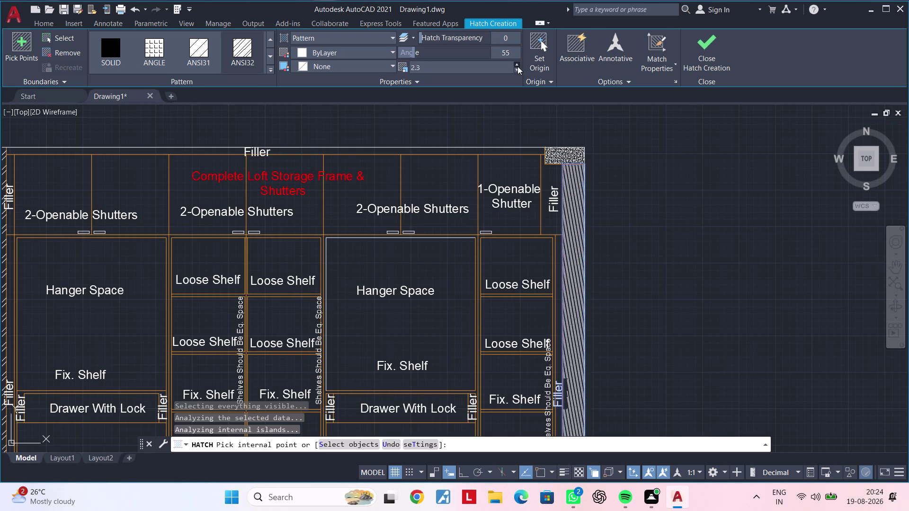
click(518, 67)
scroll(down, 3)
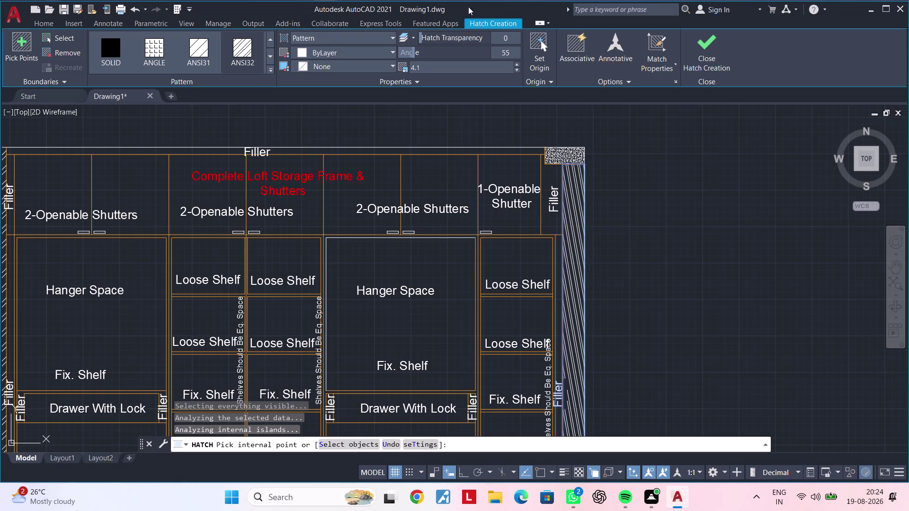
Readjust the hatch angle and scale to about 4.8, then cancel the hatch.
drag(431, 46, 398, 52)
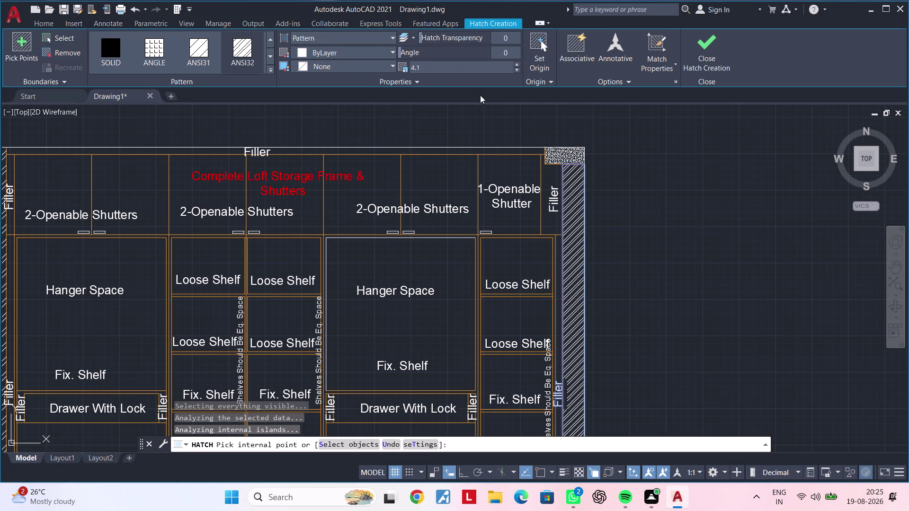
triple_click(516, 62)
triple_click(516, 63)
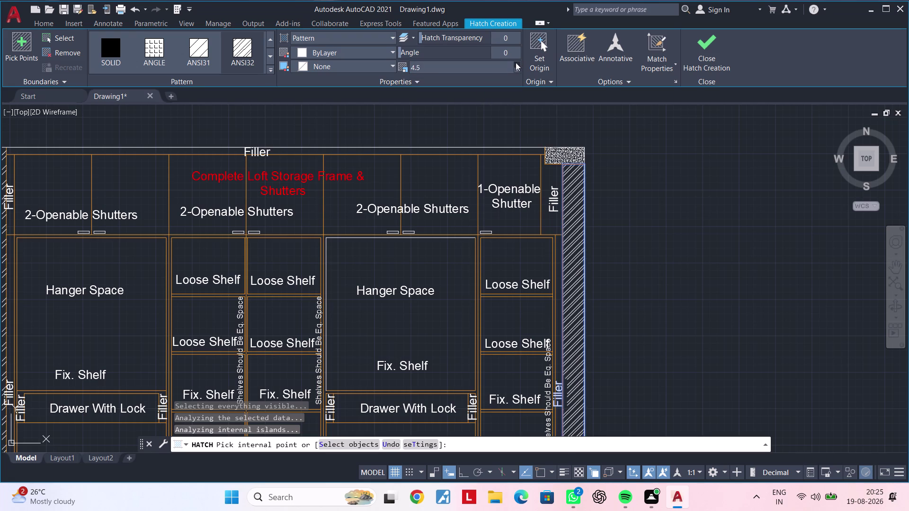
click(447, 65)
click(414, 55)
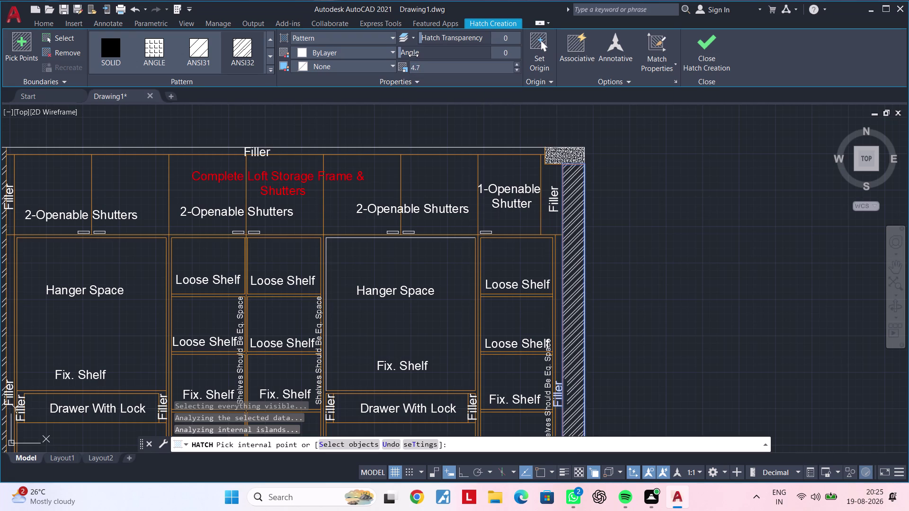
click(411, 55)
drag(416, 53, 421, 53)
drag(420, 54, 427, 54)
triple_click(517, 62)
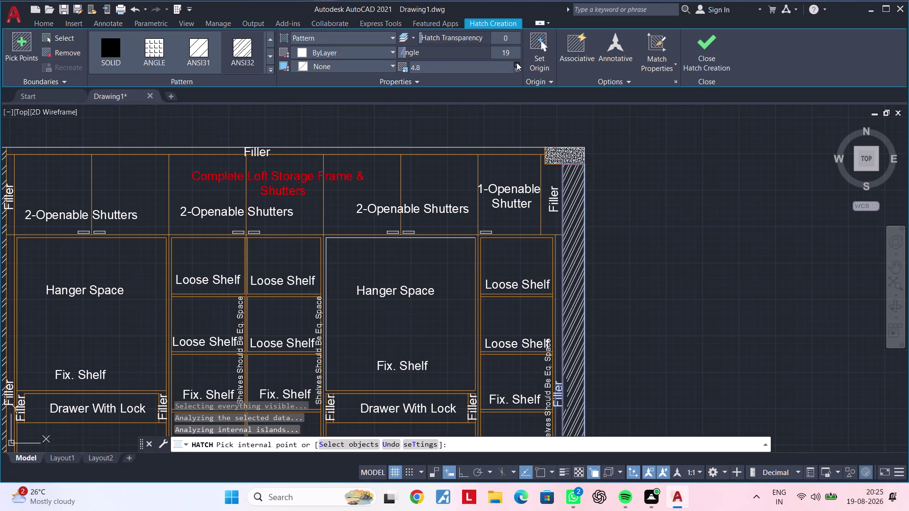
click(517, 62)
key(Escape)
scroll(down, 3)
key(Escape)
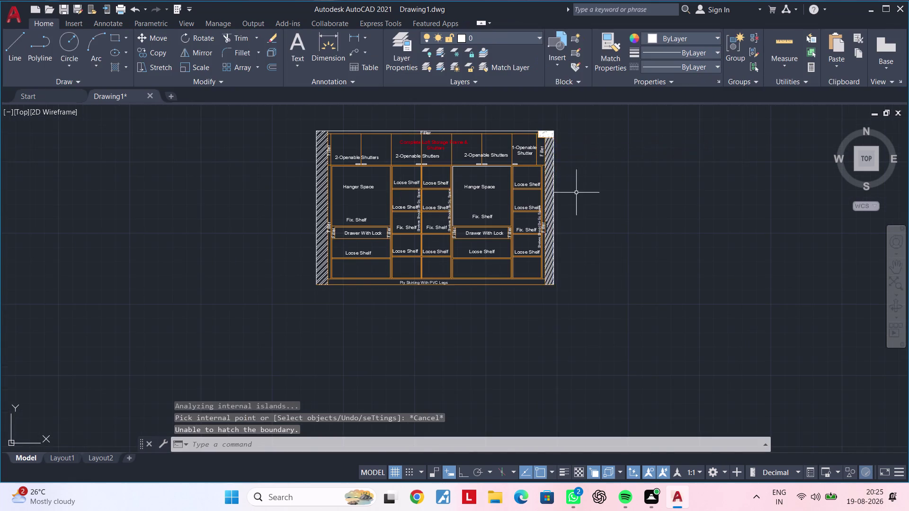
Raise the right side wall hatch's pattern scale to about 6.5.
scroll(up, 3)
scroll(down, 3)
middle_drag(611, 179, 639, 177)
scroll(up, 3)
scroll(down, 3)
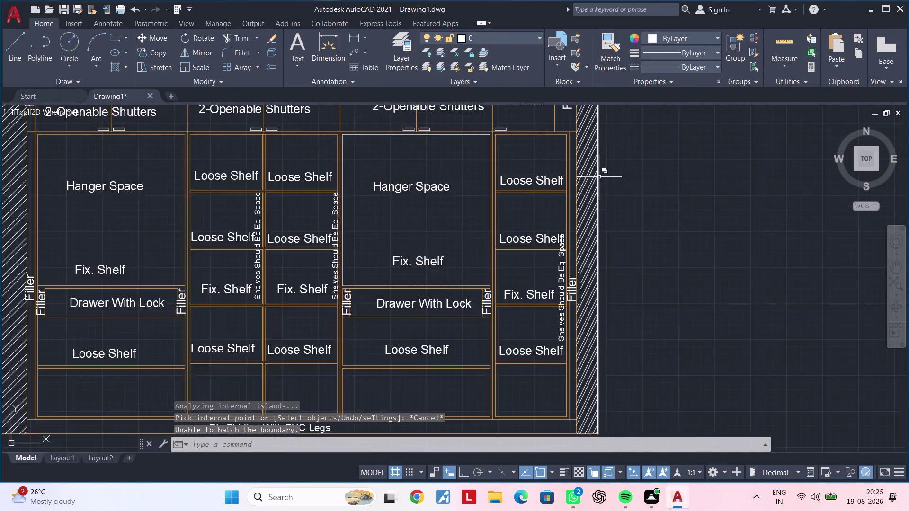
scroll(down, 3)
scroll(up, 3)
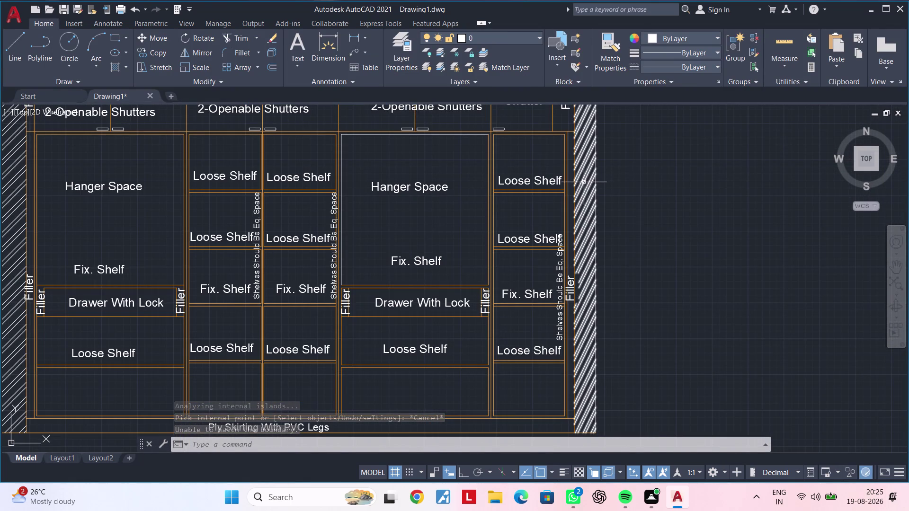
click(586, 182)
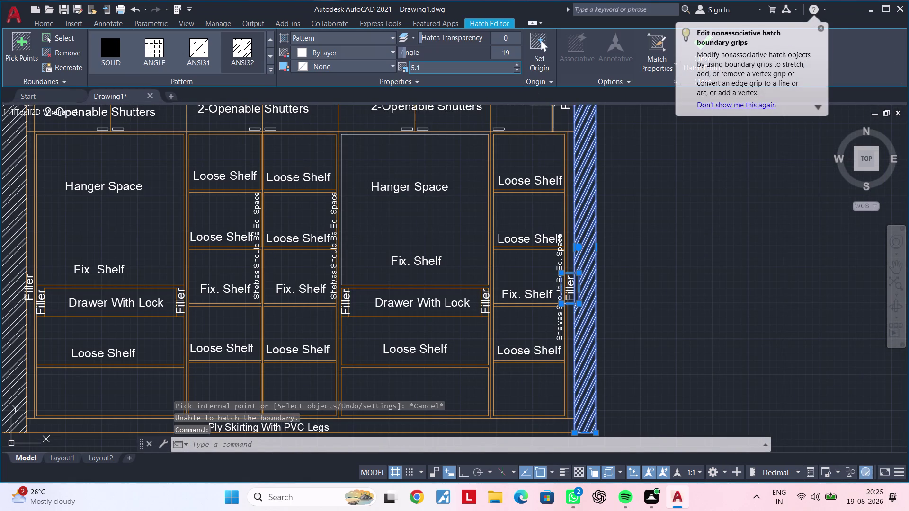
triple_click(516, 65)
triple_click(517, 65)
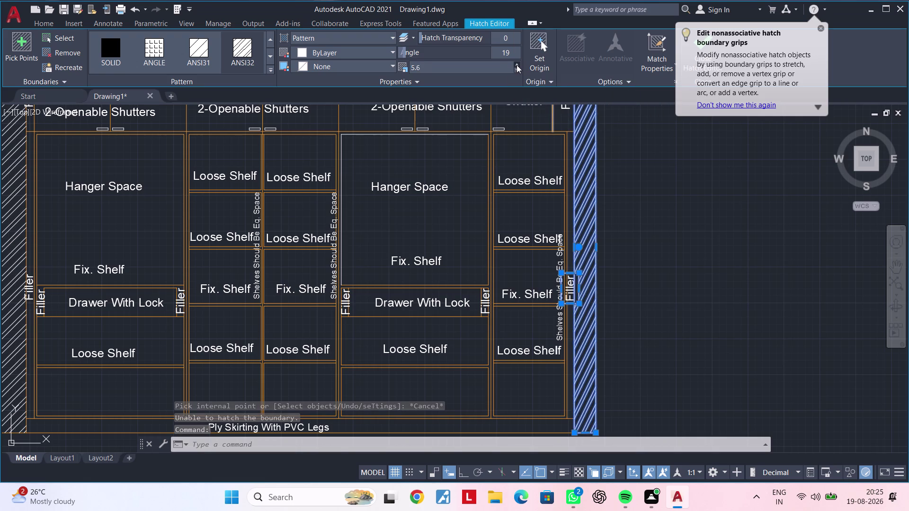
triple_click(516, 64)
click(517, 64)
triple_click(516, 65)
click(516, 65)
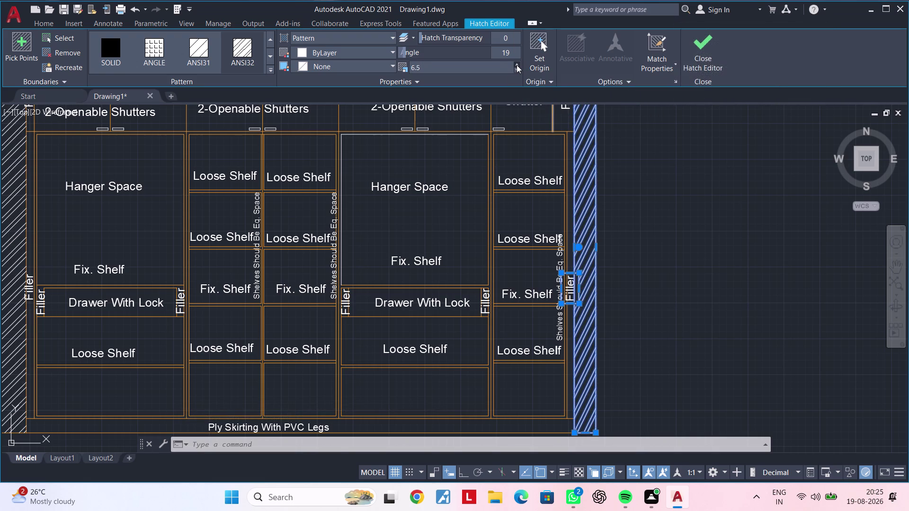
click(516, 65)
key(Escape)
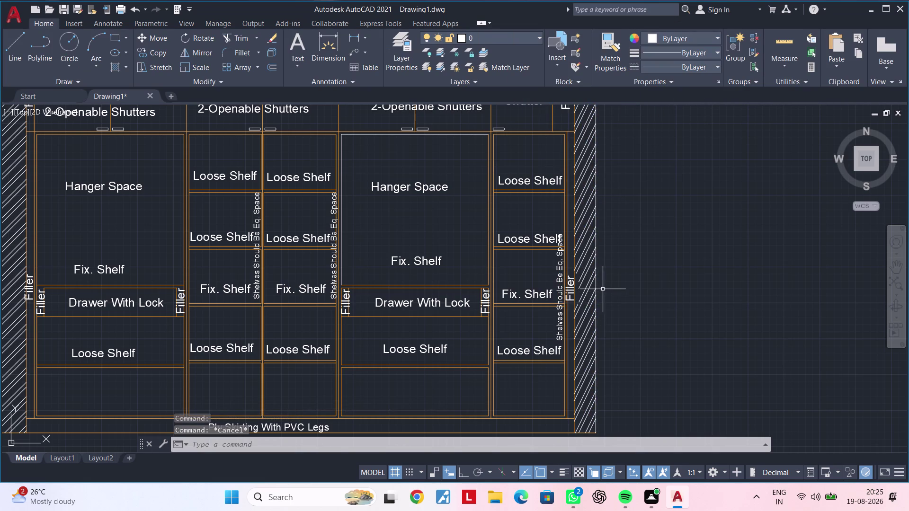
Pick the Filler labels beside the left and right walls, then clear the selection.
scroll(down, 3)
middle_drag(607, 278, 613, 233)
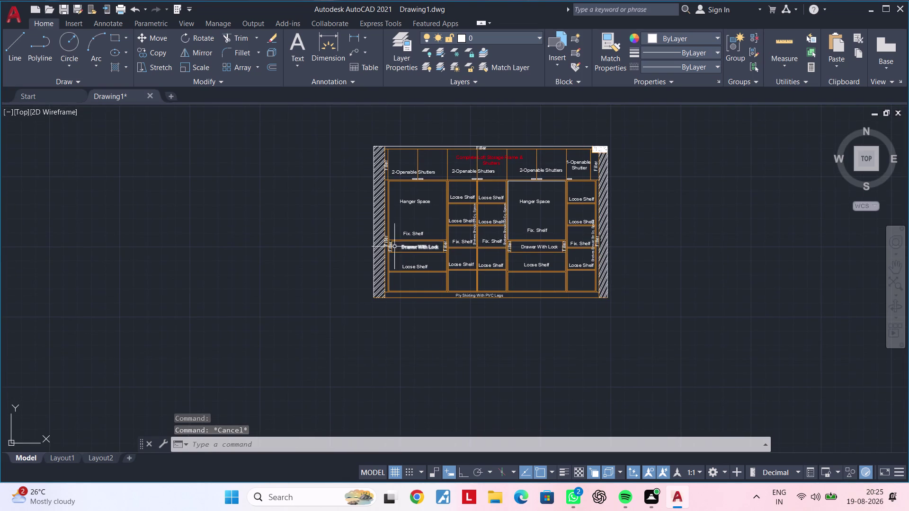
scroll(up, 3)
click(371, 233)
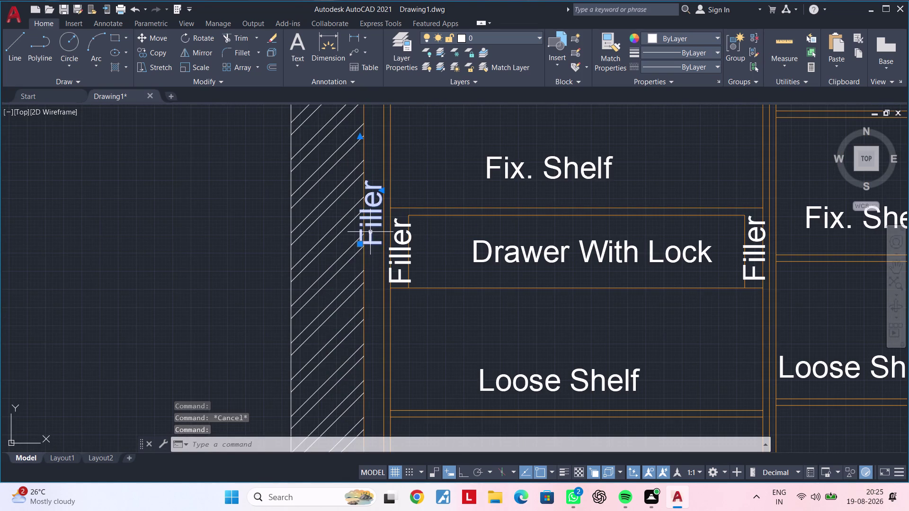
scroll(down, 3)
scroll(up, 3)
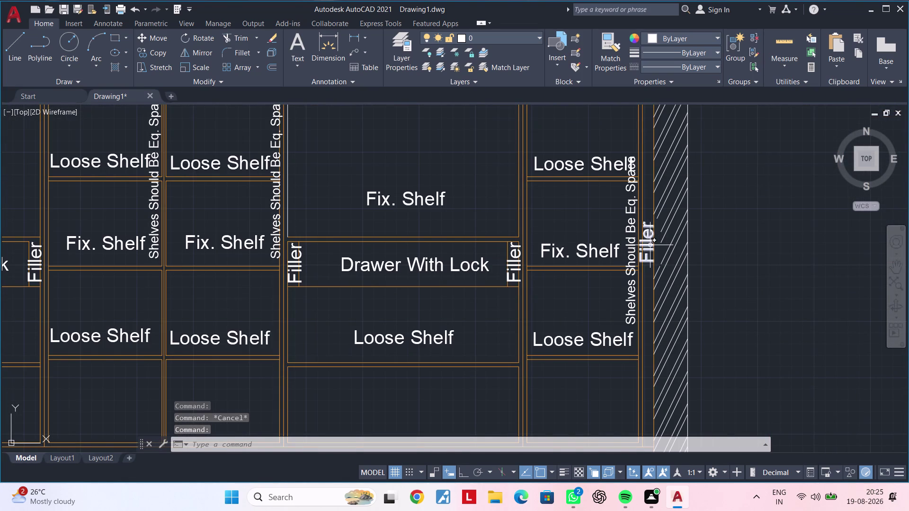
click(650, 245)
scroll(down, 3)
key(Escape)
key(Escape)
scroll(down, 3)
middle_drag(636, 251, 530, 254)
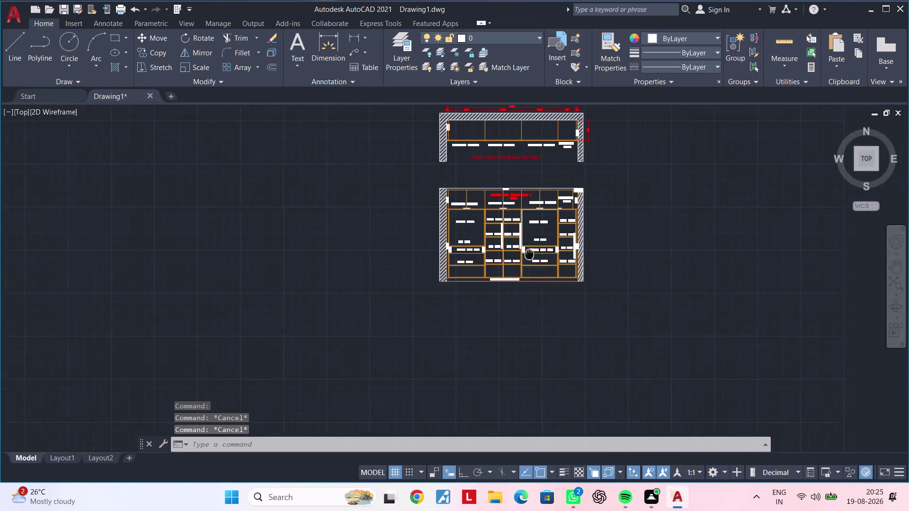
middle_drag(529, 255, 402, 258)
scroll(up, 3)
middle_drag(439, 258, 422, 295)
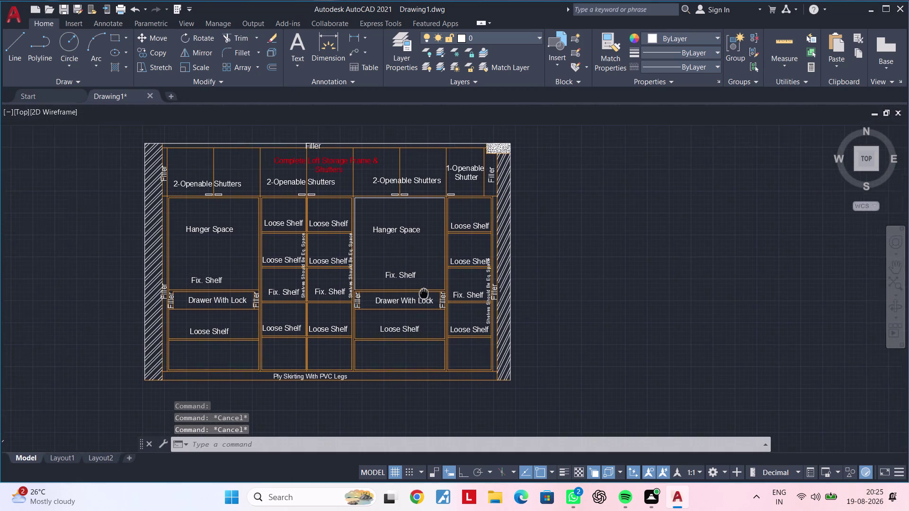
middle_drag(422, 295, 420, 298)
Delete the right side wall's hatch.
click(503, 261)
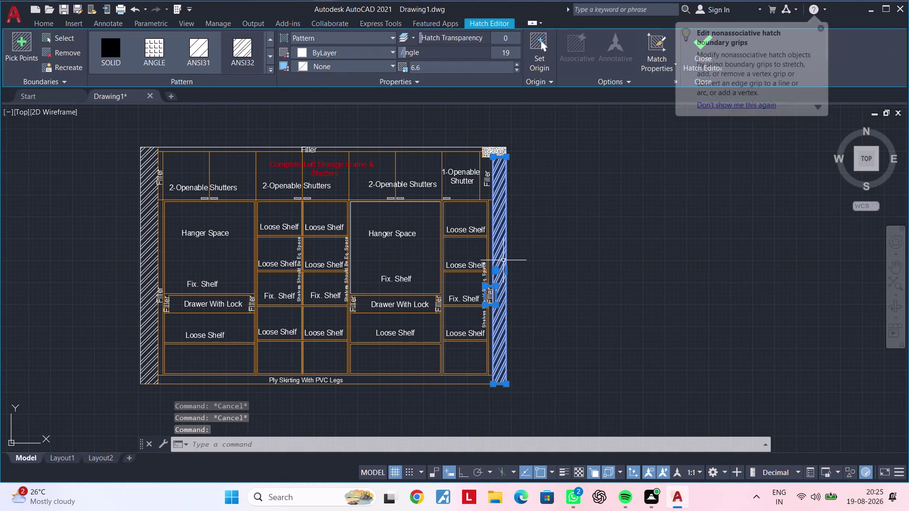
key(Delete)
scroll(up, 3)
scroll(down, 3)
middle_drag(495, 289, 506, 281)
scroll(up, 3)
Select the right and left Filler labels together.
click(501, 302)
scroll(down, 3)
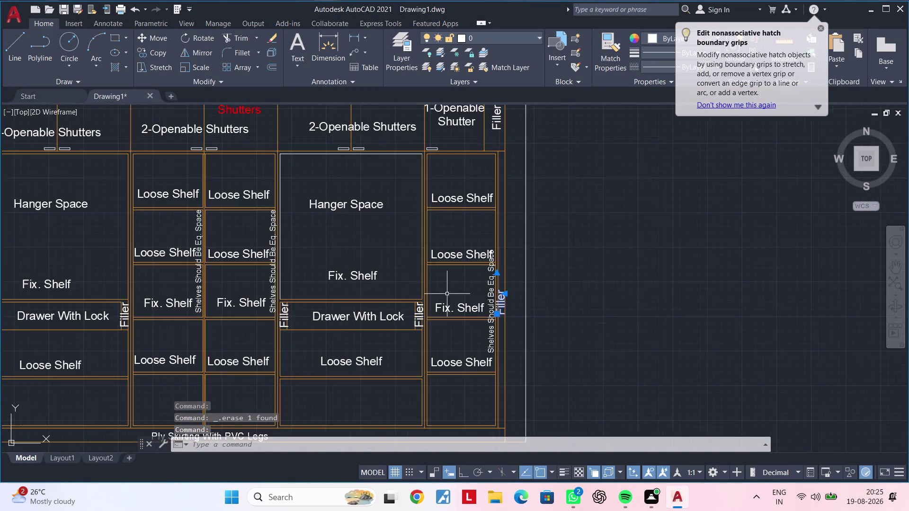
middle_drag(422, 290, 662, 267)
scroll(up, 3)
click(221, 280)
scroll(down, 3)
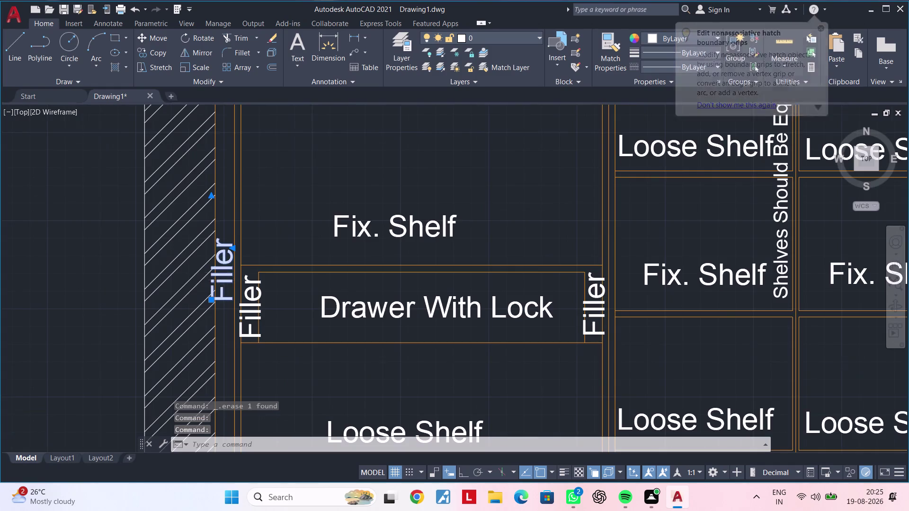
scroll(down, 3)
middle_drag(242, 246, 233, 309)
scroll(up, 3)
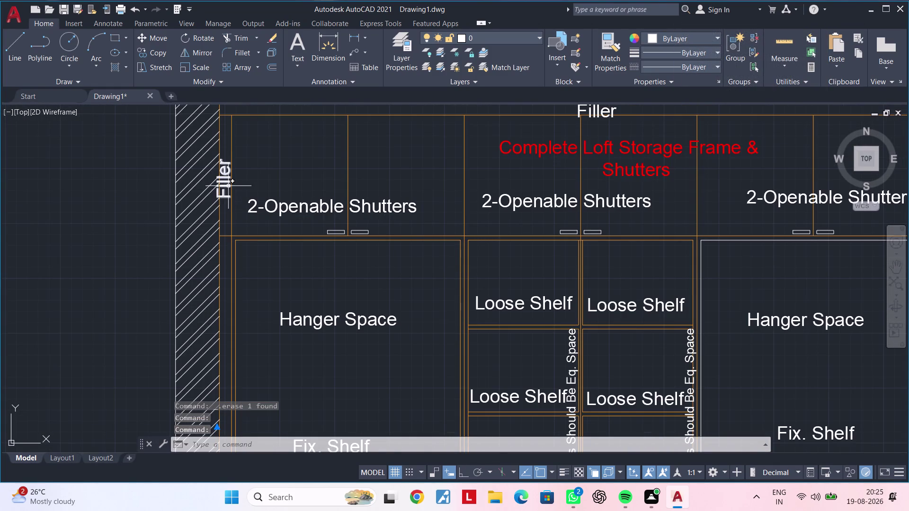
Set the selected Filler labels' text height to 40 in Properties.
click(226, 183)
right_click(280, 205)
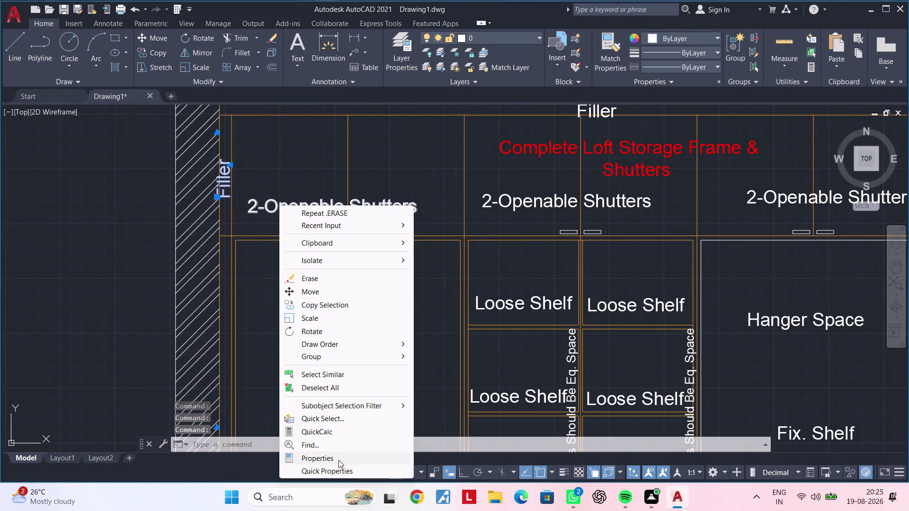
click(338, 457)
click(165, 282)
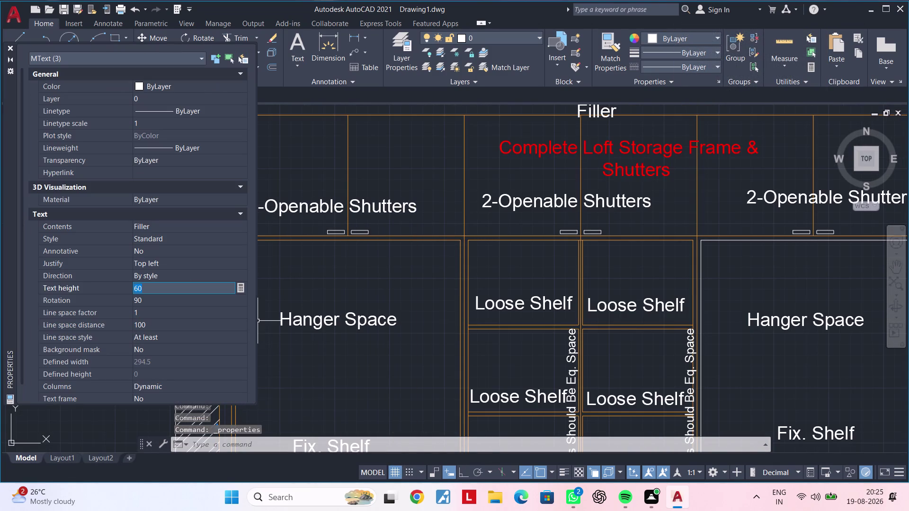
key(BackSpace)
text(40)
key(Return)
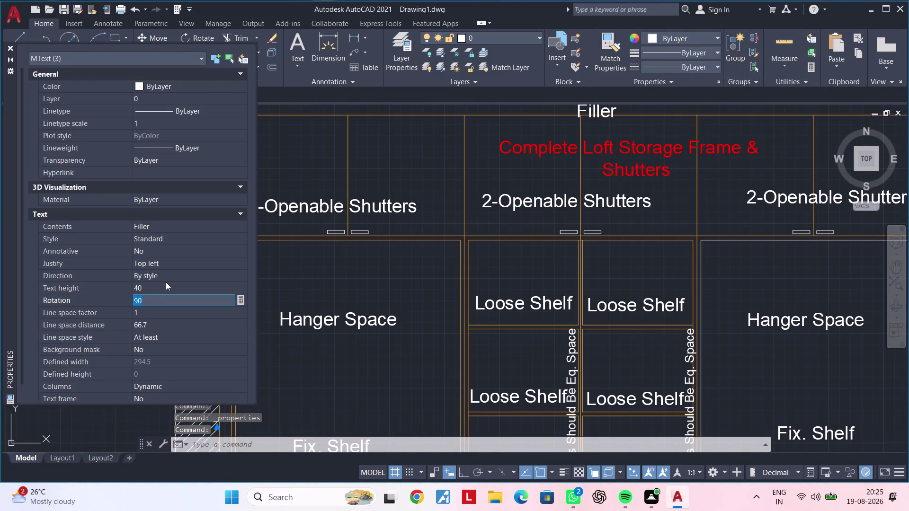
click(11, 47)
key(Escape)
key(Escape)
Move the top-left Filler label just beside the wall.
scroll(up, 3)
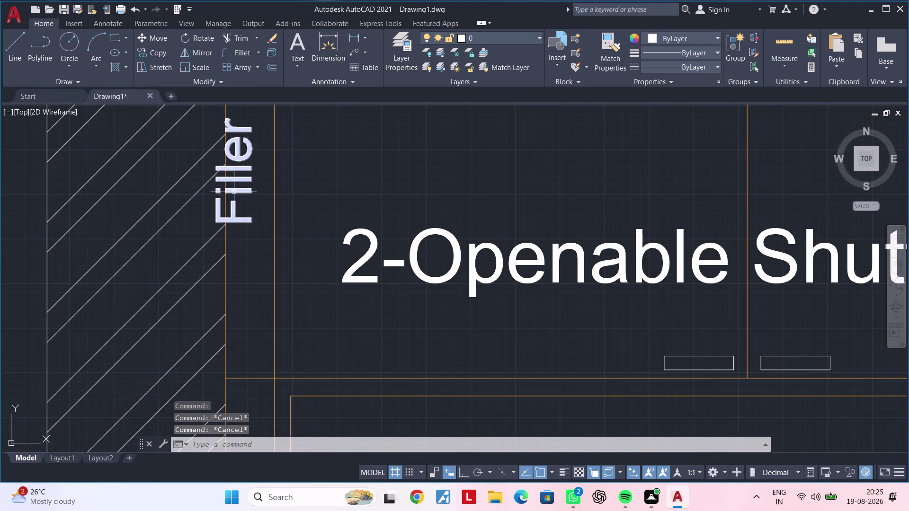
click(235, 187)
text(m)
key(space)
click(238, 187)
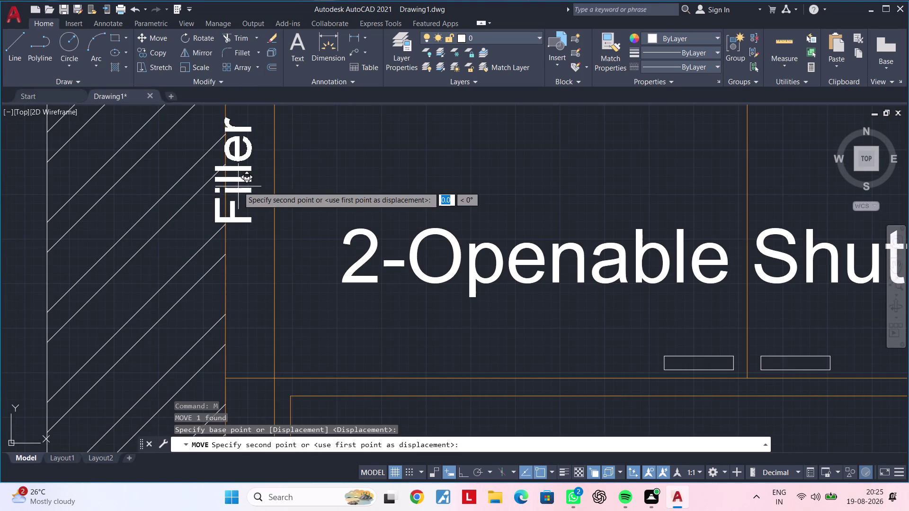
click(254, 185)
Move the lower left Filler label into the gap beside the wall.
scroll(down, 3)
middle_drag(275, 263, 274, 261)
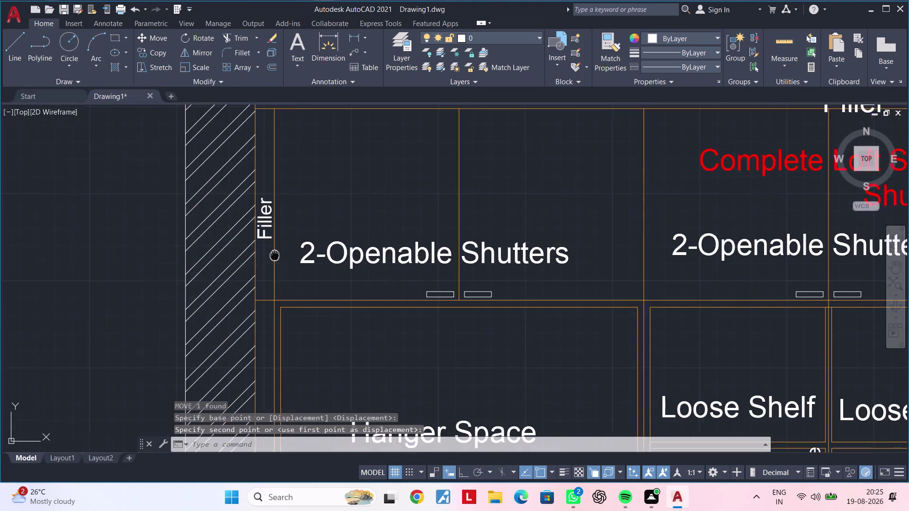
middle_drag(275, 261, 293, 112)
scroll(down, 3)
middle_drag(305, 272, 307, 166)
scroll(up, 3)
click(288, 230)
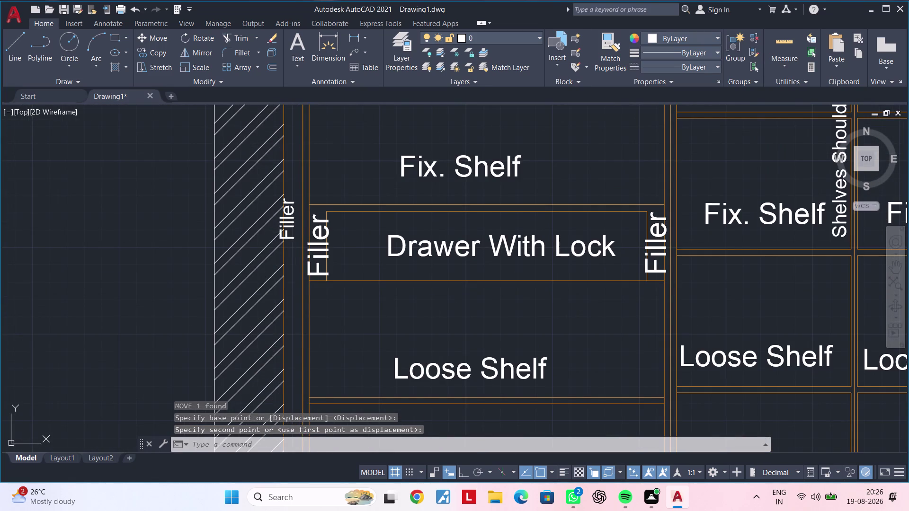
text(m)
key(space)
click(288, 230)
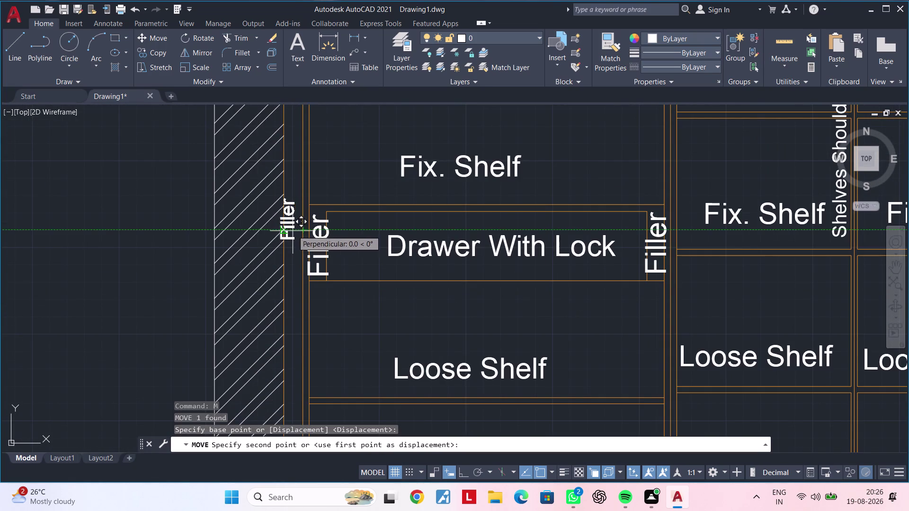
scroll(up, 3)
click(279, 230)
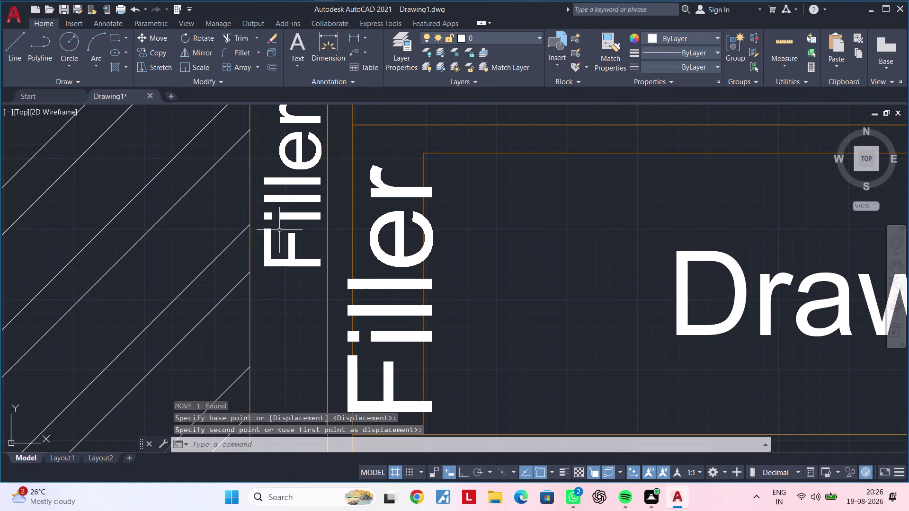
scroll(down, 3)
middle_drag(598, 258, 75, 236)
middle_drag(243, 248, 216, 248)
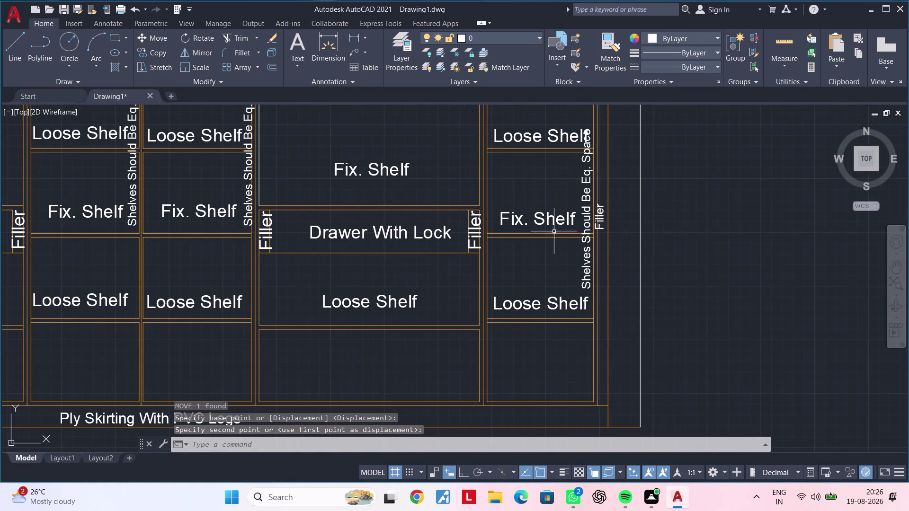
scroll(up, 3)
scroll(down, 3)
middle_drag(544, 247, 518, 286)
key(Escape)
key(Escape)
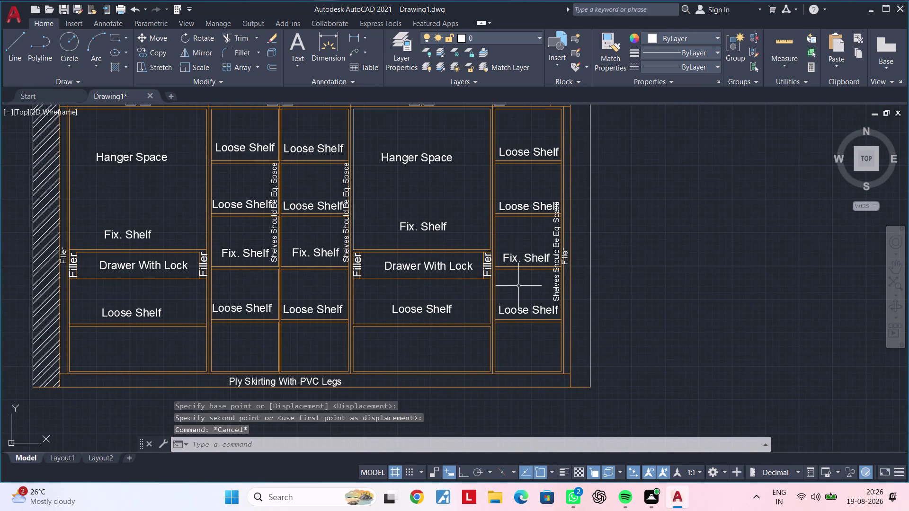
Start a new hatch and cancel it.
text(h)
key(space)
key(Escape)
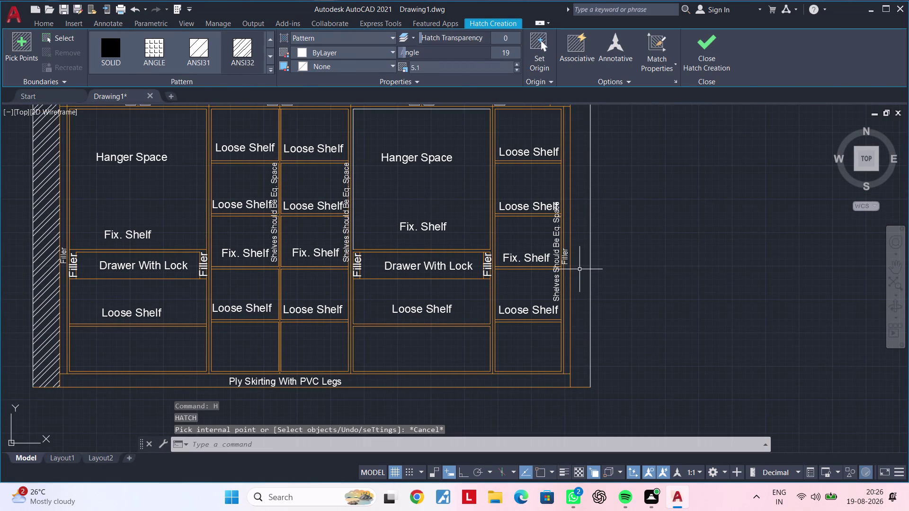
Delete the left side wall's hatch.
scroll(down, 3)
middle_drag(465, 295, 605, 299)
key(Escape)
click(371, 246)
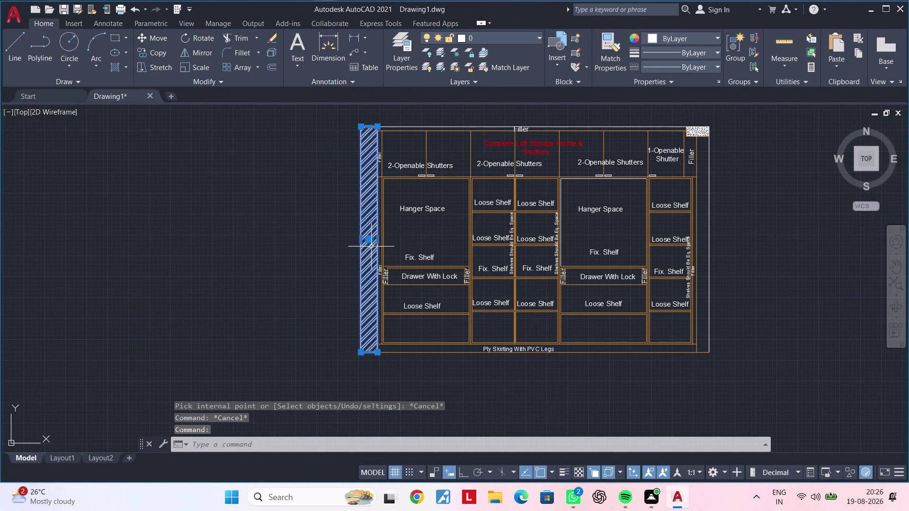
key(Delete)
middle_drag(386, 270, 312, 304)
key(Escape)
key(Escape)
key(Escape)
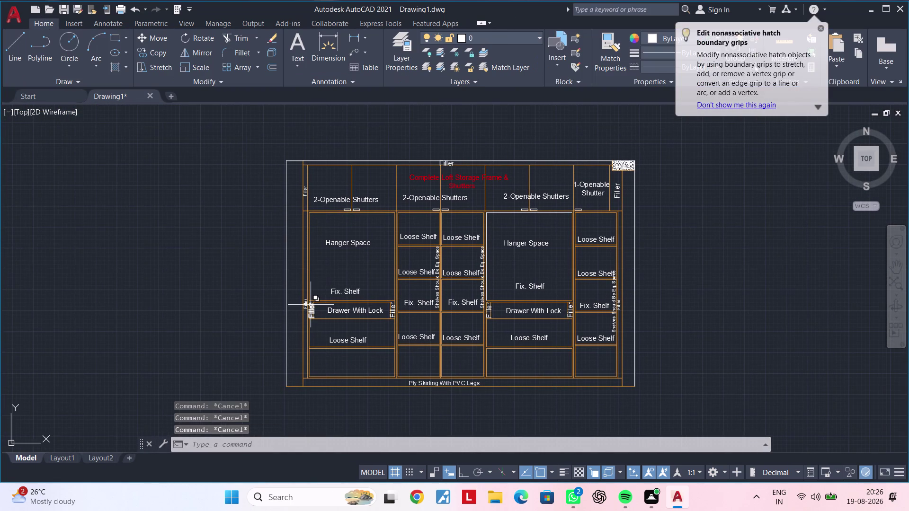
Hatch the left and right side panels of the elevation.
key(h)
key(space)
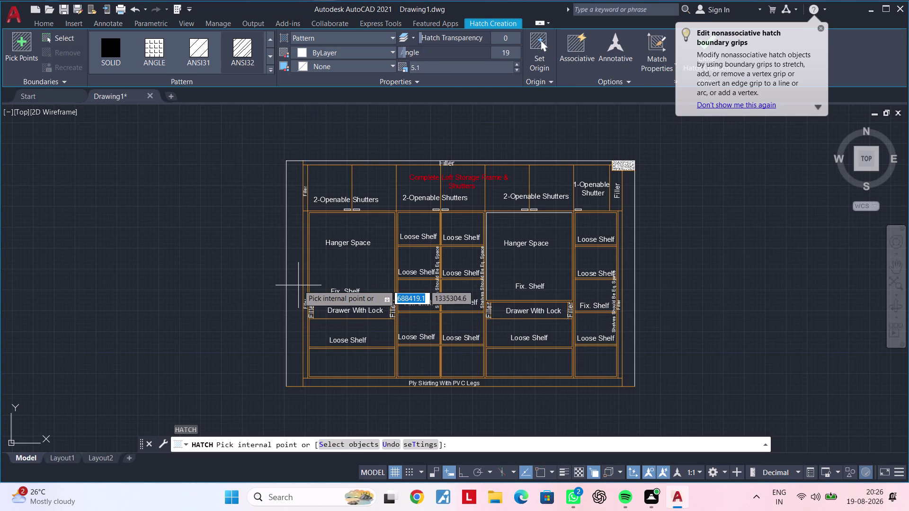
click(289, 253)
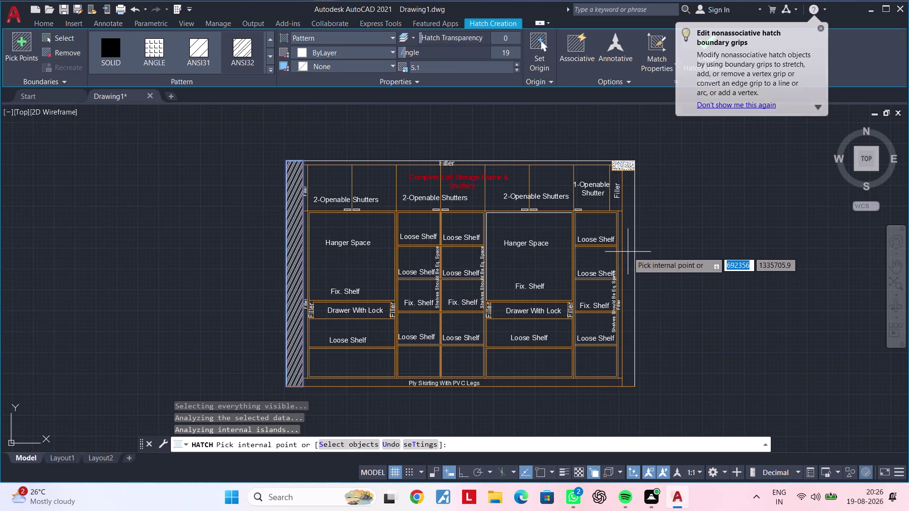
click(628, 252)
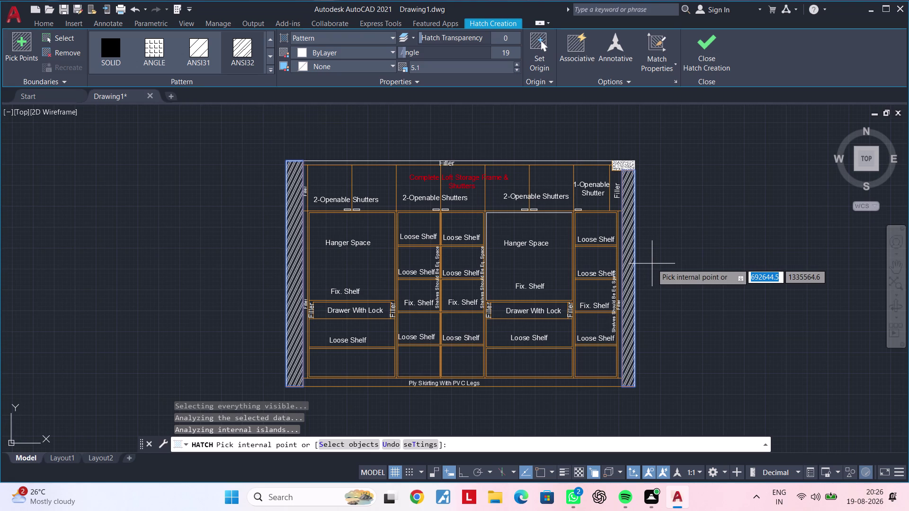
key(Escape)
key(Escape)
key(Escape)
middle_drag(662, 281, 666, 257)
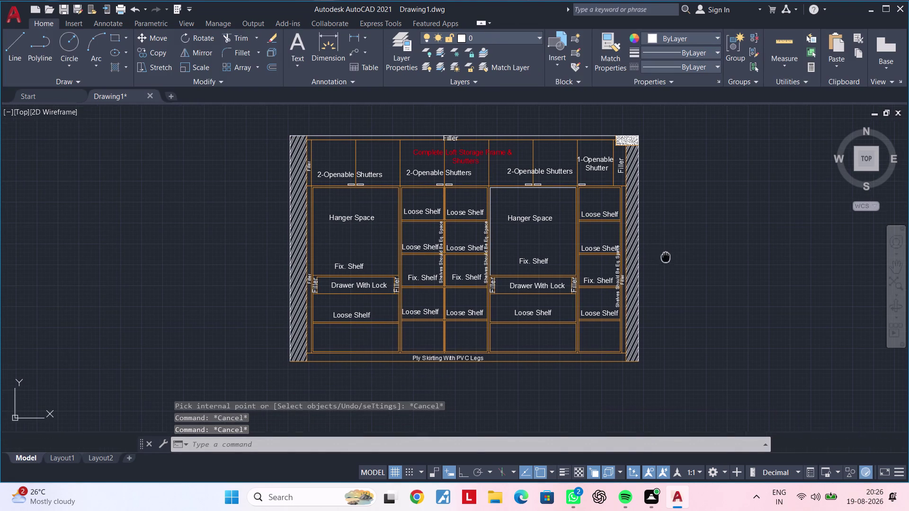
middle_drag(666, 256, 665, 257)
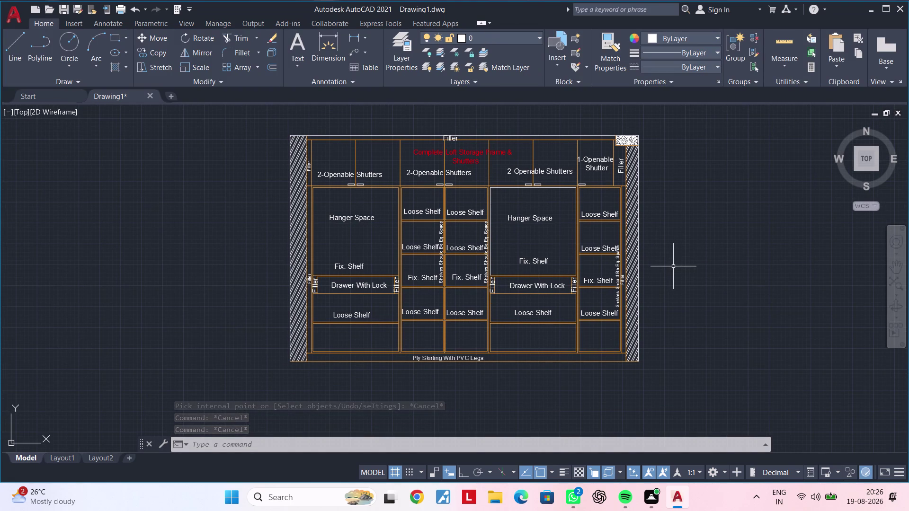
Window-select the stray Filler label near the elevation's right edge.
middle_drag(646, 336, 688, 299)
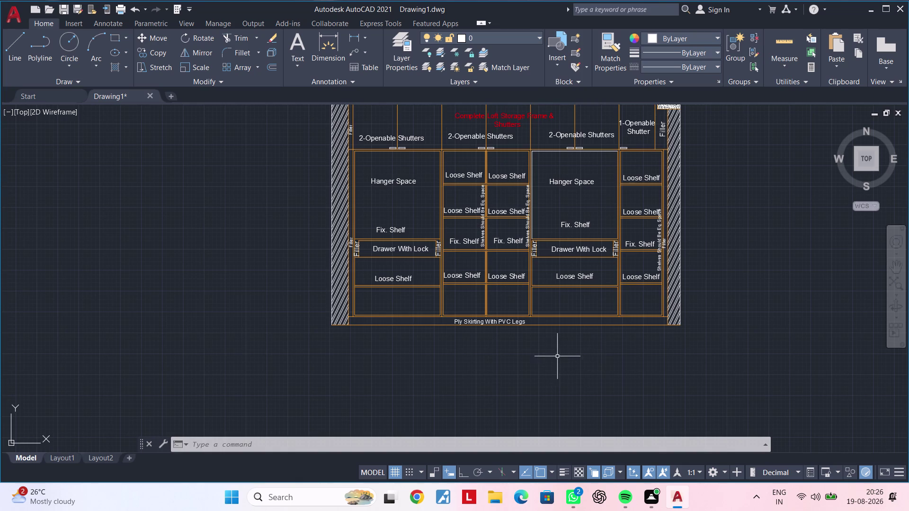
scroll(down, 3)
middle_drag(558, 360, 450, 448)
scroll(down, 3)
middle_drag(573, 350, 526, 366)
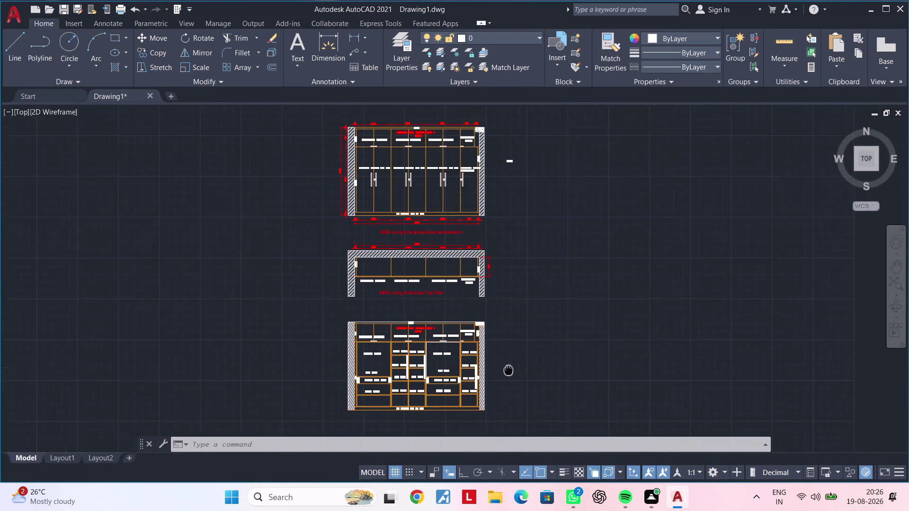
middle_drag(526, 366, 515, 323)
middle_drag(529, 319, 493, 421)
scroll(up, 3)
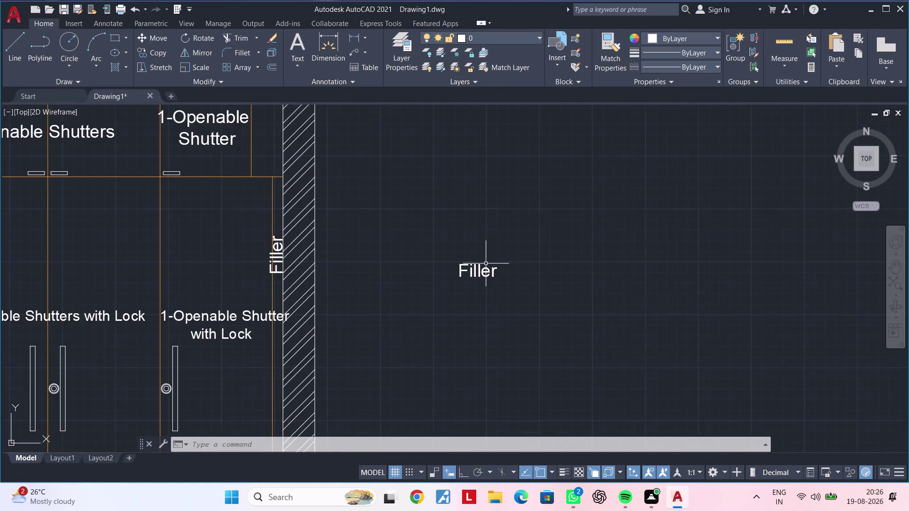
scroll(up, 3)
drag(406, 242, 432, 260)
Delete the stray Filler label and pan over to the top plan and internal elevation.
click(623, 340)
key(Delete)
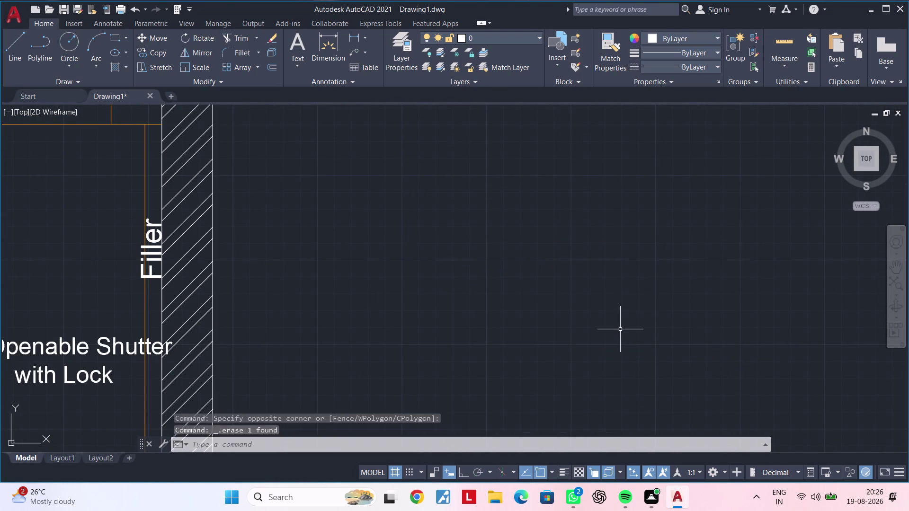
scroll(down, 3)
middle_drag(565, 339, 645, 222)
middle_drag(625, 280, 620, 152)
middle_drag(604, 297, 609, 177)
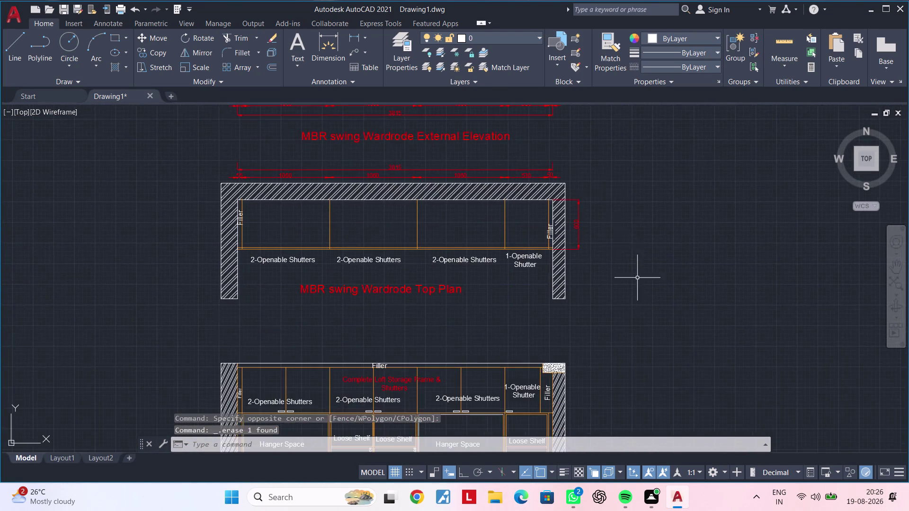
middle_drag(637, 278, 646, 191)
middle_drag(620, 317, 638, 197)
middle_drag(663, 302, 665, 237)
middle_drag(478, 364, 555, 270)
scroll(down, 3)
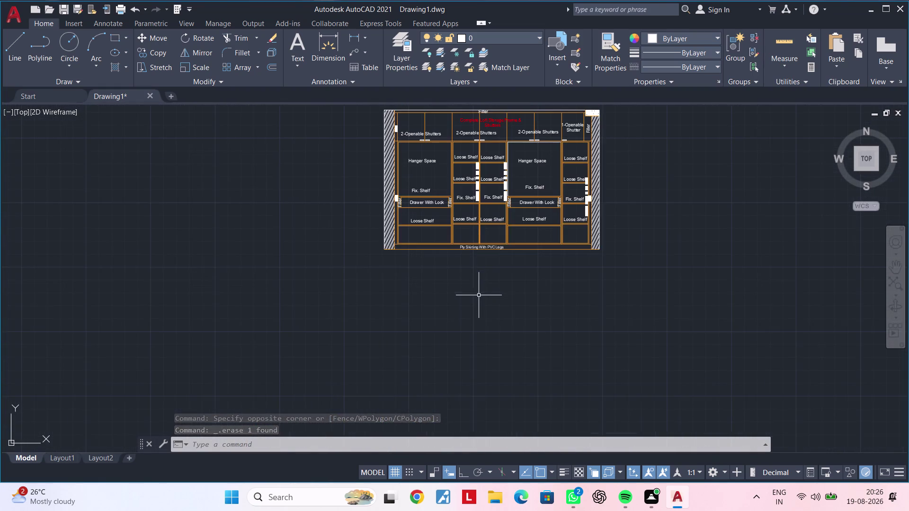
middle_drag(420, 311, 340, 321)
Copy the 'MBR swing Wardrode Top Plan' title to a spot below the internal elevation.
key(Escape)
key(Escape)
key(Escape)
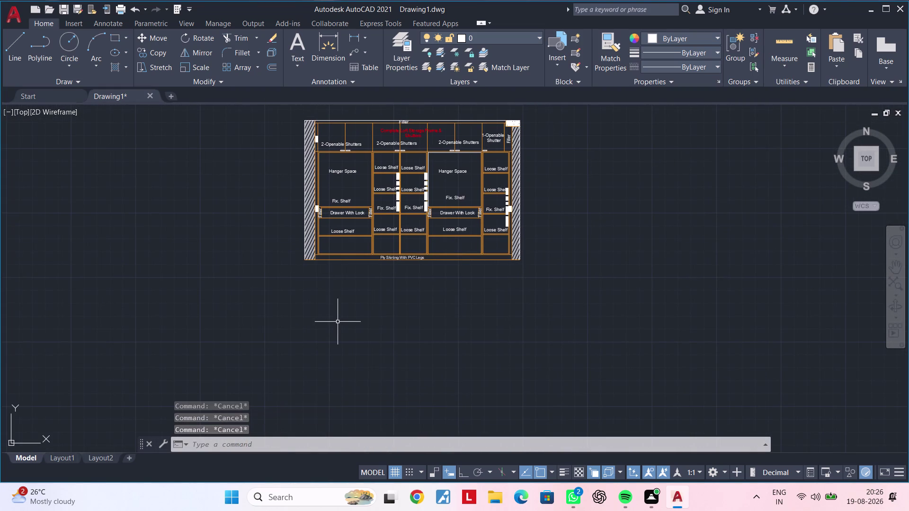
key(Escape)
key(Escape)
middle_drag(389, 305, 389, 352)
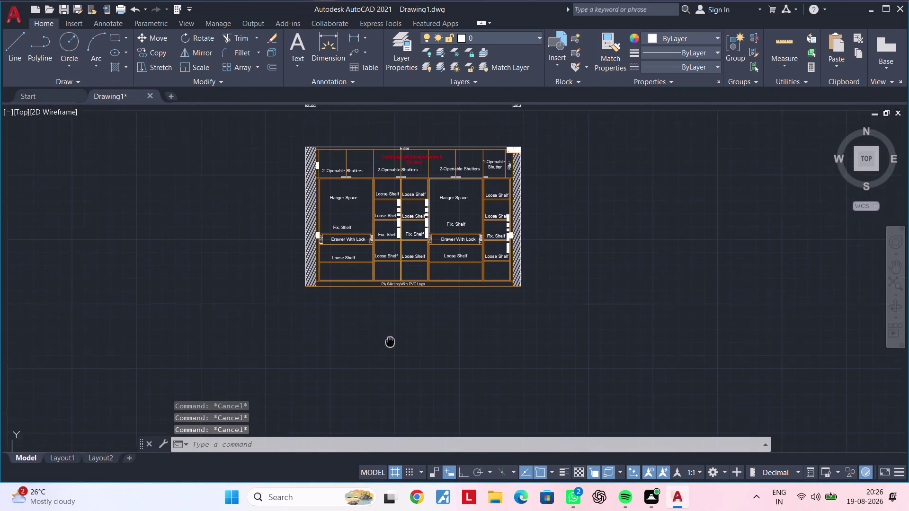
middle_drag(389, 353, 376, 438)
click(406, 207)
key(c)
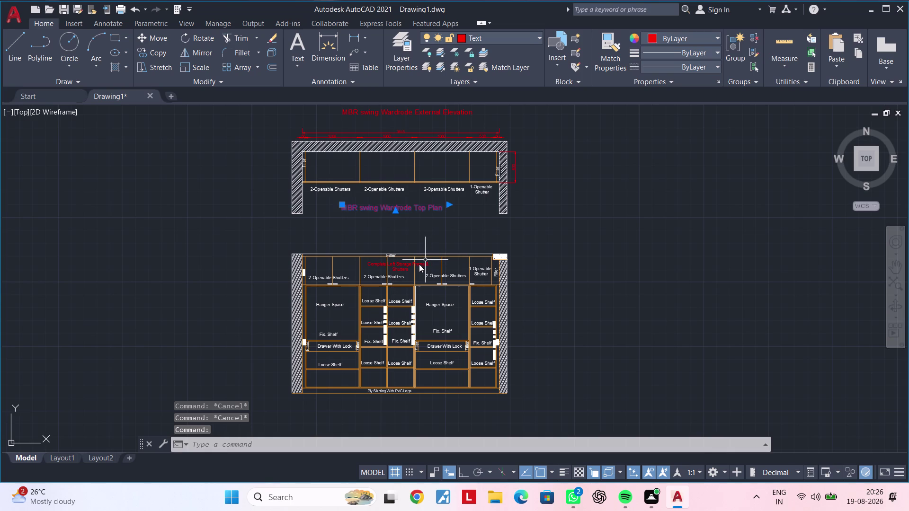
key(o)
key(space)
click(408, 216)
scroll(down, 3)
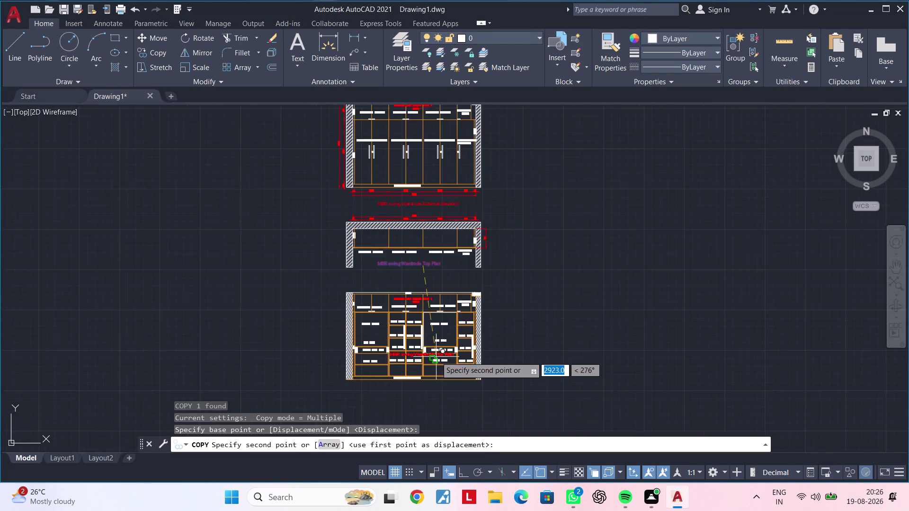
middle_drag(436, 356, 456, 257)
scroll(up, 3)
click(447, 293)
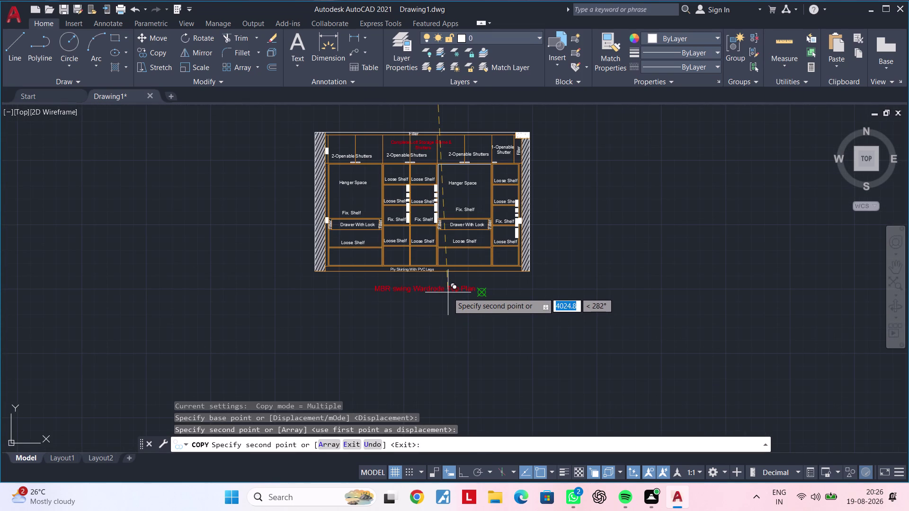
key(Escape)
key(Escape)
Replace 'Top Plan' with 'Internal Elevation' in the copied title text.
scroll(up, 3)
double_click(470, 295)
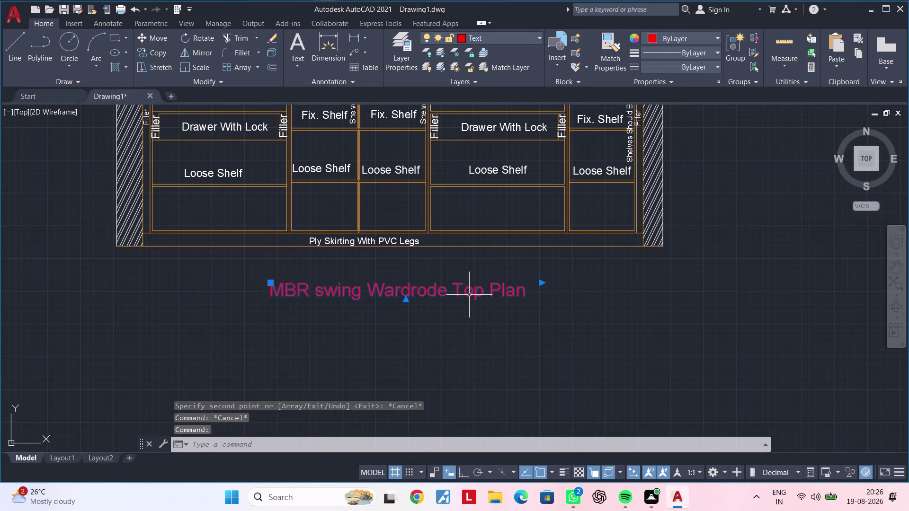
click(529, 295)
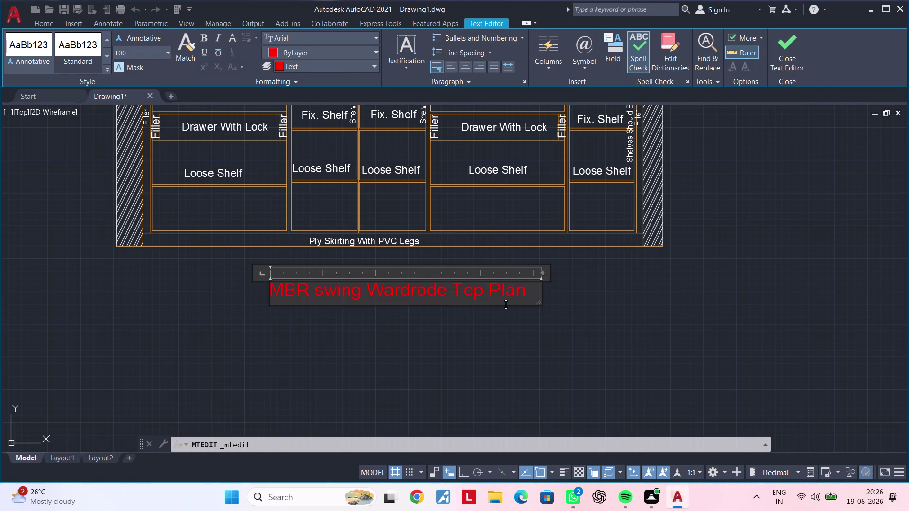
key(BackSpace)
key(BackSpace)
key(BackSpace)
key(BackSpace)
key(BackSpace)
key(BackSpace)
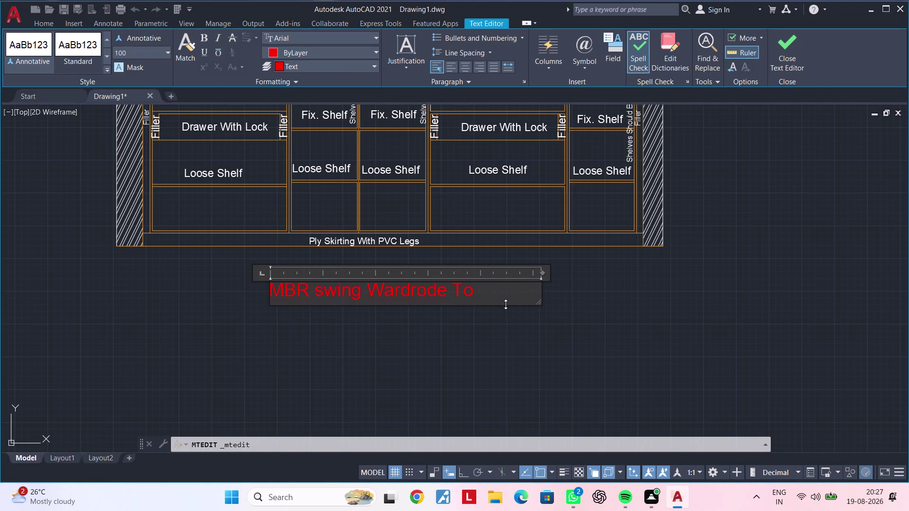
key(BackSpace)
key(BackSpace)
key(shift+i)
text(nt)
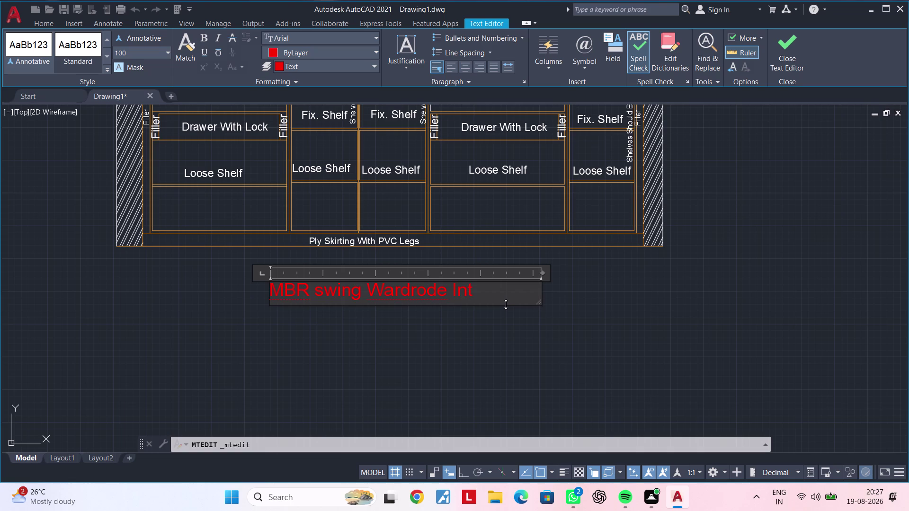
text(er)
text(nal)
key(space)
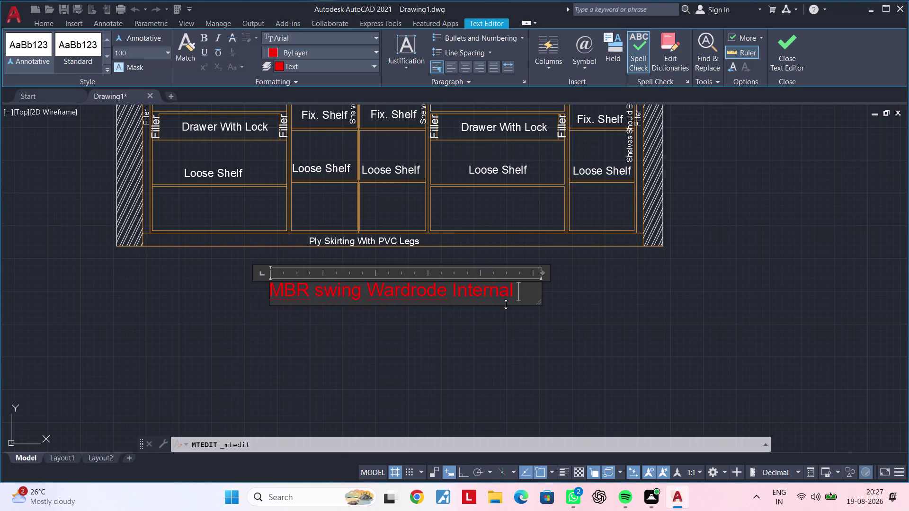
key(shift+e)
key(l)
key(e)
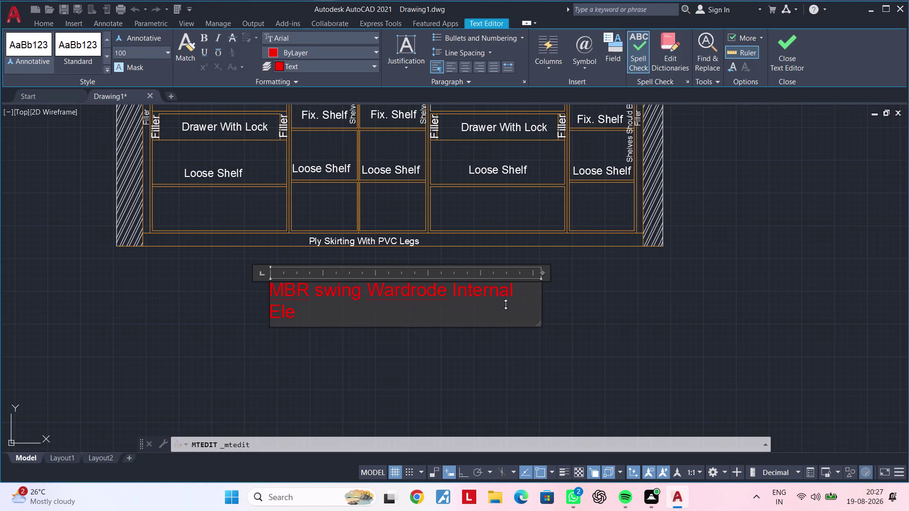
text(vatio)
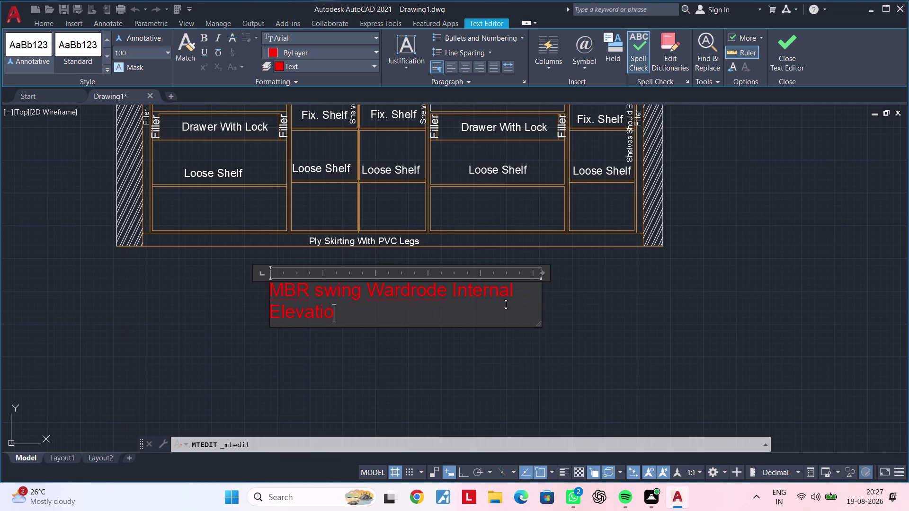
text(n)
Widen the title's text box so it fits on one line, then exit editing.
drag(543, 274, 579, 272)
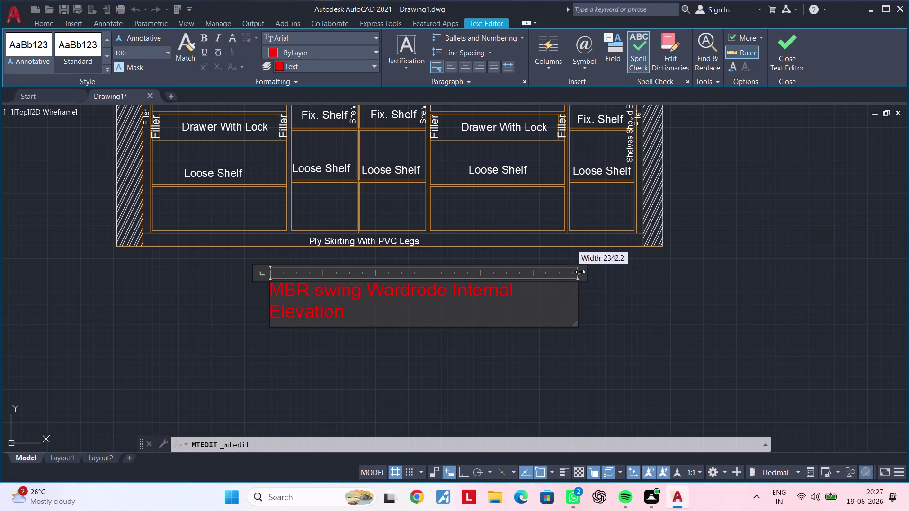
drag(579, 272, 601, 267)
click(579, 332)
key(Escape)
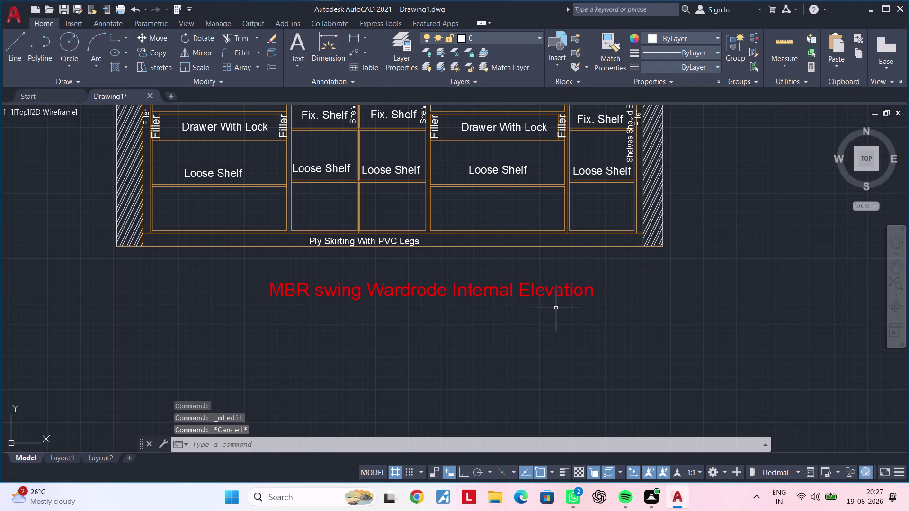
Move the Internal Elevation title with M so it's centred under the elevation.
click(549, 293)
text(m)
key(space)
click(546, 292)
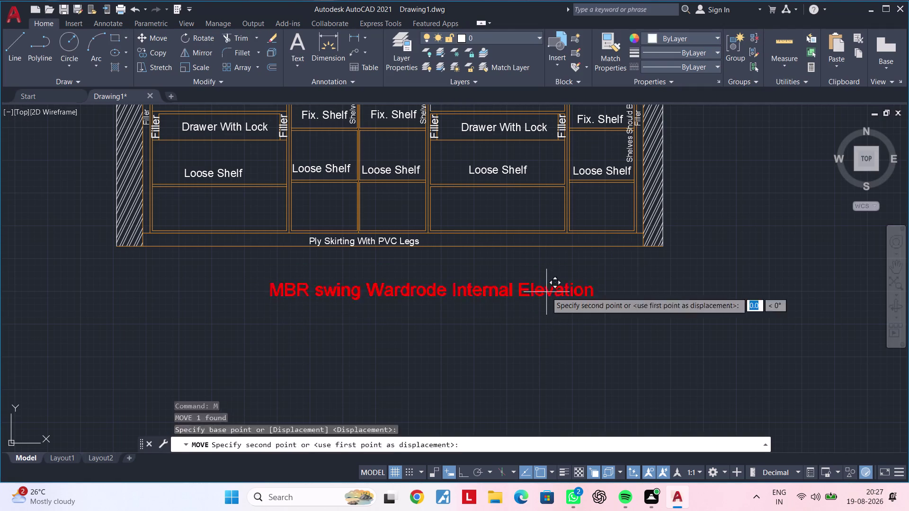
click(518, 291)
scroll(down, 3)
middle_drag(523, 318, 534, 327)
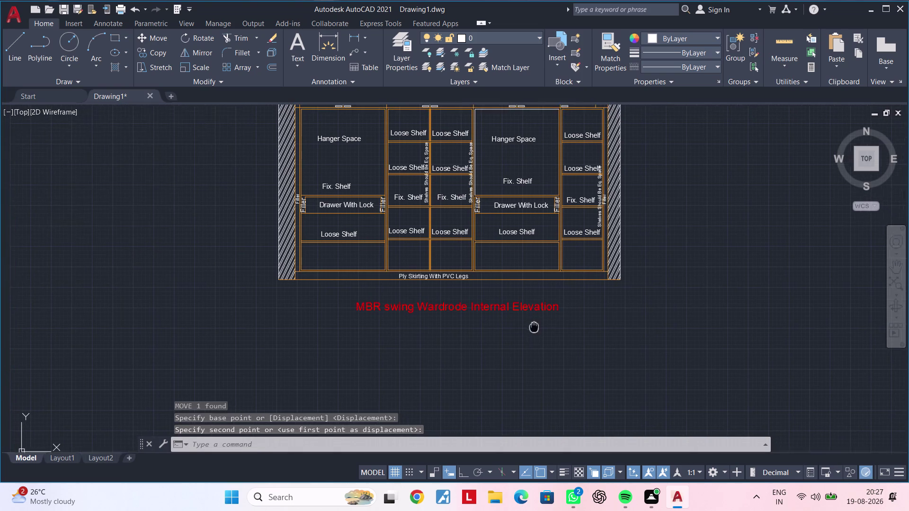
middle_drag(534, 327, 534, 329)
key(Escape)
key(Escape)
key(Escape)
Zoom out to check all three wardrobe views on the sheet.
scroll(down, 3)
middle_drag(526, 337, 492, 351)
scroll(up, 3)
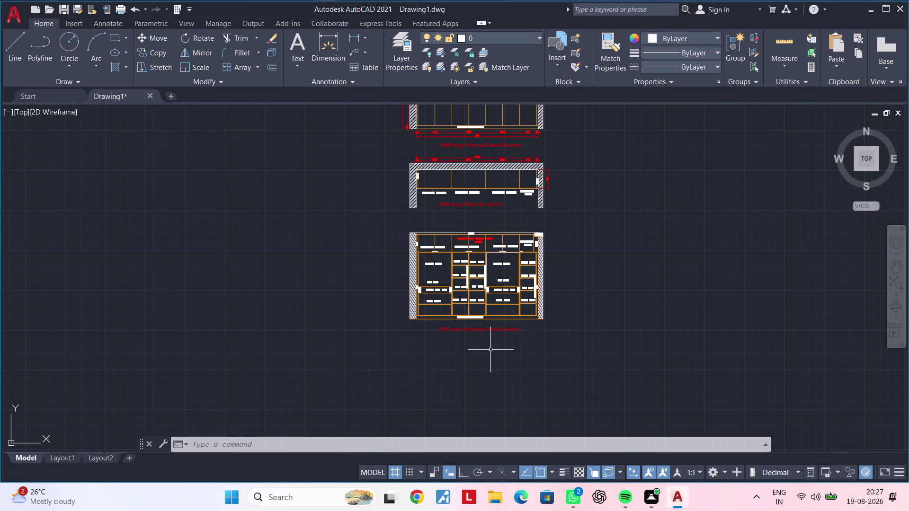
middle_drag(479, 357, 429, 376)
key(Escape)
key(Escape)
key(Escape)
key(Escape)
key(Escape)
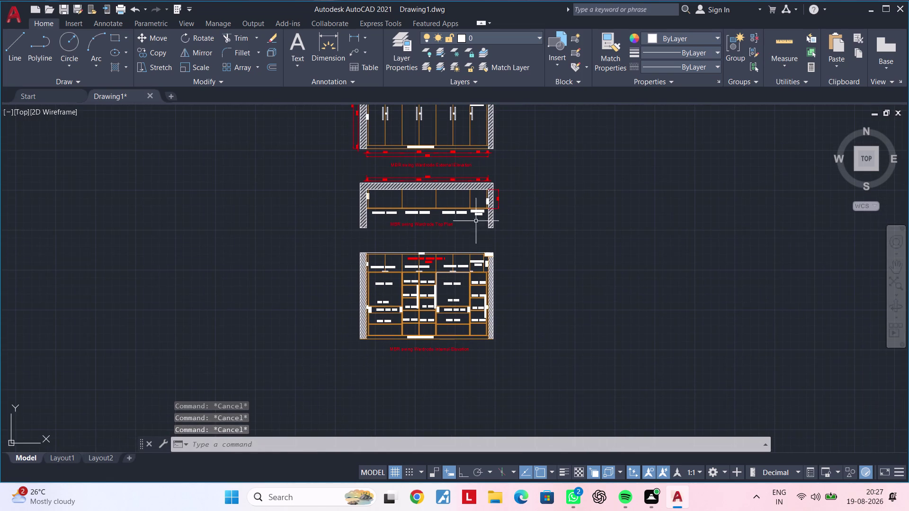
scroll(up, 3)
Stretch the 600 depth dimension's grip so its extension lines stop at the outer wall.
click(504, 178)
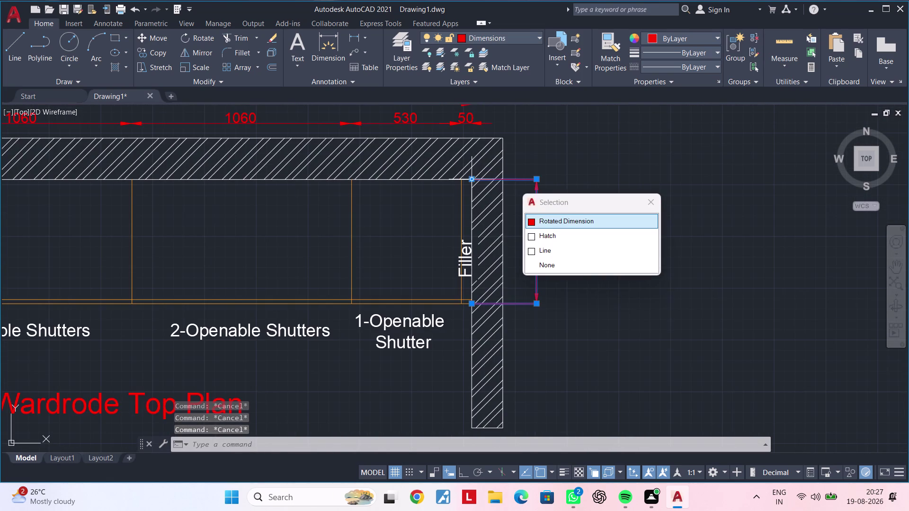
click(472, 179)
click(516, 179)
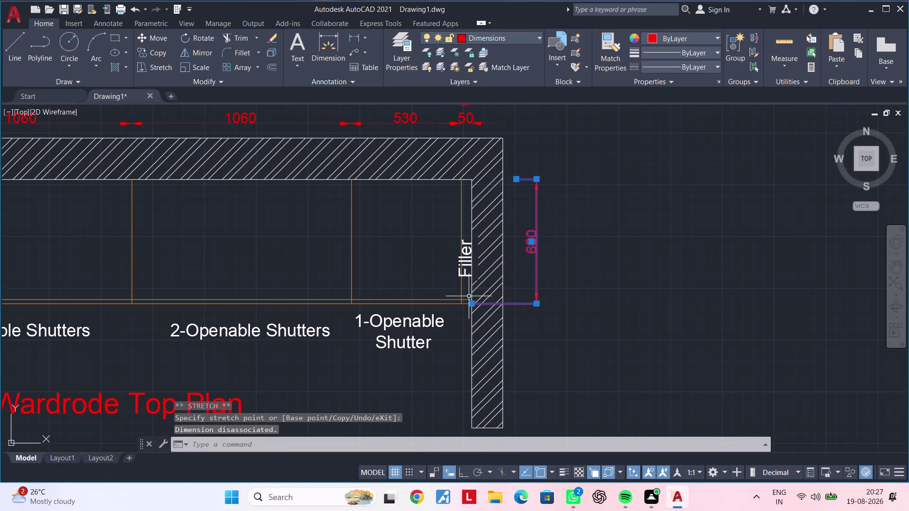
click(474, 303)
click(521, 301)
key(Escape)
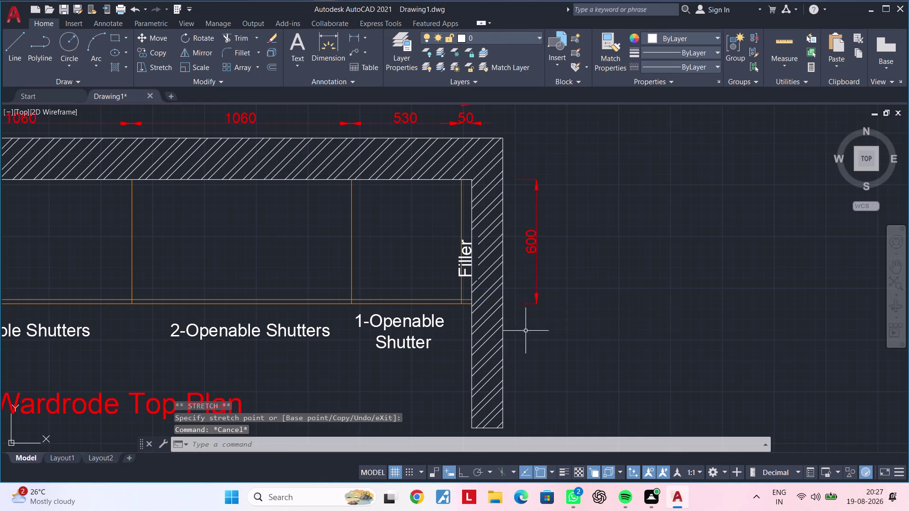
Pan and zoom to centre the internal elevation in view.
scroll(down, 3)
middle_drag(534, 340, 565, 298)
scroll(down, 3)
middle_drag(570, 392, 584, 244)
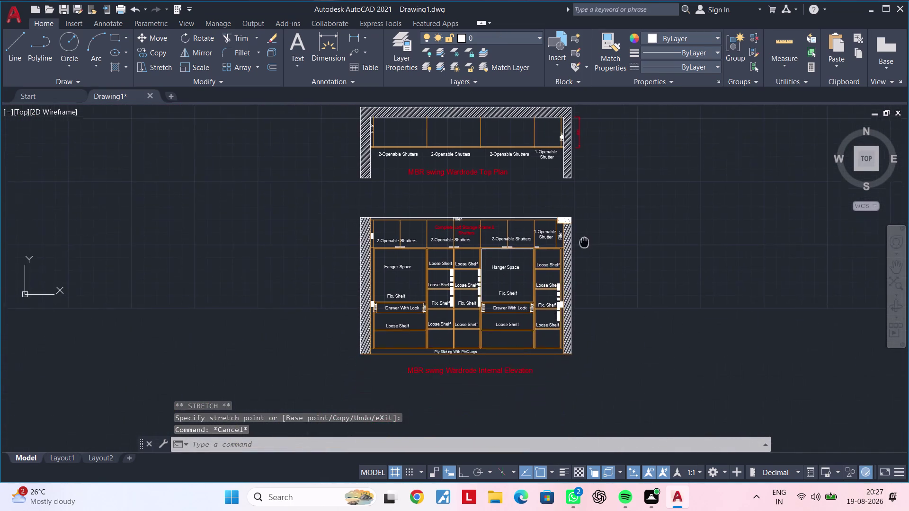
middle_drag(584, 245, 585, 242)
middle_drag(556, 335, 568, 250)
key(Escape)
key(Escape)
key(Escape)
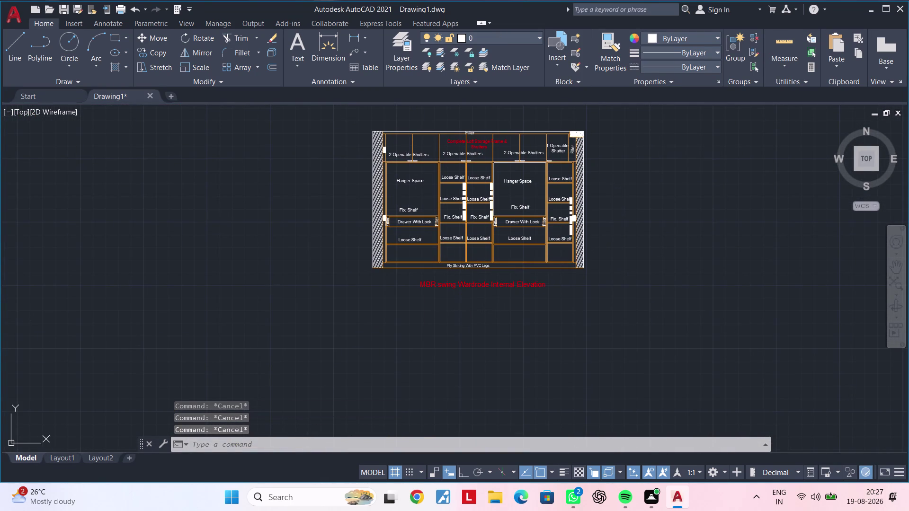
Place a horizontal construction line (XLINE H) below the internal elevation.
key(Escape)
key(Escape)
key(Escape)
key(Escape)
key(Escape)
key(Escape)
key(Escape)
key(x)
key(l)
key(space)
text(h)
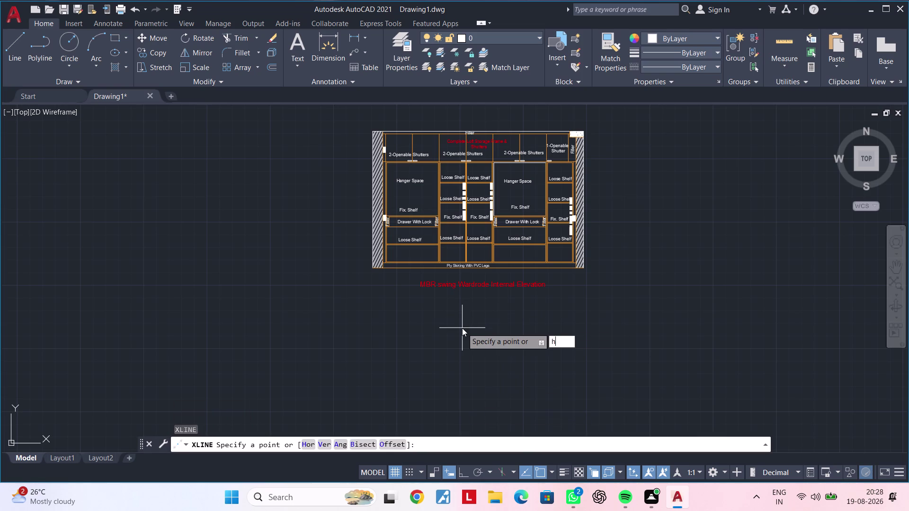
key(space)
click(461, 315)
key(Escape)
key(Escape)
middle_drag(467, 349, 465, 333)
key(Escape)
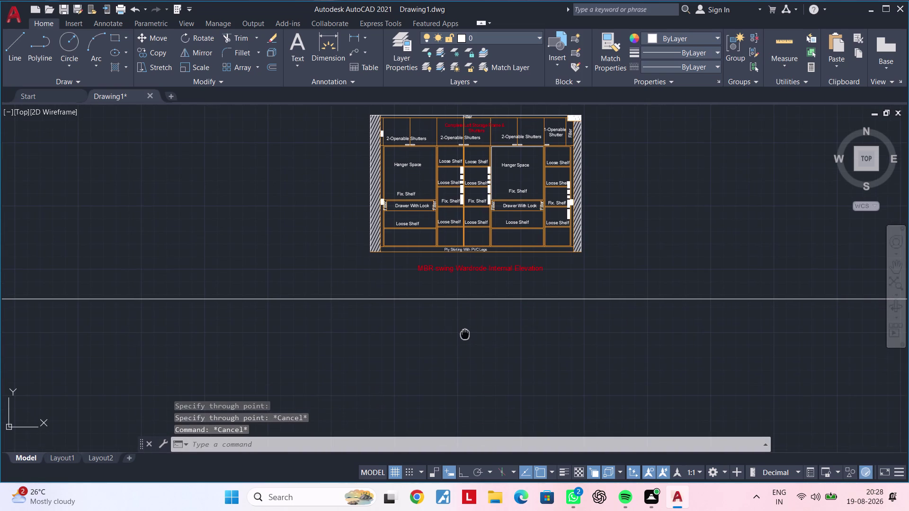
key(Escape)
Project vertical construction lines from the left wall's outer and inner edges and left filler.
text(xl v)
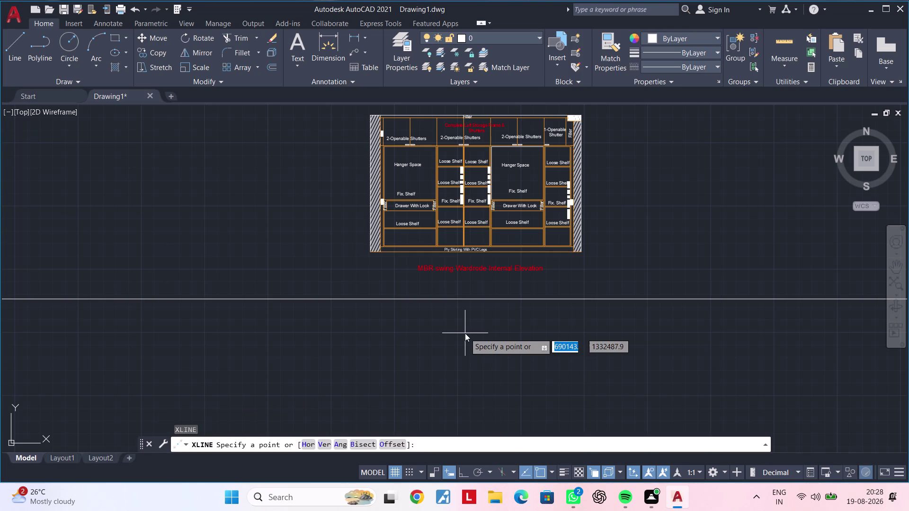
key(space)
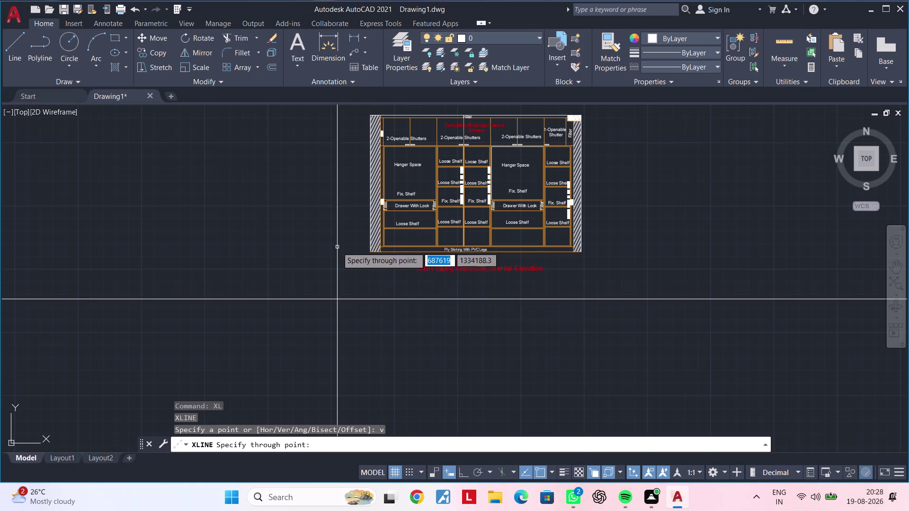
scroll(up, 3)
click(396, 261)
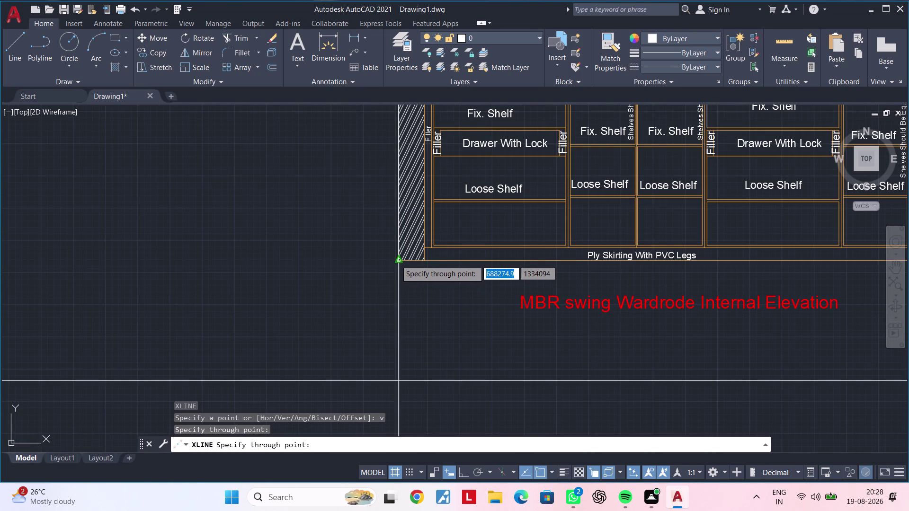
click(427, 261)
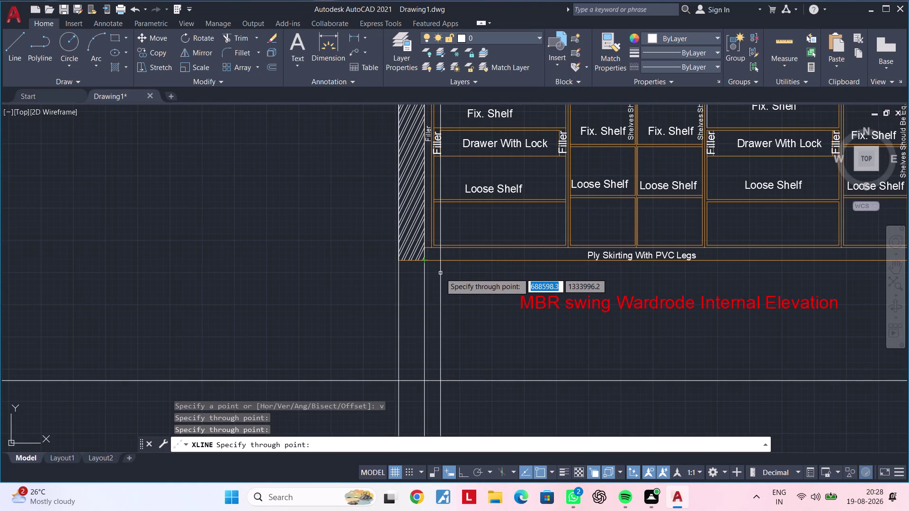
scroll(up, 3)
scroll(down, 3)
scroll(up, 3)
click(410, 220)
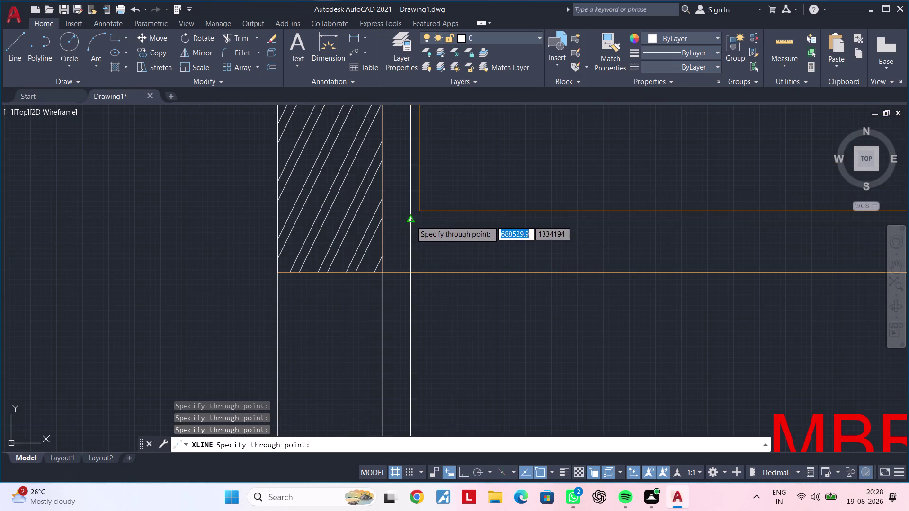
Project vertical construction lines down from the first, middle and next partitions.
scroll(down, 3)
middle_drag(457, 311, 348, 337)
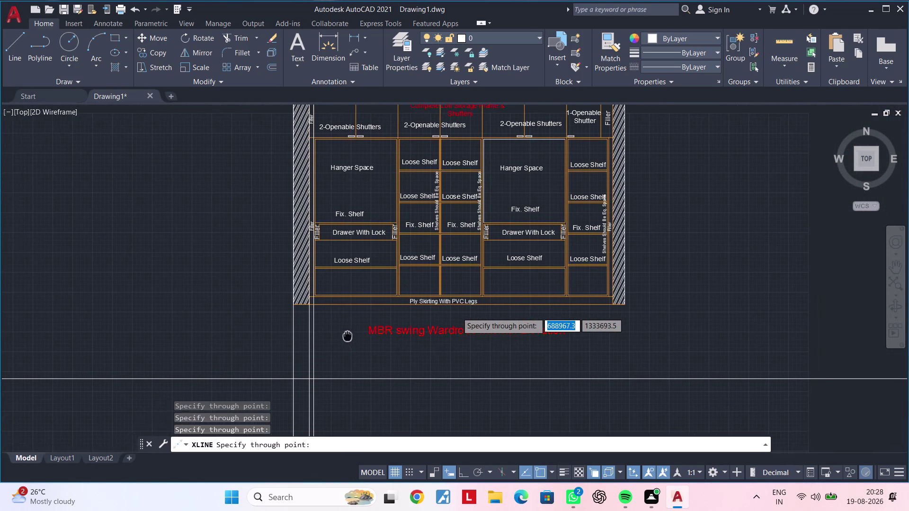
middle_drag(348, 337, 345, 335)
middle_drag(343, 333, 370, 341)
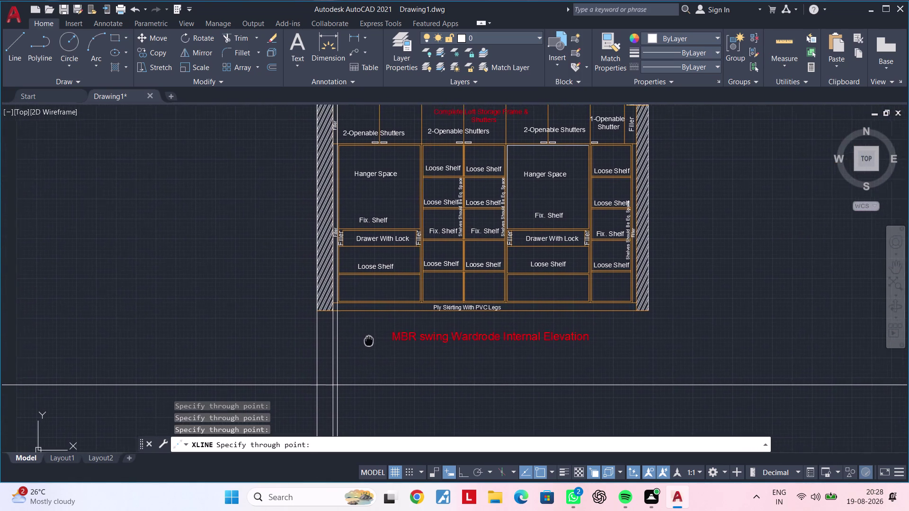
middle_drag(371, 341, 365, 342)
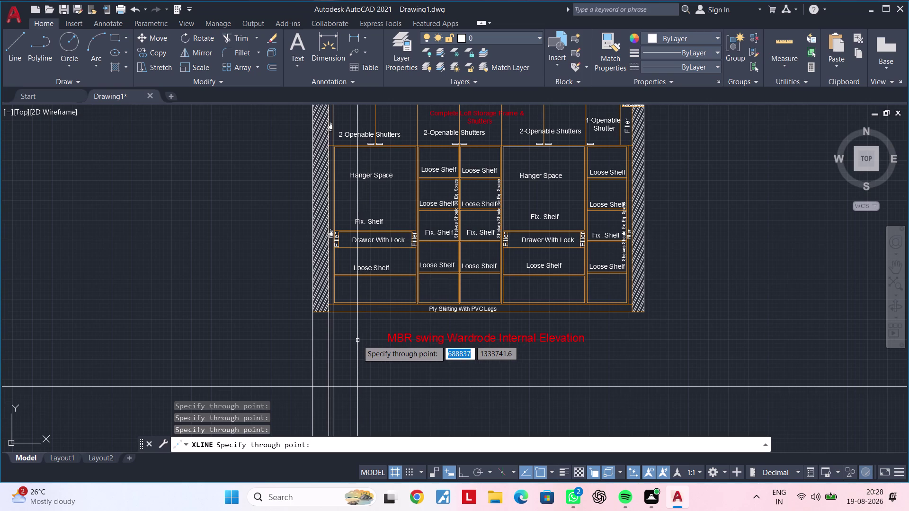
scroll(up, 3)
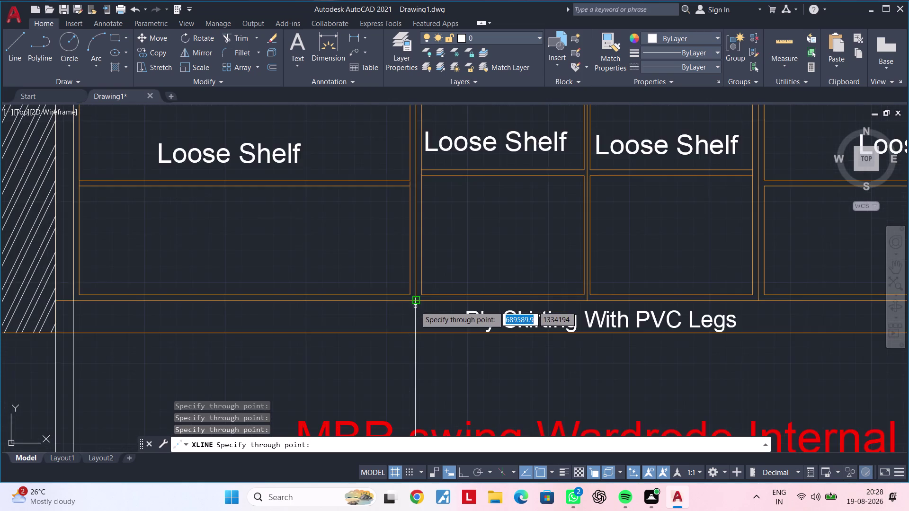
scroll(up, 3)
click(417, 300)
scroll(down, 3)
middle_drag(441, 330, 298, 339)
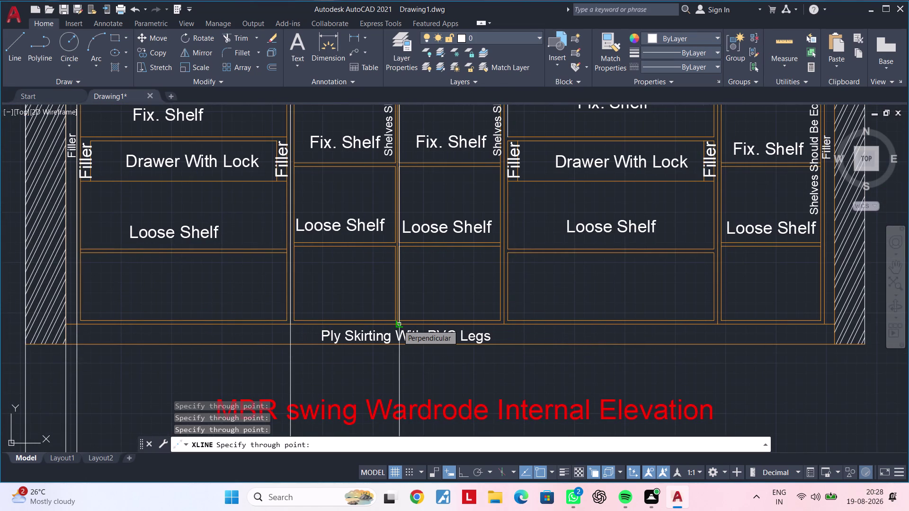
scroll(up, 3)
click(471, 359)
scroll(down, 3)
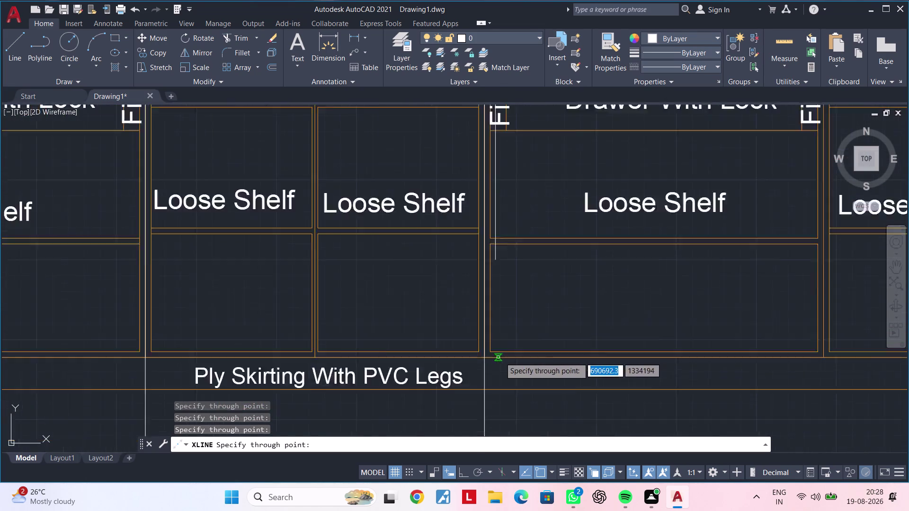
scroll(down, 3)
middle_drag(548, 364, 359, 354)
scroll(up, 3)
click(427, 349)
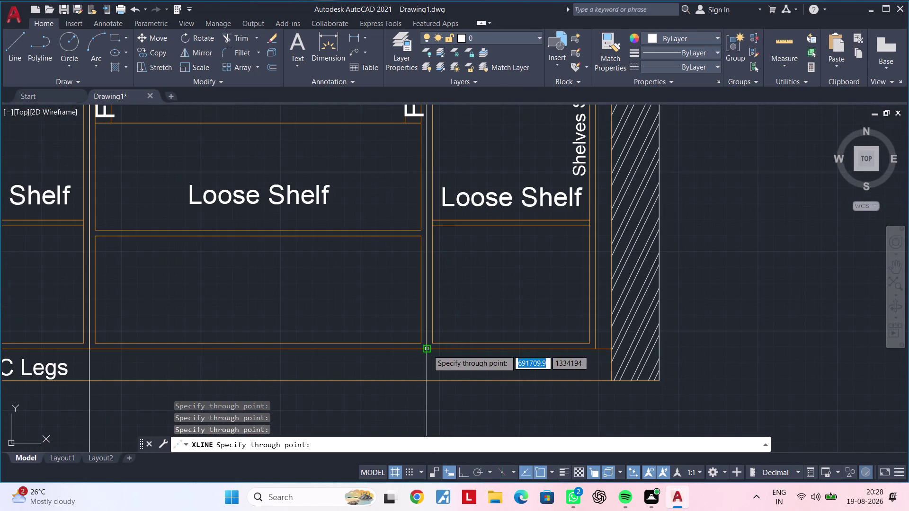
Project vertical lines from the right filler edge and right wall's inner and outer edges.
scroll(down, 3)
middle_drag(589, 366, 459, 353)
middle_drag(458, 352, 452, 297)
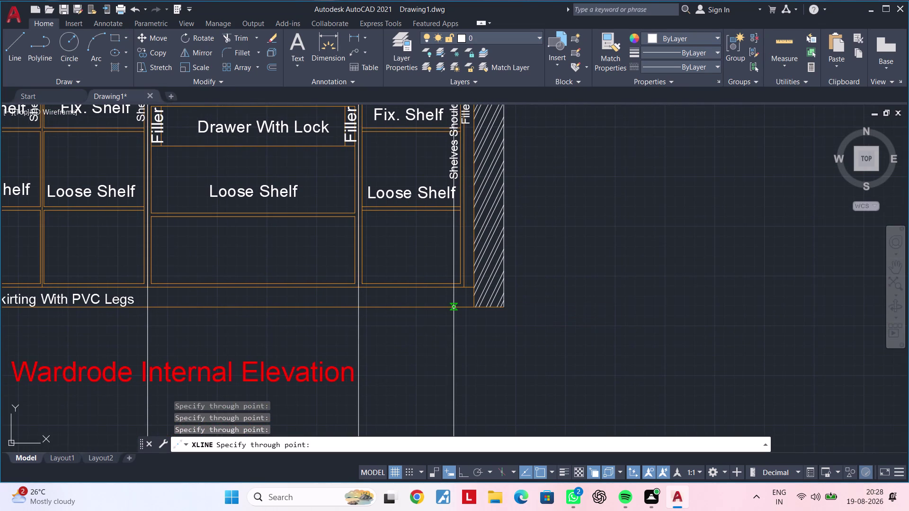
scroll(up, 3)
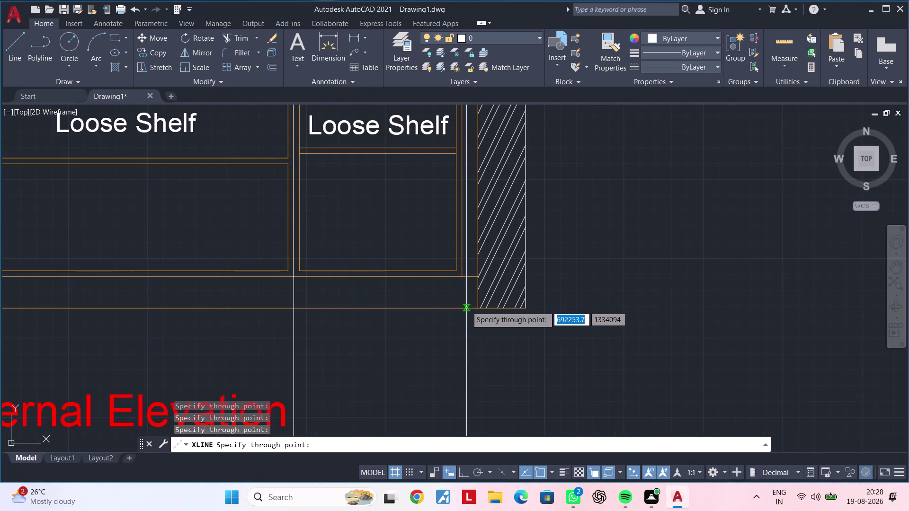
click(462, 279)
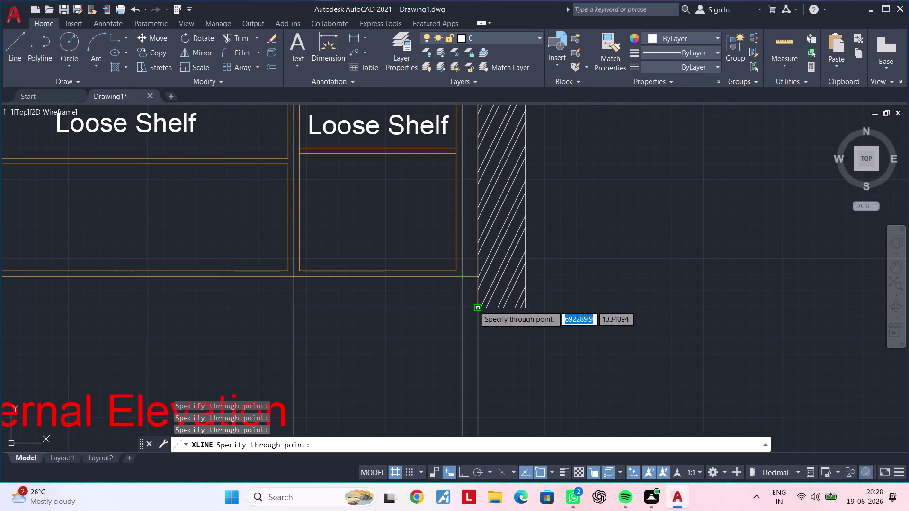
click(475, 306)
click(524, 311)
key(Escape)
key(Escape)
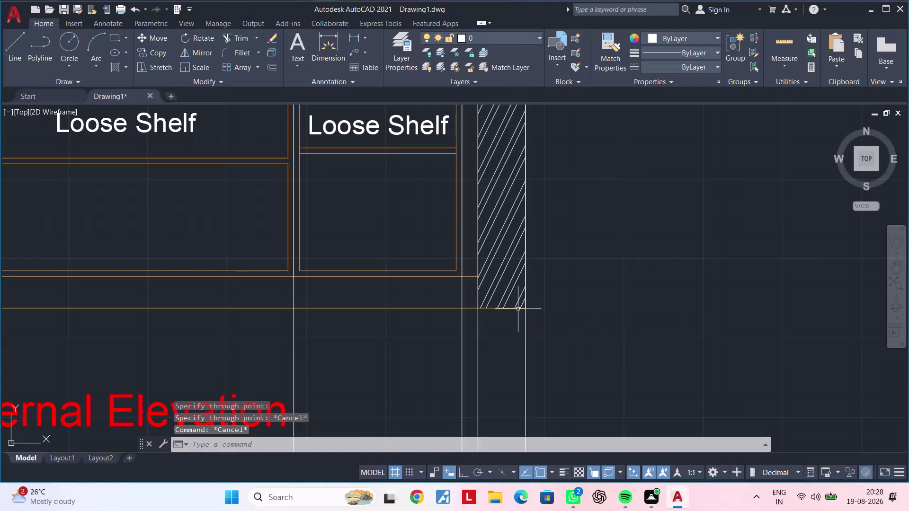
key(Escape)
click(503, 291)
scroll(down, 3)
middle_drag(395, 301, 472, 308)
scroll(up, 3)
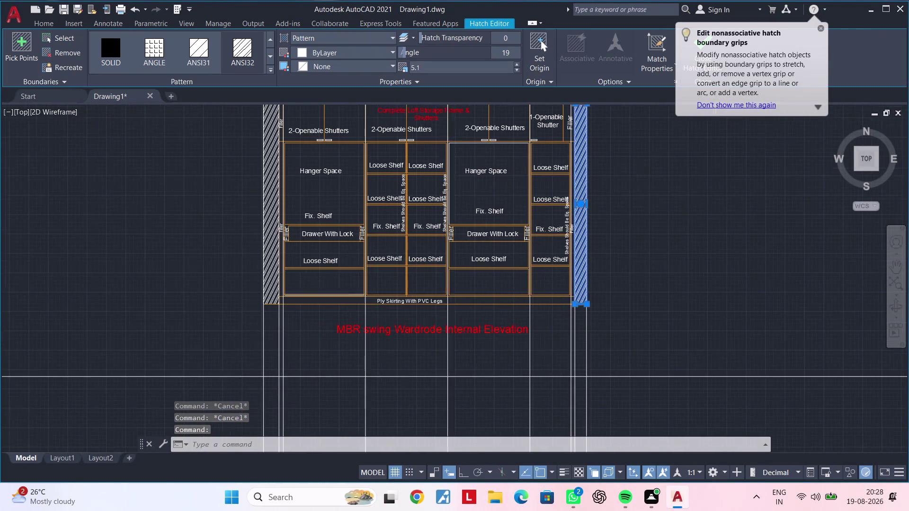
click(245, 285)
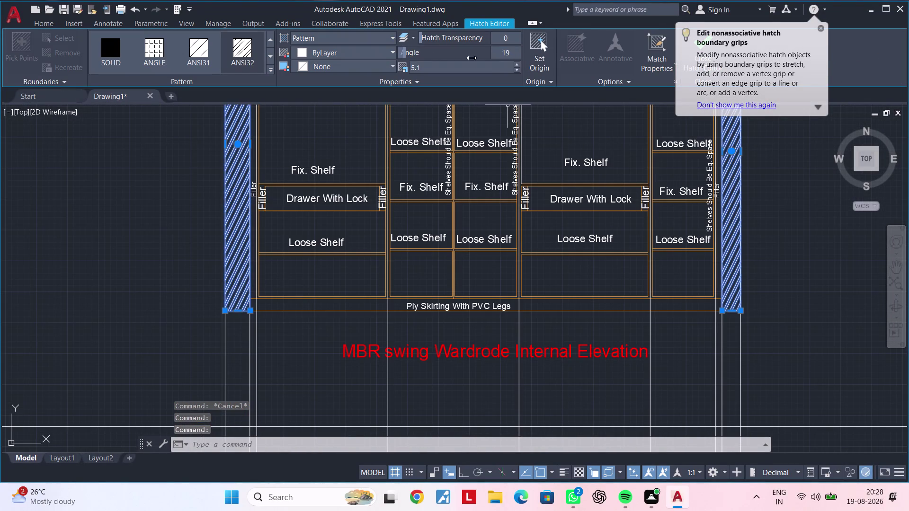
drag(418, 55, 435, 54)
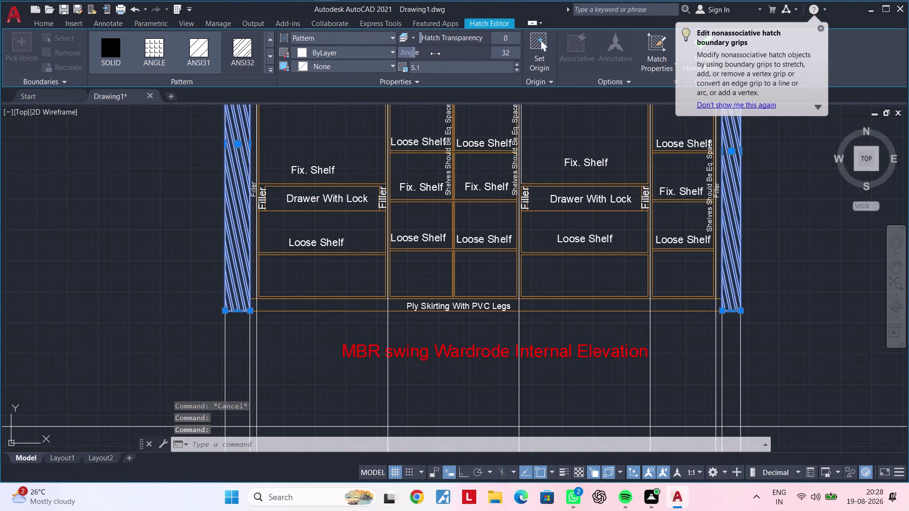
drag(435, 53, 438, 53)
drag(438, 53, 432, 53)
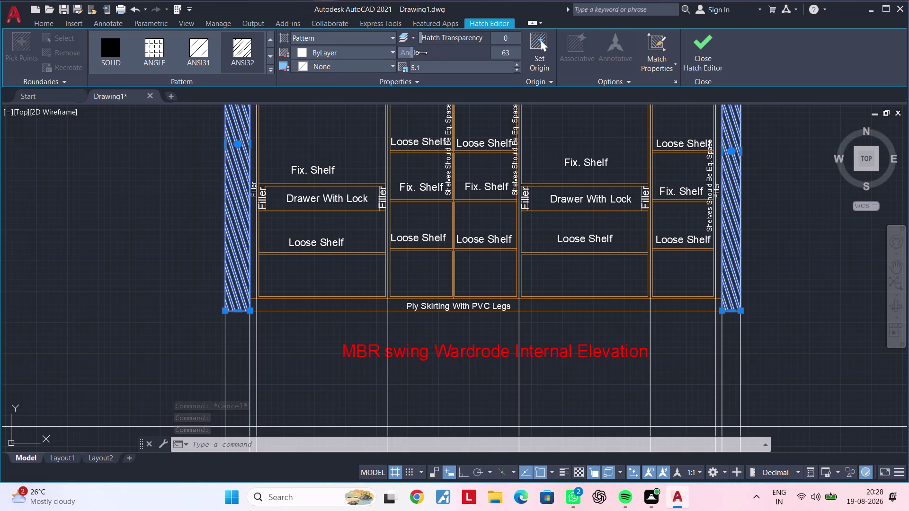
drag(432, 53, 403, 53)
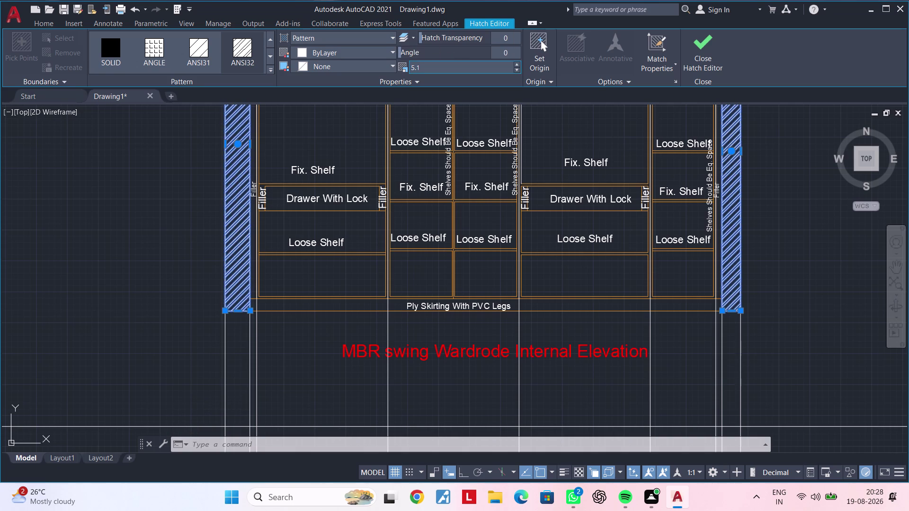
key(Escape)
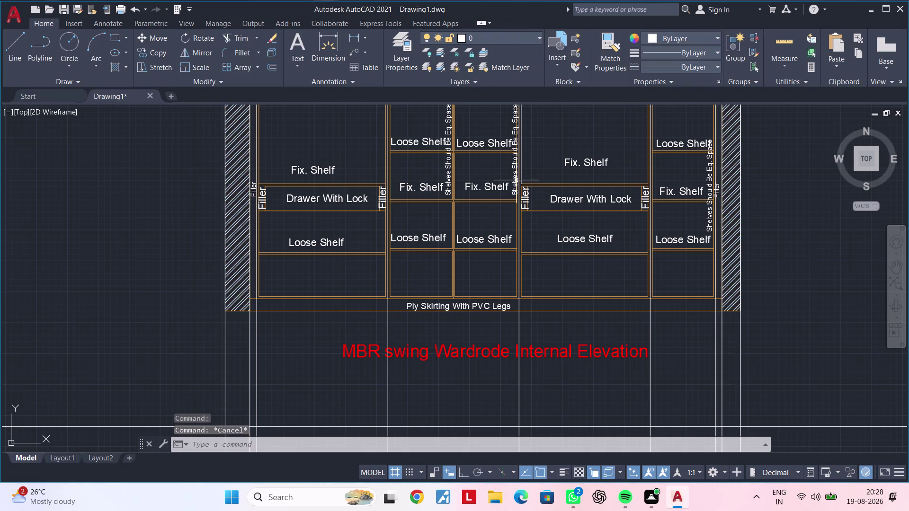
Trim one leftover line piece below the elevation, then cancel TRIM.
scroll(down, 3)
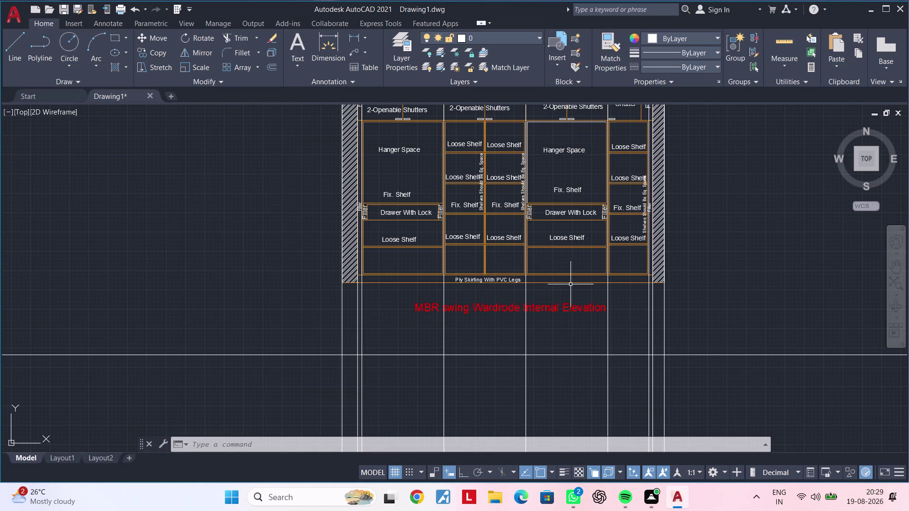
key(Escape)
key(Escape)
key(t)
key(r)
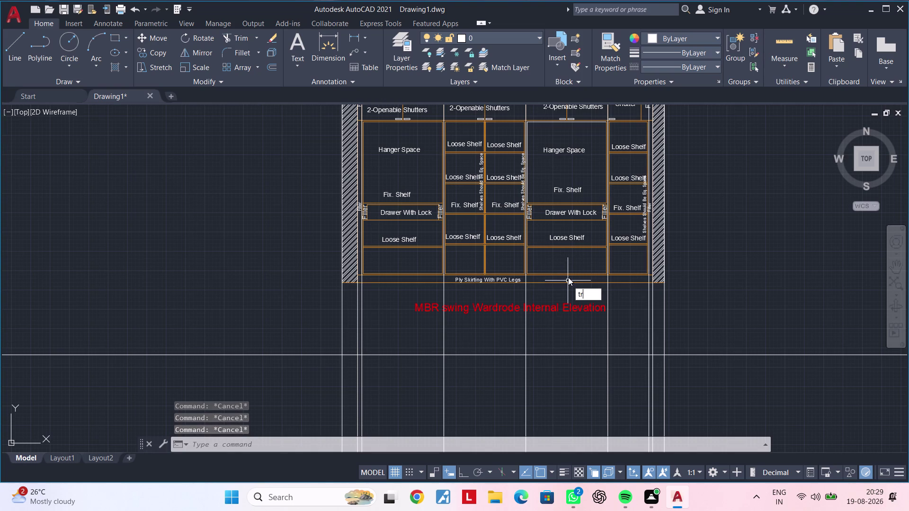
key(space)
click(680, 322)
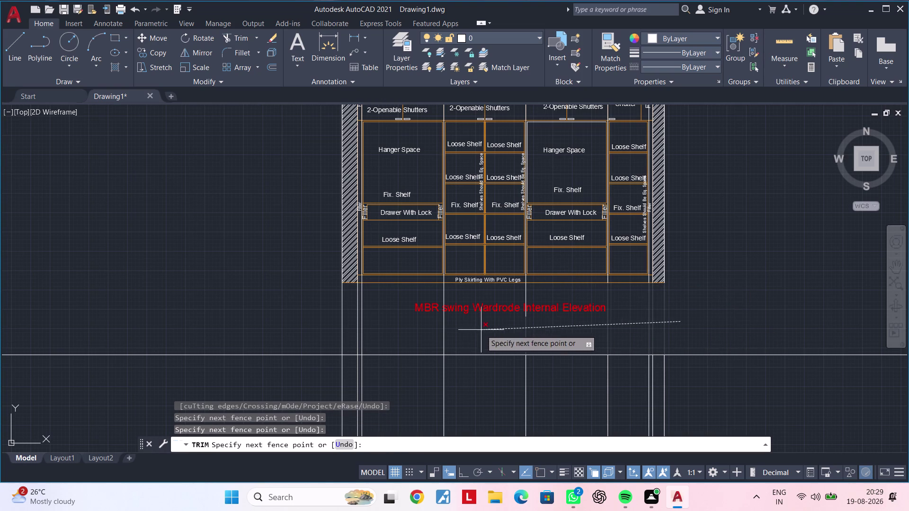
click(333, 330)
key(Escape)
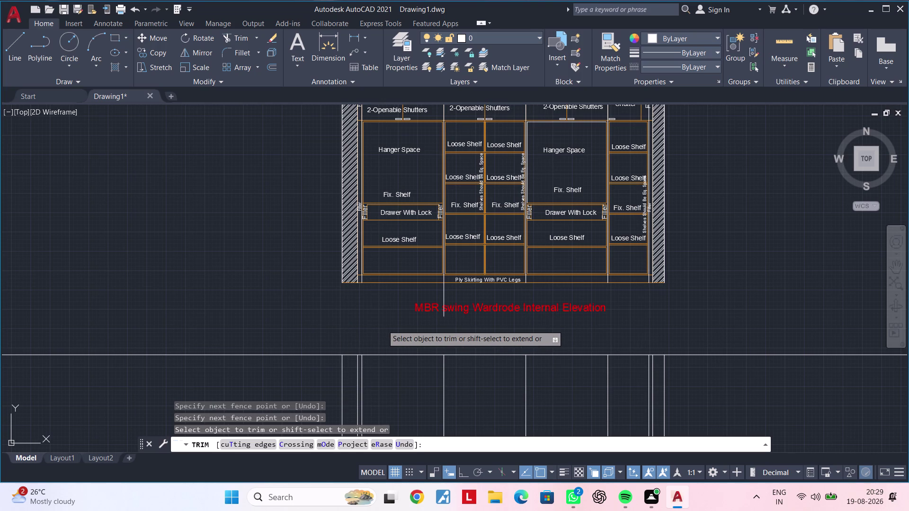
key(Escape)
Window-select the leftover lines below the elevation and delete them.
scroll(down, 3)
middle_drag(383, 319, 372, 376)
scroll(down, 3)
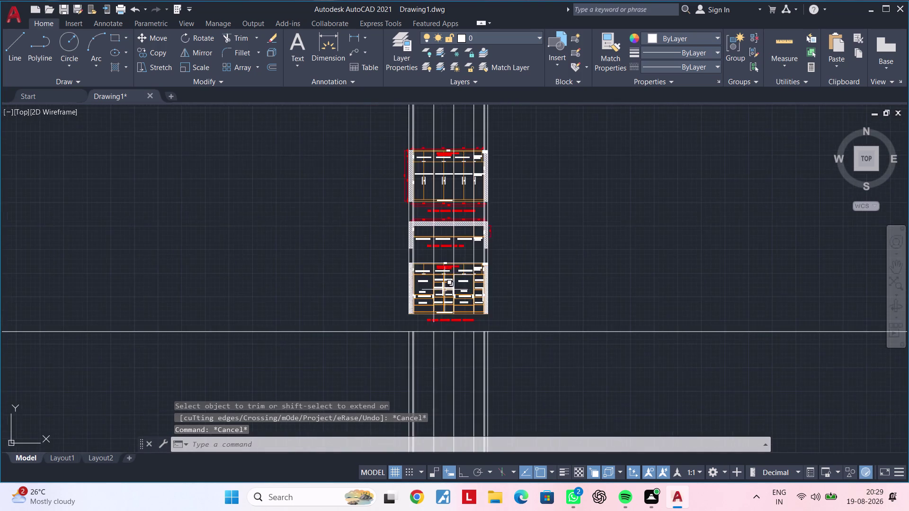
middle_drag(436, 313, 412, 388)
drag(508, 173, 500, 178)
click(304, 180)
key(Delete)
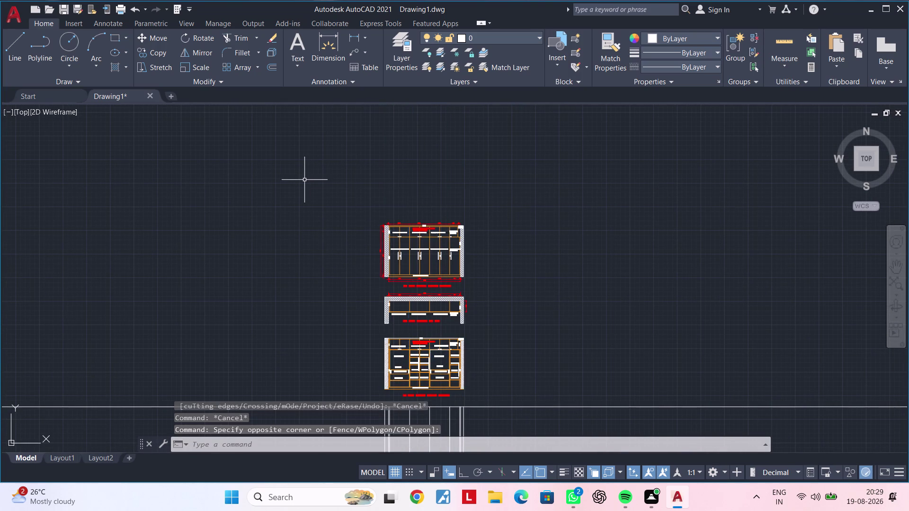
Pan and zoom to centre the construction grid in view.
middle_drag(537, 285, 546, 246)
middle_drag(520, 303, 534, 196)
scroll(up, 3)
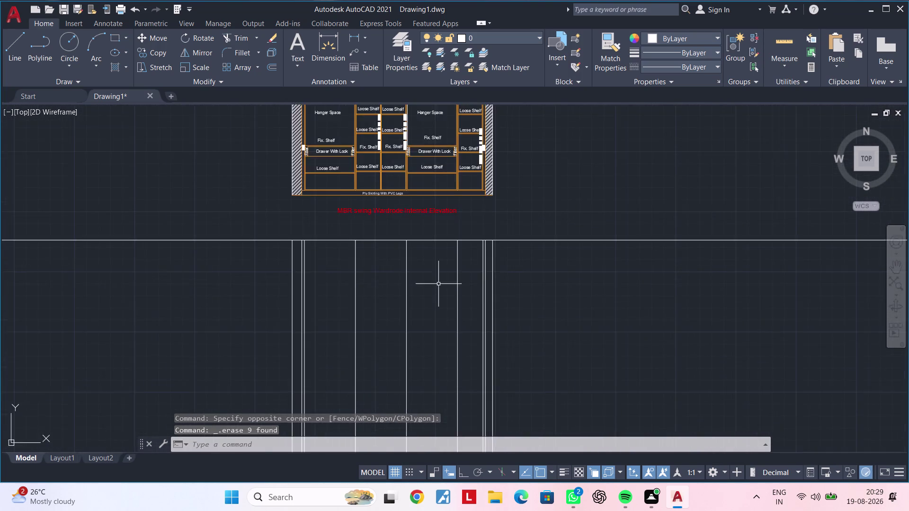
middle_drag(421, 281, 509, 271)
key(Escape)
key(Escape)
key(Escape)
key(Escape)
key(Escape)
key(Escape)
middle_drag(482, 281, 446, 299)
key(Escape)
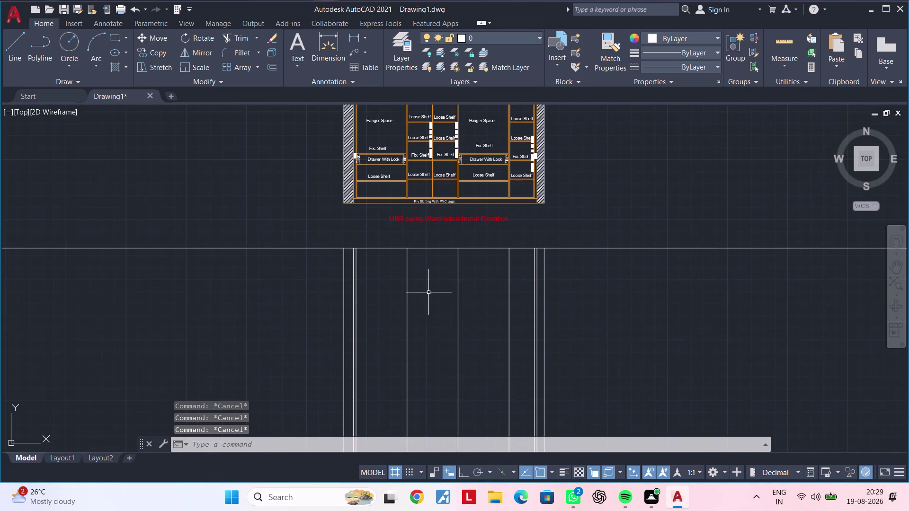
key(Escape)
middle_drag(437, 272, 448, 254)
key(Escape)
scroll(up, 3)
middle_drag(447, 270, 421, 312)
scroll(up, 3)
key(Escape)
key(Escape)
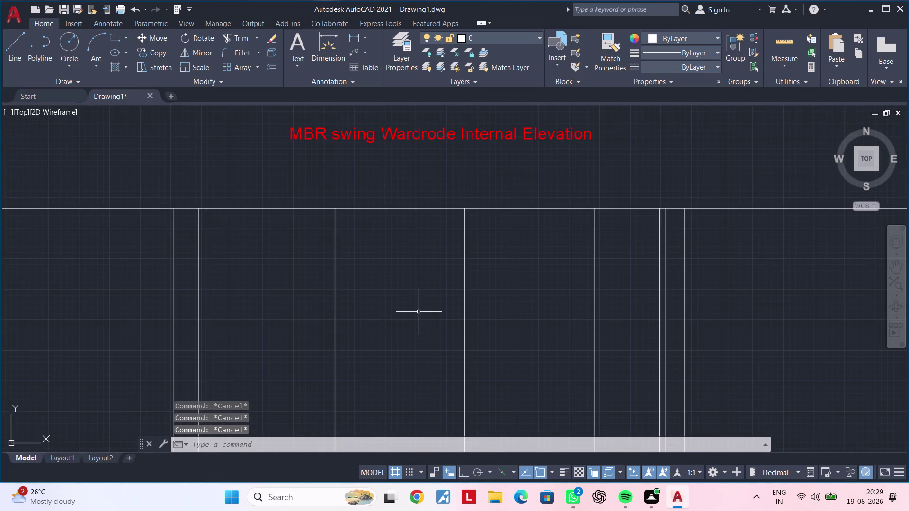
text(of)
key(space)
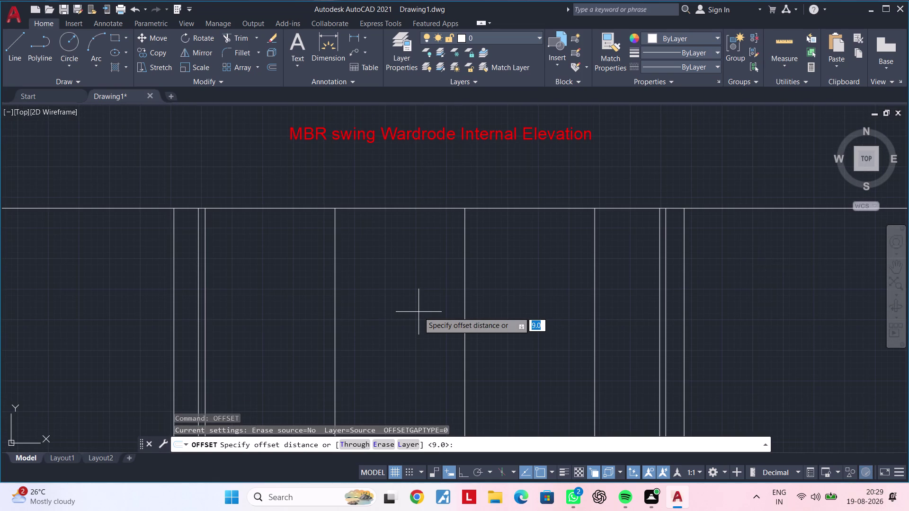
key(Escape)
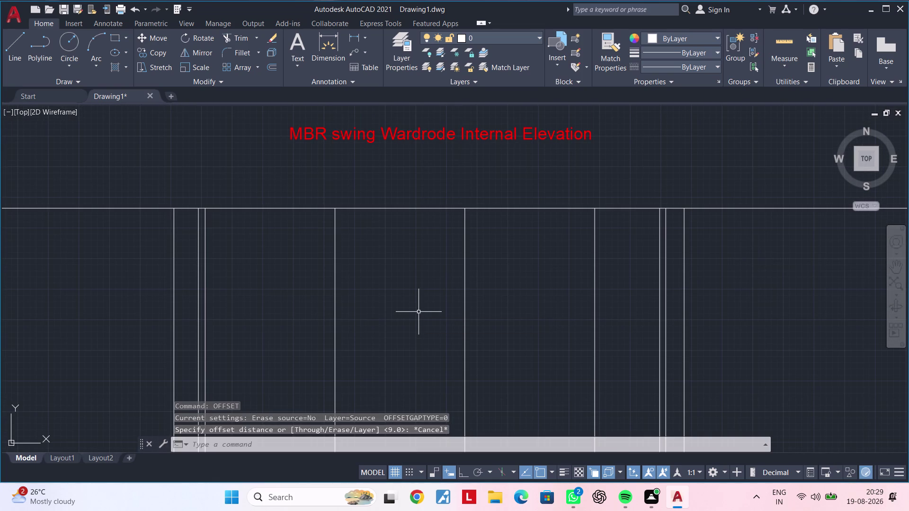
key(Escape)
key(Escape)
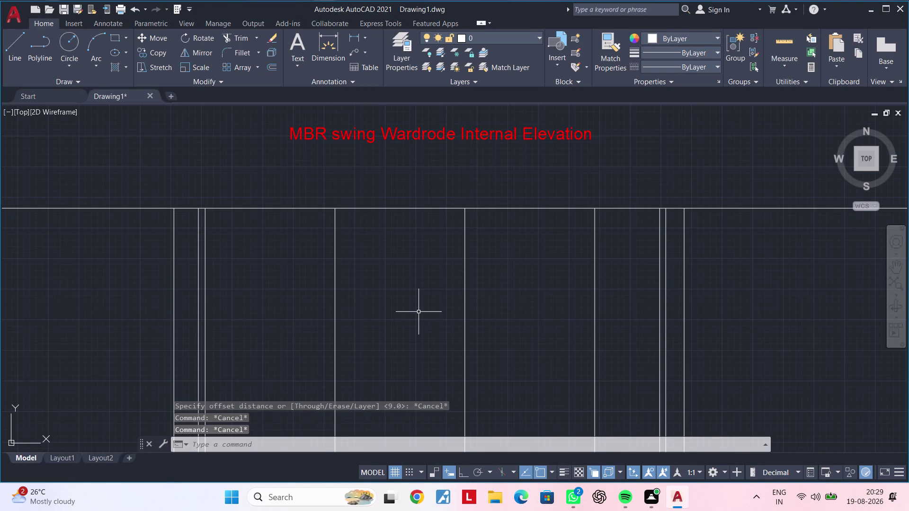
scroll(down, 3)
middle_drag(584, 211, 543, 310)
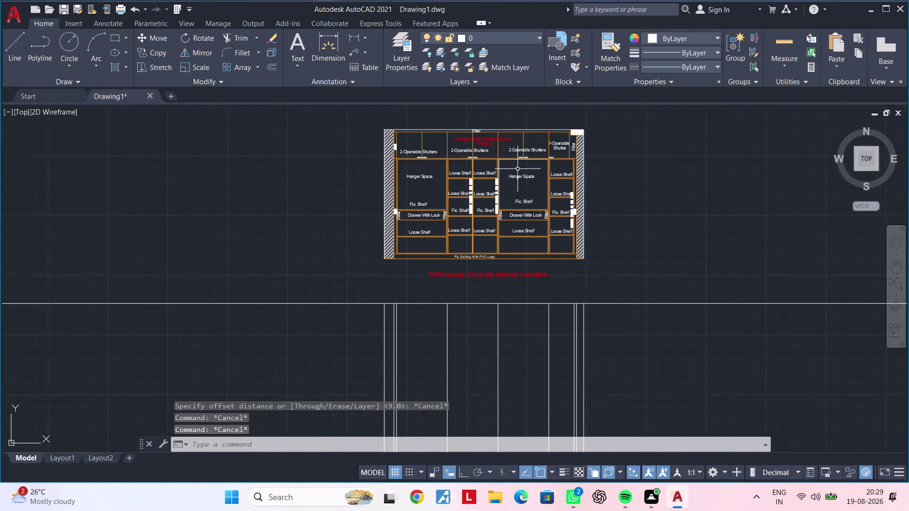
middle_drag(518, 171, 450, 341)
scroll(up, 3)
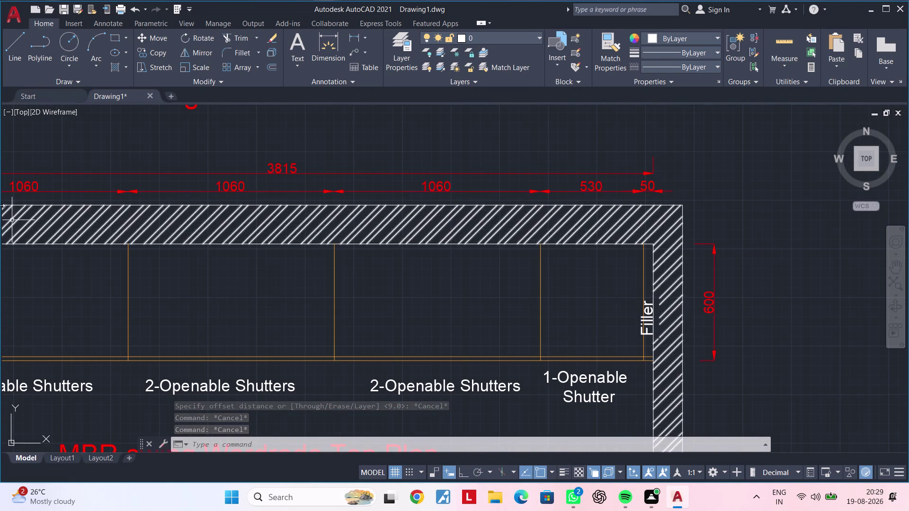
click(355, 38)
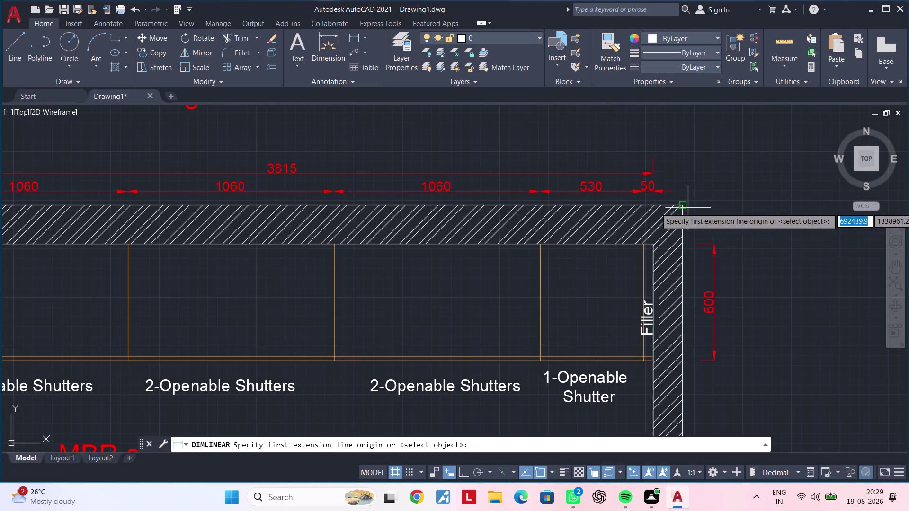
click(651, 241)
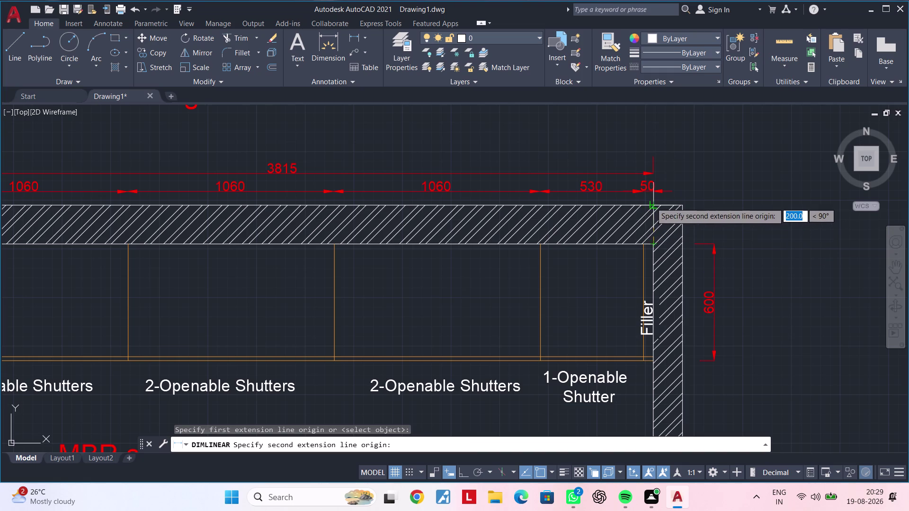
click(461, 470)
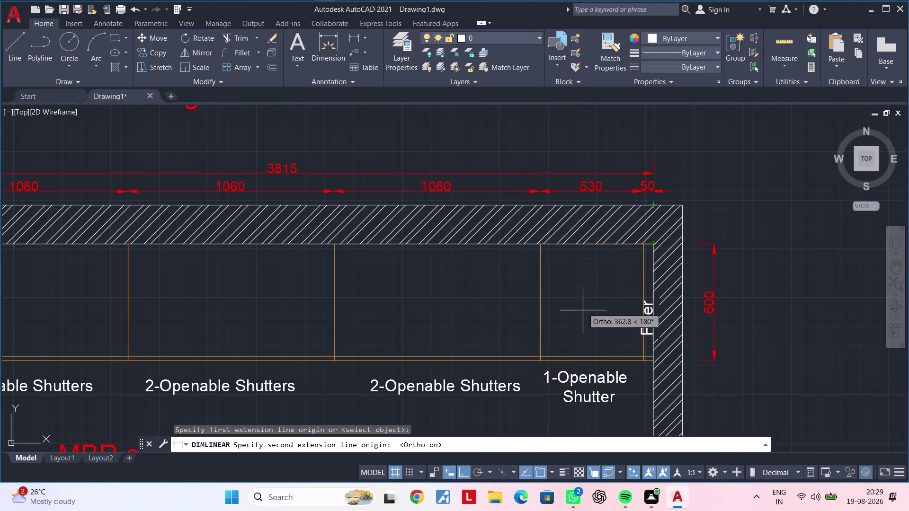
scroll(up, 3)
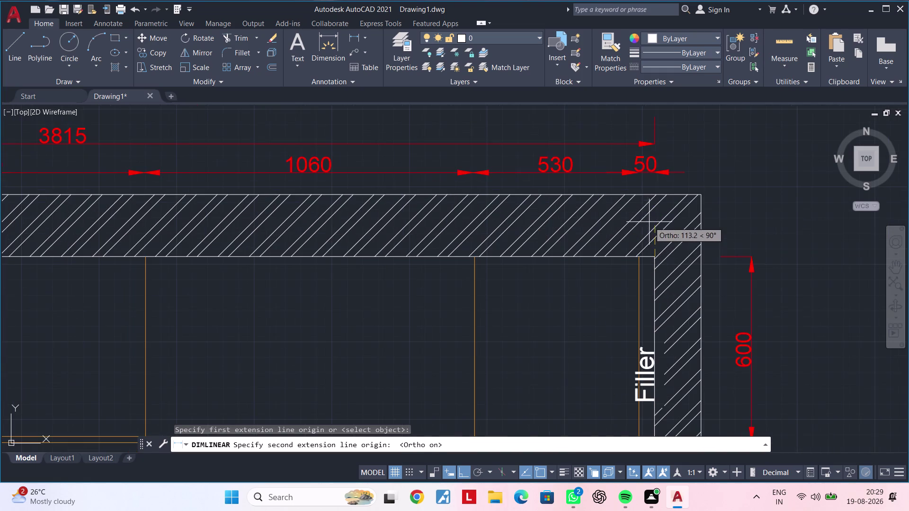
scroll(up, 3)
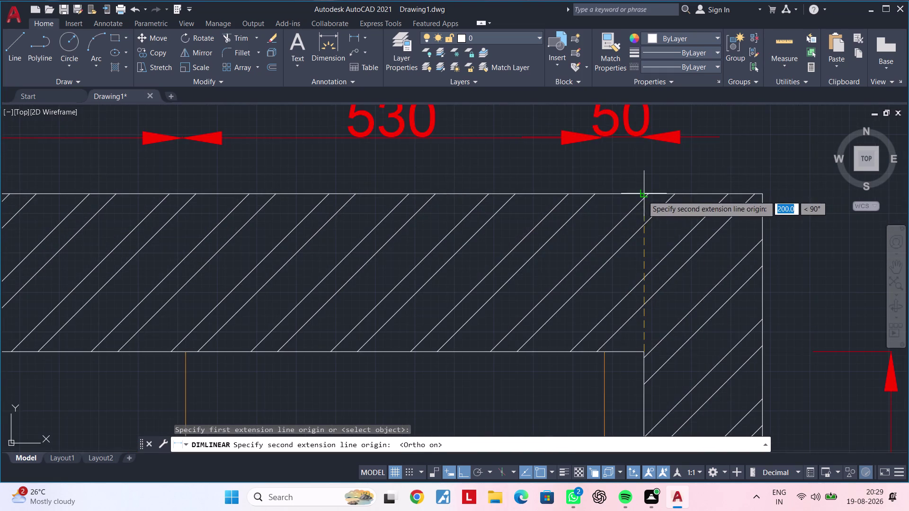
scroll(up, 3)
click(640, 191)
scroll(down, 3)
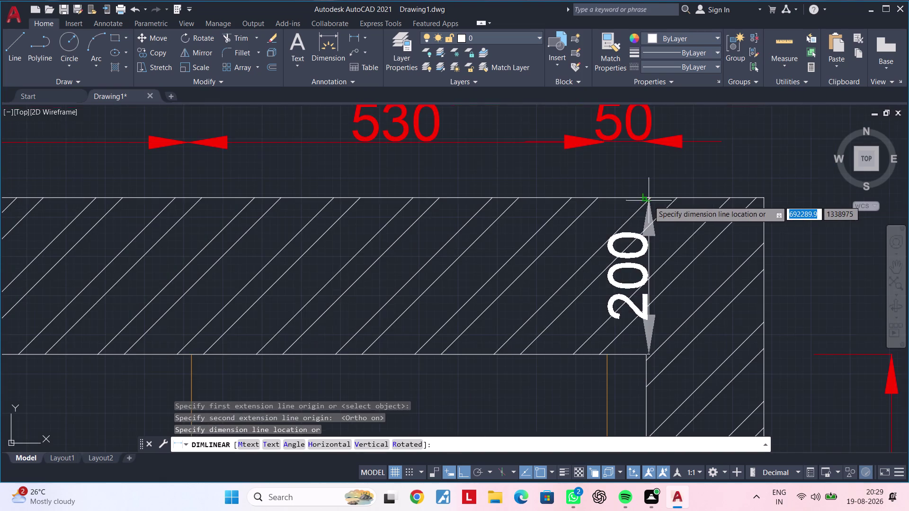
scroll(down, 3)
key(Escape)
scroll(down, 3)
middle_drag(574, 249, 595, 149)
scroll(down, 3)
middle_drag(578, 304, 567, 159)
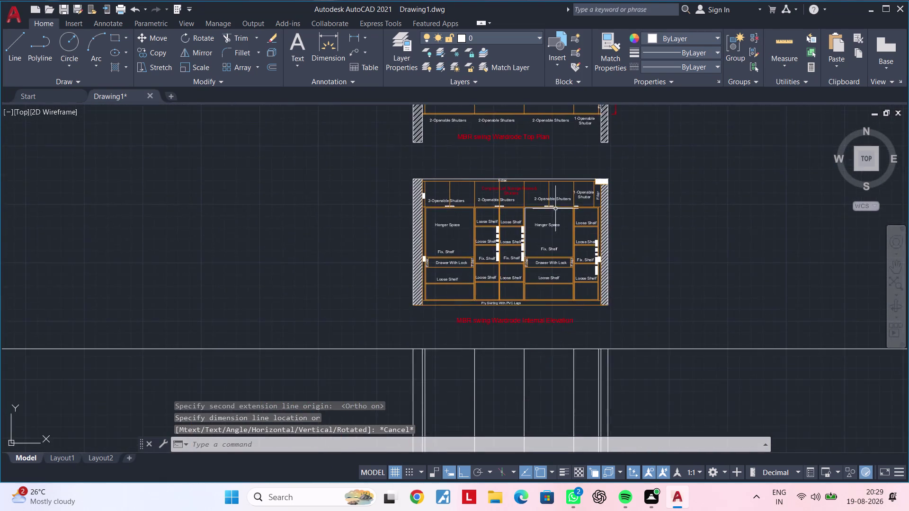
Offset the top construction line 200 downward.
middle_drag(543, 324, 547, 267)
scroll(up, 3)
middle_drag(480, 318, 492, 266)
key(Escape)
key(Escape)
text(o)
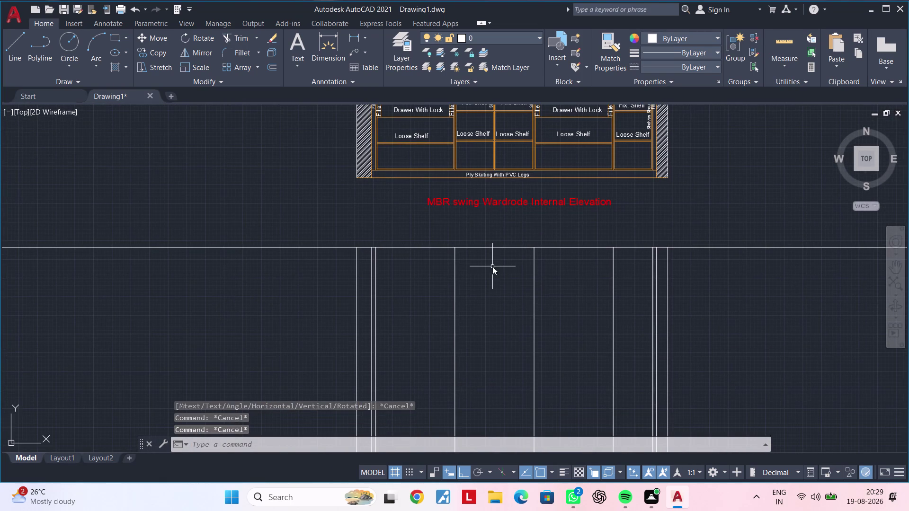
text(f 200)
key(Return)
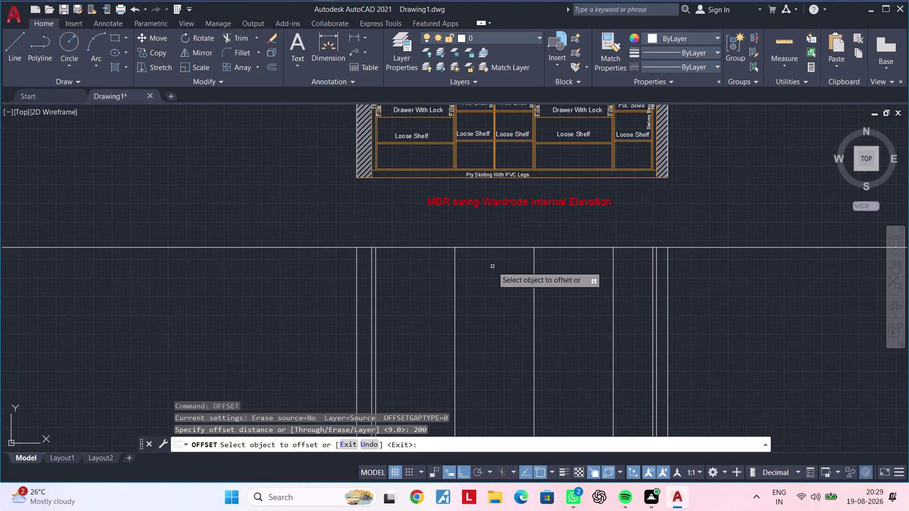
click(497, 248)
click(500, 297)
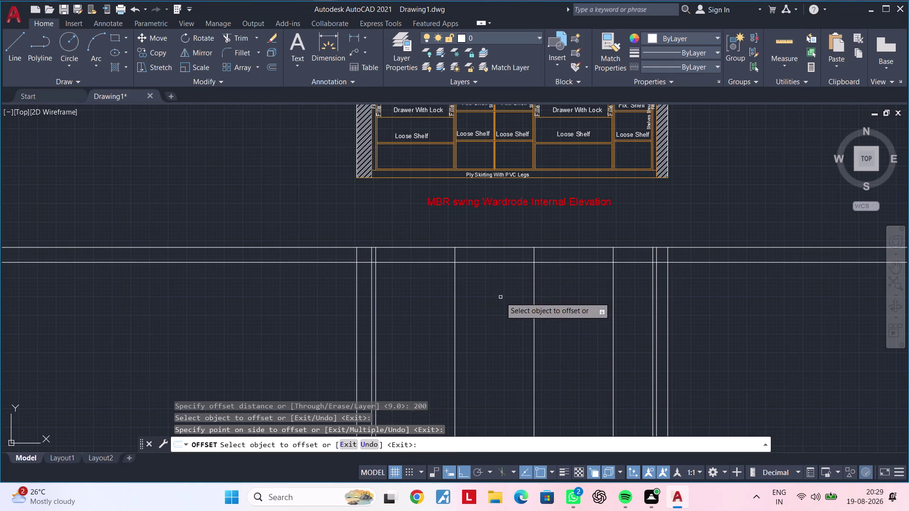
middle_drag(507, 303, 456, 305)
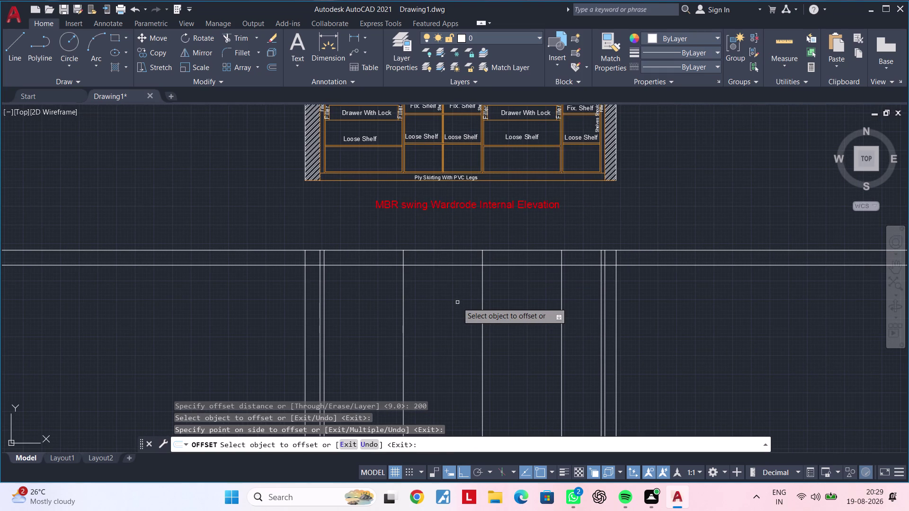
key(space)
Offset a horizontal line 600 further down.
key(space)
text(600)
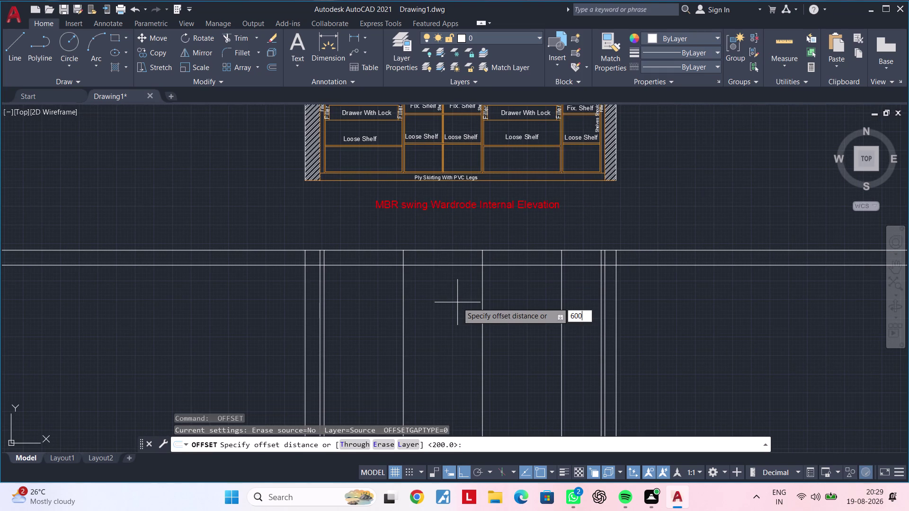
key(Return)
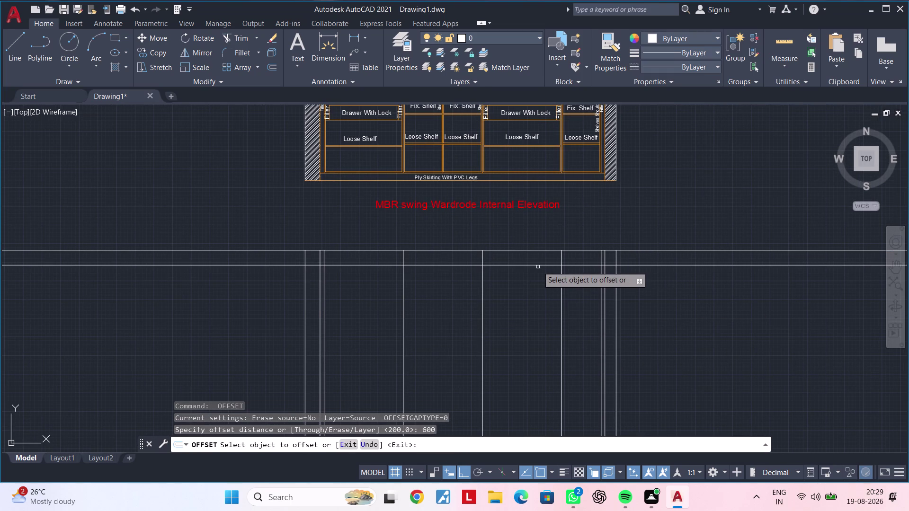
click(537, 266)
click(532, 318)
key(Escape)
key(Escape)
key(Escape)
Trim the protruding line ends along the right side of the frame.
text(tr)
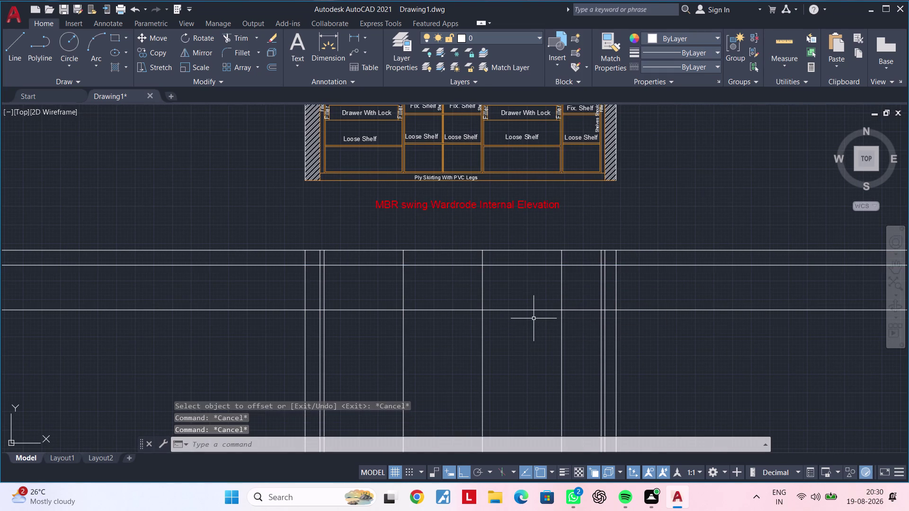
key(space)
drag(682, 342, 683, 329)
click(670, 233)
drag(670, 250, 668, 309)
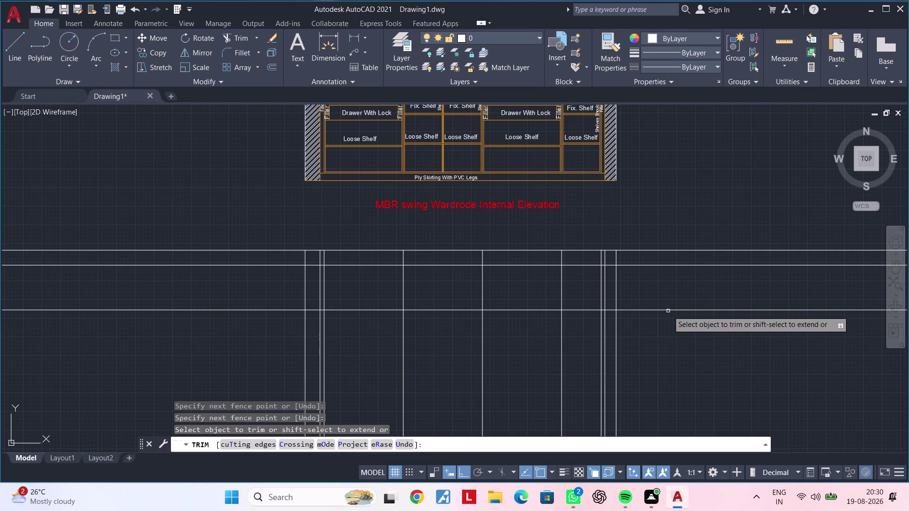
drag(668, 310, 669, 320)
click(669, 319)
drag(673, 309, 675, 286)
drag(676, 274, 673, 241)
Trim the lines protruding past the left side of the frame.
middle_drag(682, 282, 710, 280)
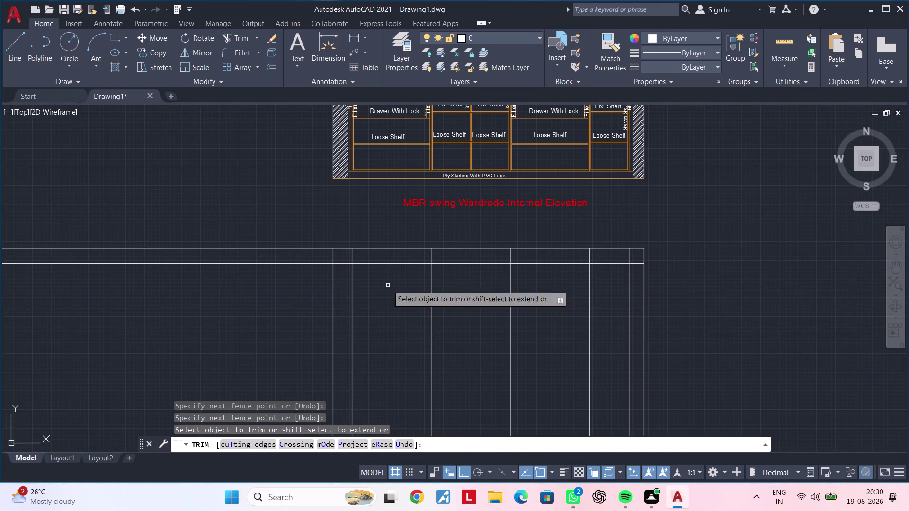
drag(307, 233, 291, 323)
double_click(291, 323)
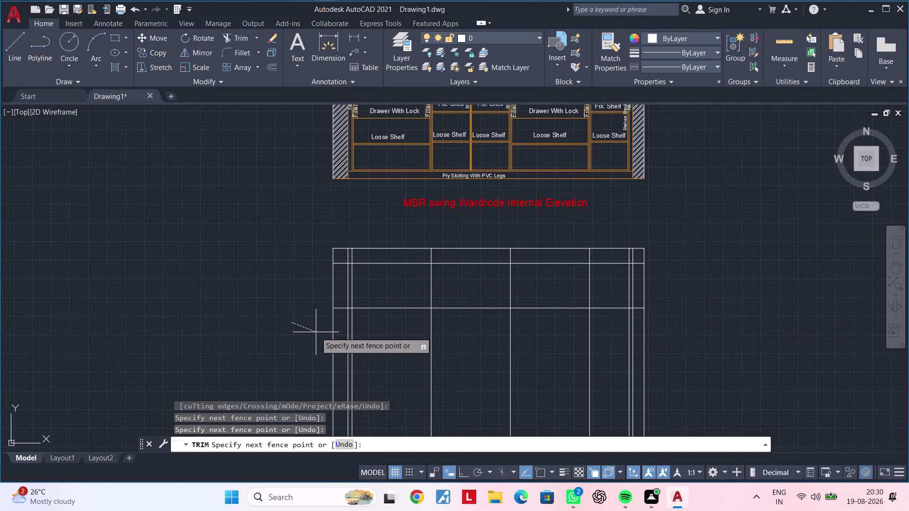
middle_drag(309, 322, 244, 296)
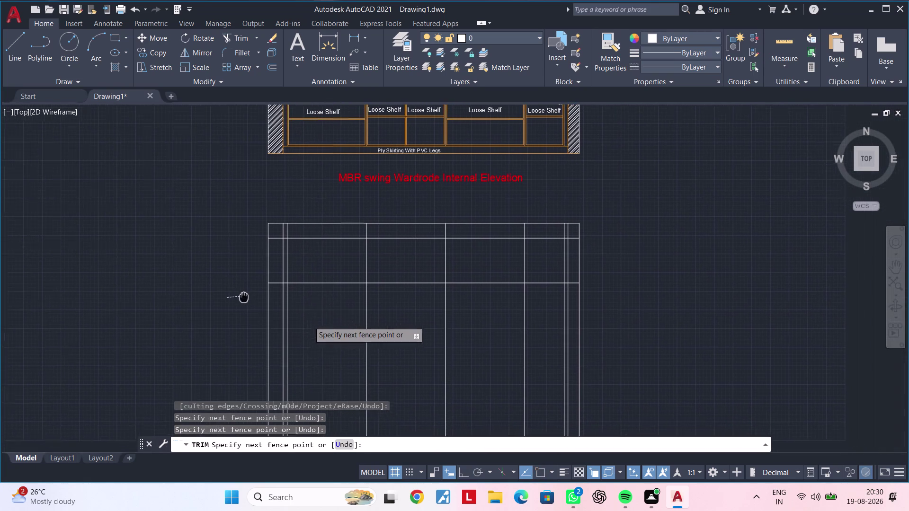
Offset the lower frame's top horizontal line 300 units downward.
middle_drag(243, 296, 244, 296)
key(Escape)
key(Escape)
key(Escape)
scroll(down, 3)
middle_drag(235, 297, 171, 422)
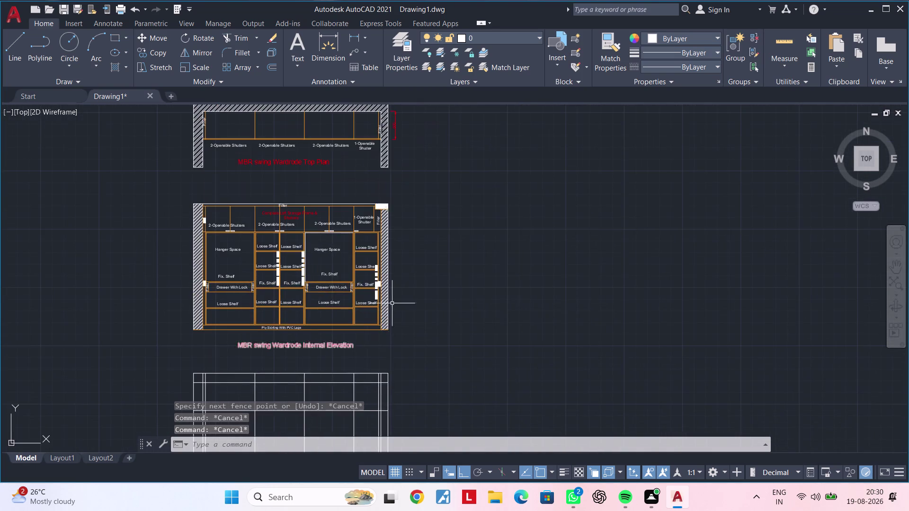
middle_drag(418, 274, 411, 366)
scroll(up, 3)
middle_drag(363, 270, 422, 240)
key(Escape)
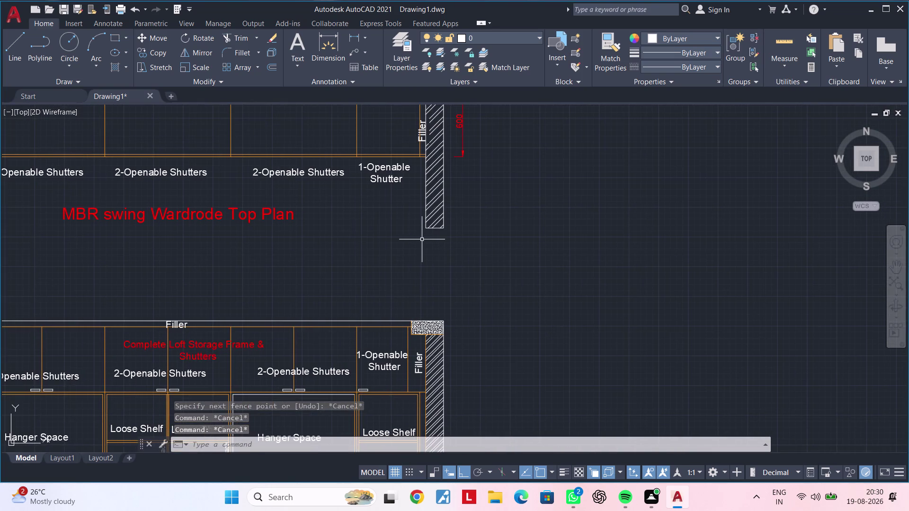
key(Escape)
key(Escape)
key(Escape)
key(Escape)
key(Escape)
key(Escape)
key(Escape)
scroll(down, 3)
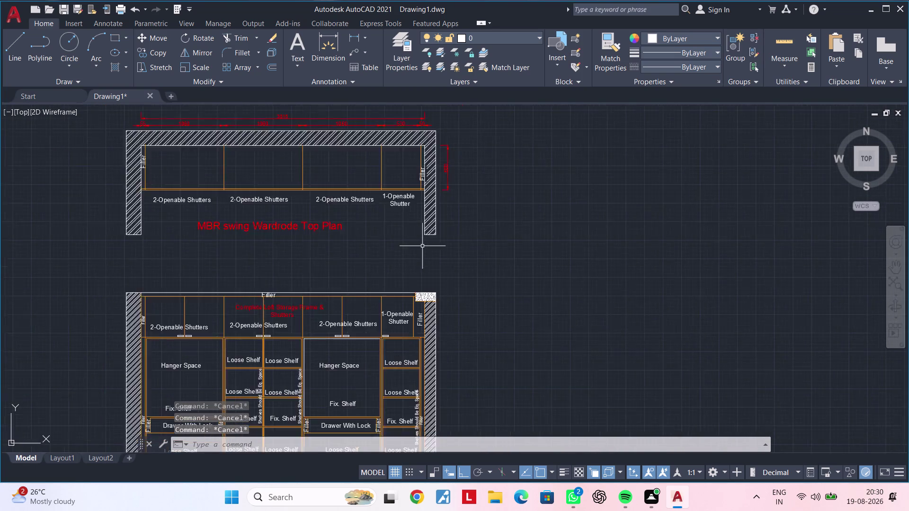
scroll(down, 3)
middle_drag(475, 276, 505, 207)
middle_drag(506, 346, 513, 201)
key(Escape)
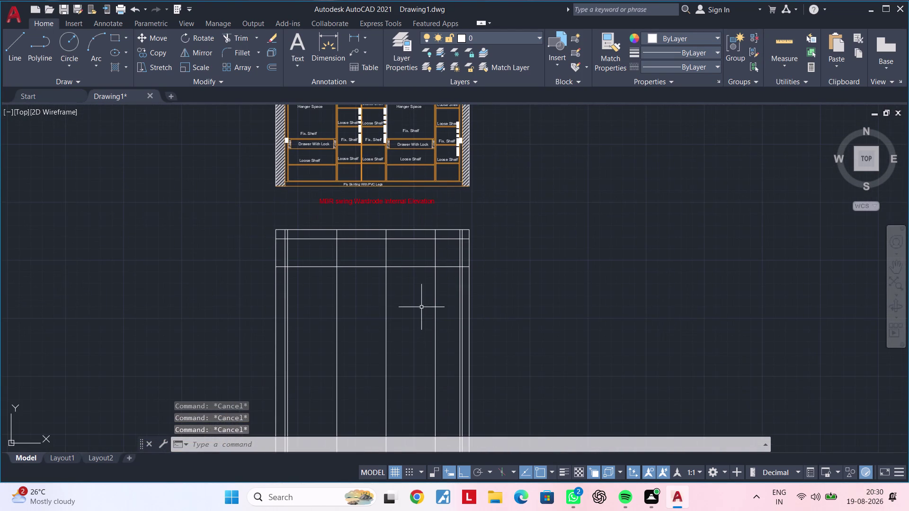
key(Escape)
text(of 3)
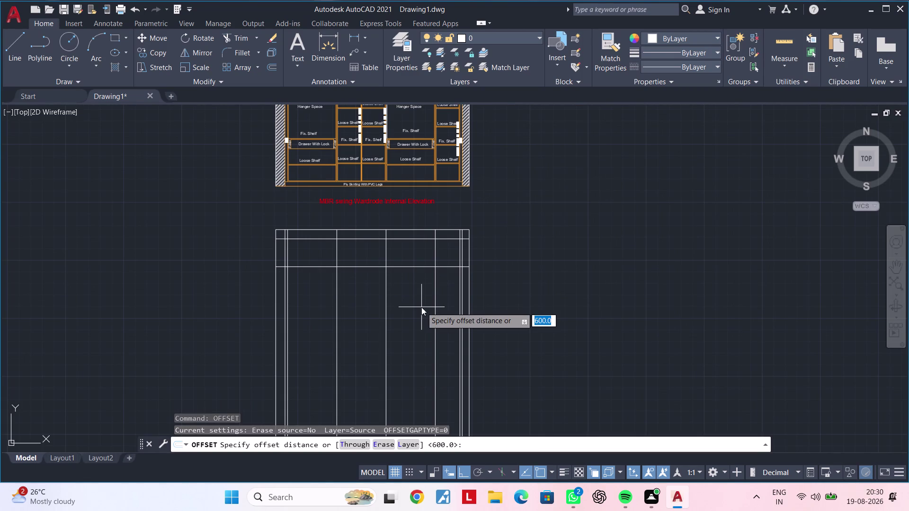
text(00)
key(Return)
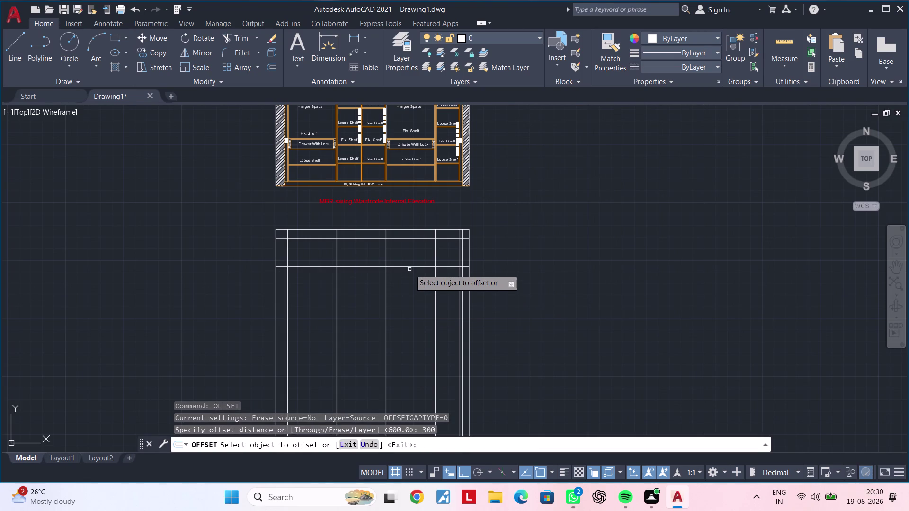
click(410, 267)
click(408, 316)
key(Escape)
key(Escape)
Trim the verticals below the new line with a fence across the frame.
text(tr)
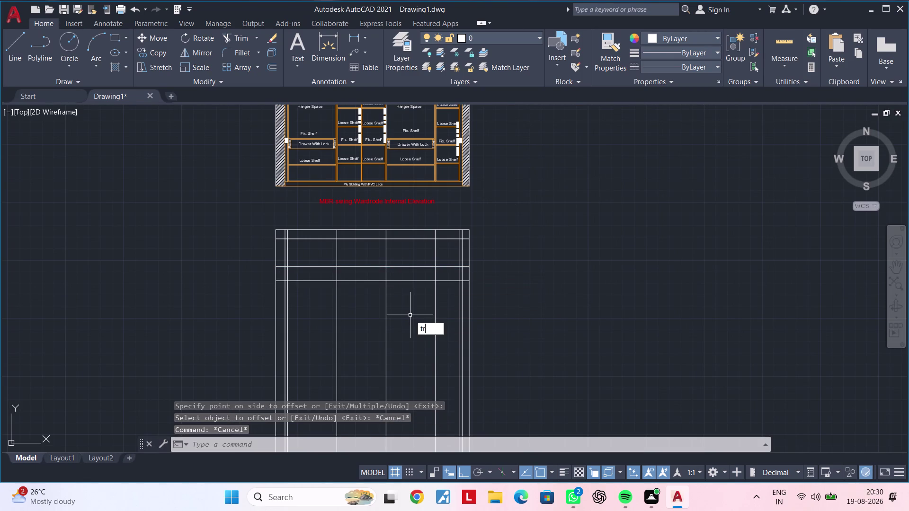
key(space)
click(259, 315)
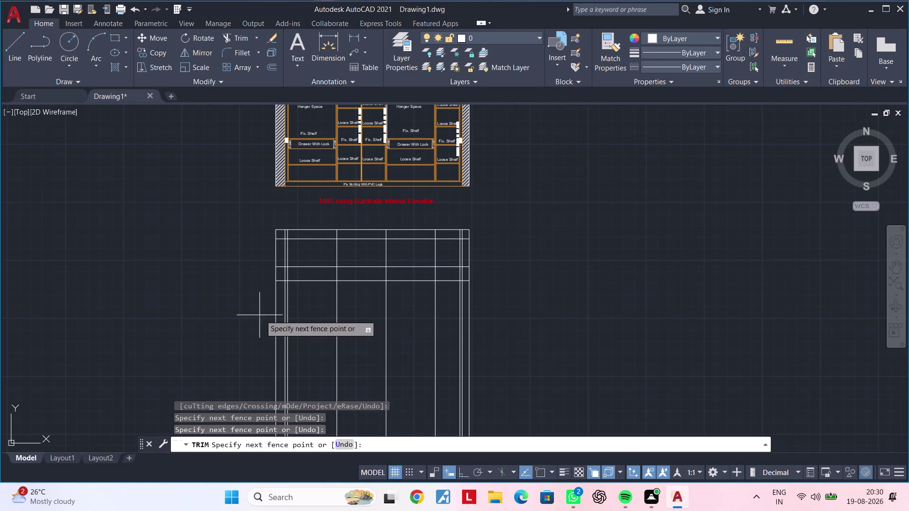
drag(275, 314, 433, 312)
drag(443, 312, 462, 312)
click(471, 312)
click(475, 312)
click(485, 312)
drag(441, 317, 430, 318)
drag(395, 322, 269, 324)
drag(264, 324, 263, 324)
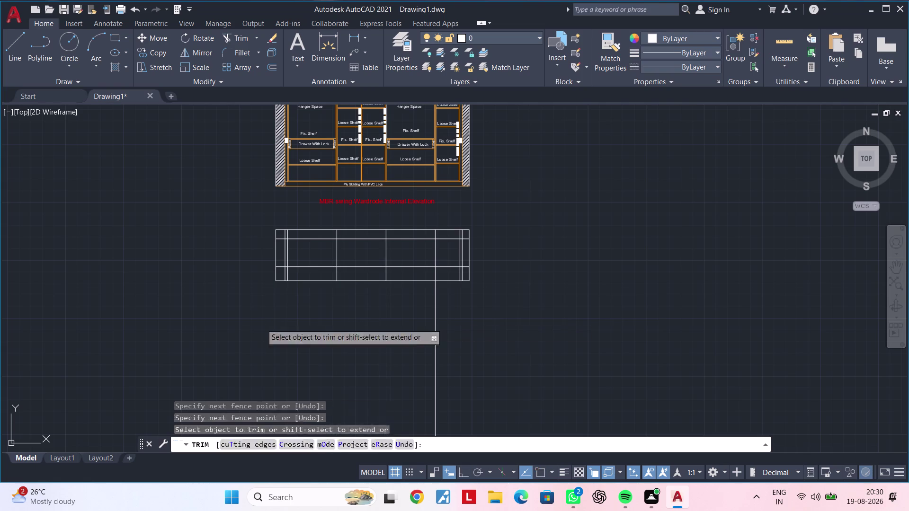
drag(262, 324, 255, 324)
click(388, 322)
drag(408, 322, 498, 321)
click(413, 322)
drag(413, 322, 476, 316)
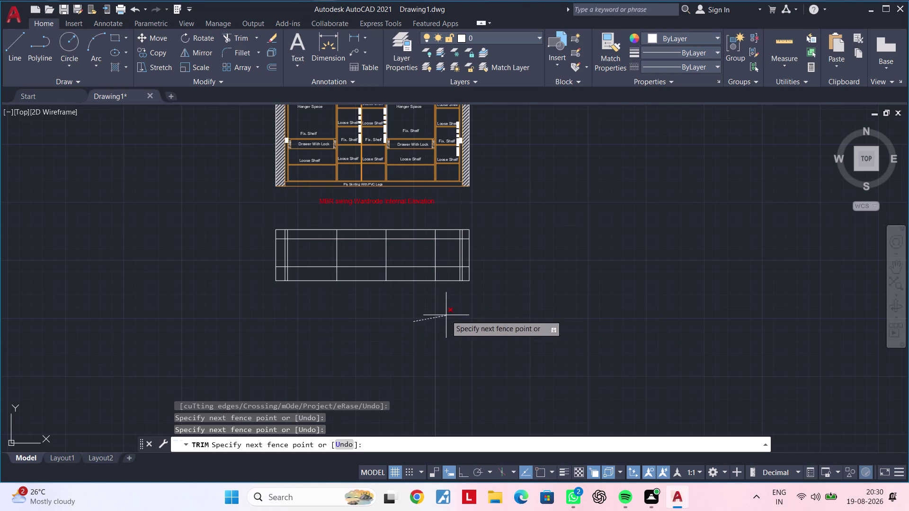
double_click(447, 312)
Trim leftover line portions along the frame and inside it.
scroll(up, 3)
middle_click(448, 389)
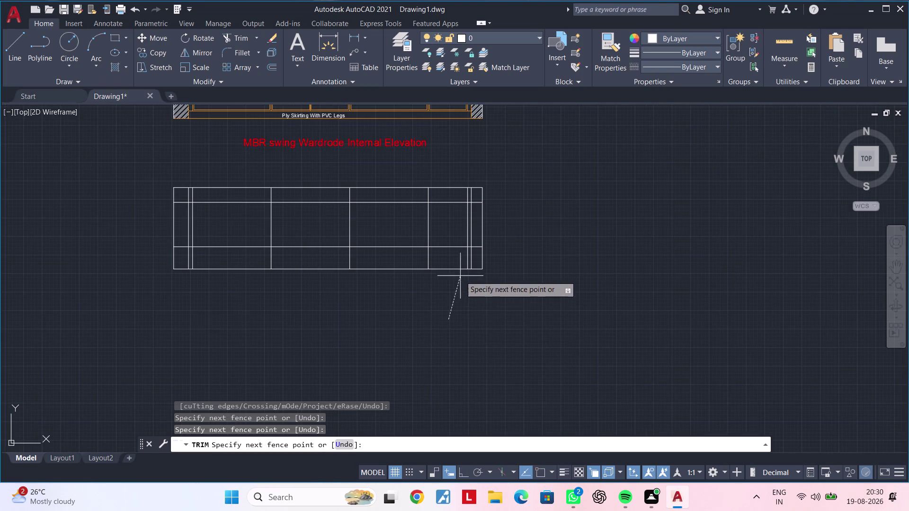
click(454, 260)
middle_drag(447, 264, 461, 306)
scroll(up, 3)
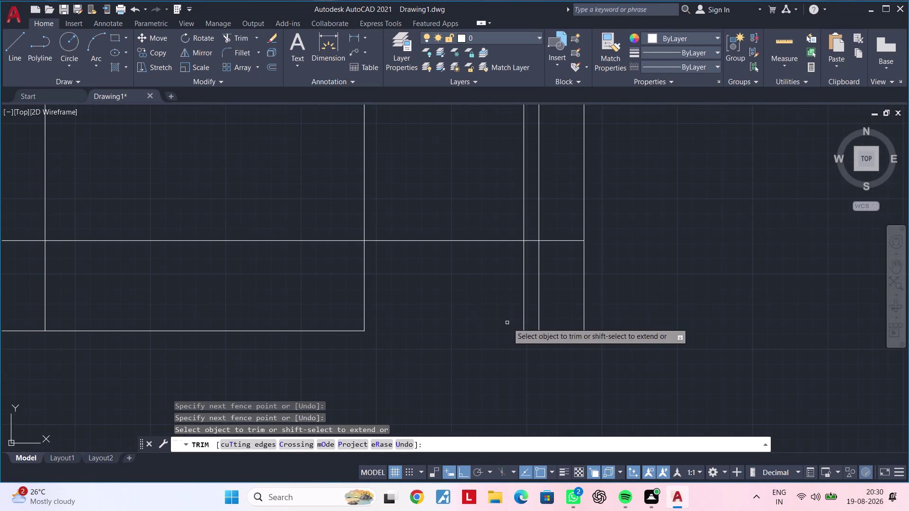
click(526, 332)
click(523, 306)
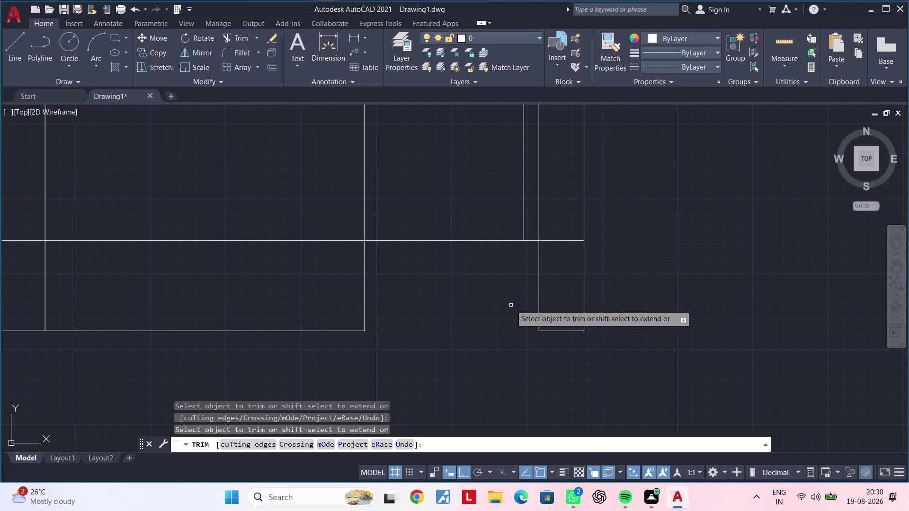
middle_drag(485, 306, 532, 306)
drag(514, 290, 501, 291)
click(273, 291)
middle_drag(259, 291, 275, 291)
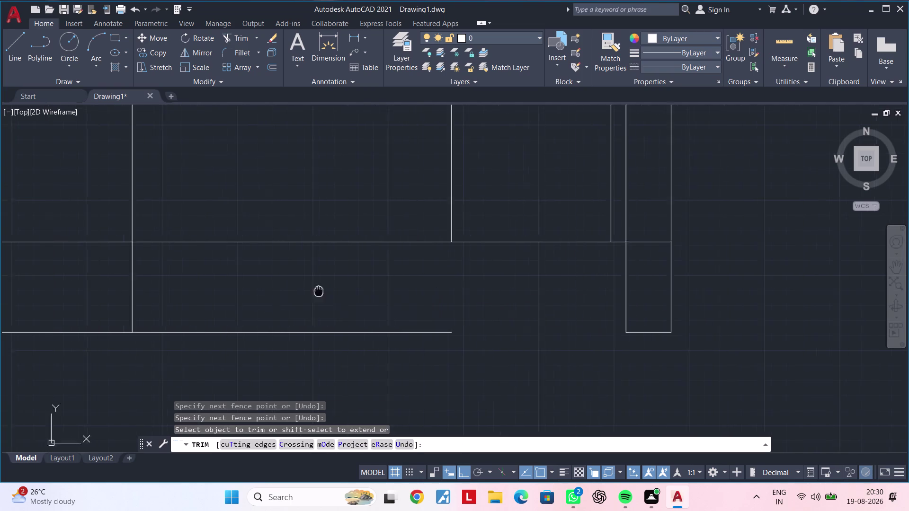
middle_drag(275, 291, 627, 303)
click(597, 302)
click(298, 308)
scroll(down, 3)
middle_drag(343, 306, 645, 306)
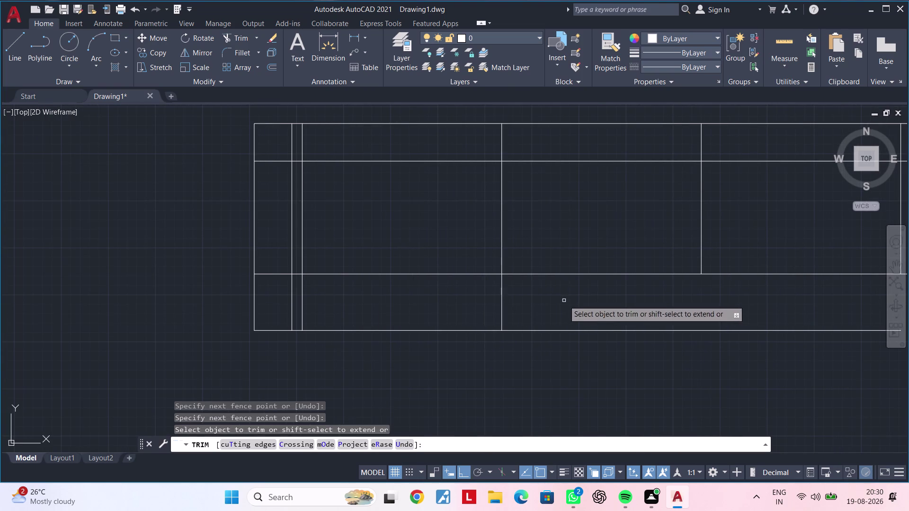
click(564, 301)
click(406, 307)
middle_drag(377, 307, 456, 307)
scroll(up, 3)
drag(401, 305, 390, 307)
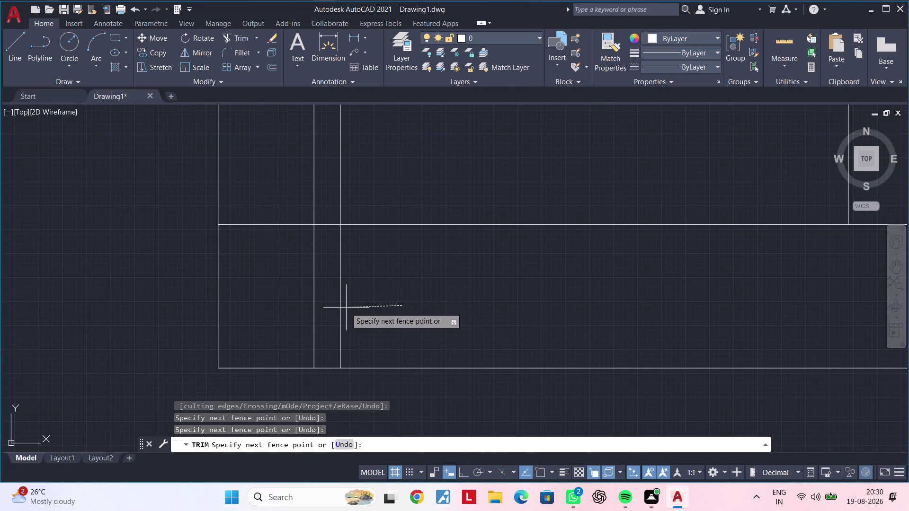
click(329, 308)
click(338, 367)
Trim the remaining leftovers at the left end and right leg, then end trimming.
scroll(down, 3)
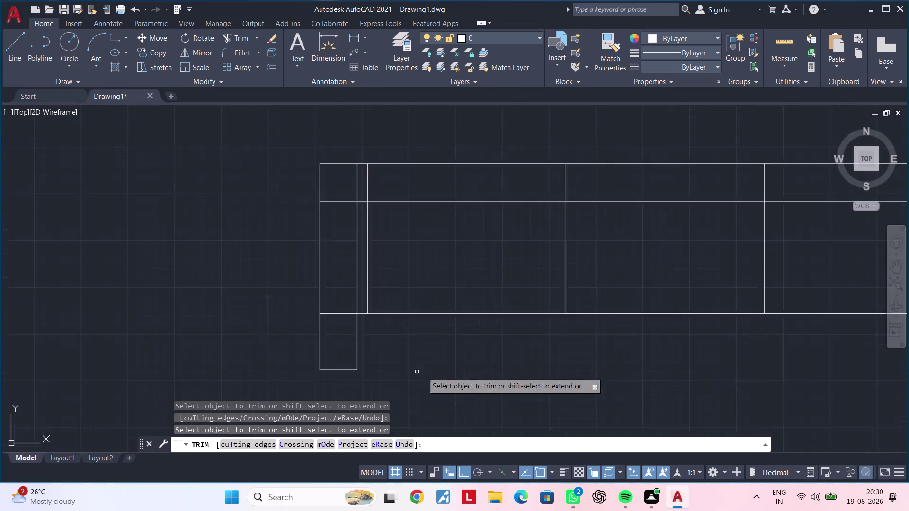
scroll(down, 3)
middle_drag(436, 363, 277, 358)
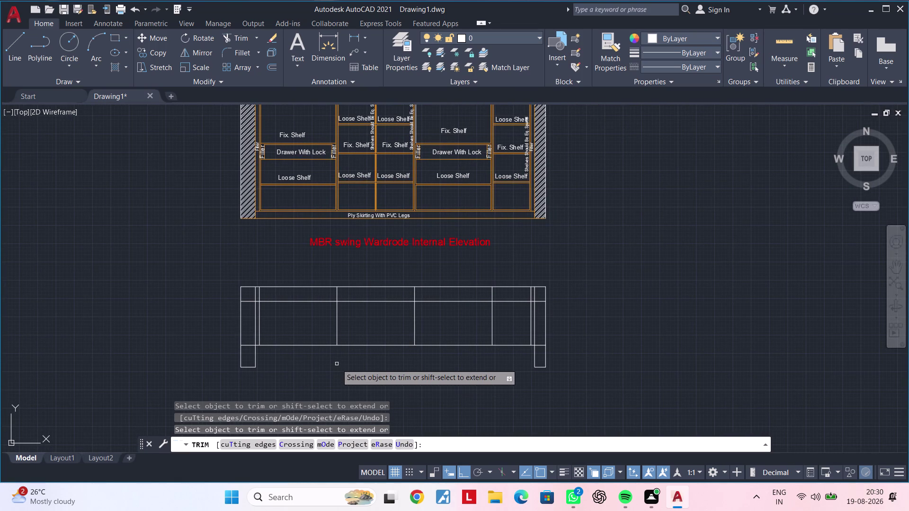
middle_drag(321, 359, 548, 346)
scroll(up, 3)
click(474, 332)
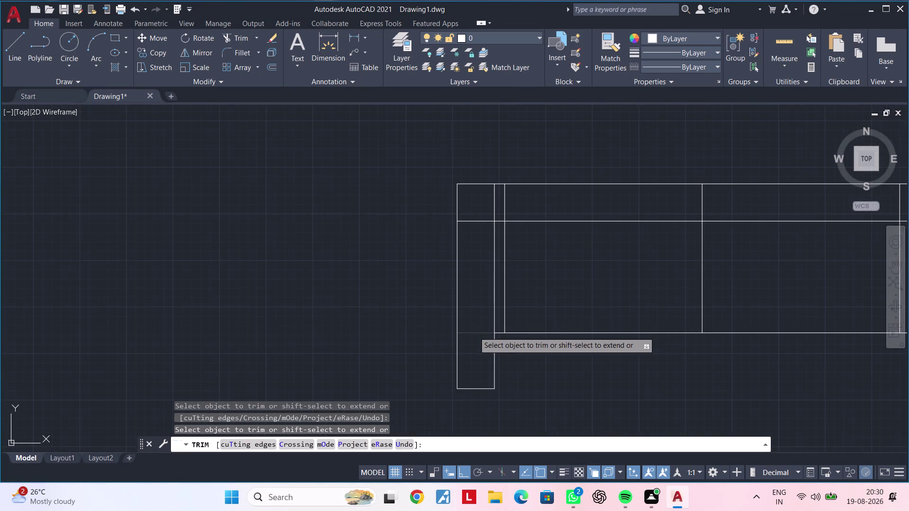
scroll(down, 3)
middle_drag(682, 358, 389, 346)
scroll(up, 3)
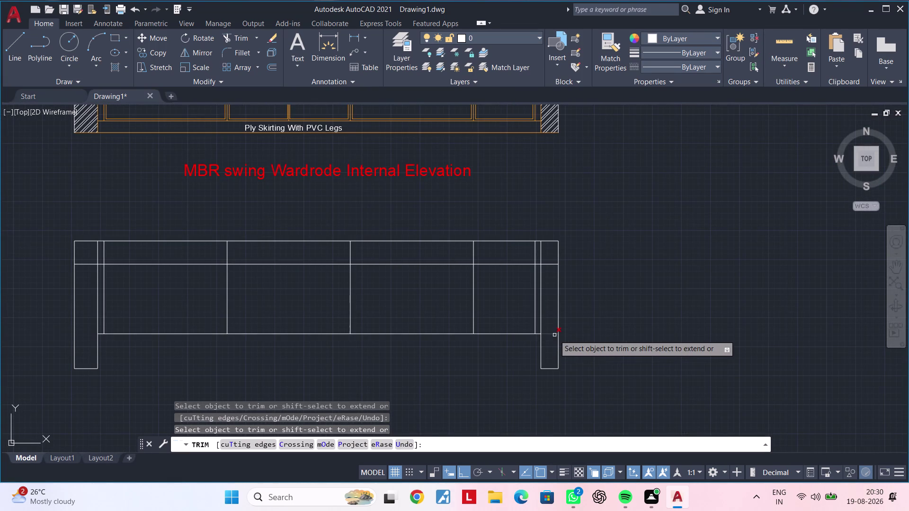
click(555, 335)
middle_drag(476, 368, 658, 358)
key(Escape)
key(Escape)
key(Escape)
middle_drag(489, 356, 510, 344)
key(Escape)
key(Escape)
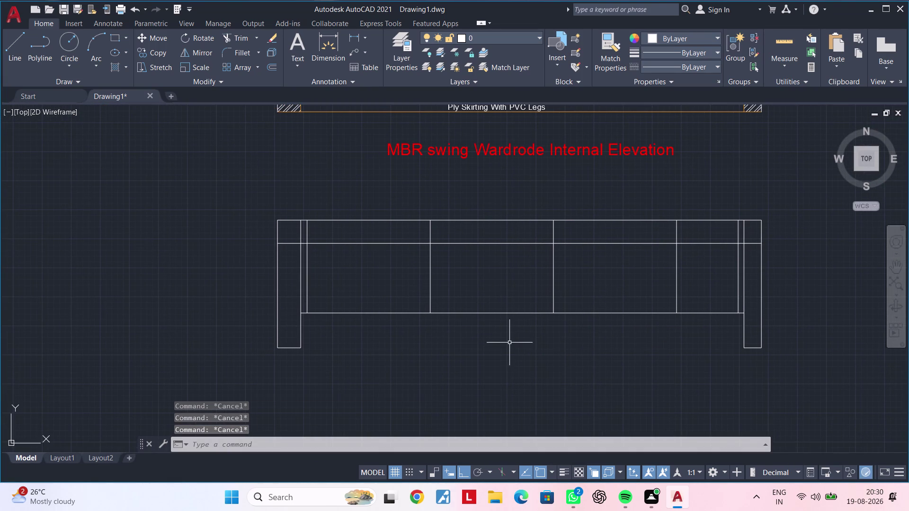
Offset the bottom rail 20 units upward.
text(of)
key(space)
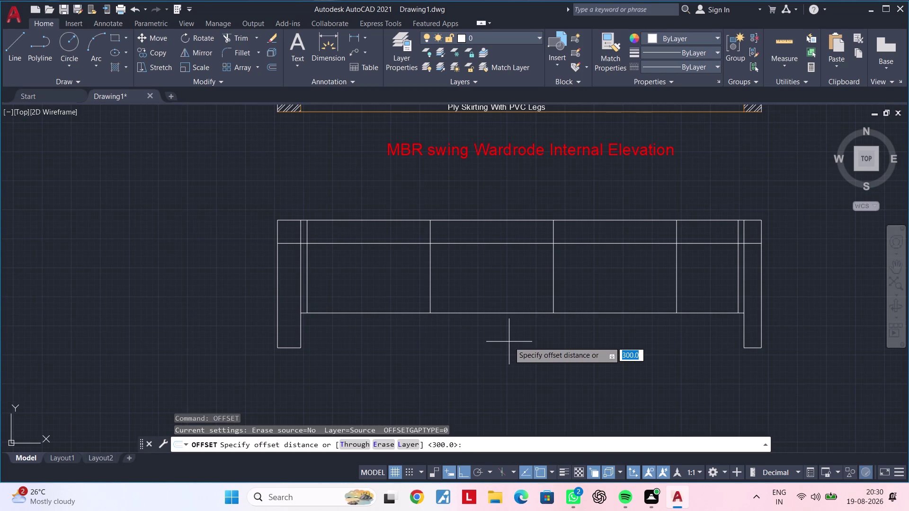
text(18)
key(Escape)
key(Escape)
key(Escape)
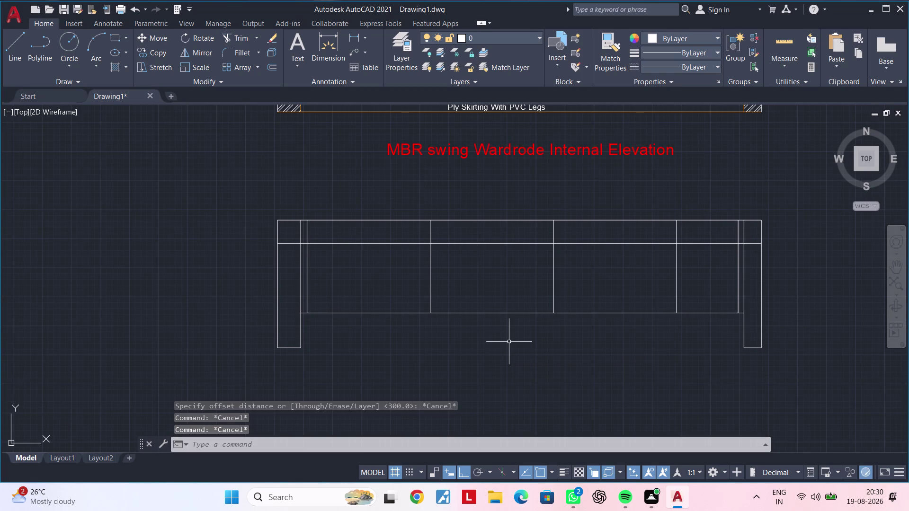
text(of 20)
key(Return)
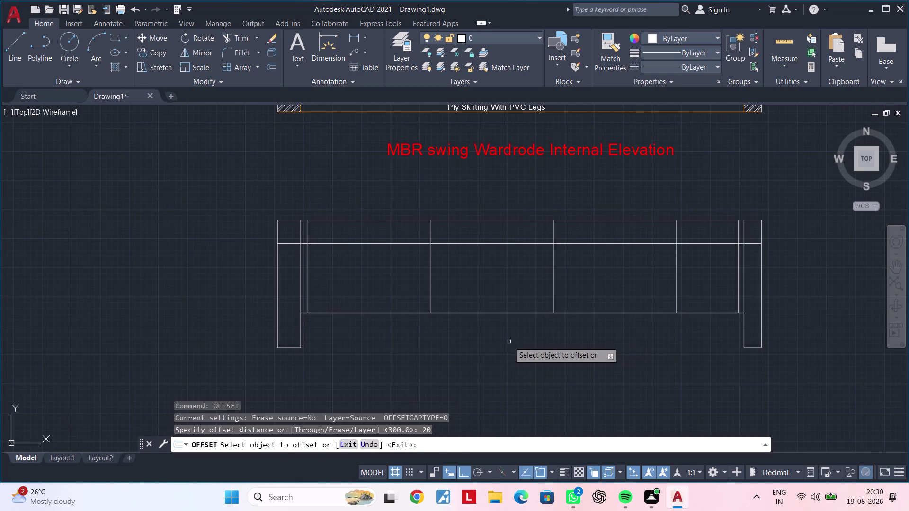
click(491, 312)
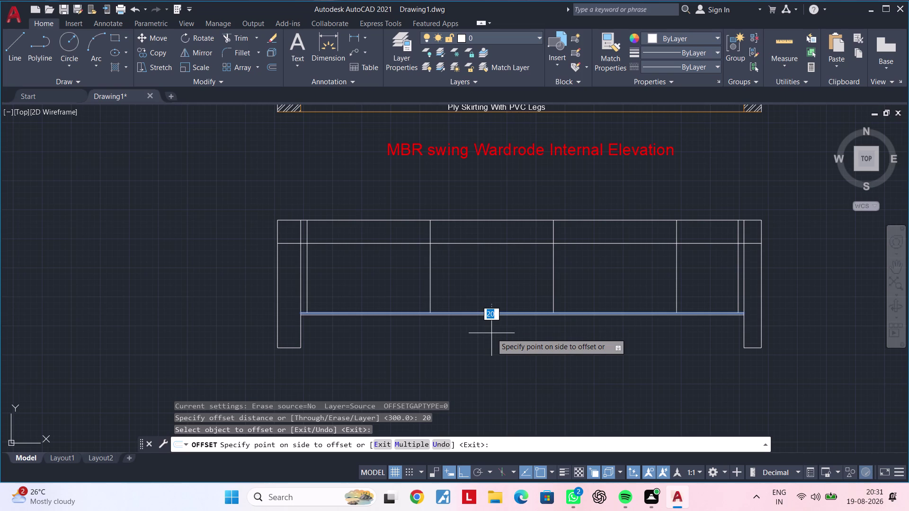
click(492, 294)
key(Escape)
key(Escape)
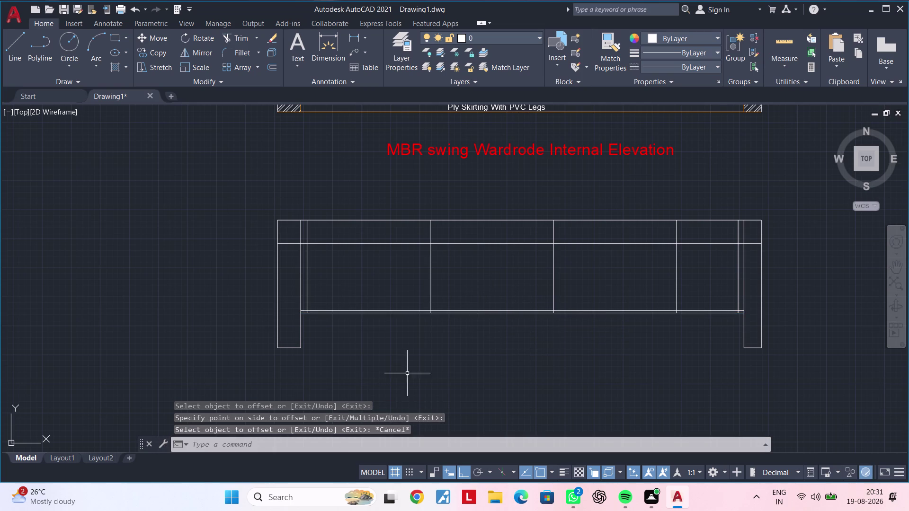
Clear any active command, recenter the frame, and start TRIM.
key(Escape)
key(Escape)
key(Escape)
middle_drag(411, 358, 381, 373)
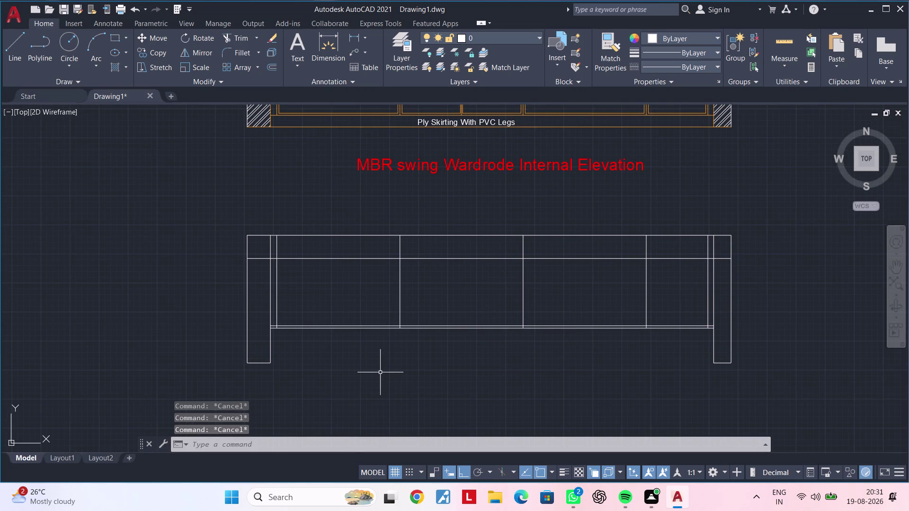
key(Escape)
key(Escape)
key(Escape)
text(tr)
key(space)
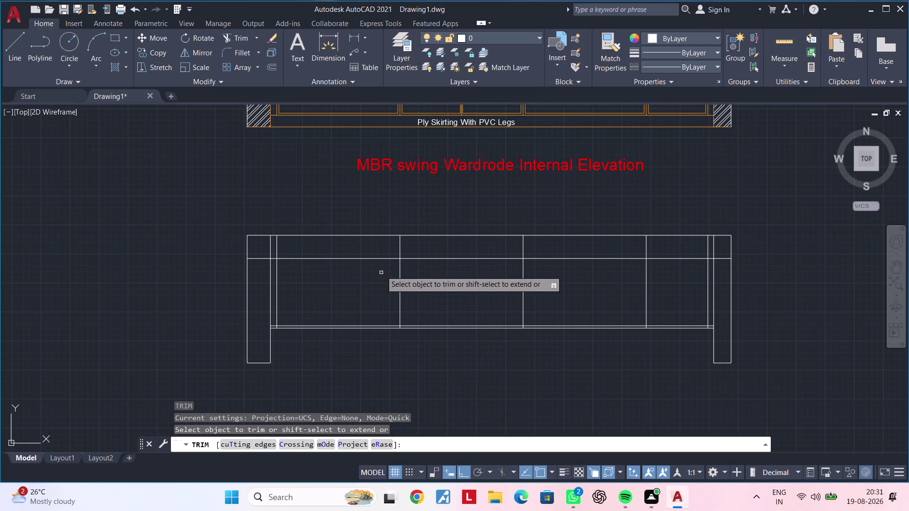
Fence-trim the upper verticals crossing the frame's top.
scroll(up, 3)
drag(385, 251, 405, 248)
drag(440, 243, 369, 248)
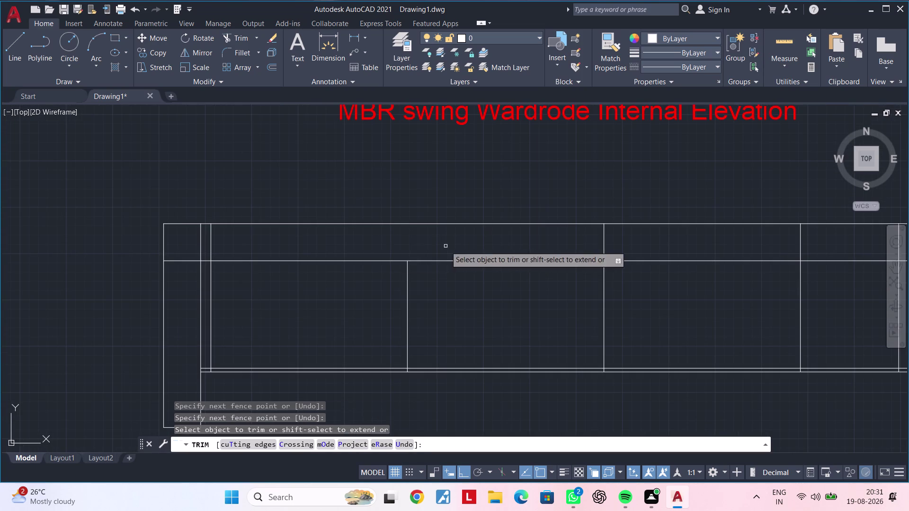
middle_drag(434, 250, 255, 256)
drag(450, 252, 387, 254)
click(386, 254)
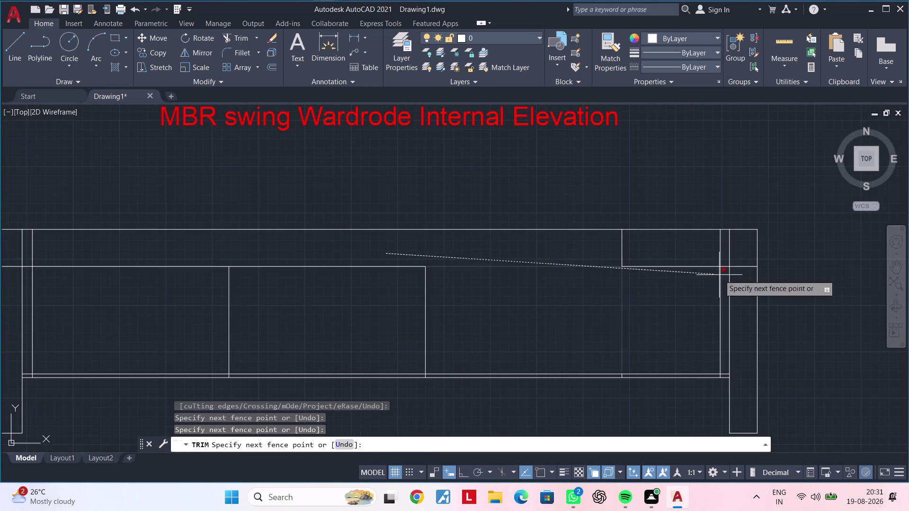
Trim the stray right-end and corner segments, then zoom out over the drawing set.
click(661, 257)
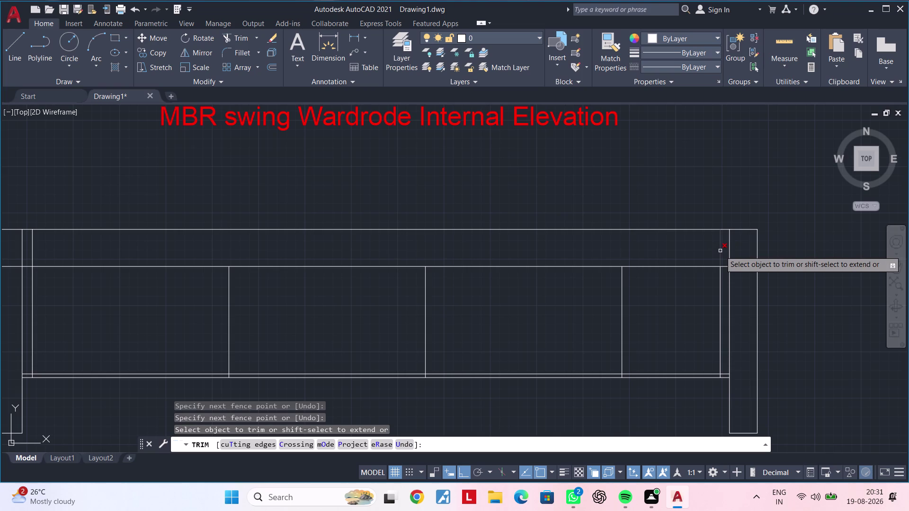
click(720, 251)
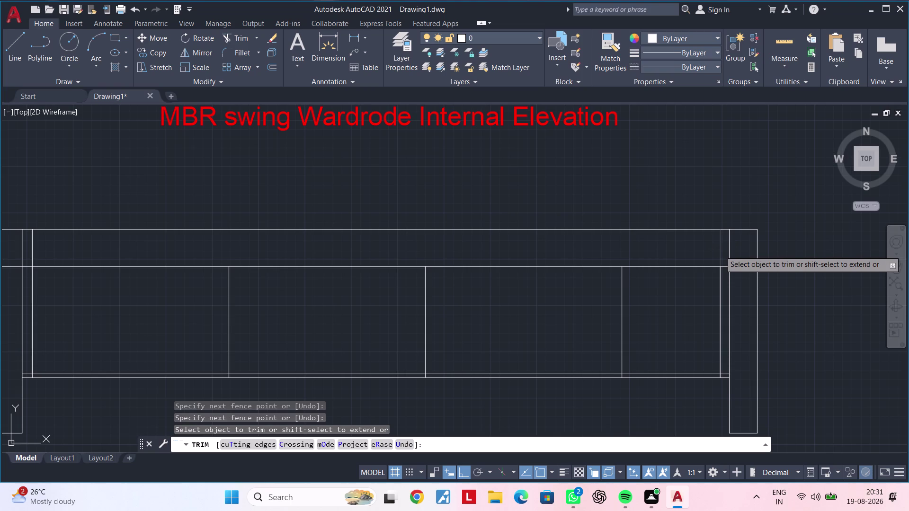
click(731, 250)
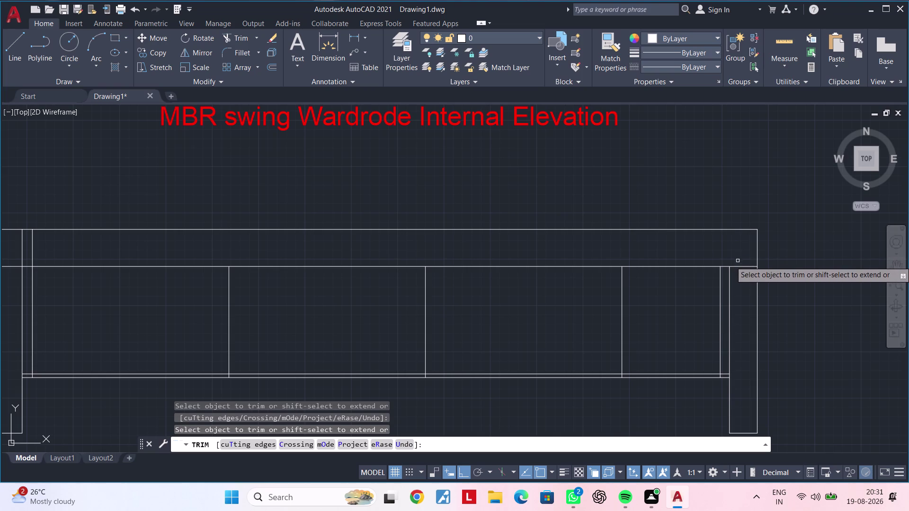
click(740, 267)
scroll(down, 3)
scroll(up, 3)
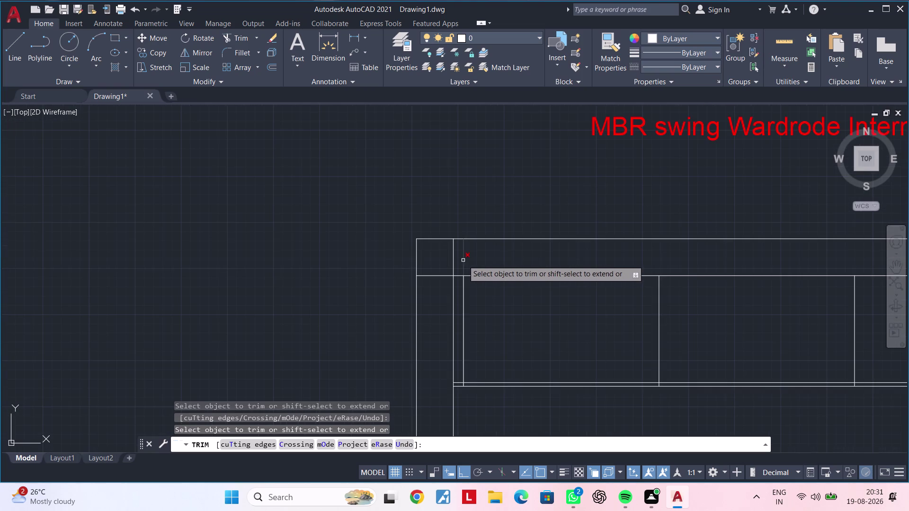
drag(482, 254, 443, 271)
double_click(441, 277)
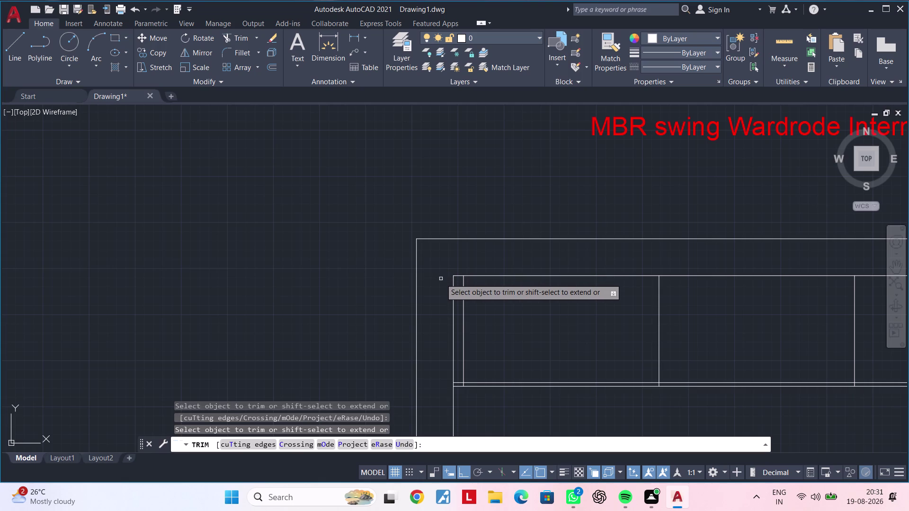
scroll(down, 3)
key(Escape)
key(Escape)
scroll(down, 3)
scroll(down, 3)
middle_drag(451, 281, 367, 412)
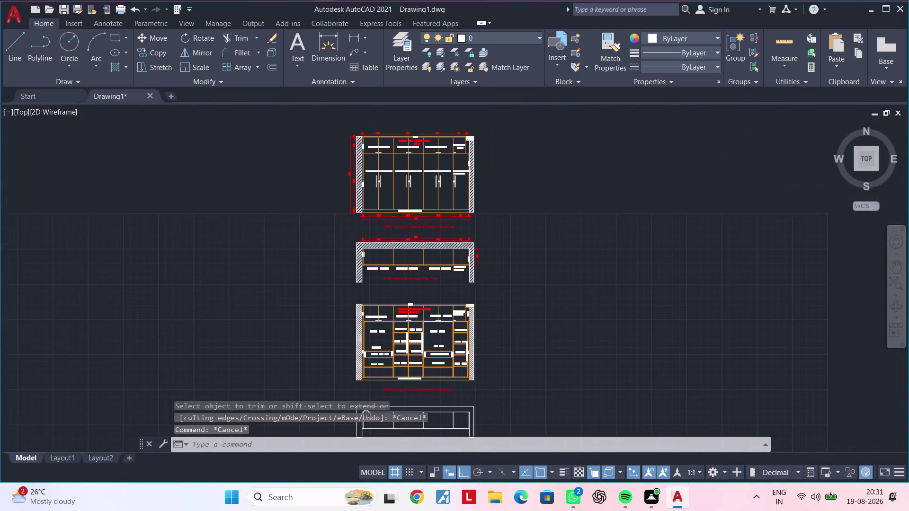
Pan and zoom around the hatched external elevation to review it.
middle_drag(368, 412, 363, 421)
scroll(up, 3)
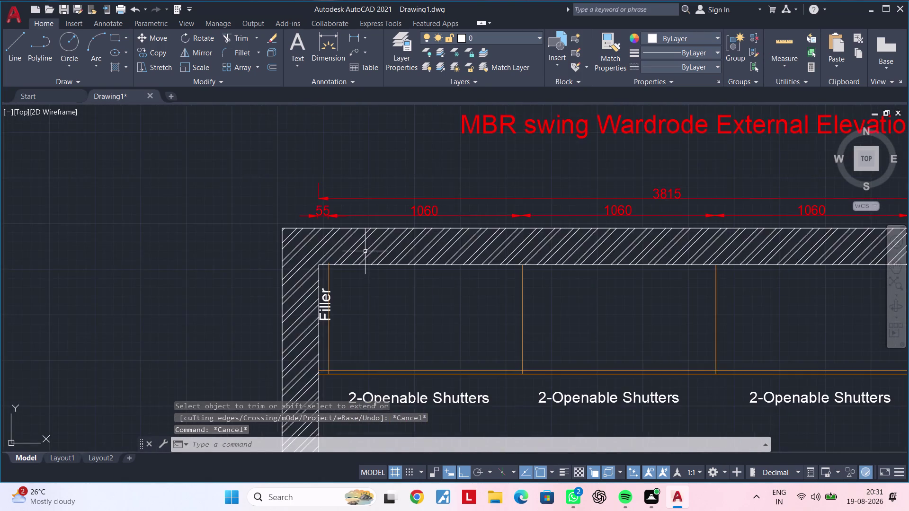
scroll(down, 3)
middle_drag(522, 395, 557, 166)
scroll(up, 3)
Bring the new plan outline back into view with no command active.
middle_drag(476, 249, 444, 354)
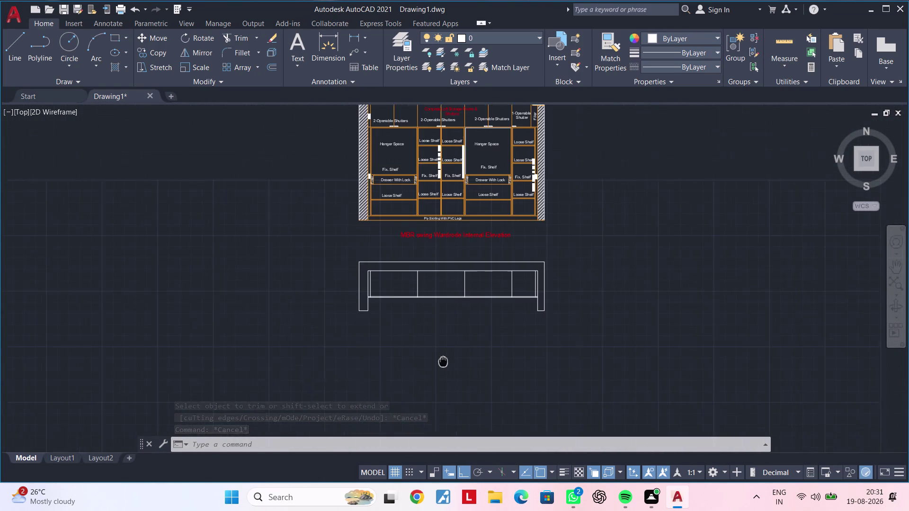
middle_drag(445, 354, 439, 376)
middle_drag(429, 289, 410, 316)
scroll(up, 3)
key(Escape)
key(Escape)
key(Escape)
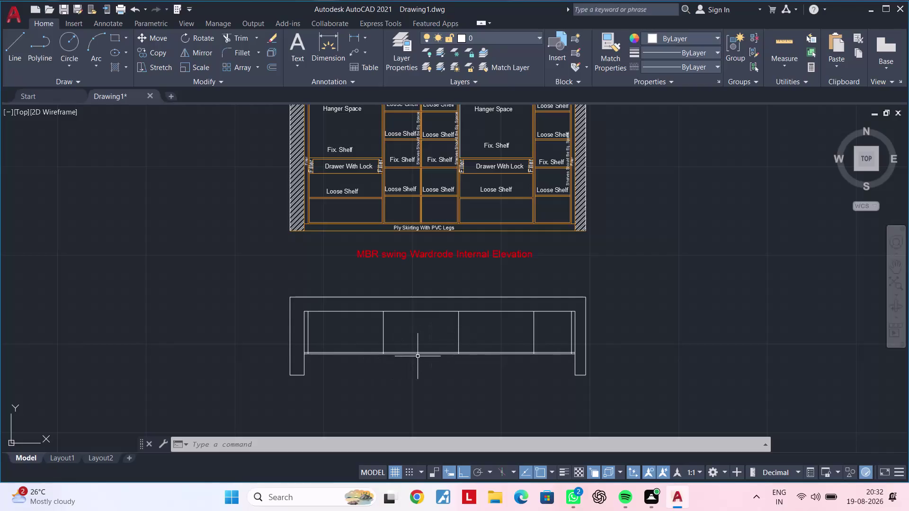
middle_drag(334, 373, 247, 390)
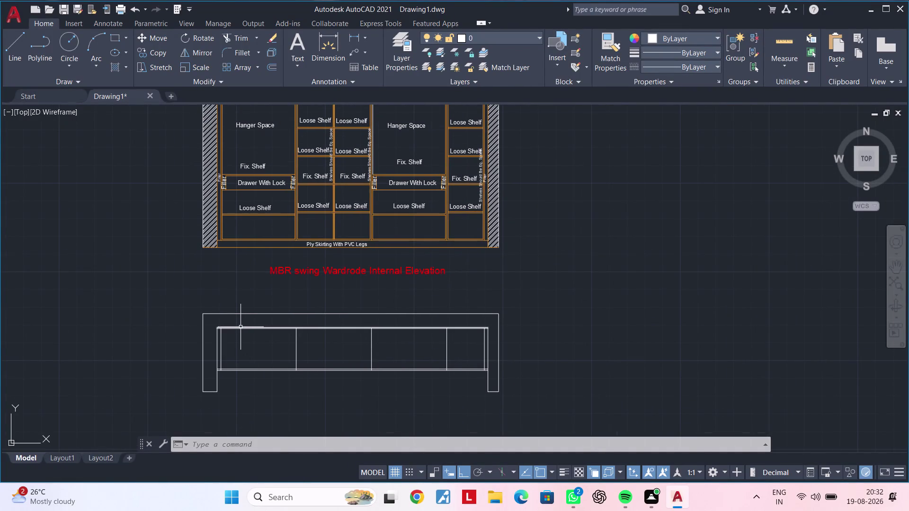
Hatch the plan's wall band with diagonal lines by picking inside it (H).
key(Escape)
key(Escape)
key(h)
key(space)
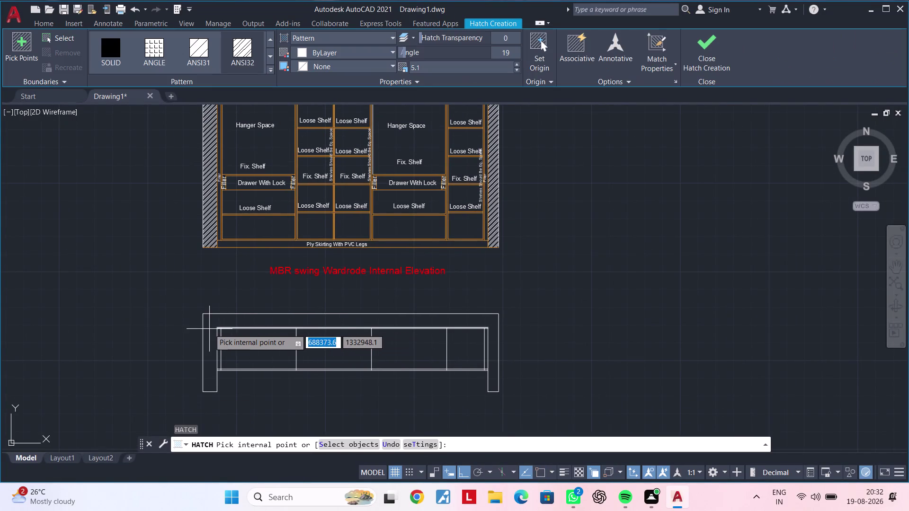
scroll(up, 3)
click(206, 329)
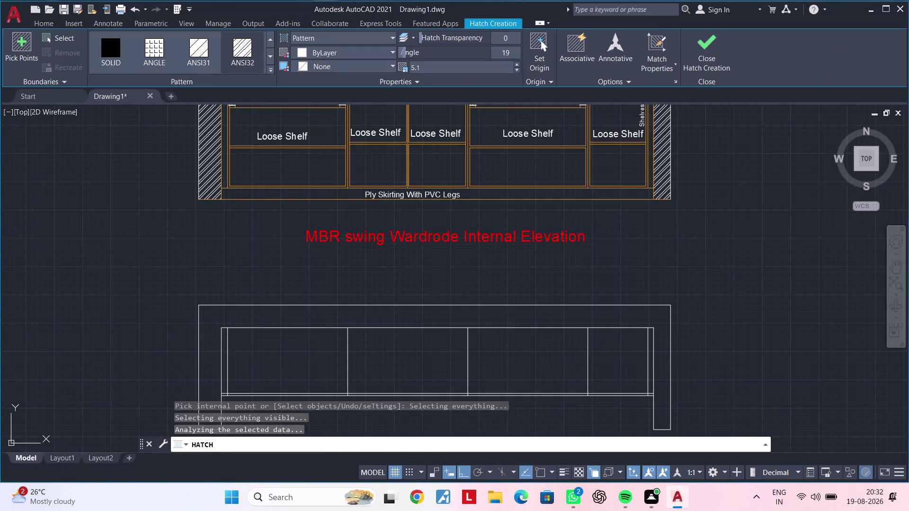
key(Escape)
key(Escape)
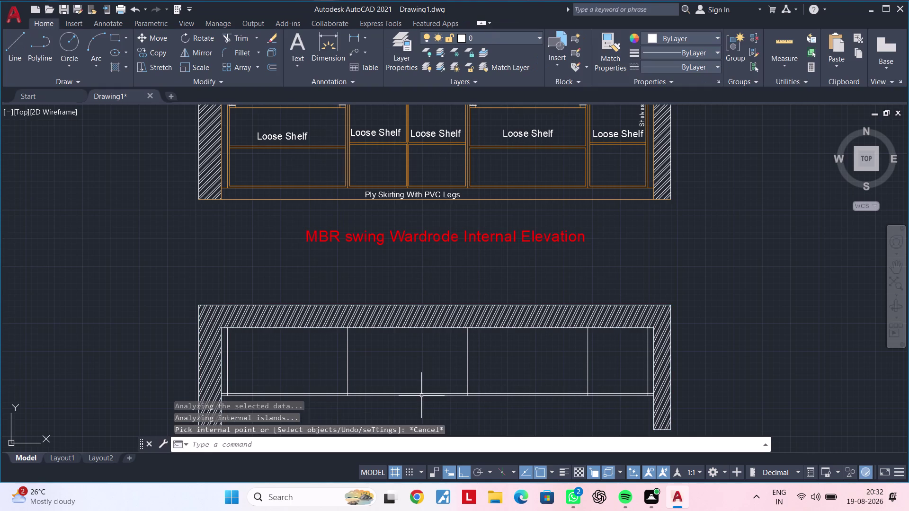
key(Escape)
Pan over the hatched plan up to the internal elevation, clearing leftover commands.
middle_drag(426, 358, 456, 271)
key(Escape)
key(Escape)
key(Escape)
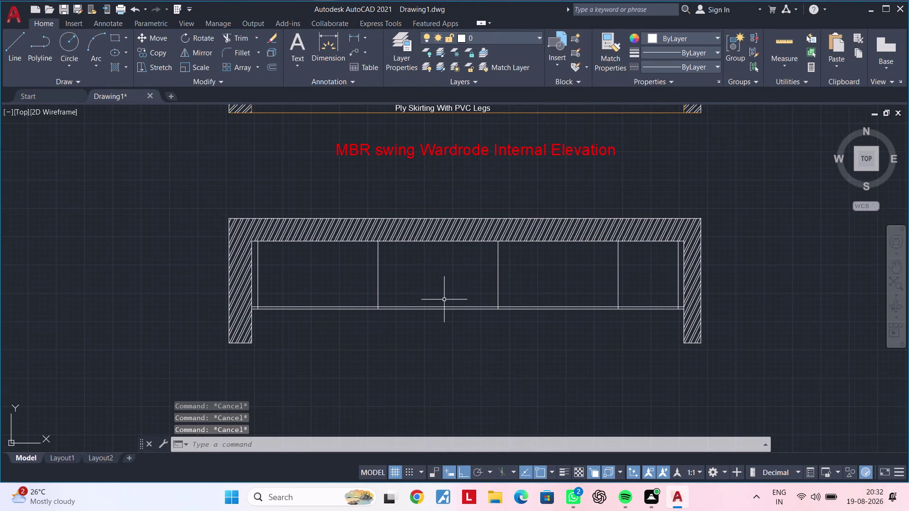
key(Escape)
key(Escape)
middle_drag(399, 176, 362, 373)
key(Escape)
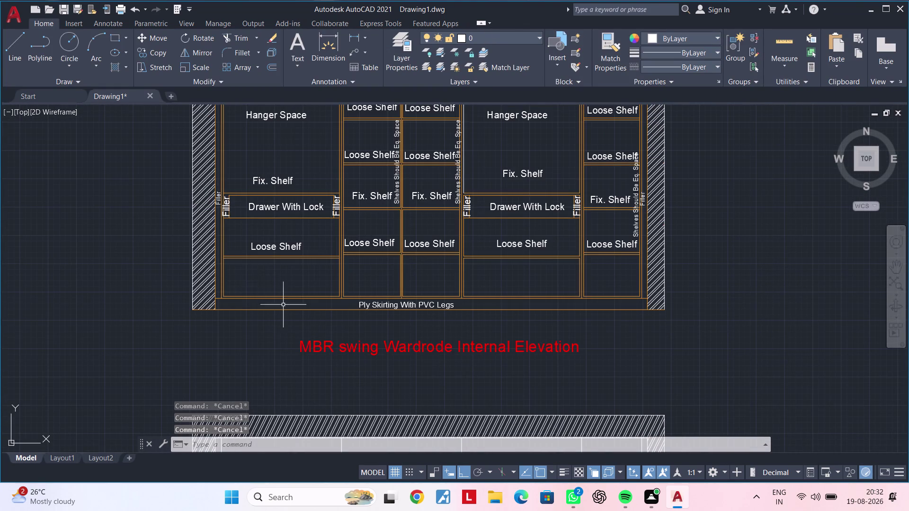
Take an orange frame line as the MATCHPROP source and pan to the plan.
click(283, 309)
key(m)
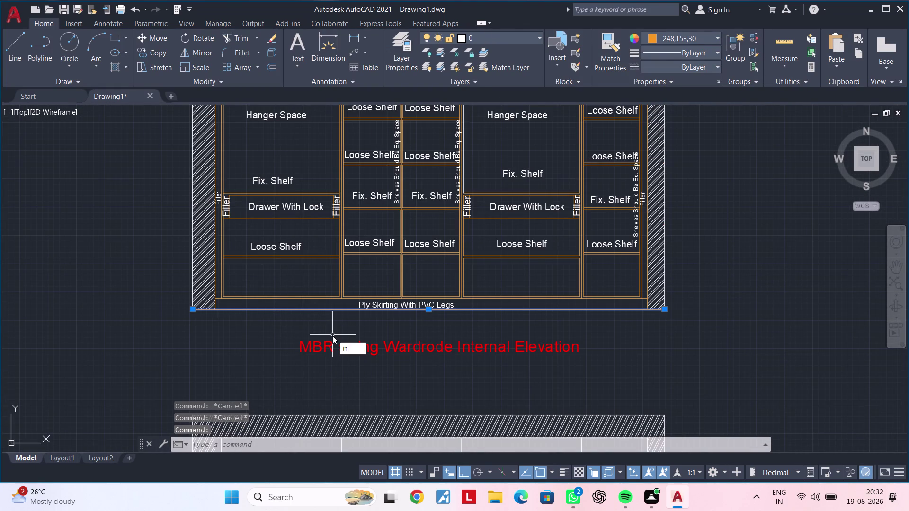
text(a)
key(space)
middle_drag(294, 396, 329, 205)
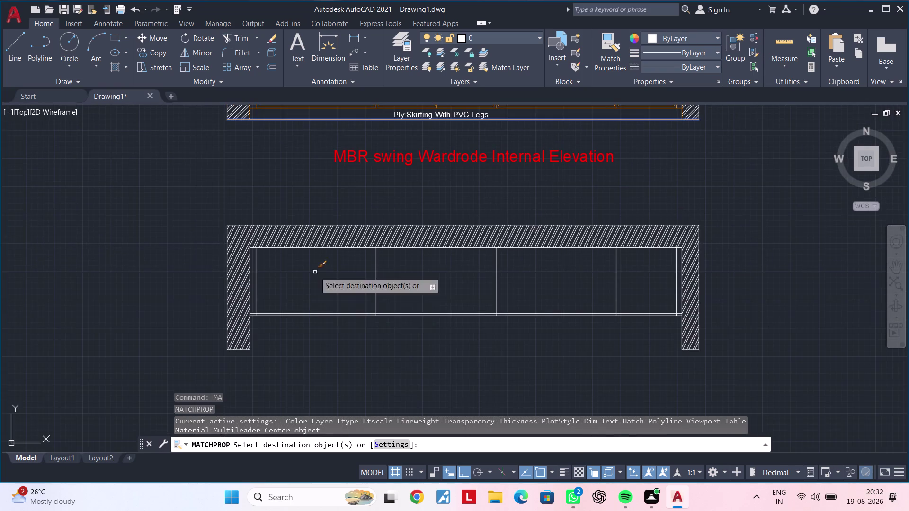
scroll(up, 3)
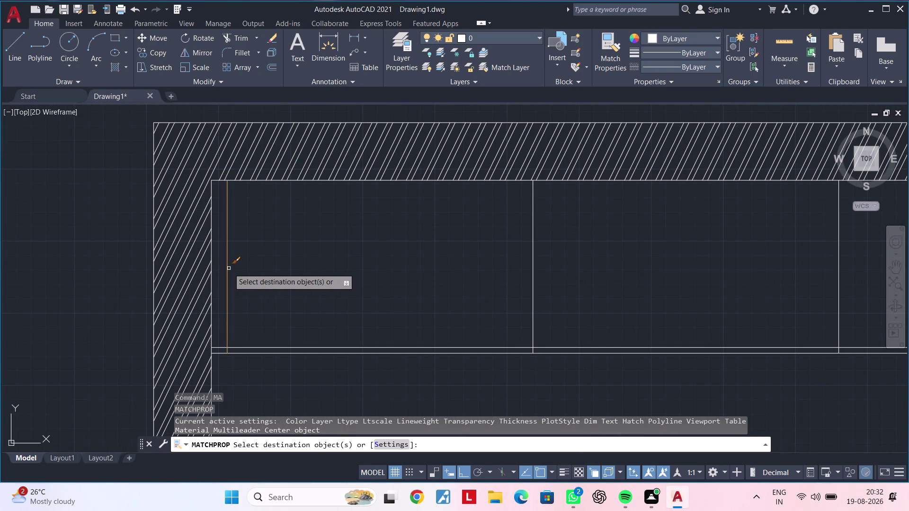
Match the orange properties onto the plan's left inner and partition lines.
click(229, 268)
double_click(320, 358)
double_click(305, 331)
click(574, 300)
click(491, 311)
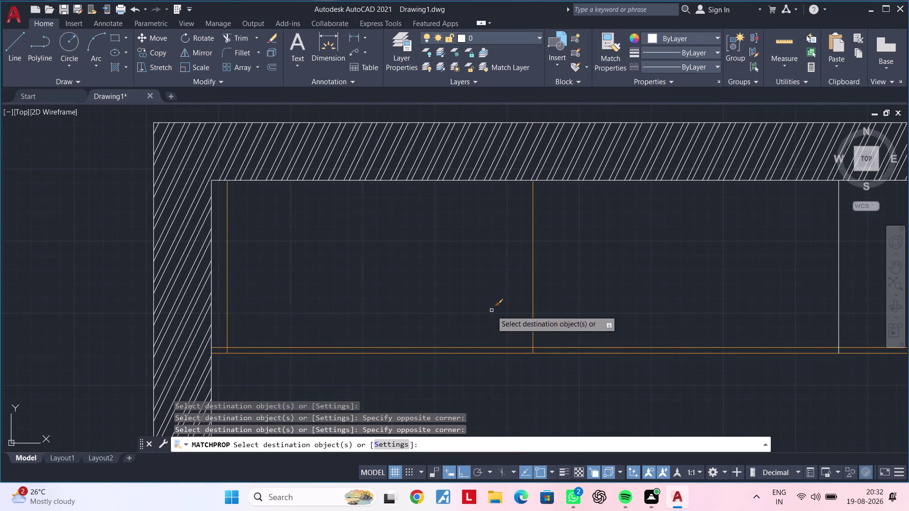
scroll(down, 3)
middle_drag(658, 305, 429, 329)
Turn the plan's shutter lines and right-end line orange.
click(568, 302)
click(492, 312)
middle_drag(657, 307, 520, 315)
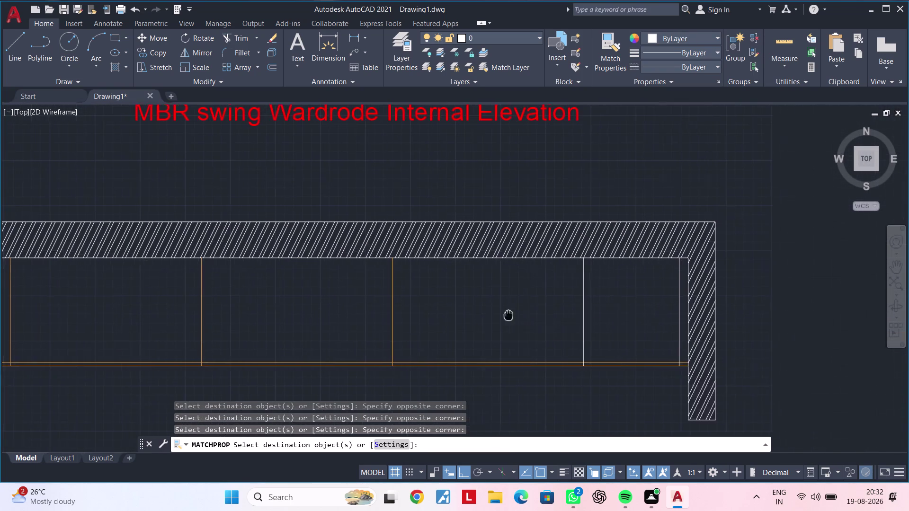
middle_drag(519, 314, 507, 314)
drag(596, 305, 570, 312)
click(545, 315)
scroll(up, 3)
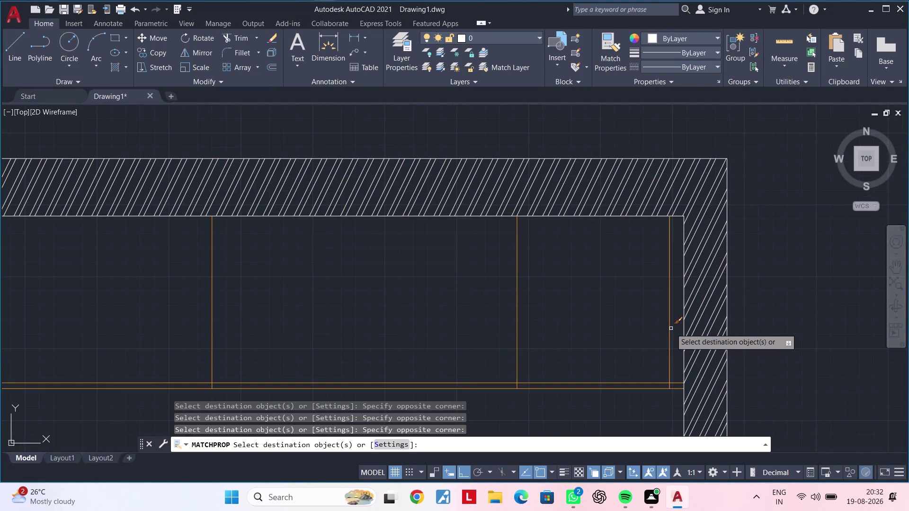
click(670, 328)
scroll(down, 3)
middle_drag(627, 341, 674, 319)
End property matching and pan up to the internal elevation's Filler labels.
key(Escape)
key(Escape)
key(Escape)
middle_drag(653, 307, 679, 291)
key(Escape)
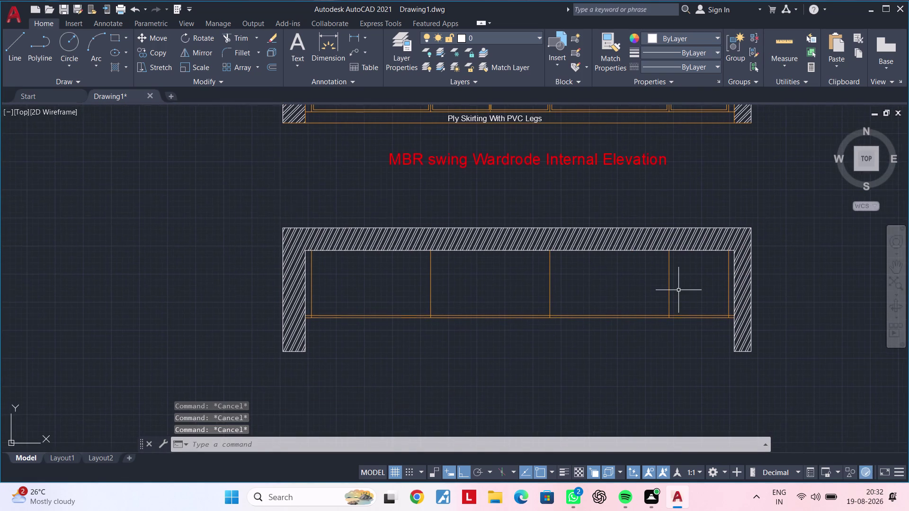
key(Escape)
key(Escape)
key(Escape)
key(Escape)
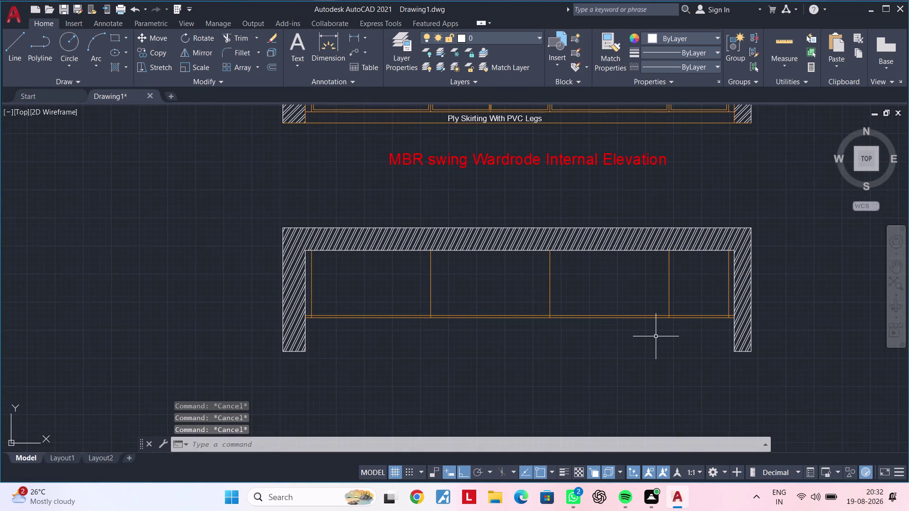
key(Escape)
key(Escape)
key(Escape)
key(Escape)
key(Escape)
key(Escape)
scroll(down, 3)
middle_drag(433, 252, 421, 494)
scroll(up, 3)
scroll(up, 3)
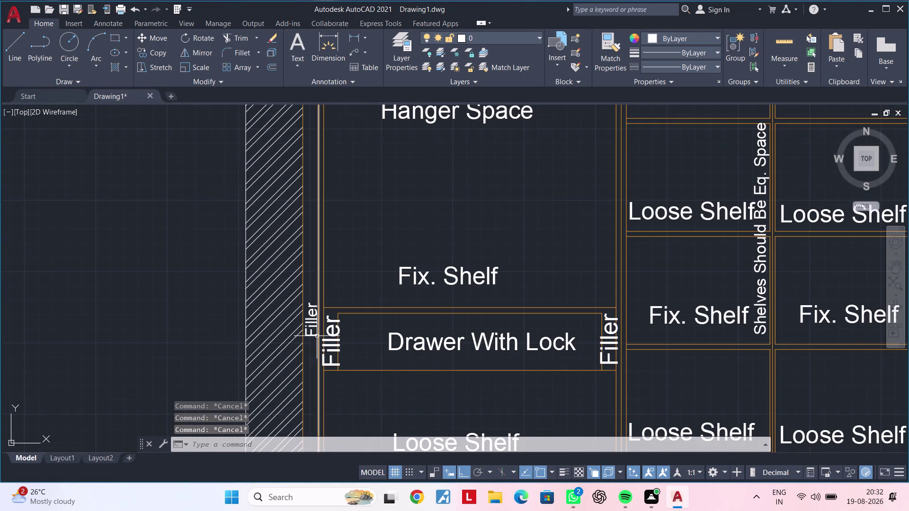
Start copying the vertical Filler label with CO and set its base point.
click(309, 323)
key(c)
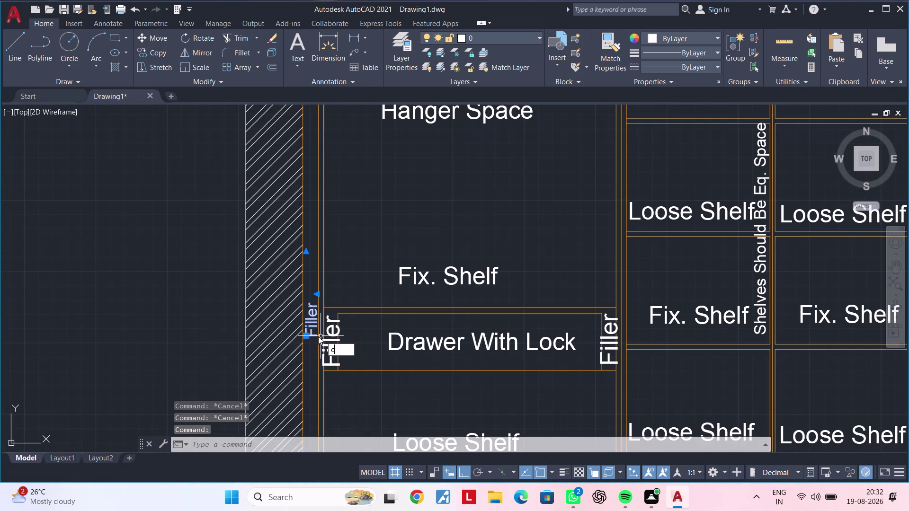
key(o)
key(space)
drag(315, 324, 317, 352)
Place a Filler label copy at the plan's left end.
scroll(down, 3)
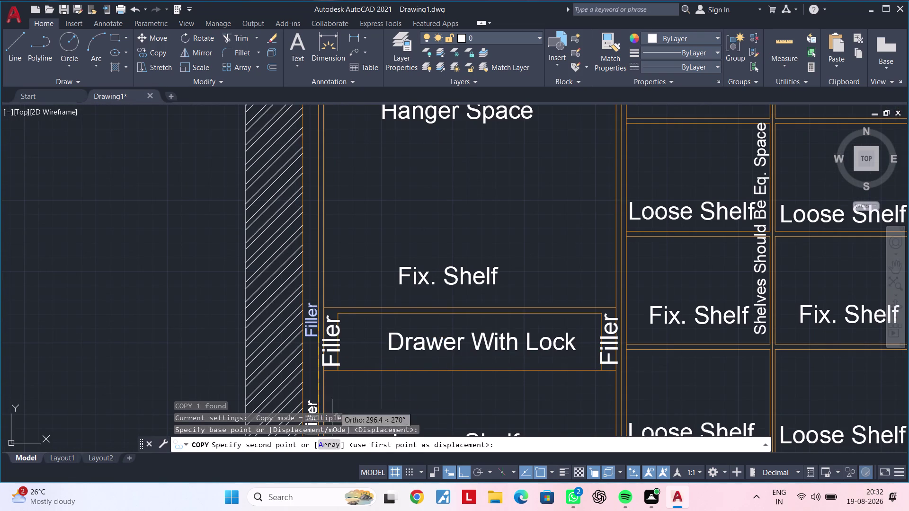
scroll(down, 3)
middle_drag(339, 369, 370, 217)
scroll(up, 3)
scroll(down, 3)
middle_drag(401, 386, 427, 114)
middle_drag(415, 258, 406, 275)
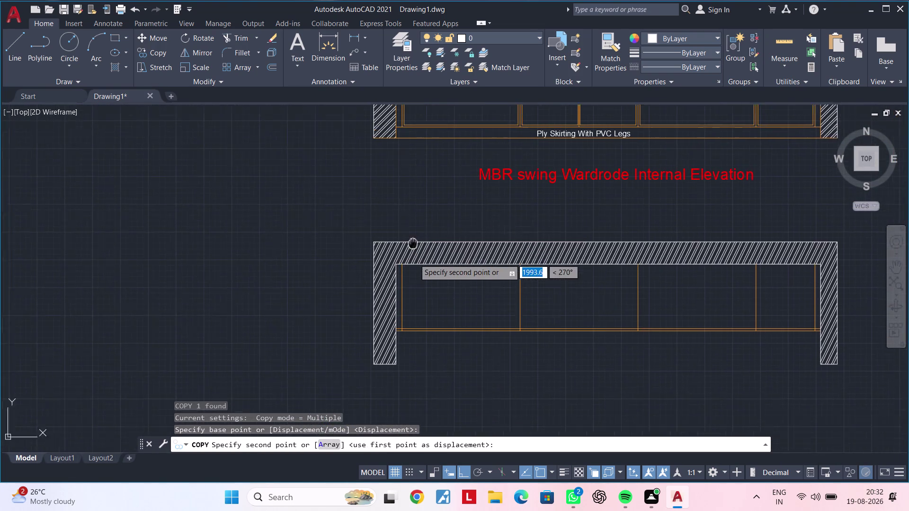
middle_drag(407, 275, 423, 197)
scroll(up, 3)
click(408, 221)
Place another Filler label at the plan's right end and finish copying.
scroll(down, 3)
middle_drag(561, 240, 453, 241)
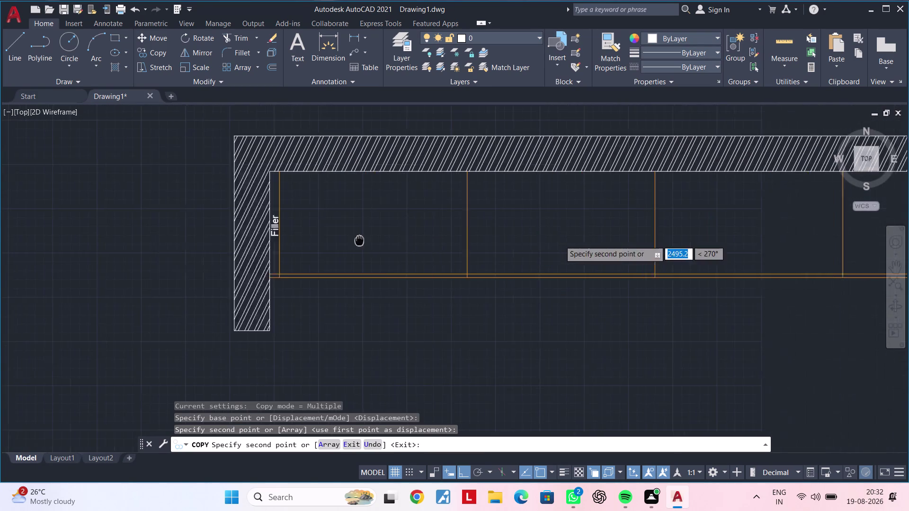
middle_drag(453, 241, 296, 240)
middle_drag(577, 239, 396, 246)
click(469, 472)
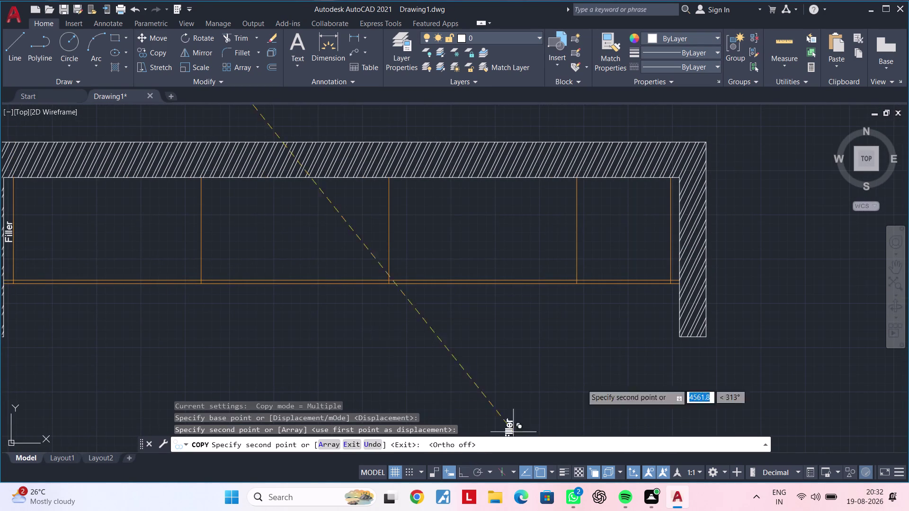
scroll(up, 3)
click(703, 230)
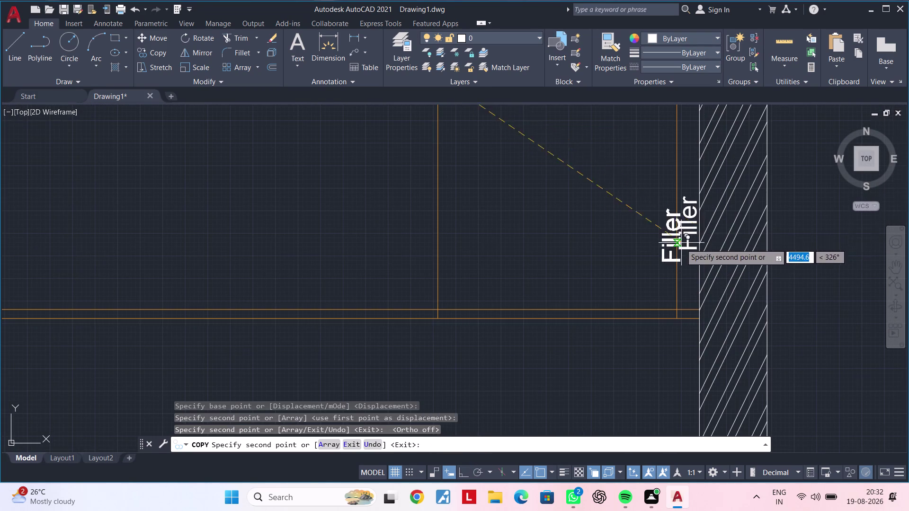
scroll(down, 3)
middle_drag(554, 277, 740, 253)
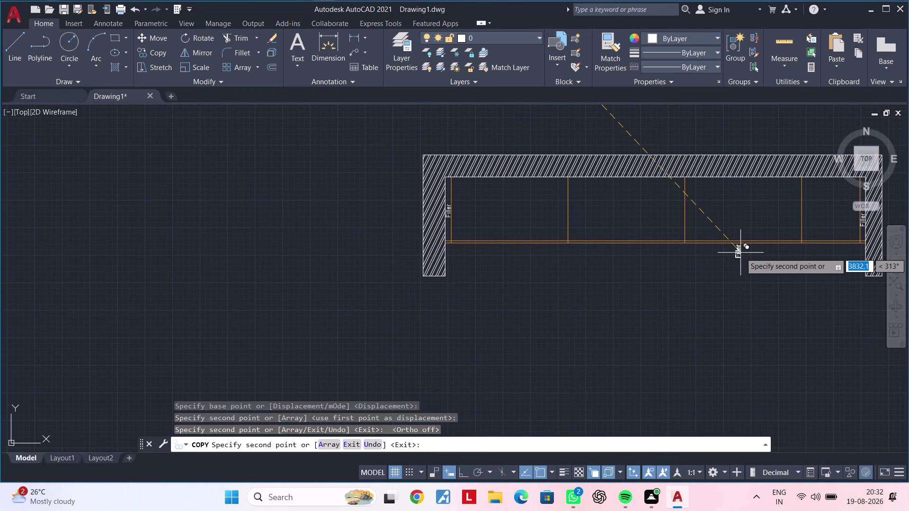
key(Escape)
key(Escape)
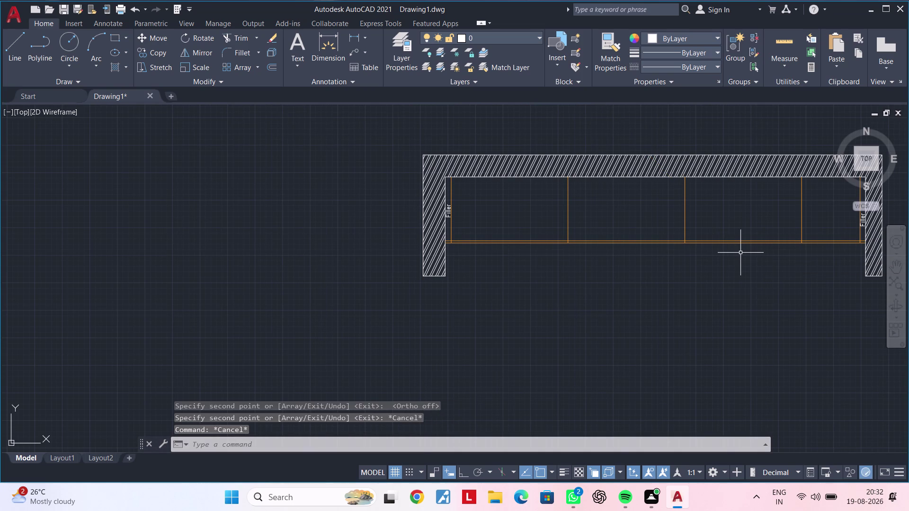
key(Escape)
scroll(down, 3)
Select the four shutter labels in the internal elevation.
middle_drag(566, 283, 388, 510)
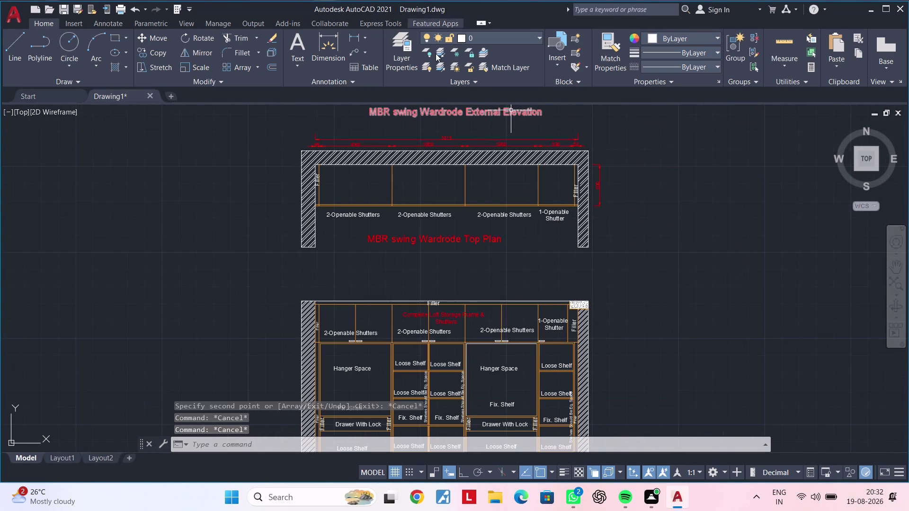
middle_drag(416, 293, 451, 158)
scroll(up, 3)
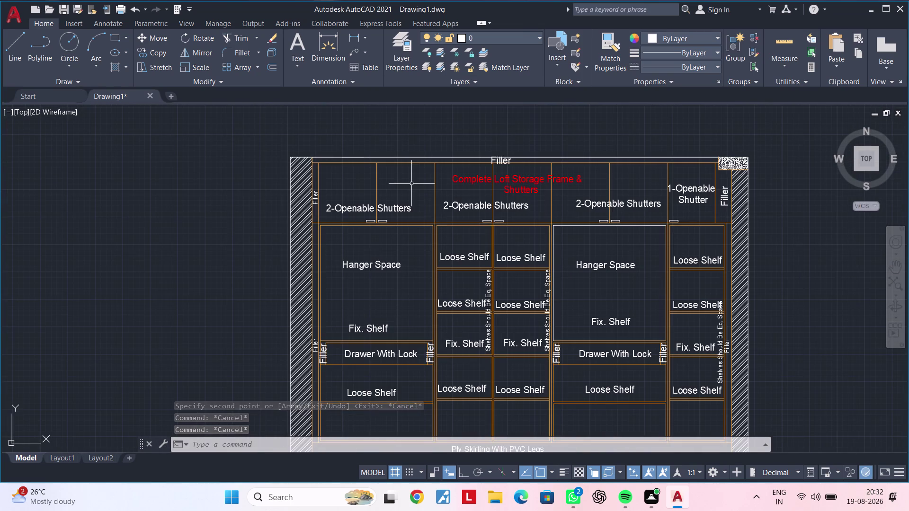
click(398, 206)
click(482, 204)
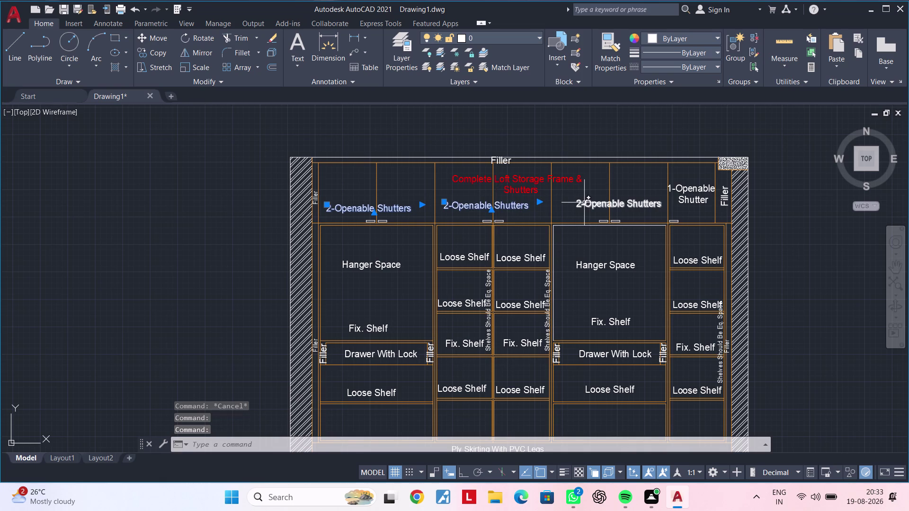
click(585, 203)
click(691, 198)
Copy the shutter labels to just below the new top plan.
key(c)
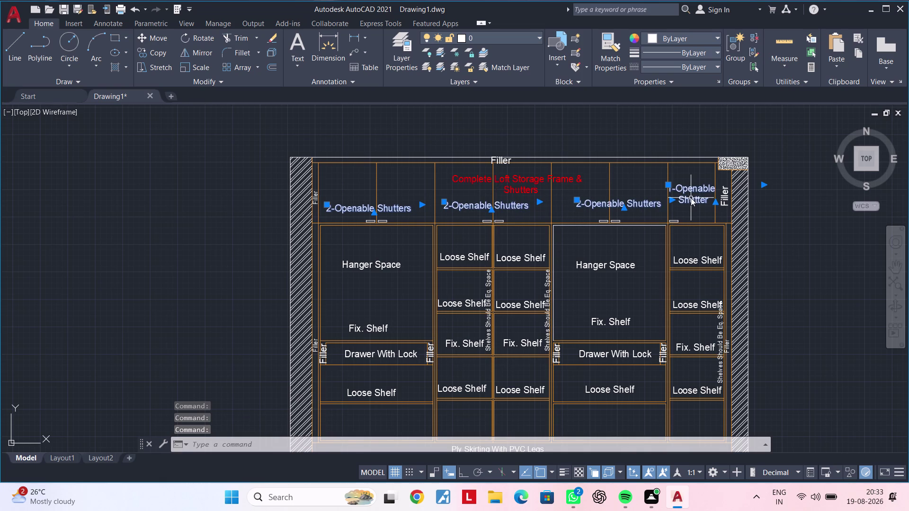
text(o)
key(space)
click(491, 219)
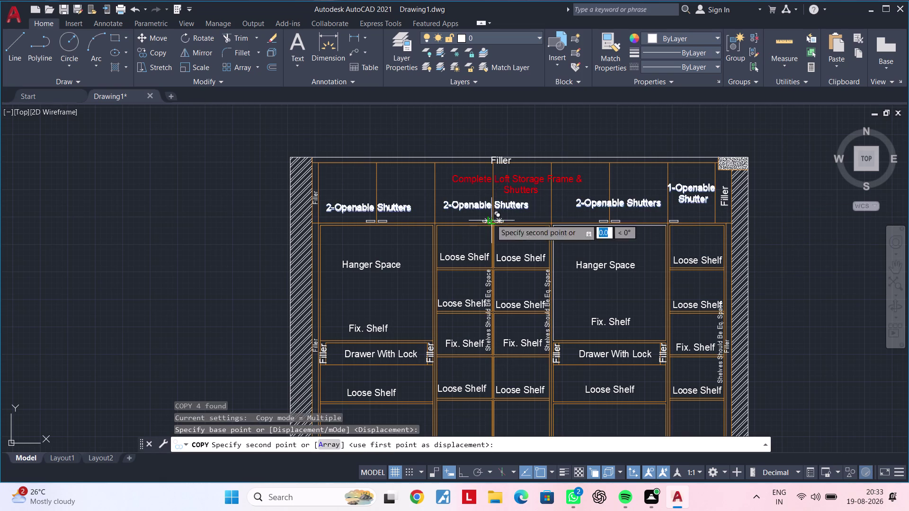
scroll(down, 3)
middle_drag(494, 300, 500, 0)
scroll(down, 3)
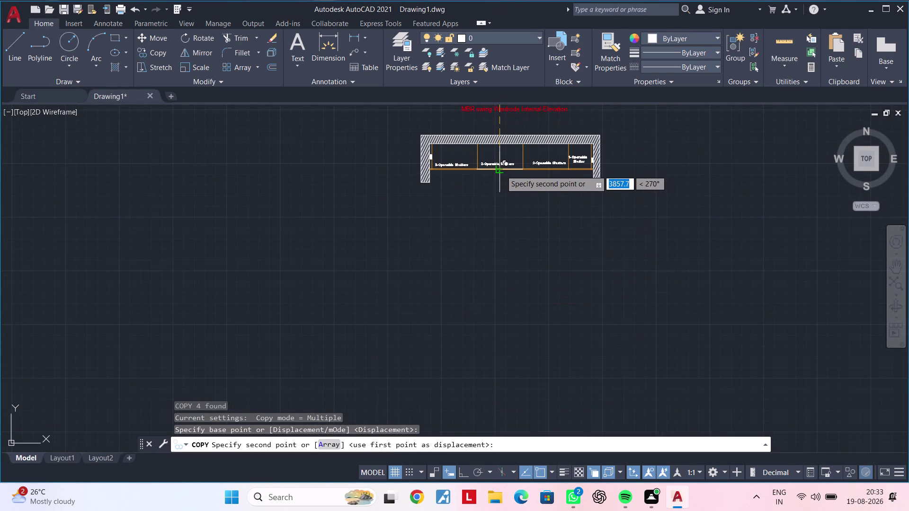
scroll(up, 3)
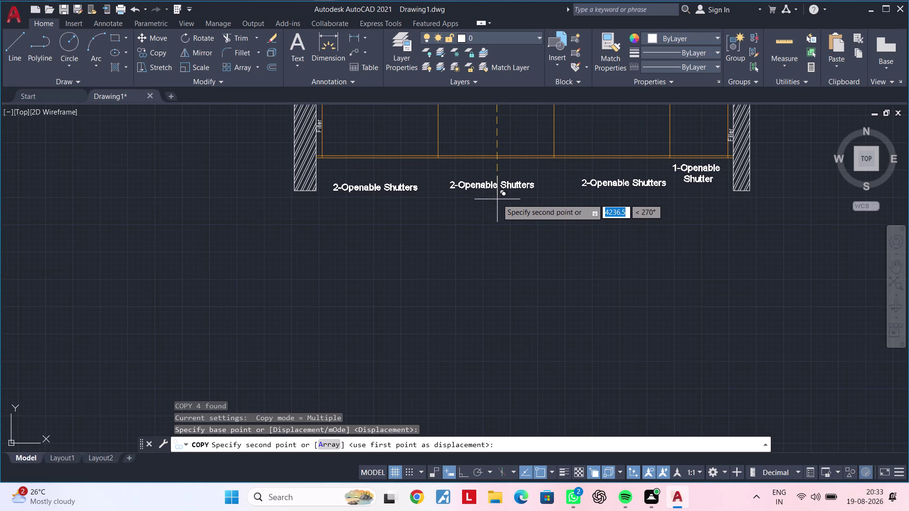
click(498, 198)
Move three copied labels up under their plan compartments.
key(Escape)
key(Escape)
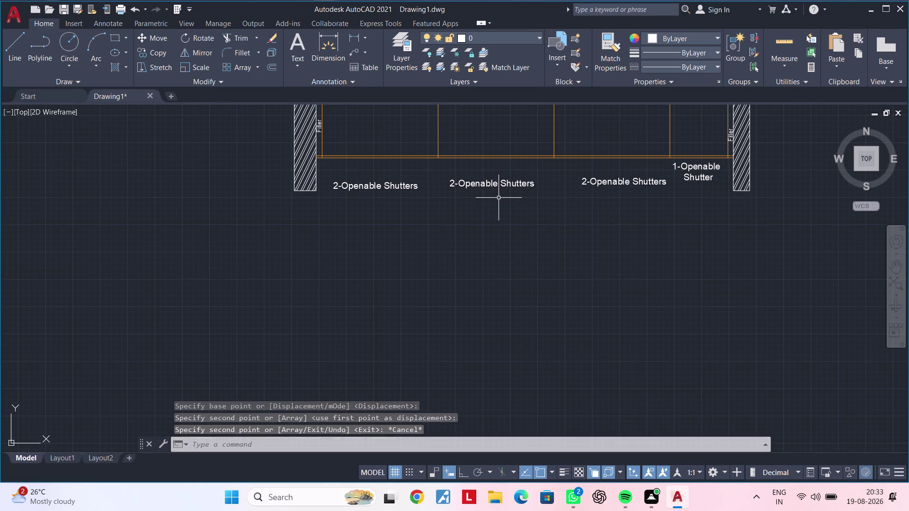
key(Escape)
middle_drag(466, 189, 465, 209)
key(Escape)
click(360, 208)
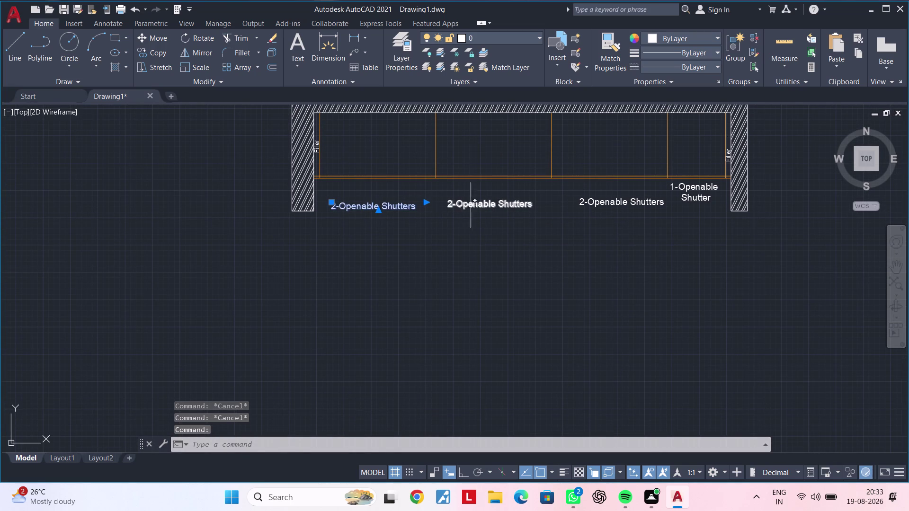
click(473, 205)
click(605, 205)
key(m)
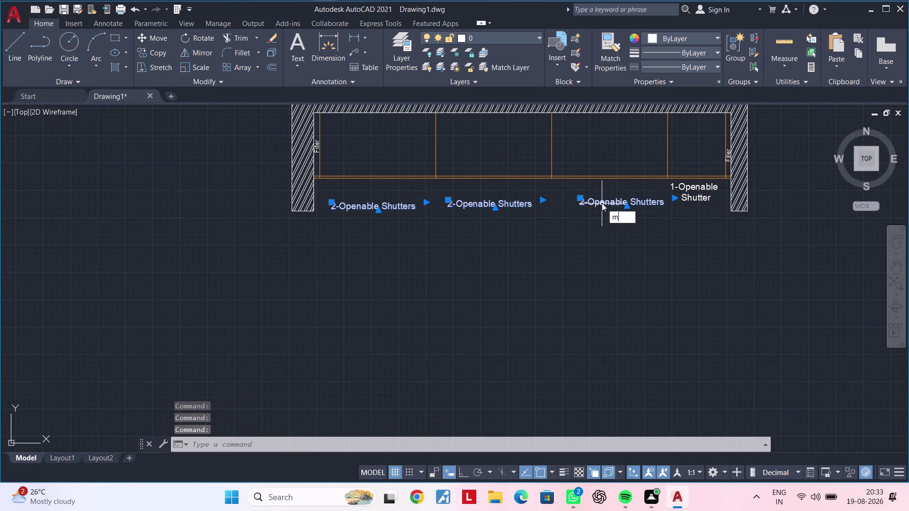
key(space)
click(601, 202)
click(601, 188)
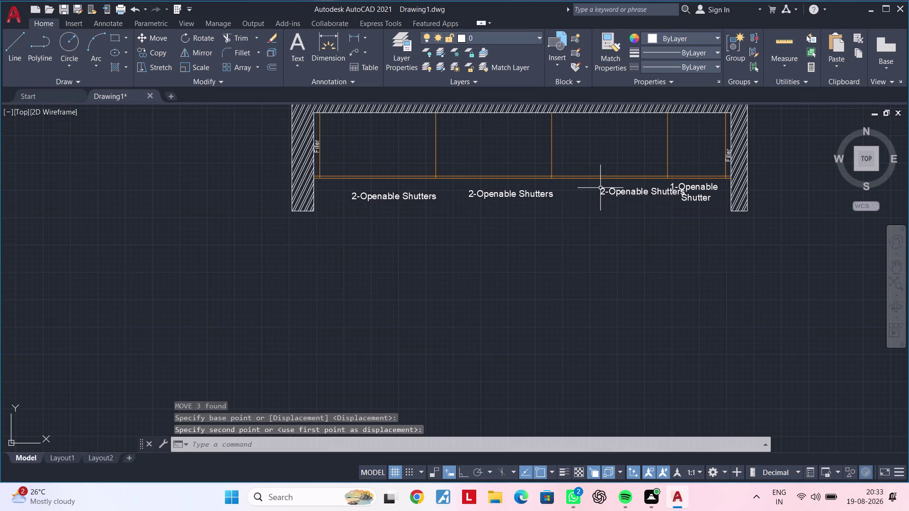
Shift the remaining label to centre under its compartment, then frame the plan.
click(618, 192)
text(m)
key(space)
drag(615, 194, 607, 194)
click(578, 195)
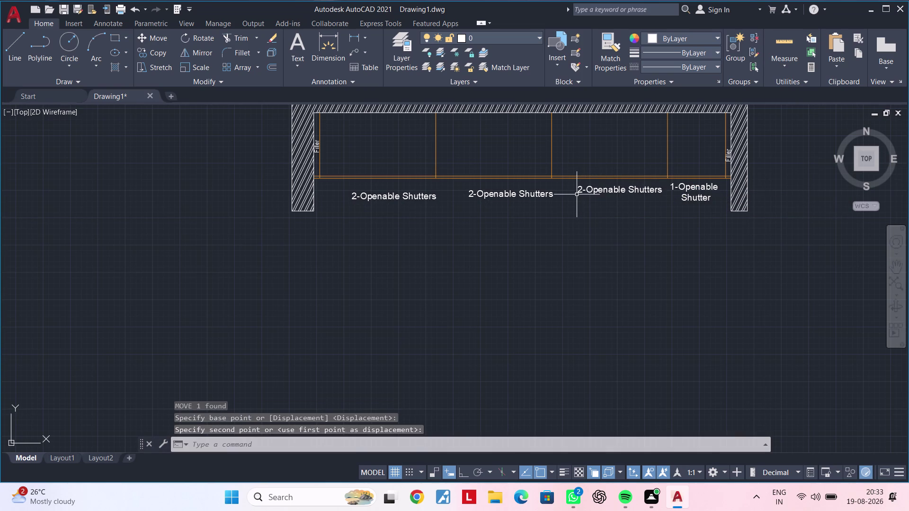
scroll(down, 3)
middle_drag(578, 211, 571, 264)
middle_drag(555, 232, 550, 251)
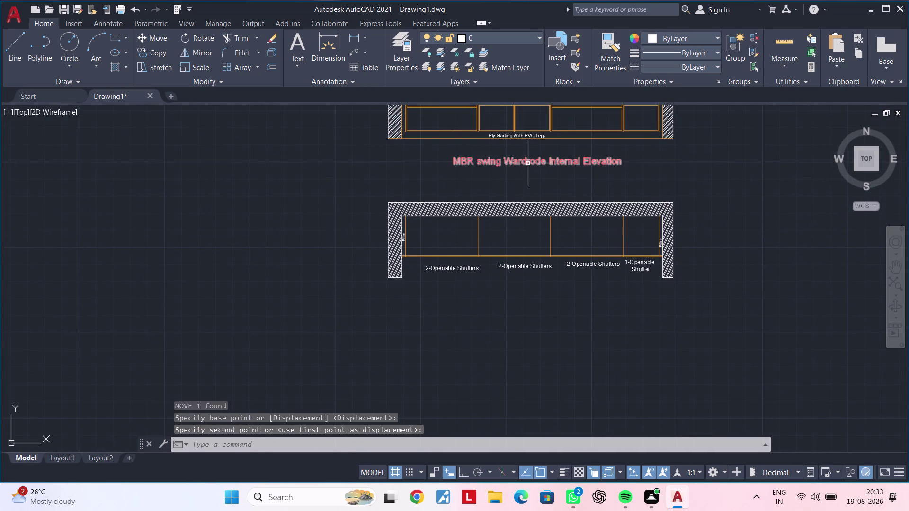
Start copying the red Internal Elevation title, then cancel that copy.
click(528, 162)
text(co)
key(space)
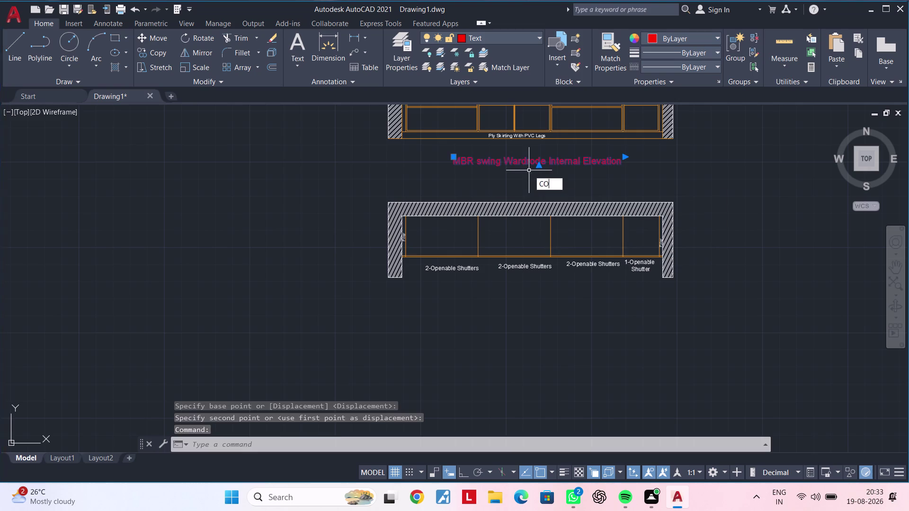
click(531, 160)
scroll(up, 3)
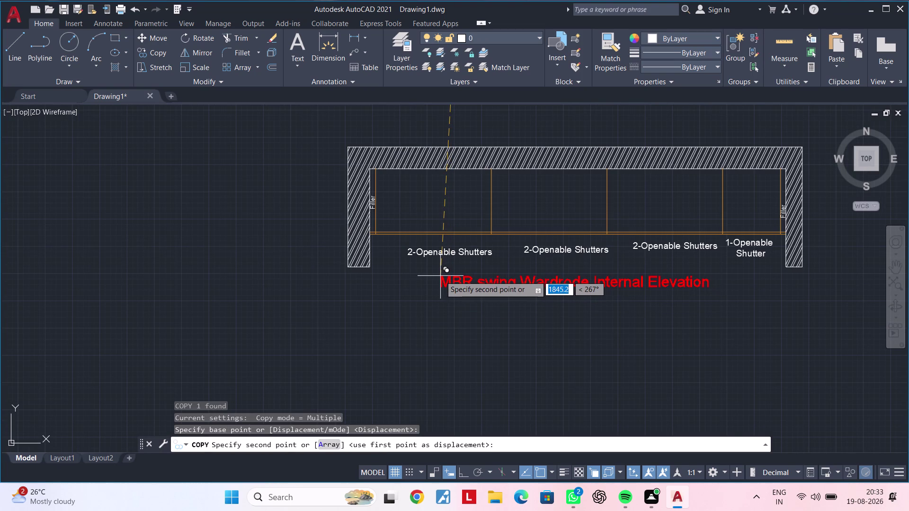
scroll(down, 3)
middle_drag(440, 287, 437, 378)
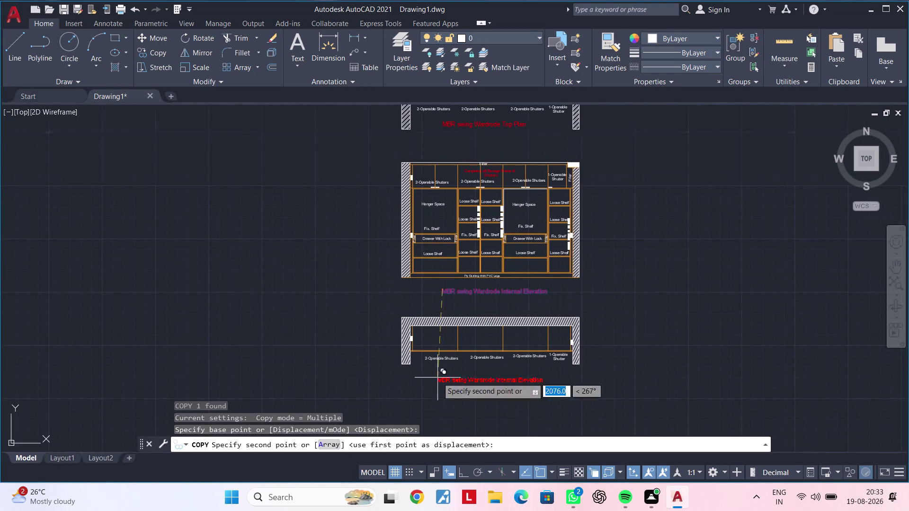
key(Escape)
Copy the existing 'MBR swing Wardrode Top Plan' title to just below the new plan.
click(481, 123)
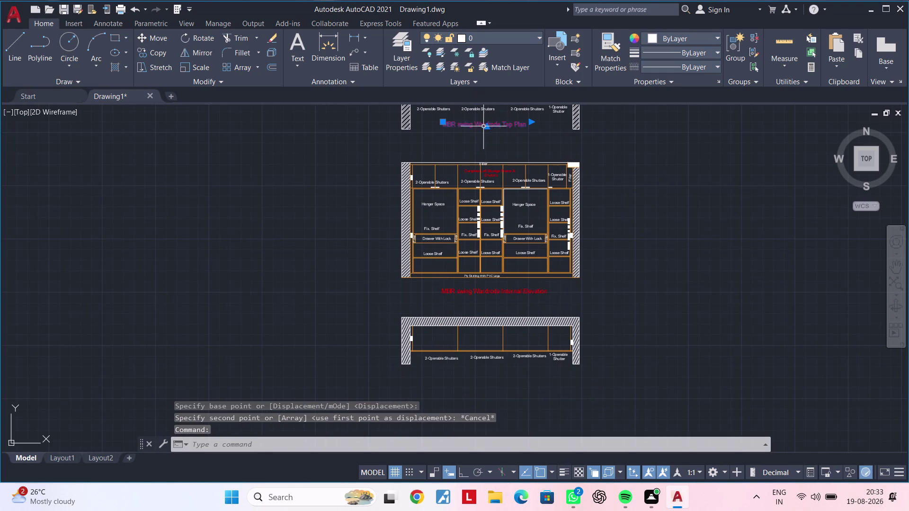
key(c)
text(o)
key(space)
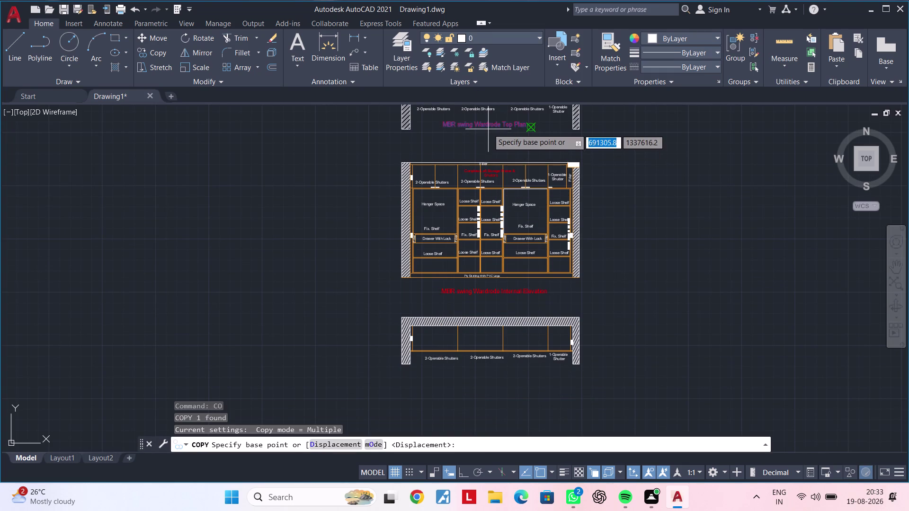
click(488, 129)
middle_drag(535, 307, 538, 211)
scroll(up, 3)
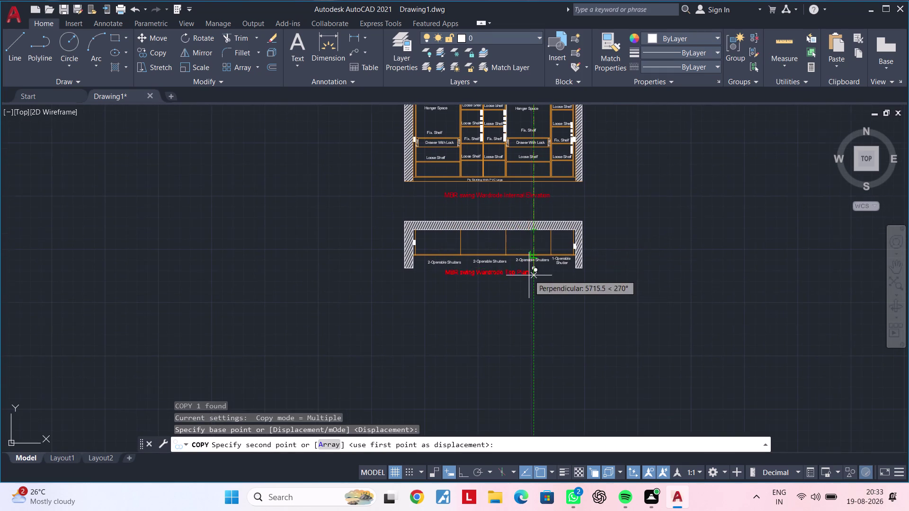
click(546, 292)
key(Escape)
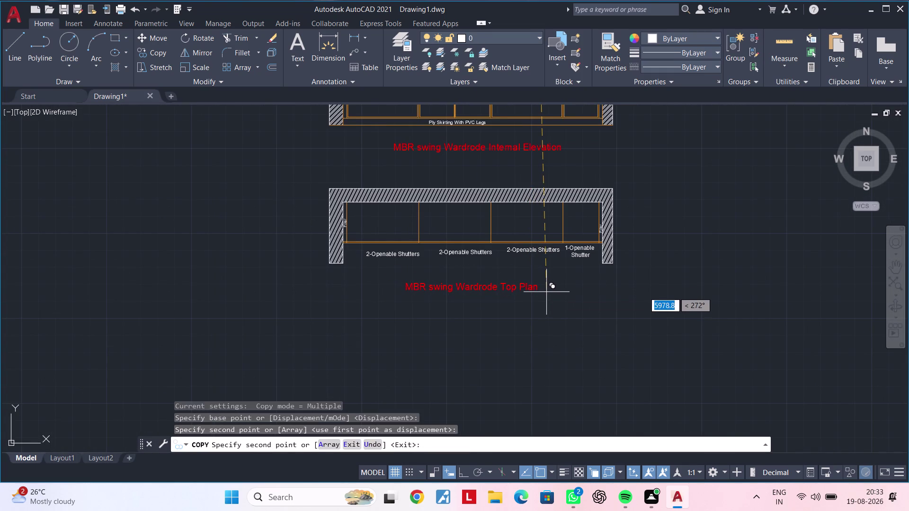
key(Escape)
key(Escape)
key(Escape)
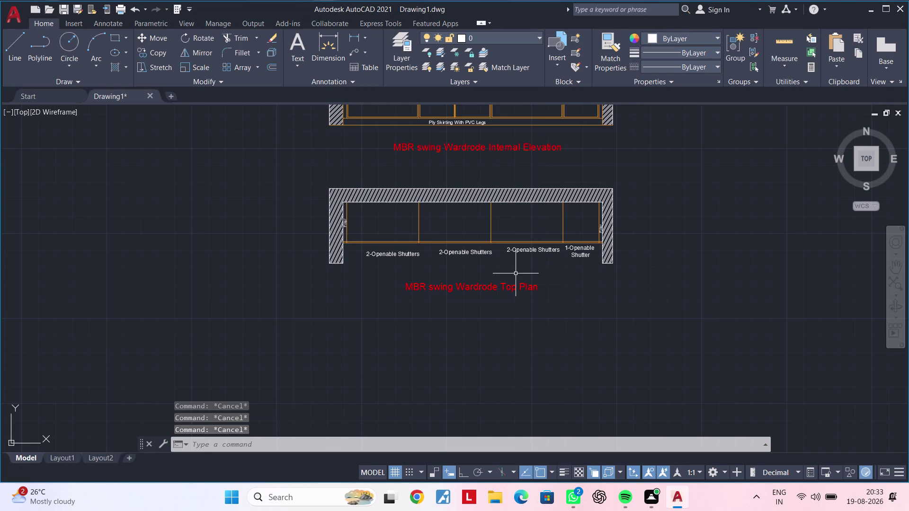
scroll(down, 3)
middle_drag(556, 324, 361, 327)
scroll(down, 3)
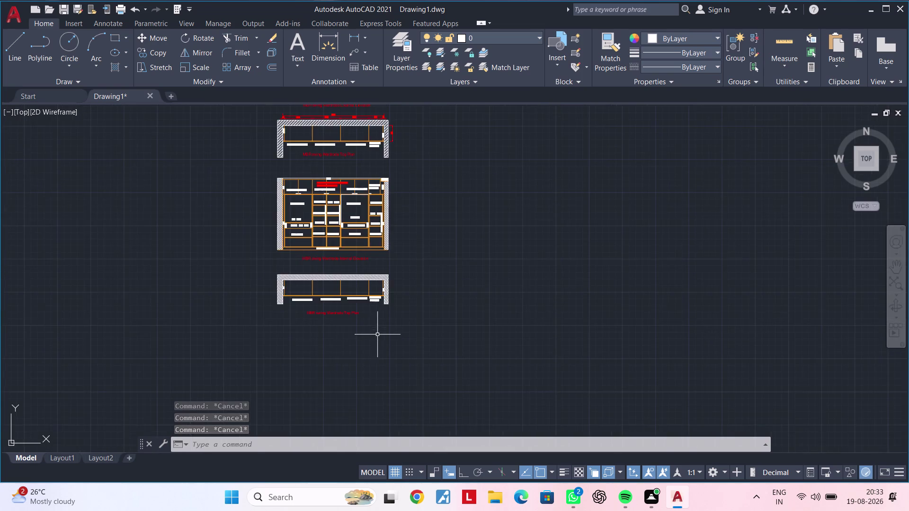
middle_drag(382, 346, 467, 422)
middle_drag(450, 310, 435, 337)
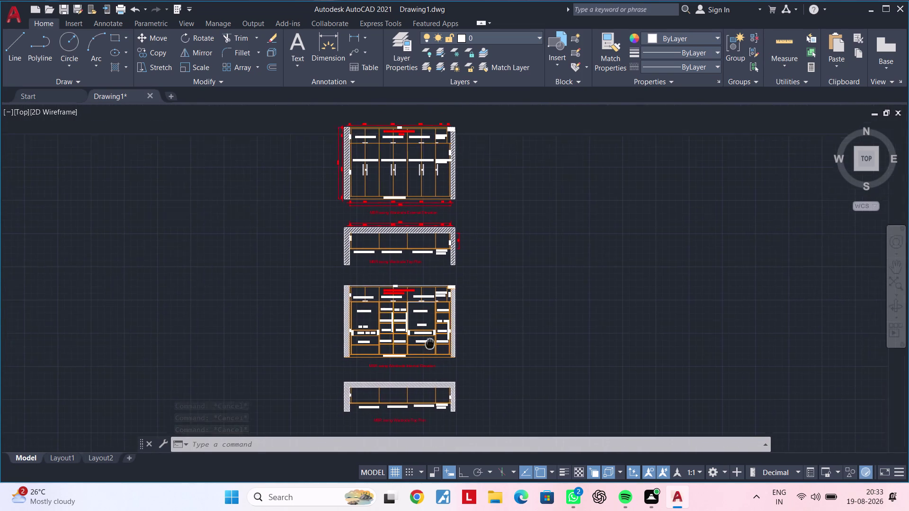
middle_drag(435, 336, 428, 346)
scroll(up, 3)
scroll(up, 3)
middle_drag(419, 385, 415, 442)
scroll(down, 3)
middle_drag(434, 386, 440, 453)
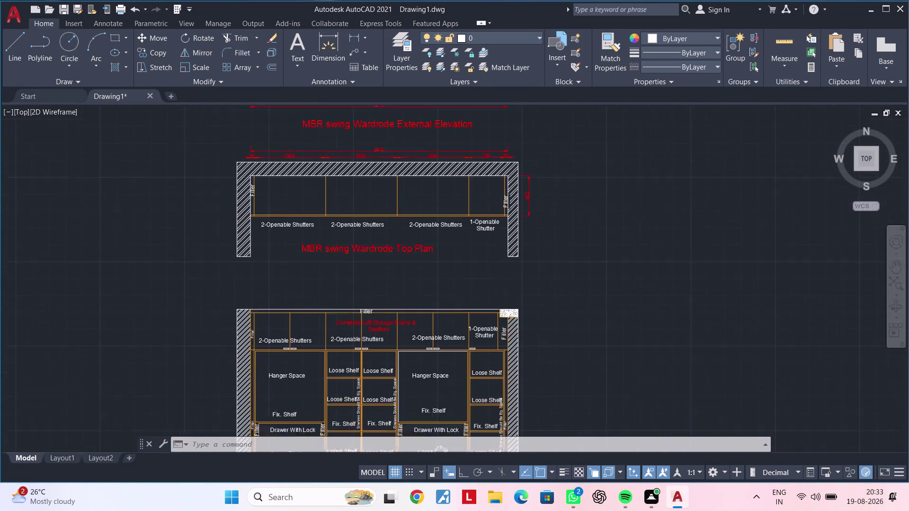
middle_drag(439, 452, 437, 475)
middle_drag(451, 304, 442, 426)
scroll(up, 3)
middle_drag(418, 220, 414, 324)
scroll(down, 3)
middle_drag(423, 271, 440, 217)
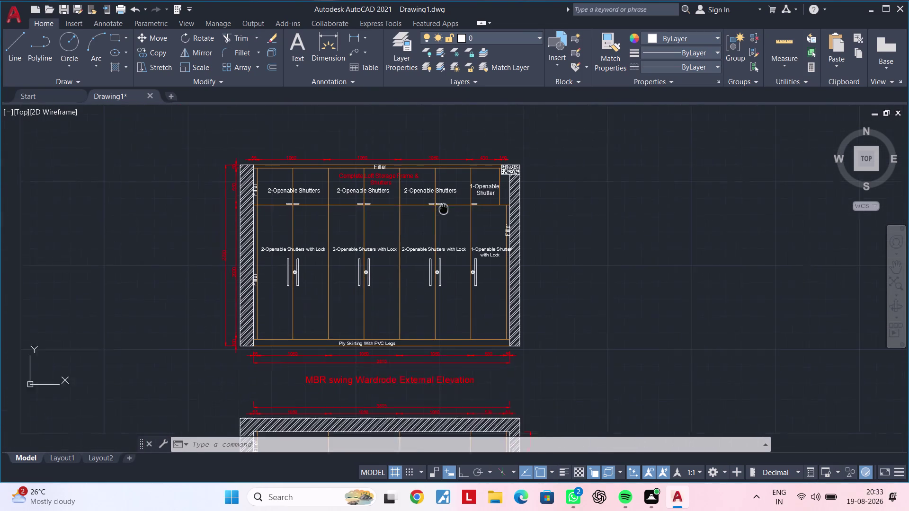
middle_drag(439, 216, 447, 203)
middle_drag(434, 308, 432, 175)
middle_drag(450, 328, 468, 170)
middle_drag(433, 316, 438, 186)
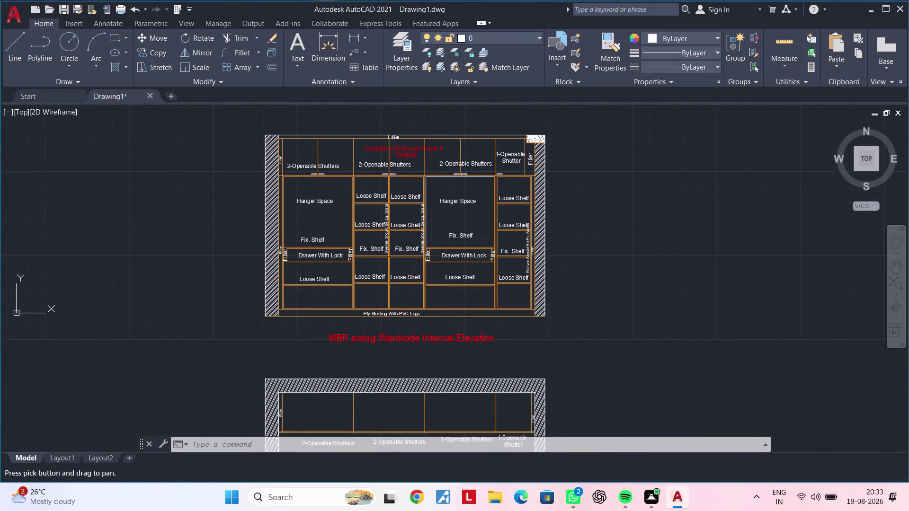
middle_drag(463, 321, 467, 203)
middle_drag(476, 362, 471, 302)
key(Escape)
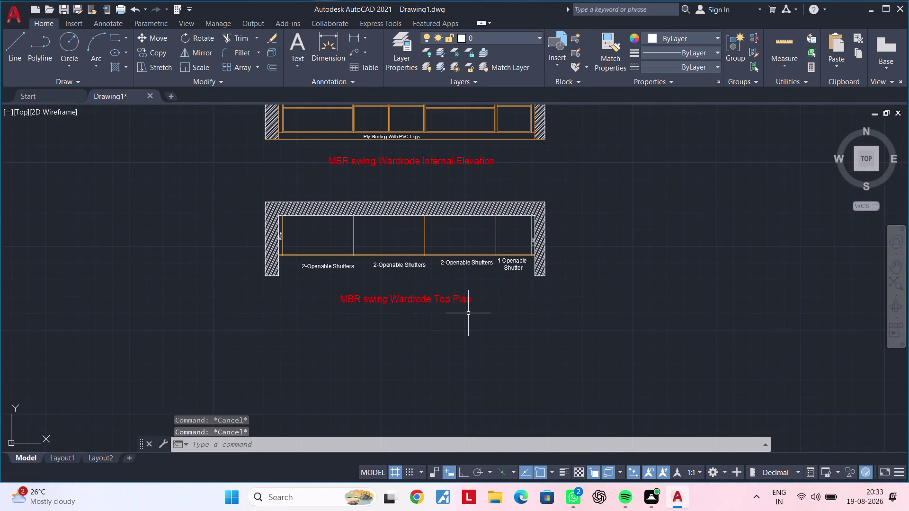
key(Escape)
key(Escape)
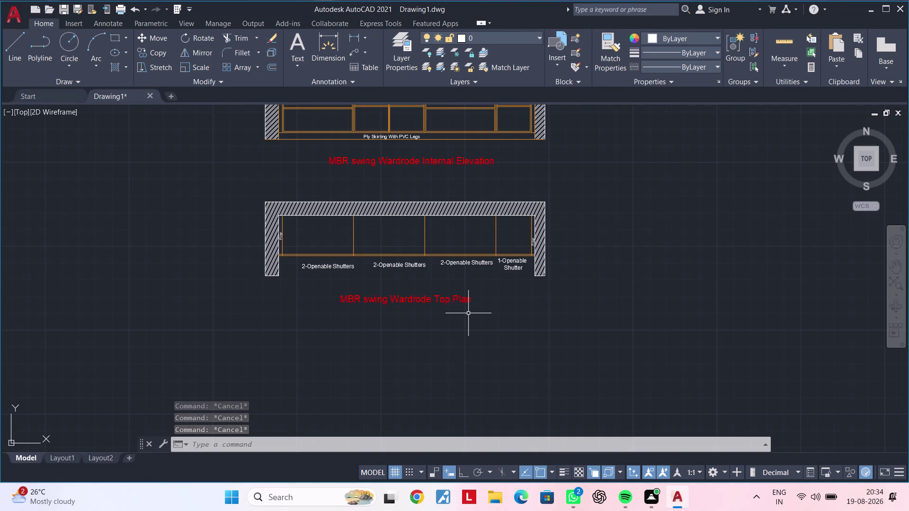
key(Escape)
key(Escape)
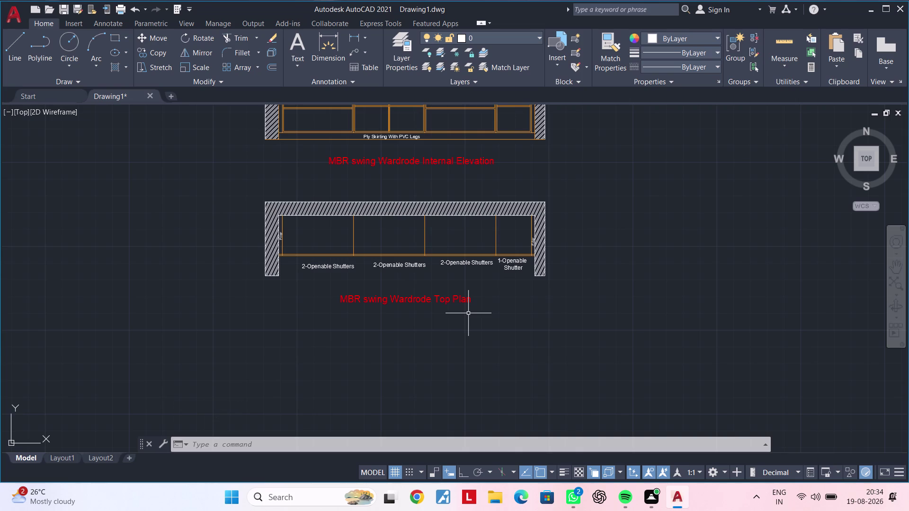
key(Escape)
key(Escape)
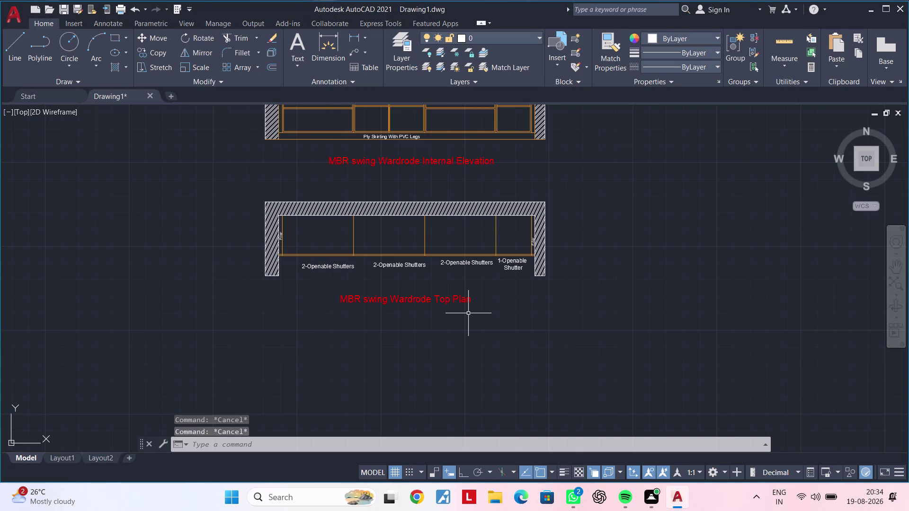
key(Escape)
key(Escape)
key(Escape)
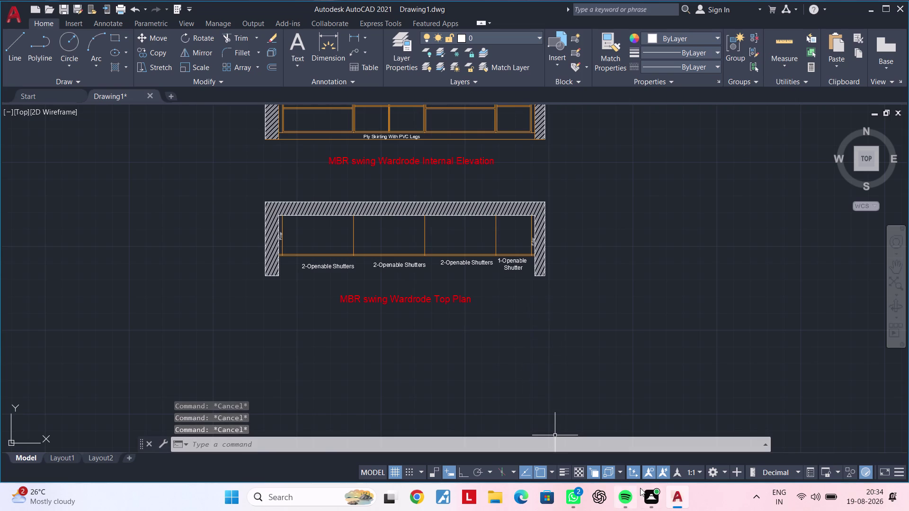